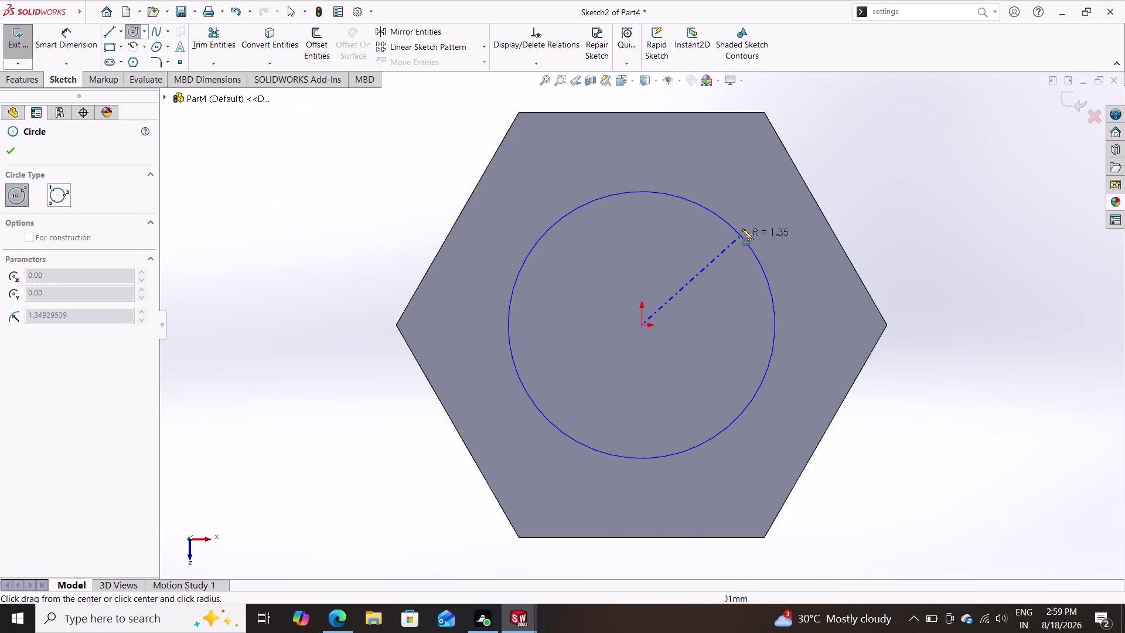
Size the circle centred in the hexagon and try selecting it with a hexagon edge.
click(811, 191)
key(Escape)
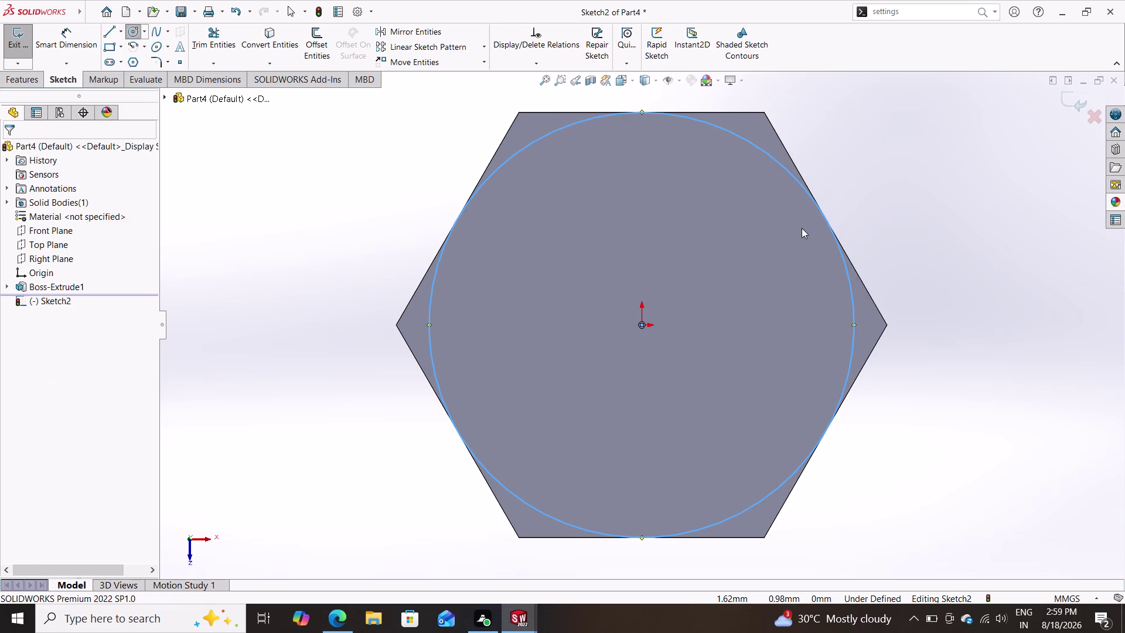
click(790, 159)
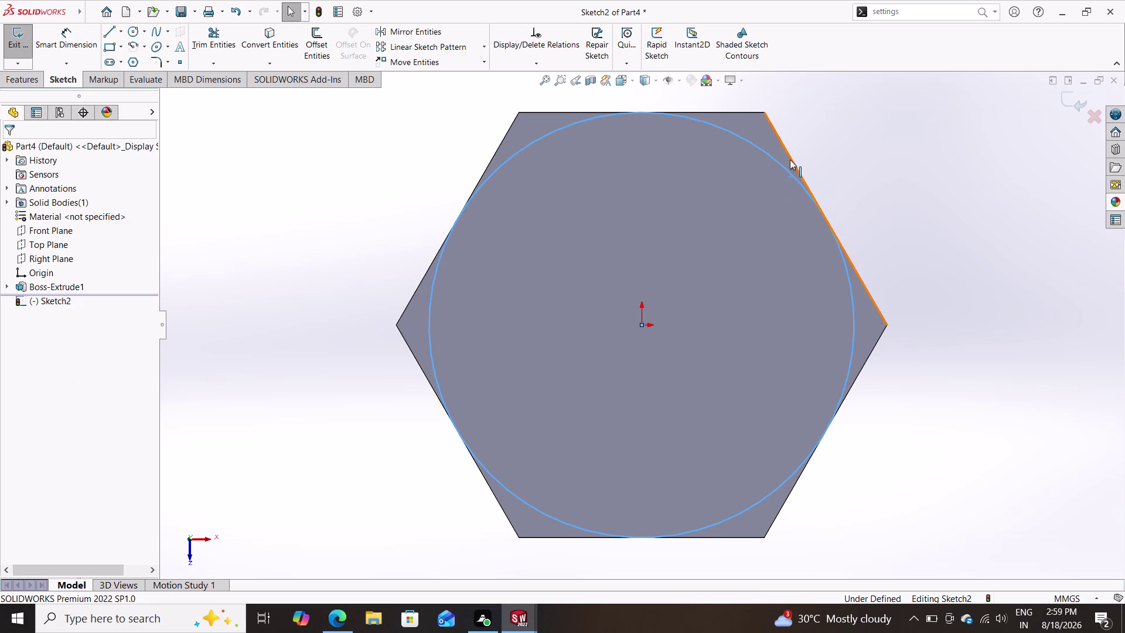
click(845, 262)
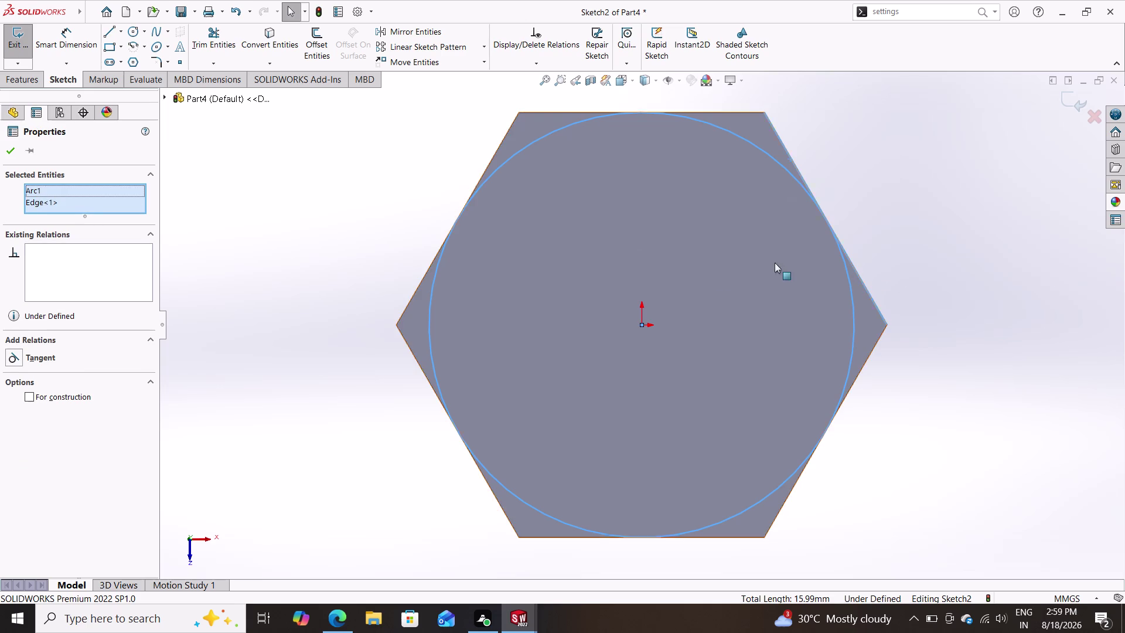
key(Escape)
key(Escape)
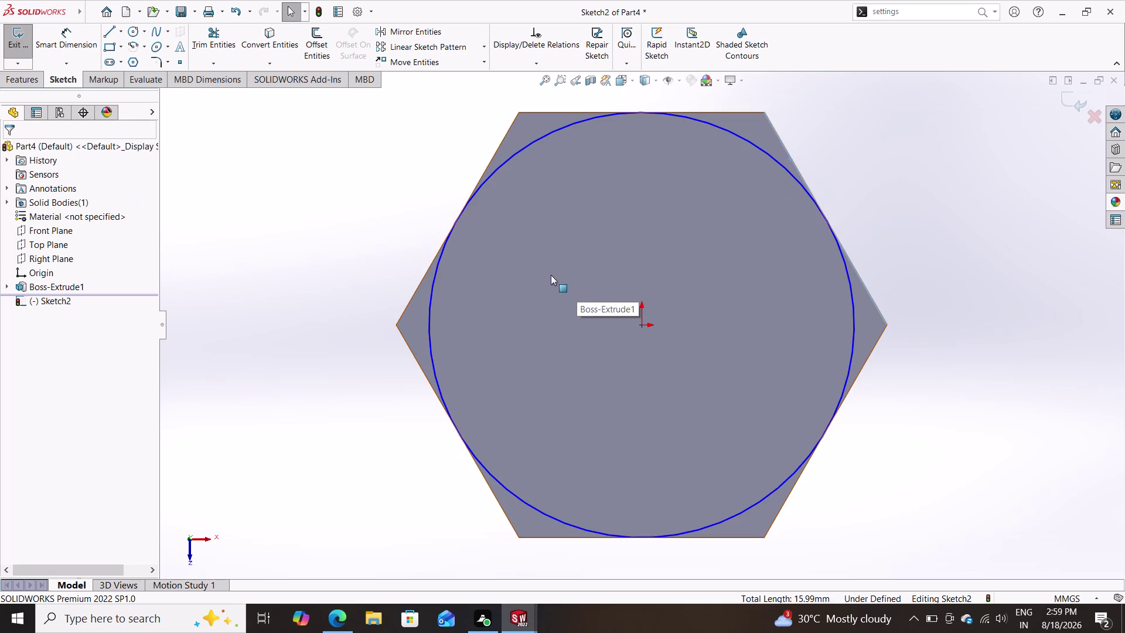
Make the circle tangent to the upper-right hexagon edge.
click(772, 157)
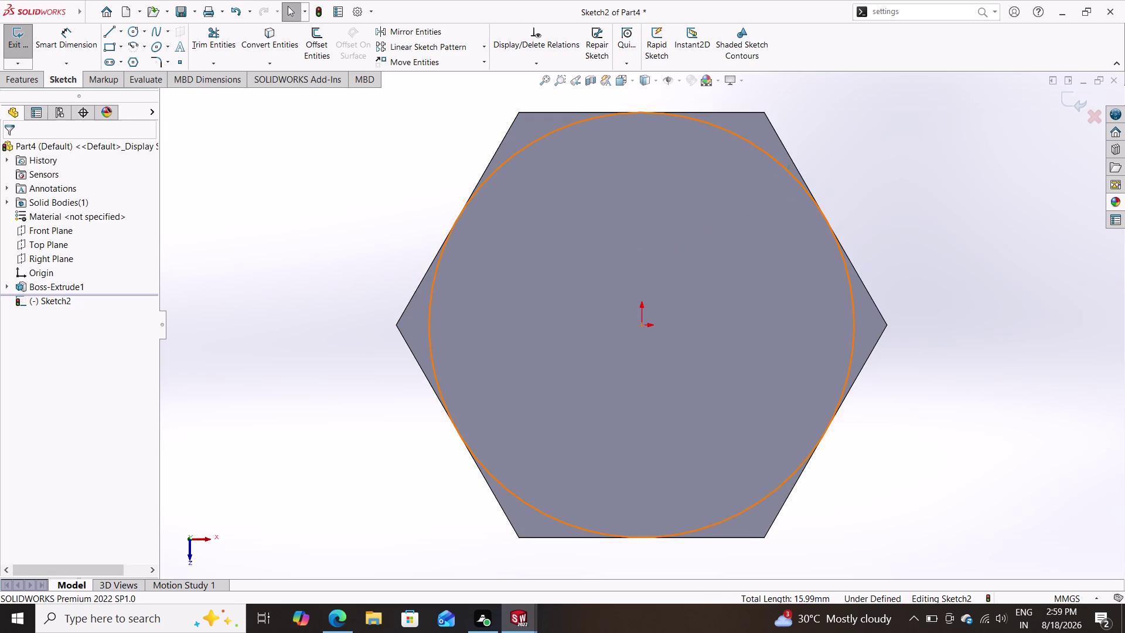
click(782, 142)
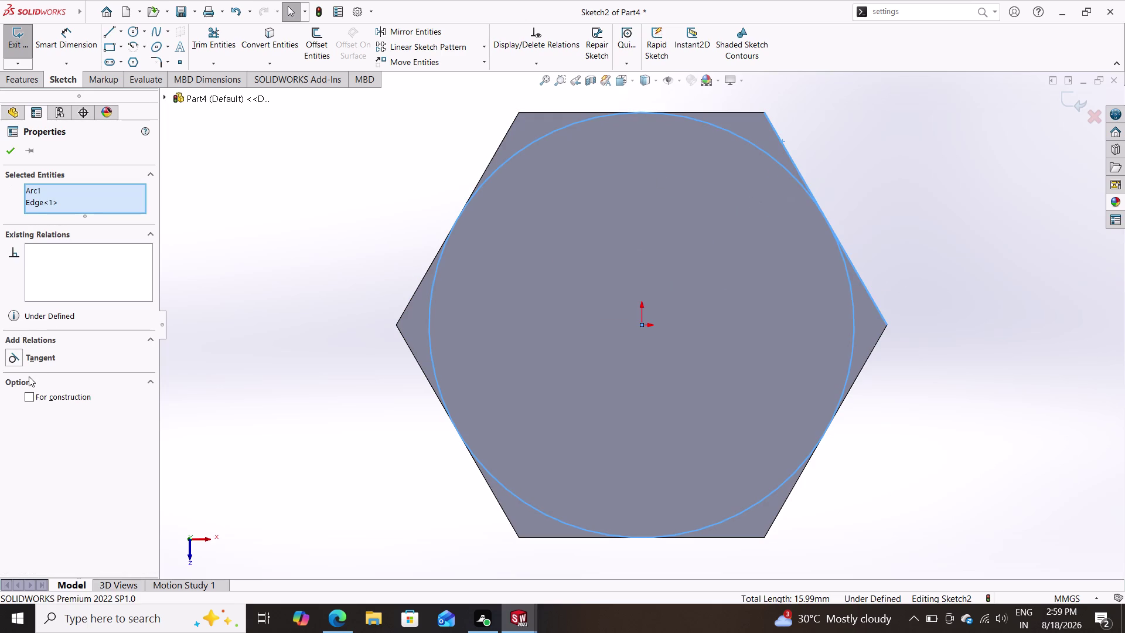
click(28, 353)
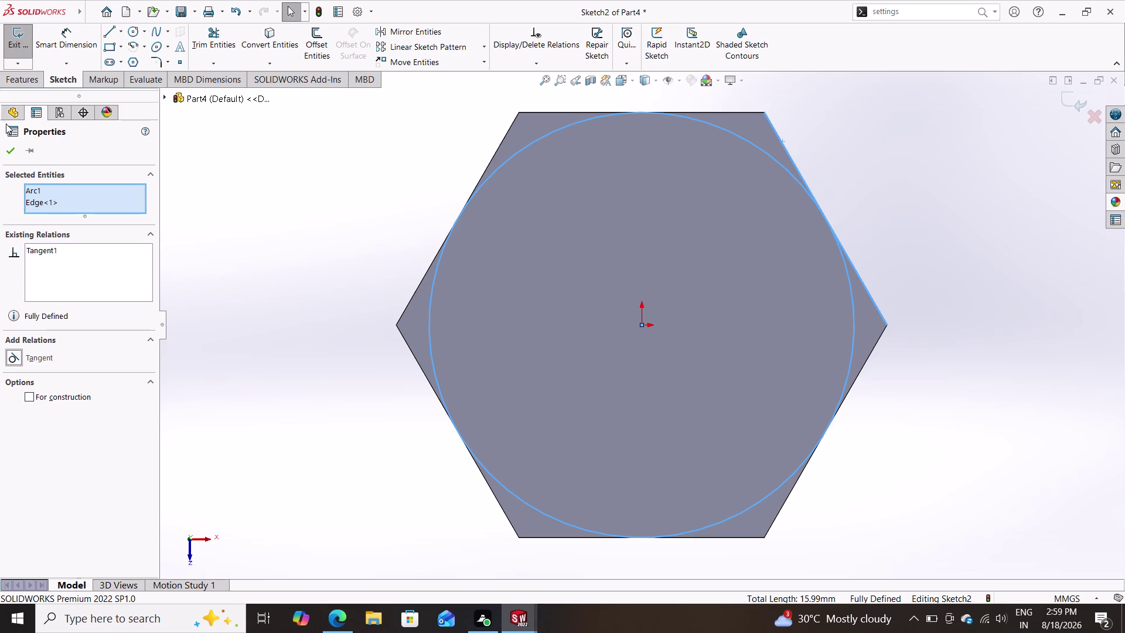
click(8, 151)
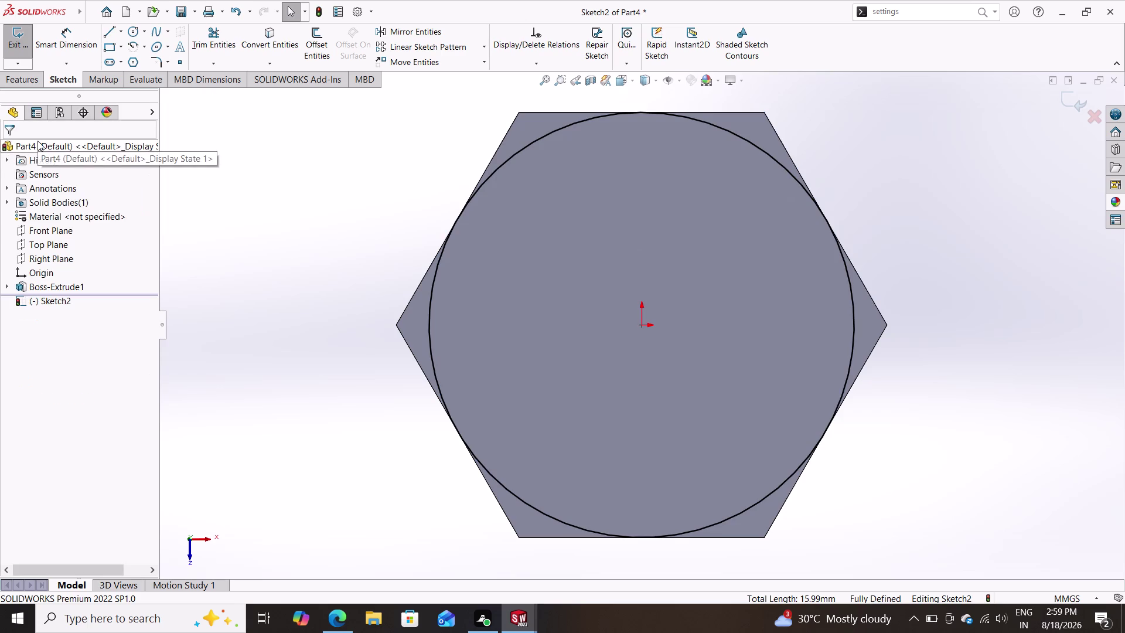
click(25, 84)
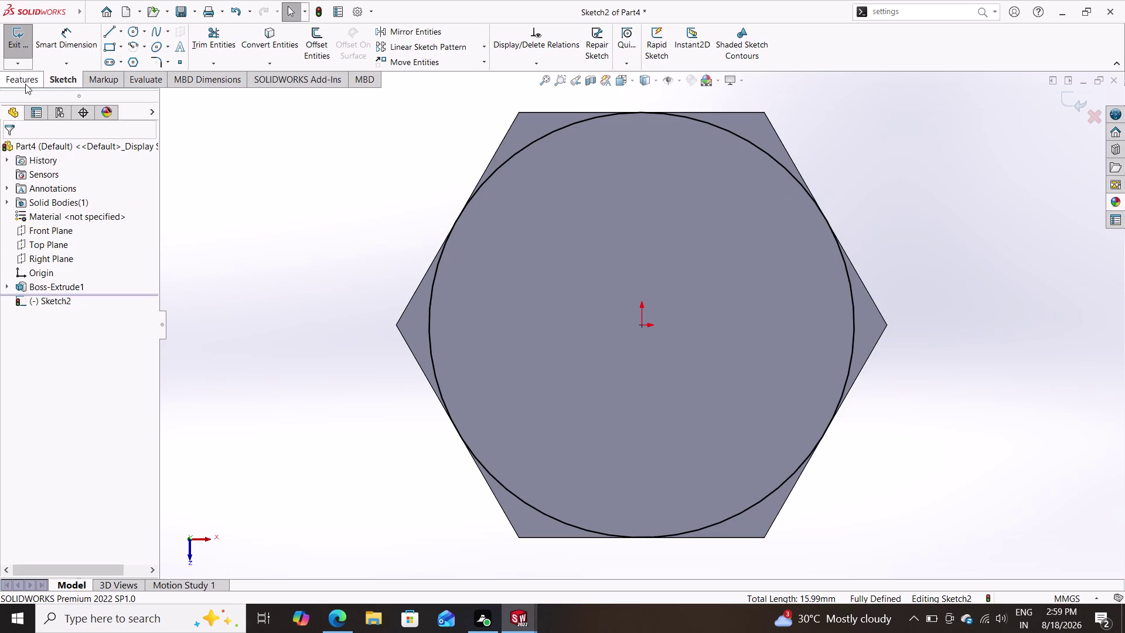
click(206, 39)
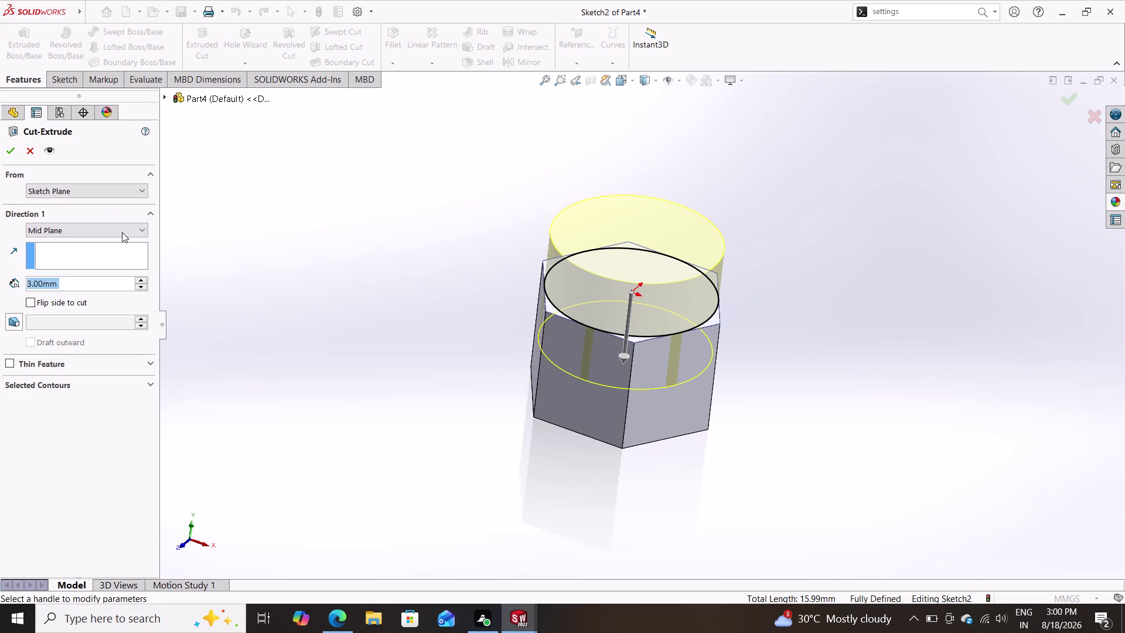
Cut 3 mm blind with a 45° draft, flipped to remove material outside the circle.
click(122, 230)
click(88, 246)
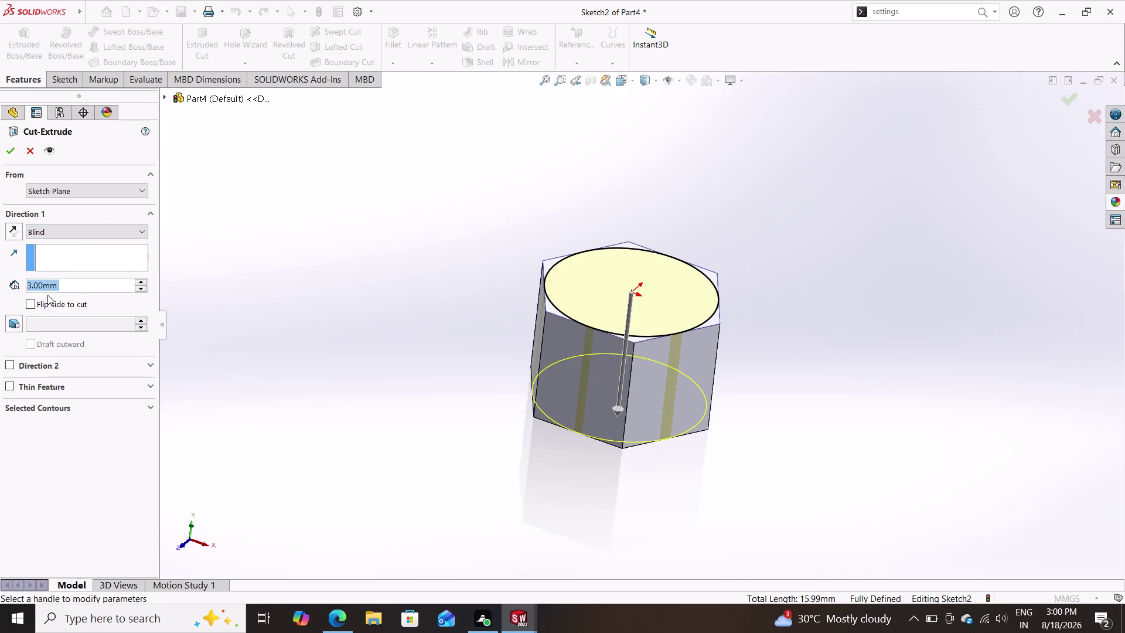
click(19, 327)
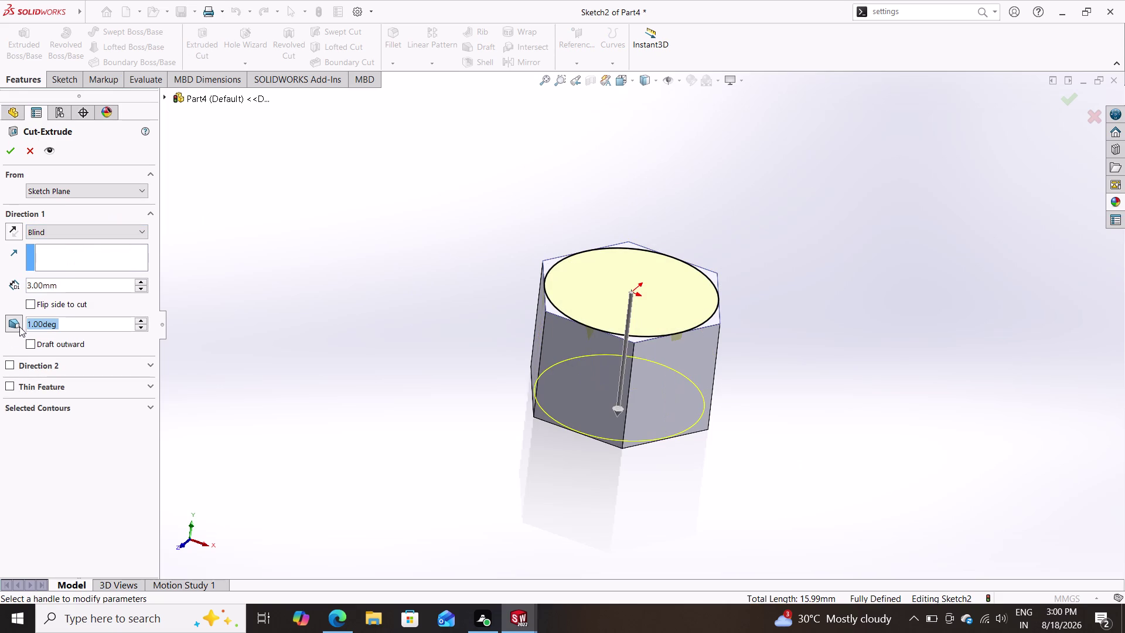
text(45)
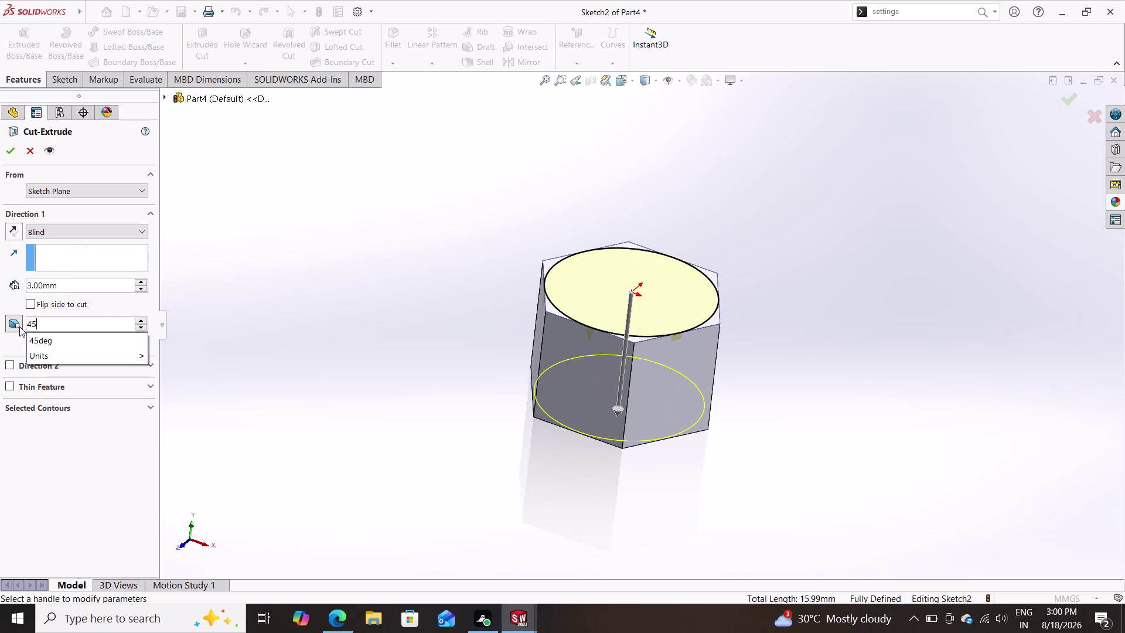
key(Return)
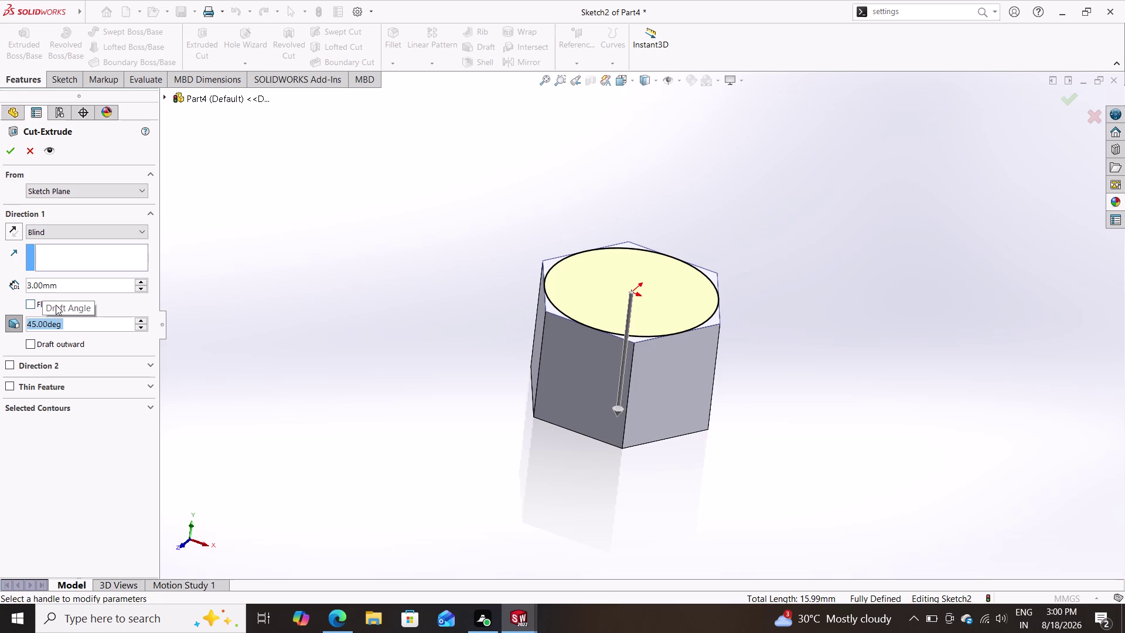
click(26, 301)
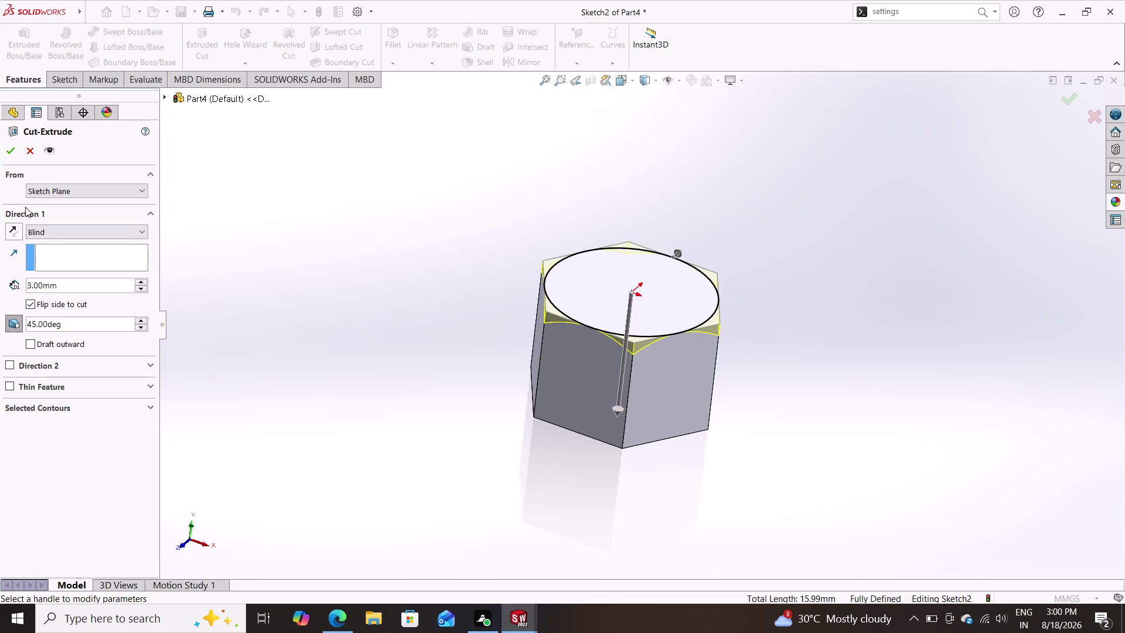
click(13, 158)
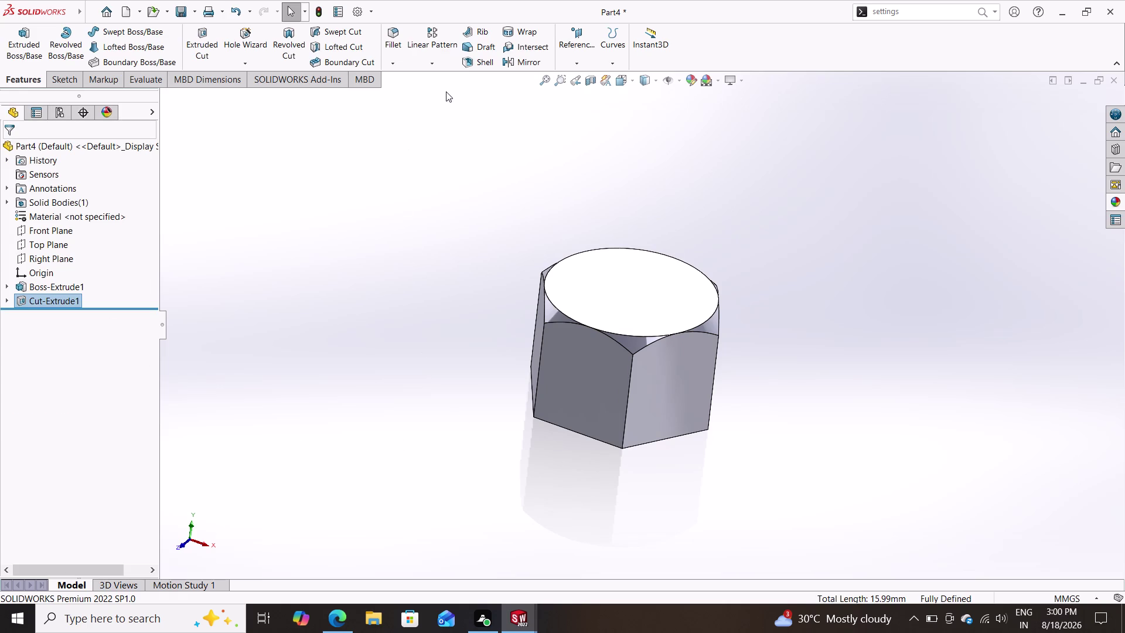
click(507, 63)
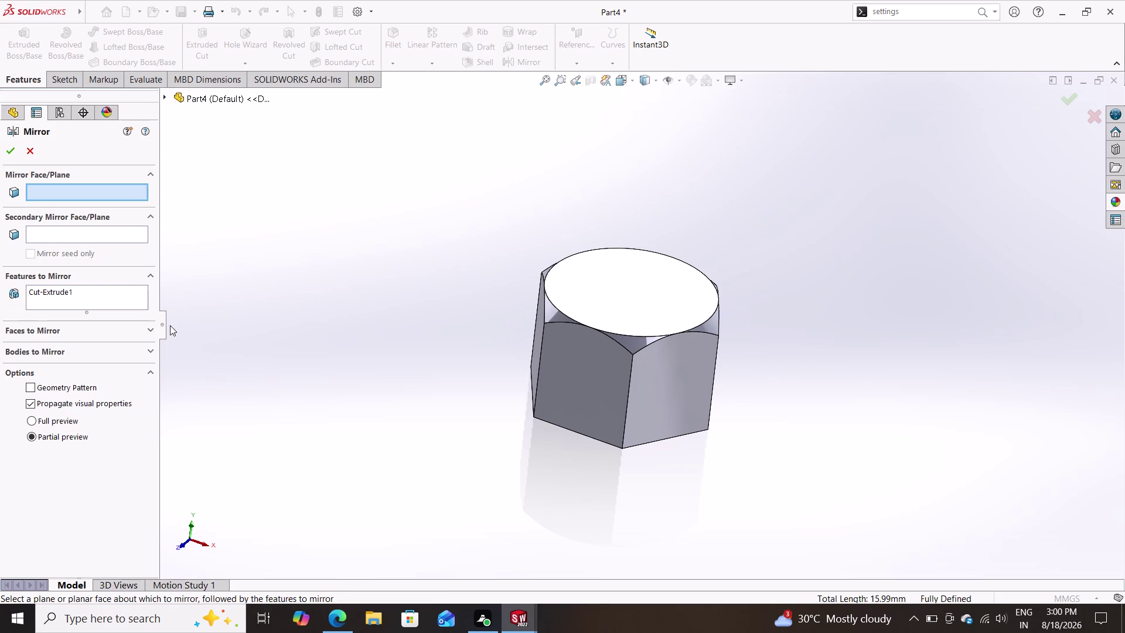
Mirror Cut-Extrude1 about Top Plane to chamfer the nut's underside corners.
click(164, 102)
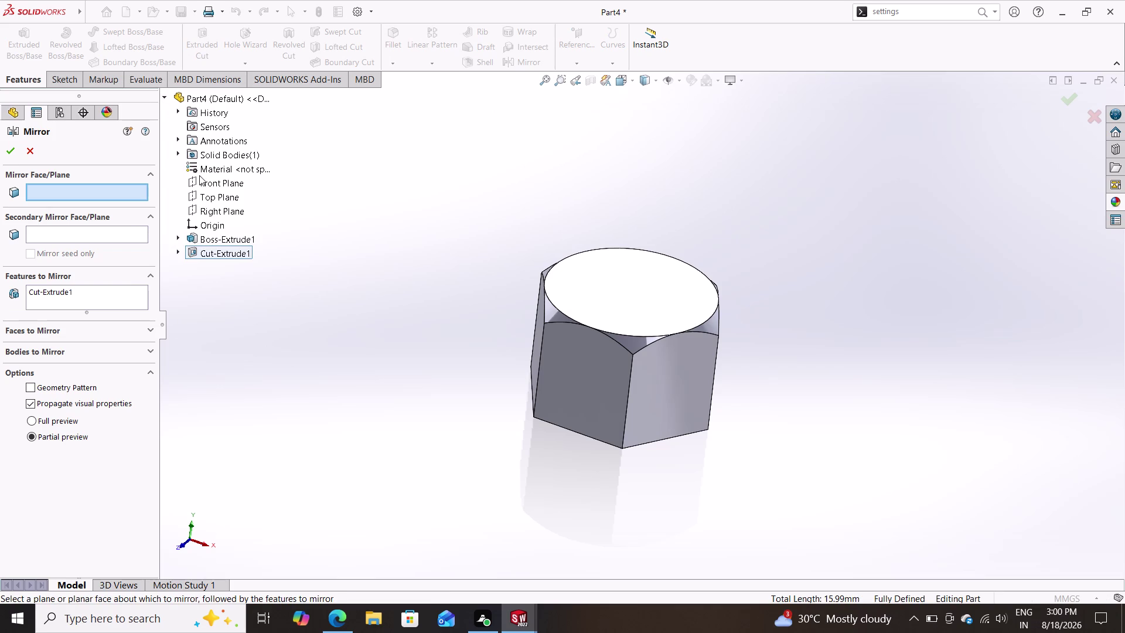
click(238, 193)
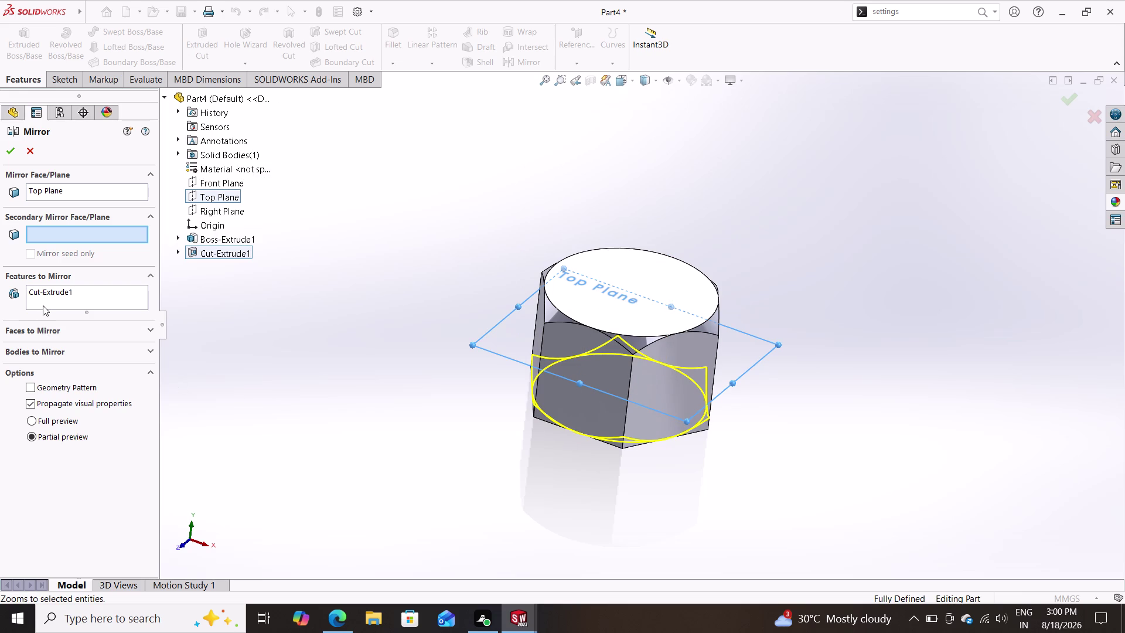
click(11, 156)
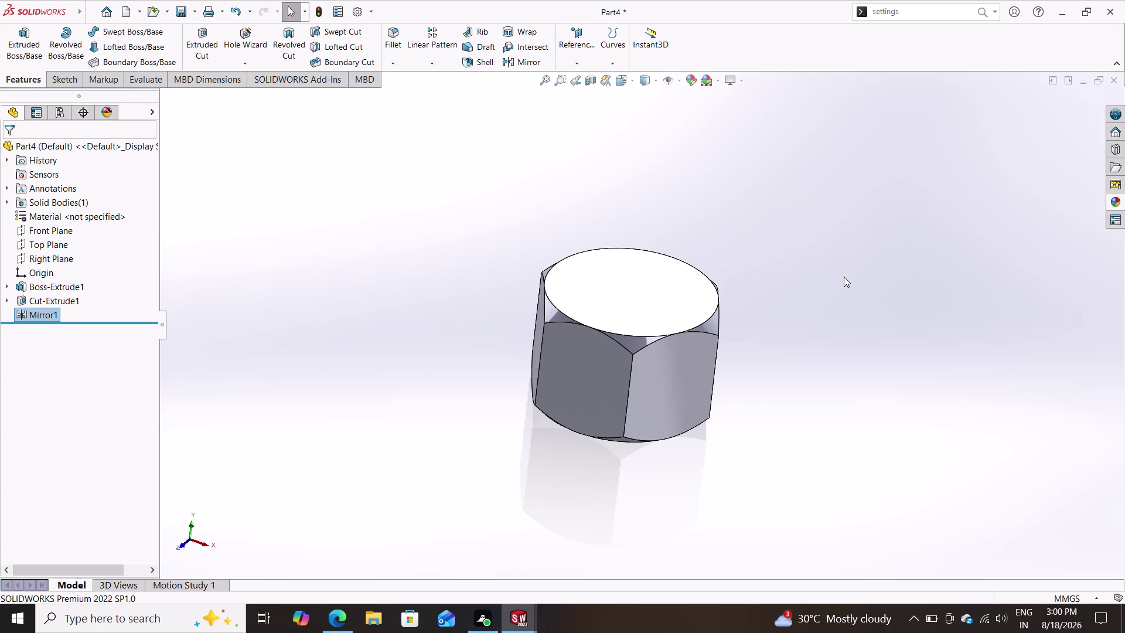
click(612, 281)
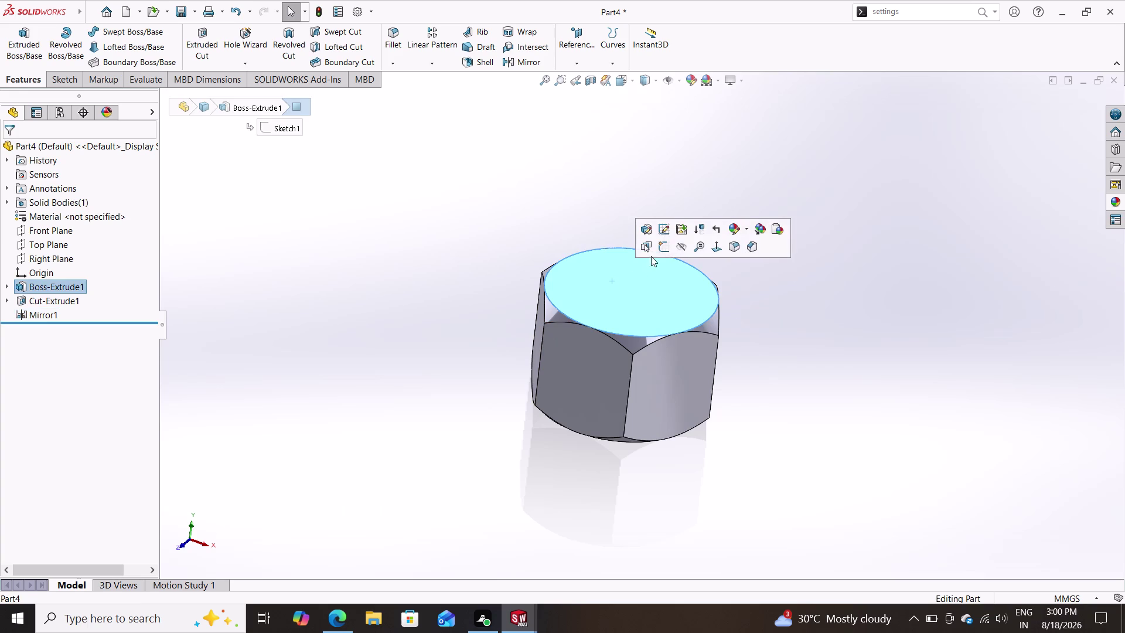
Sketch a circle centred on the origin on the nut's top face.
click(662, 251)
scroll(down, 3)
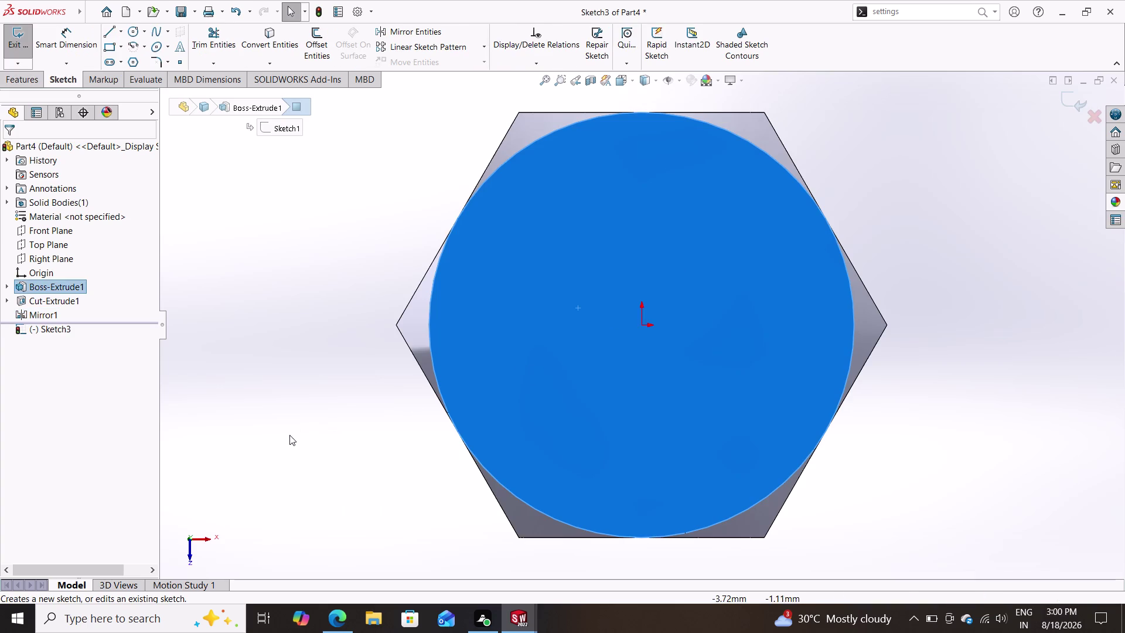
scroll(down, 3)
scroll(down, 3)
scroll(up, 3)
scroll(down, 3)
scroll(up, 3)
scroll(down, 3)
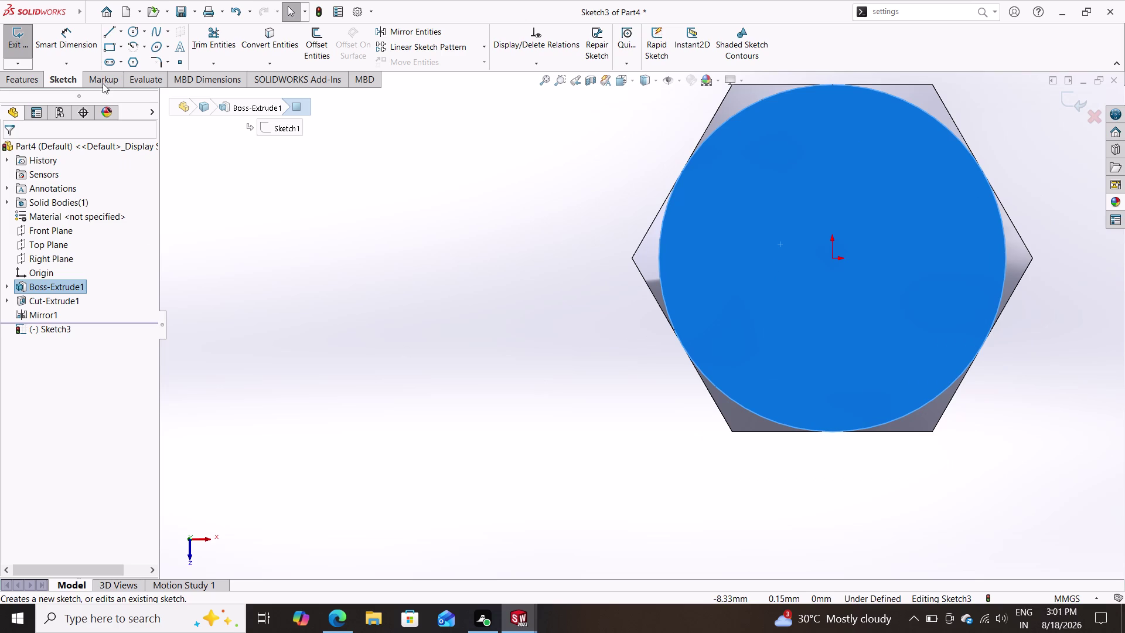
click(136, 28)
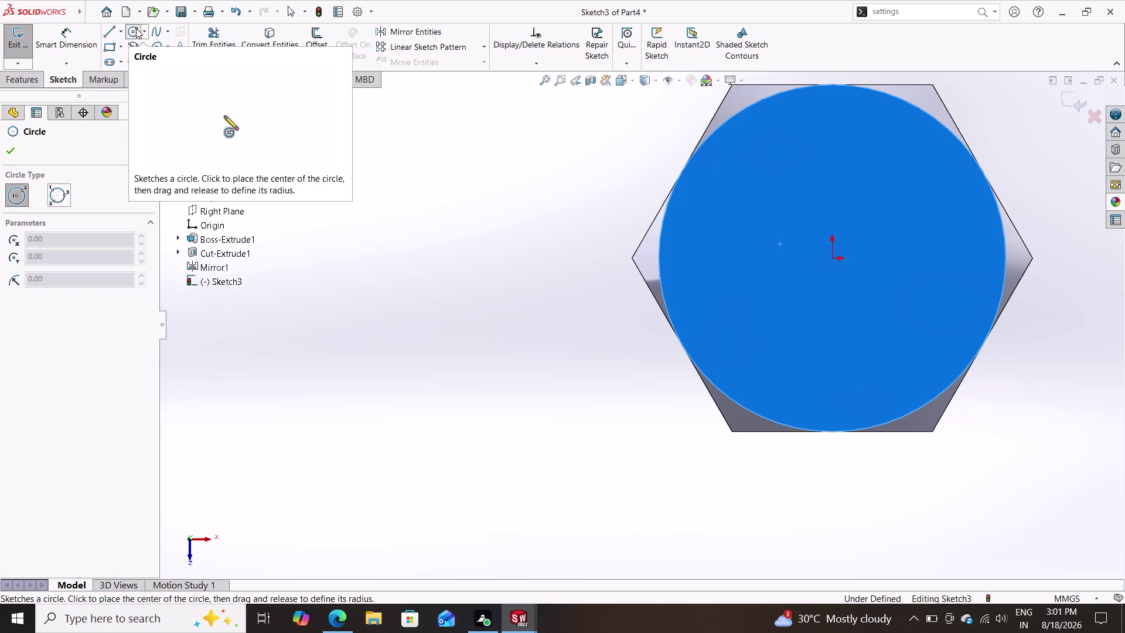
click(834, 259)
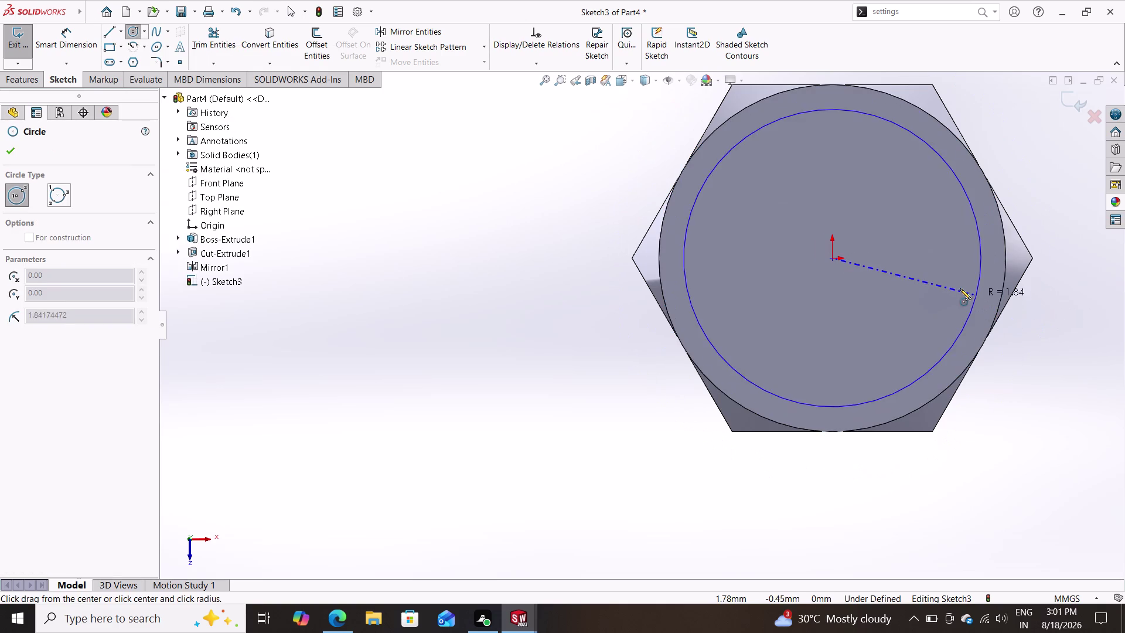
click(958, 287)
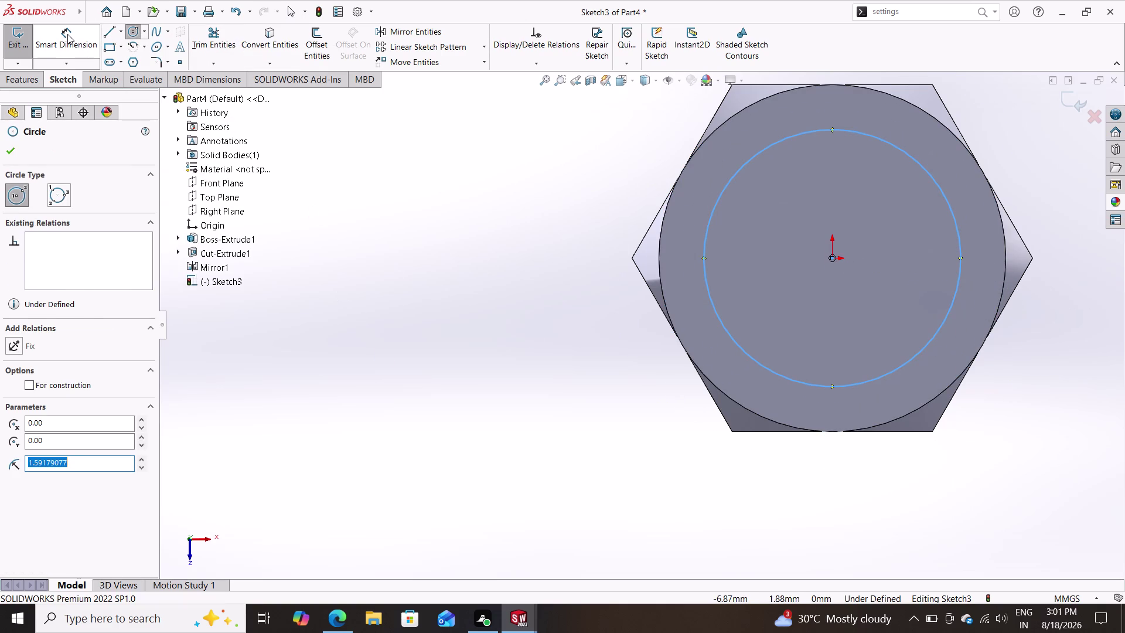
Dimension the new circle's diameter to 2.5 mm.
click(68, 34)
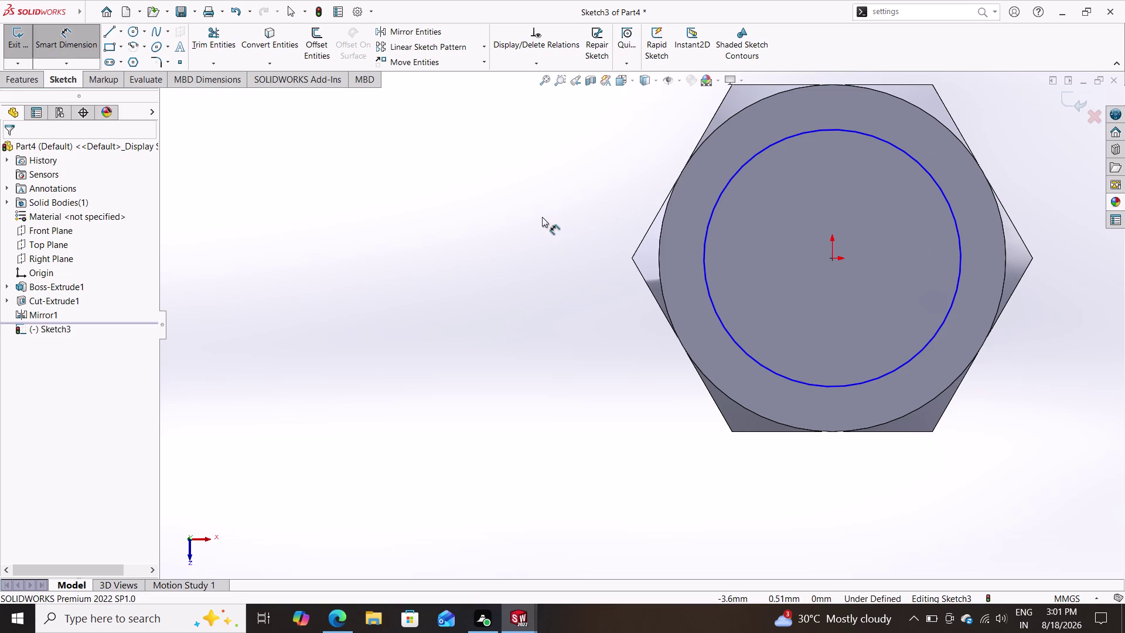
click(947, 195)
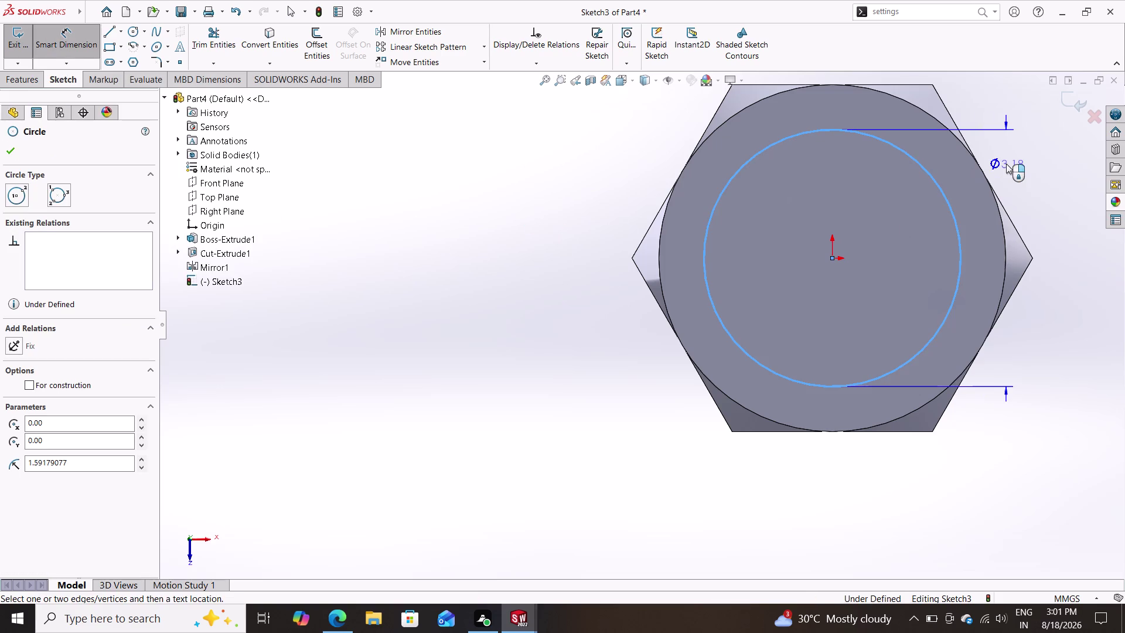
click(1046, 170)
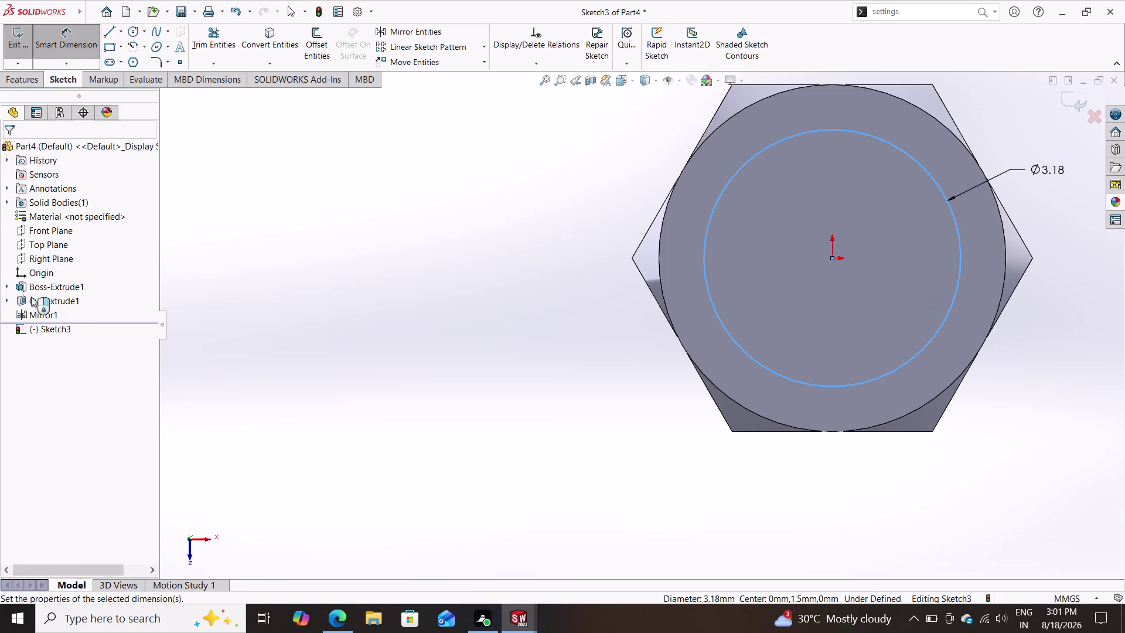
text(2)
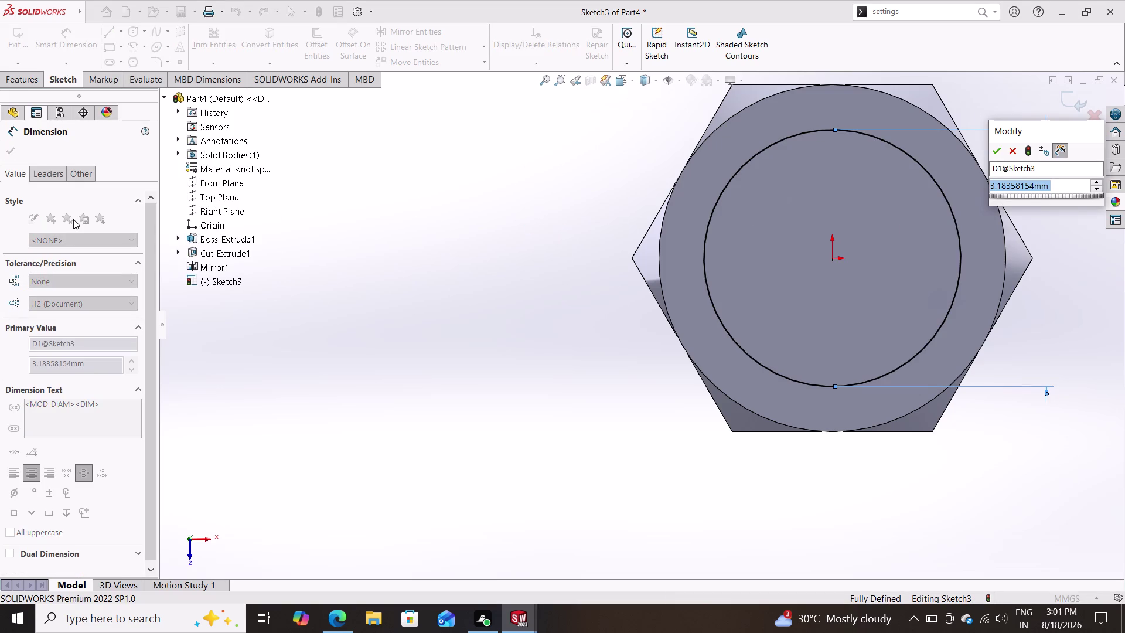
text(.5)
key(Return)
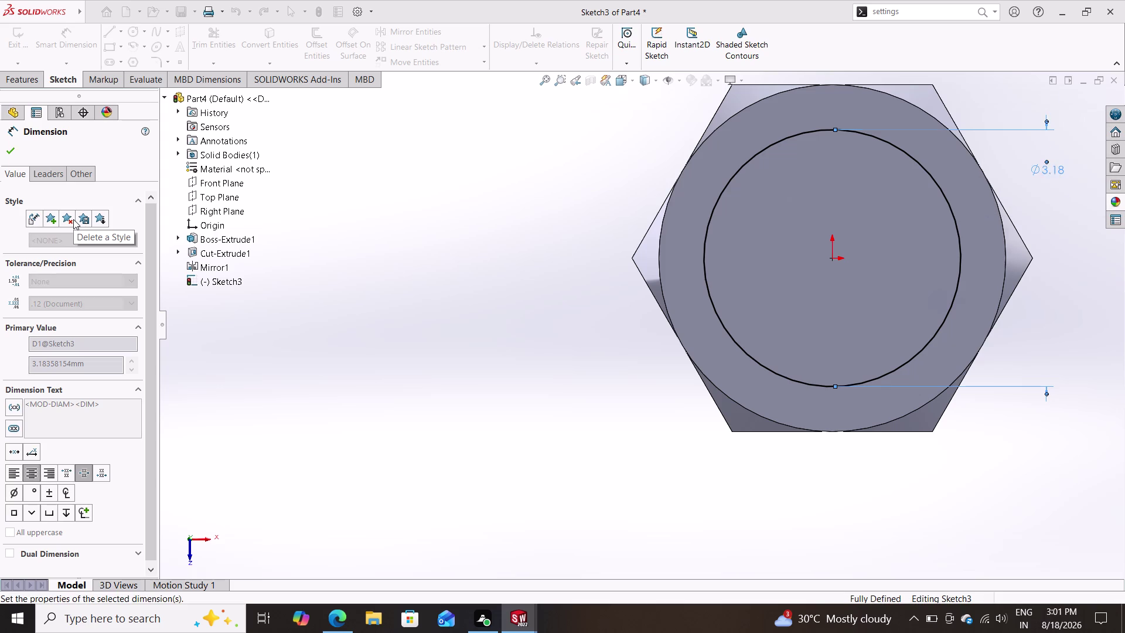
click(25, 82)
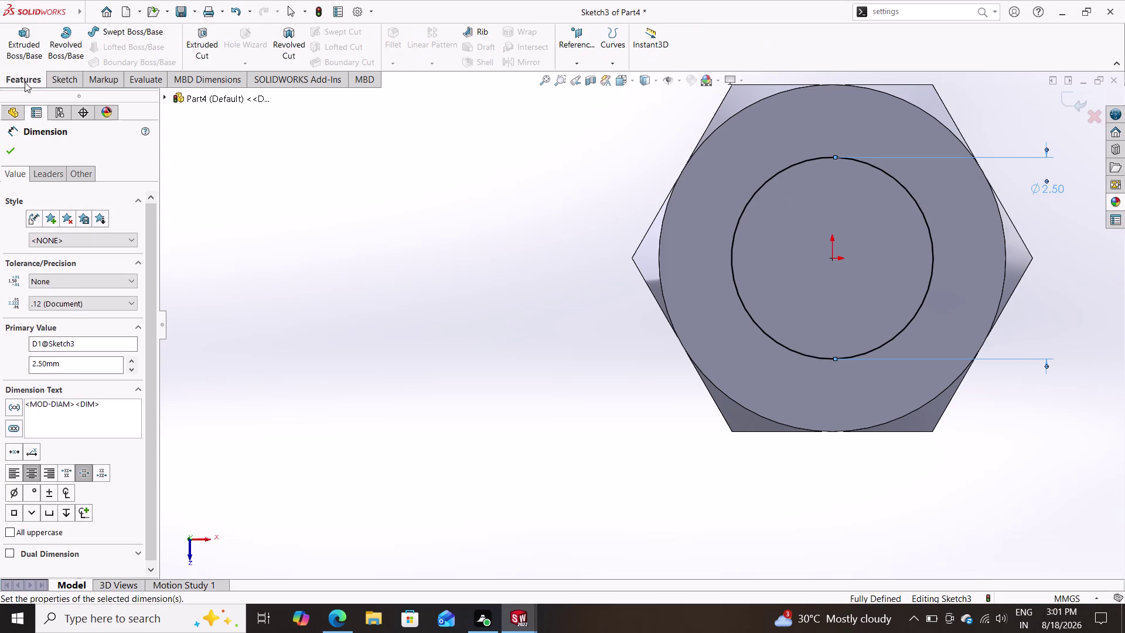
click(200, 49)
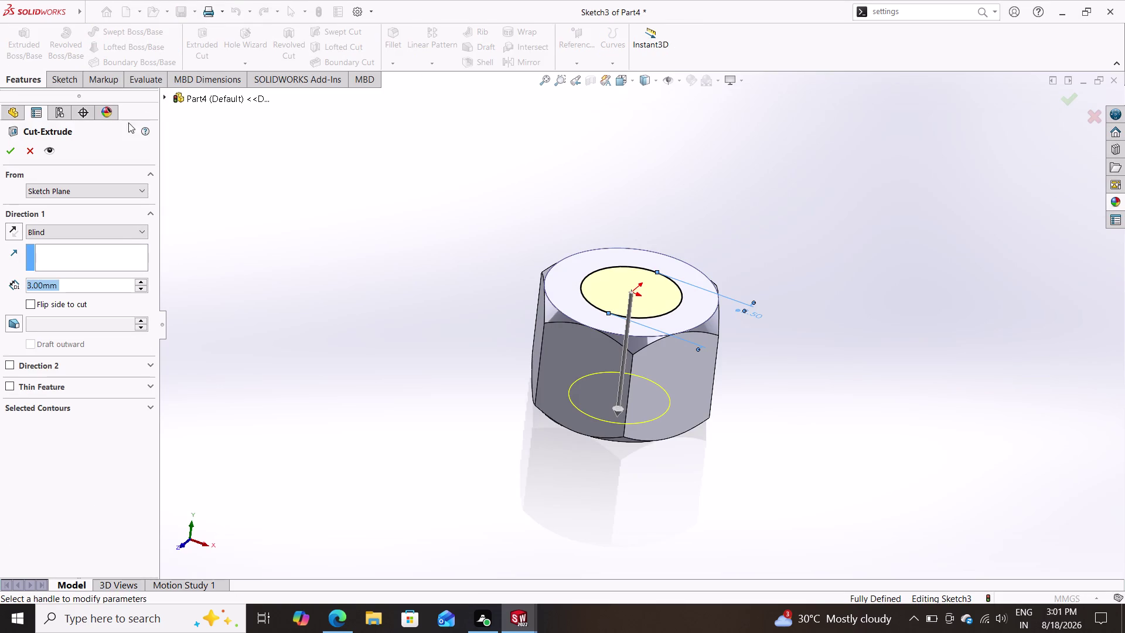
Cut the 2.5 mm circle Through All to bore the nut's centre.
click(95, 233)
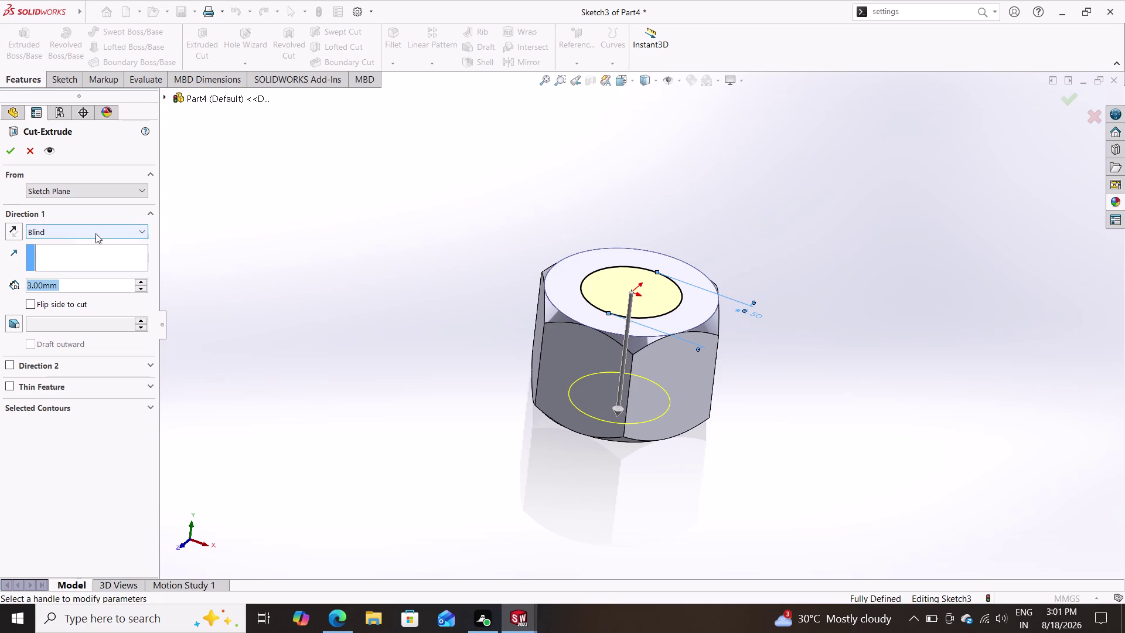
click(73, 254)
click(11, 153)
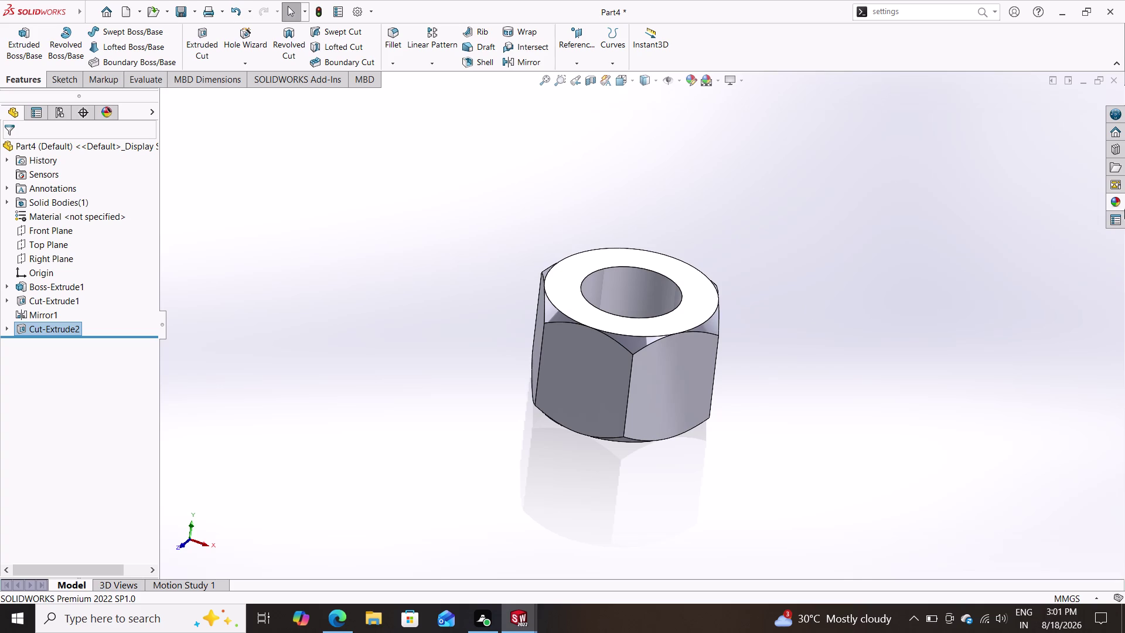
click(59, 213)
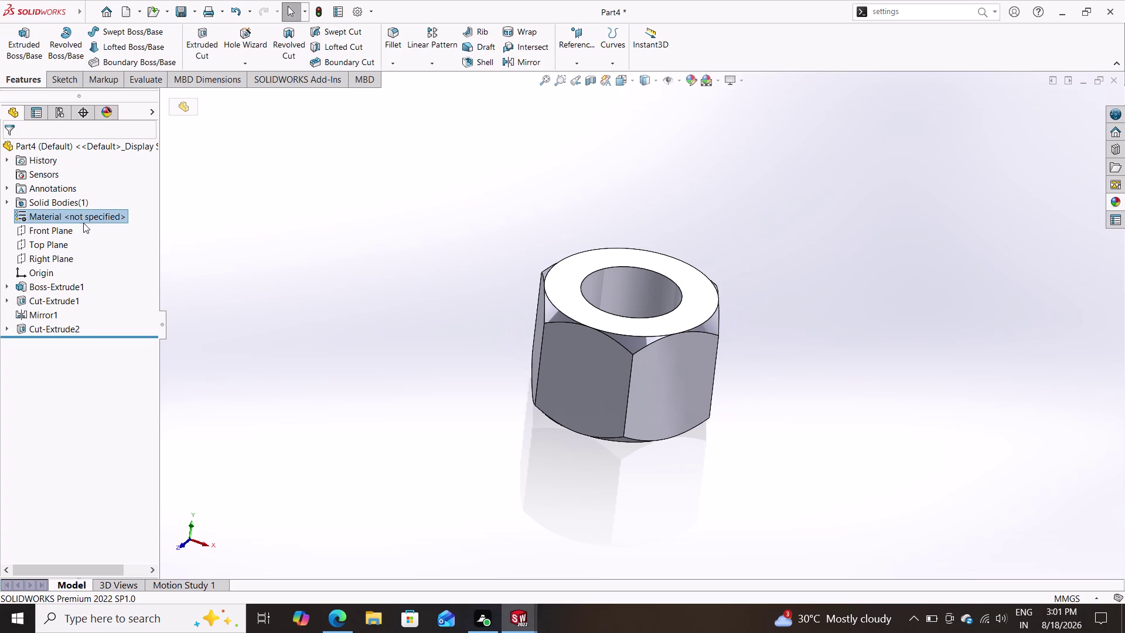
Assign Cast Alloy Steel to the unspecified Material item in the tree.
click(53, 221)
click(60, 217)
click(59, 217)
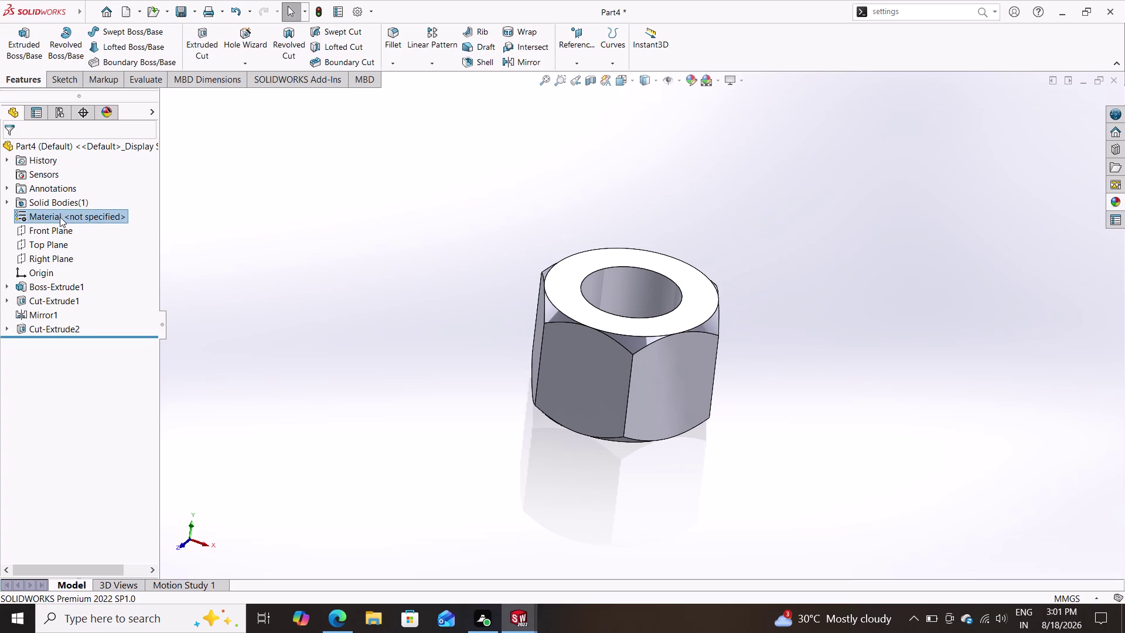
right_click(59, 217)
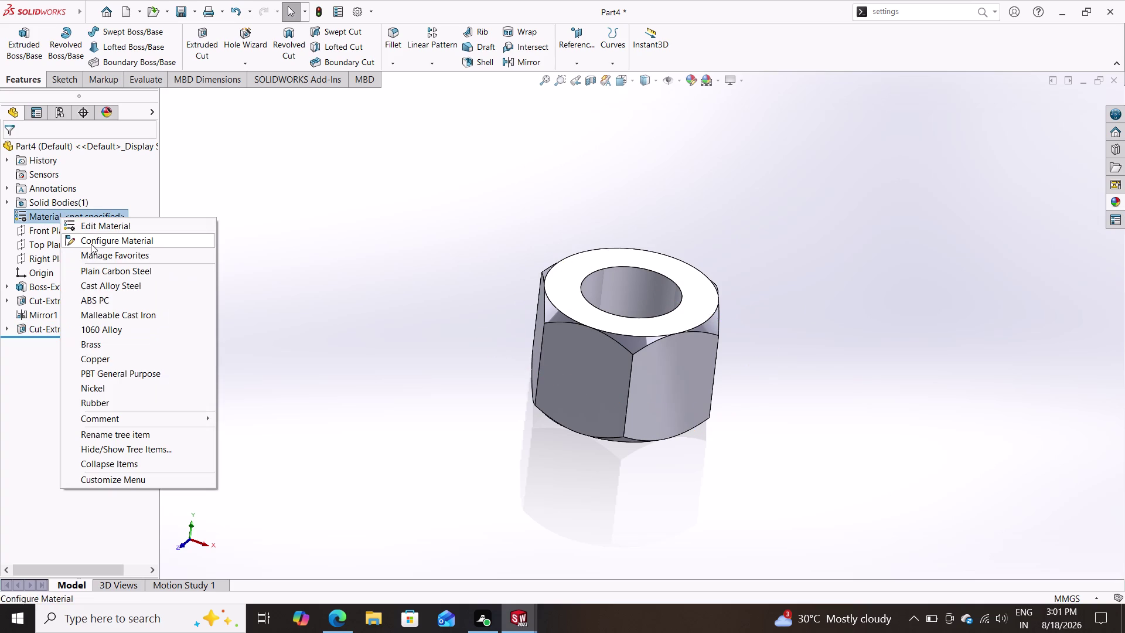
click(107, 282)
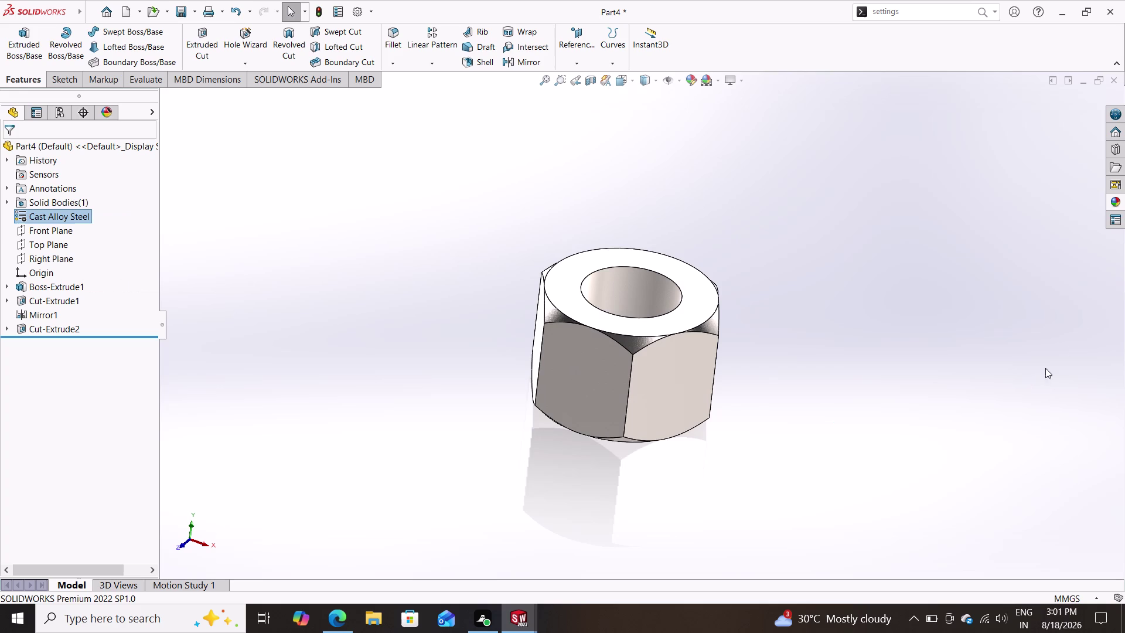
click(1121, 198)
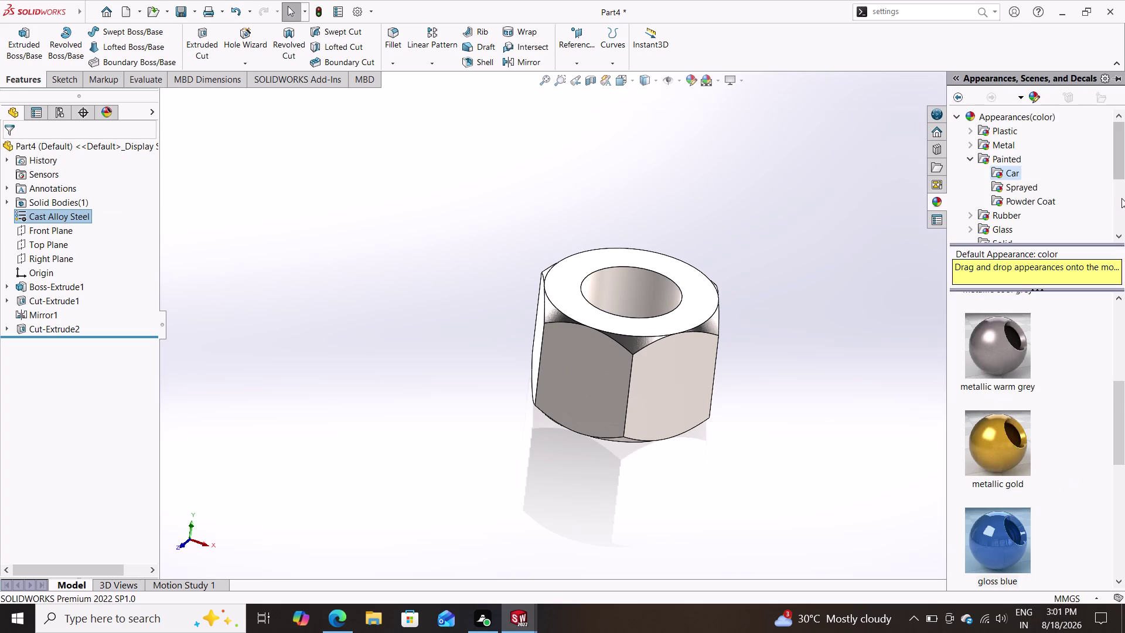
Drag the Metal library's polished steel appearance onto the nut.
scroll(up, 3)
scroll(down, 3)
scroll(down, 3)
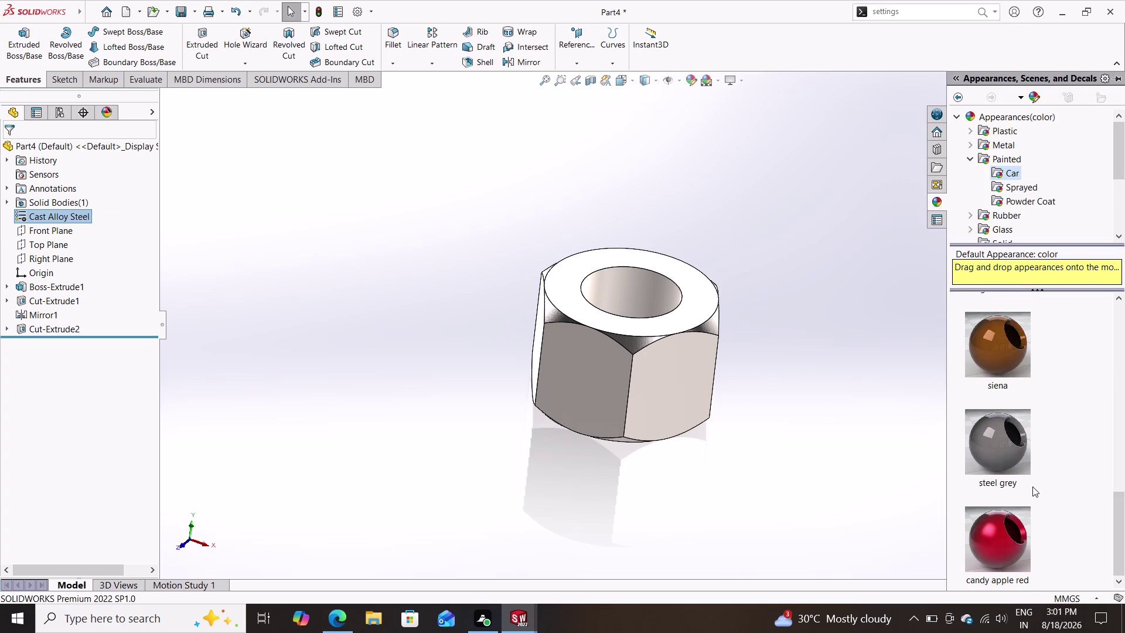
scroll(up, 3)
scroll(up, 3)
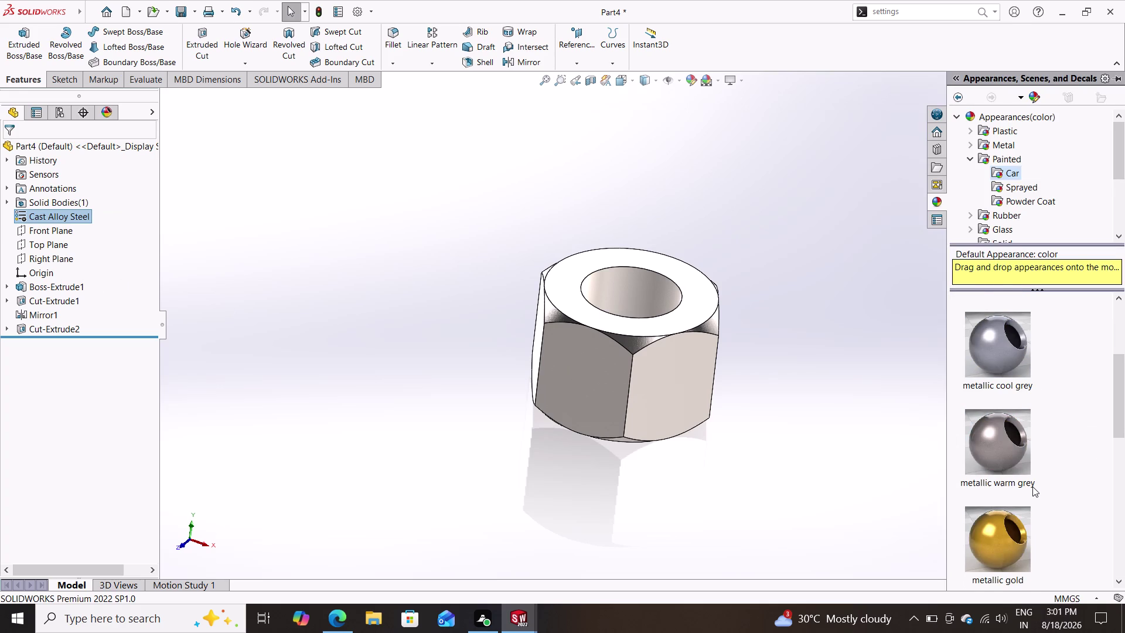
scroll(up, 3)
scroll(down, 3)
scroll(down, 3)
scroll(up, 3)
scroll(down, 3)
scroll(up, 3)
scroll(down, 3)
scroll(up, 3)
scroll(up, 3)
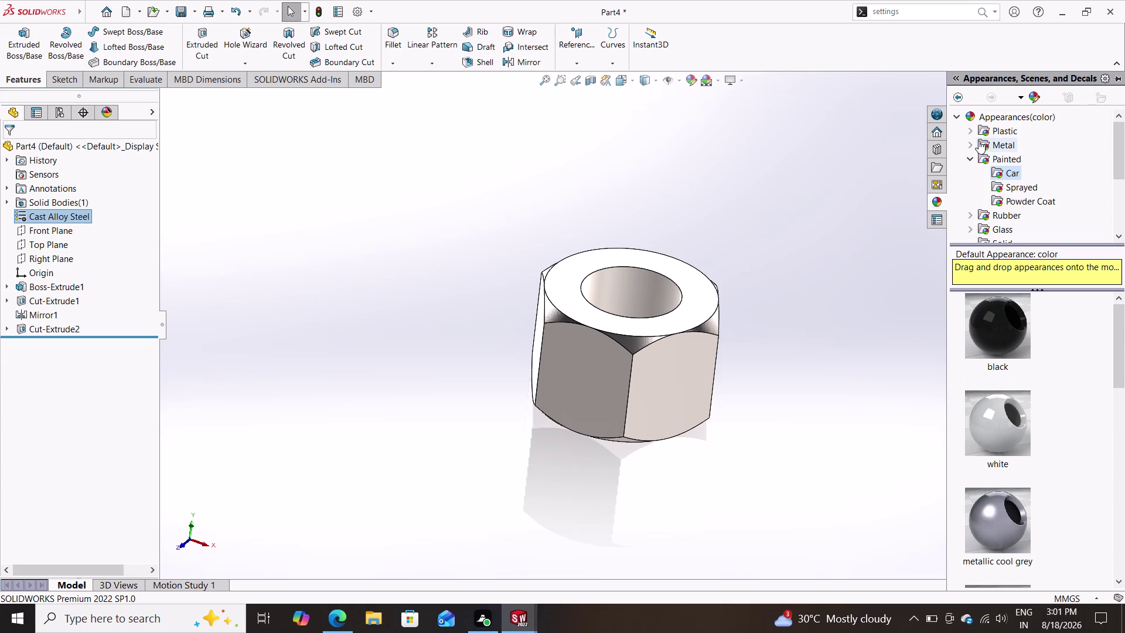
click(978, 141)
drag(994, 326, 753, 423)
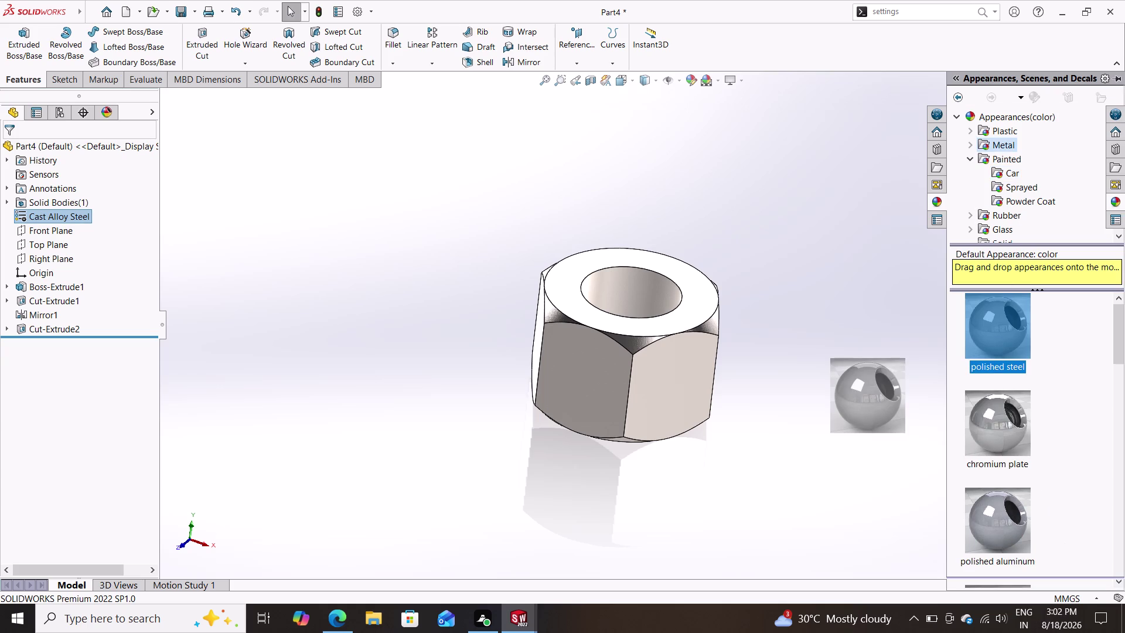
drag(753, 423, 624, 387)
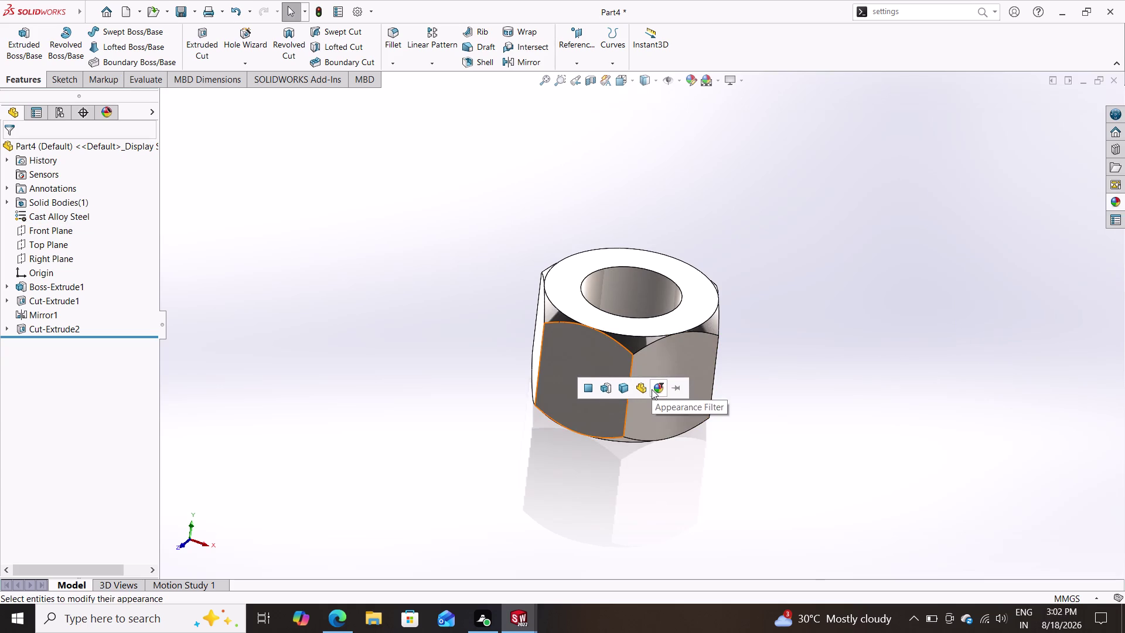
click(641, 393)
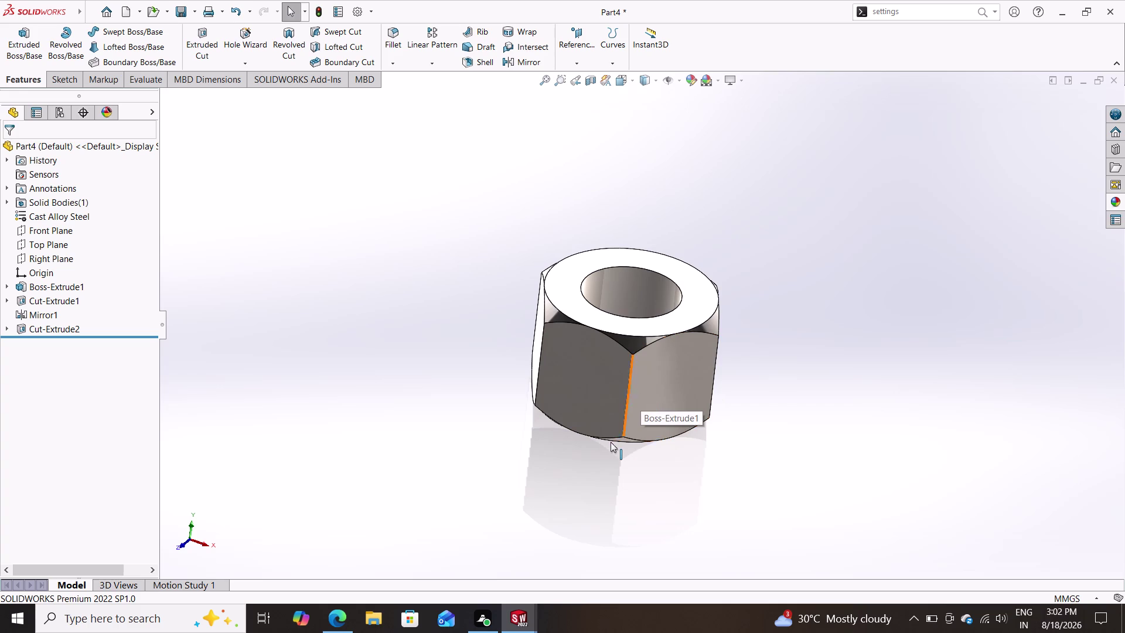
Apply a different scene behind the nut from the view's scene list.
click(676, 81)
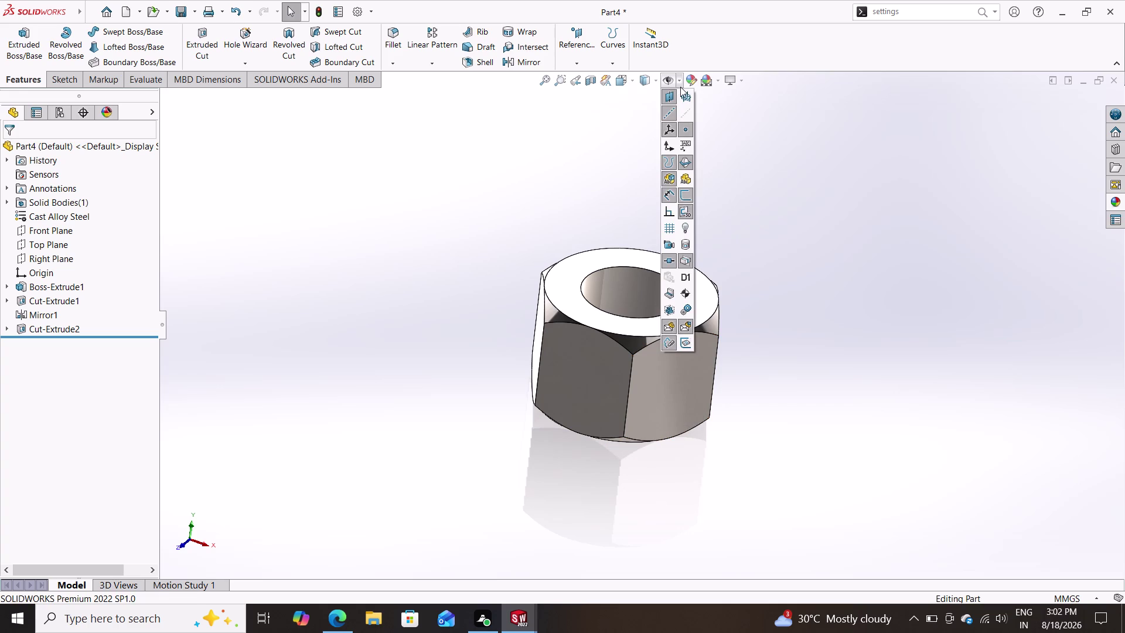
click(717, 86)
click(717, 85)
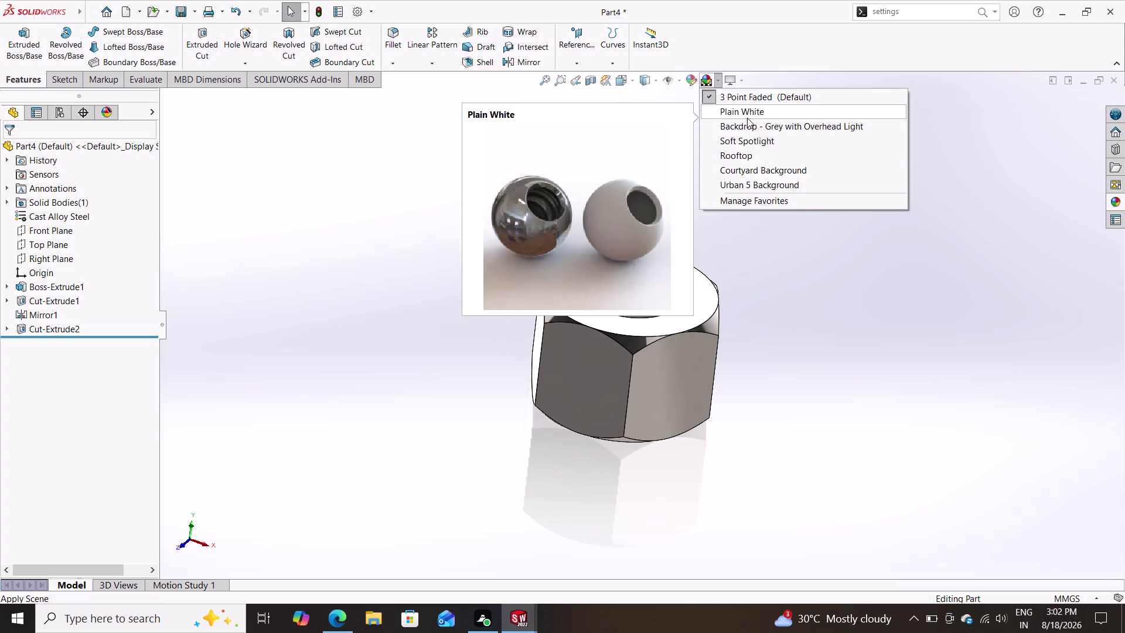
click(750, 111)
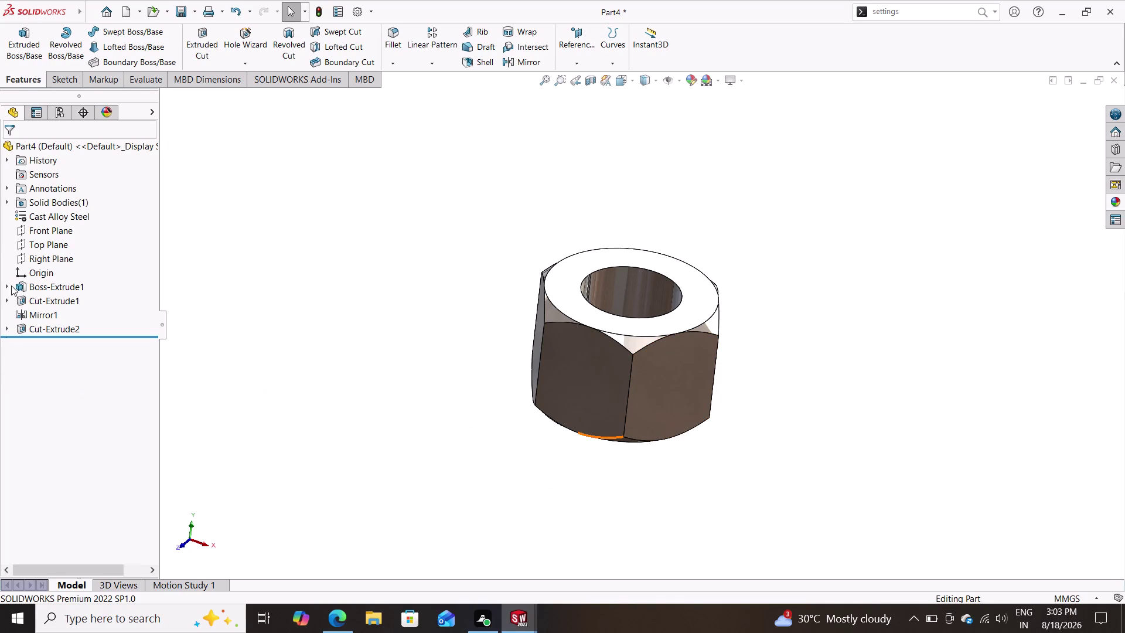
Create a new blank Part document, Part5.
click(126, 11)
click(485, 462)
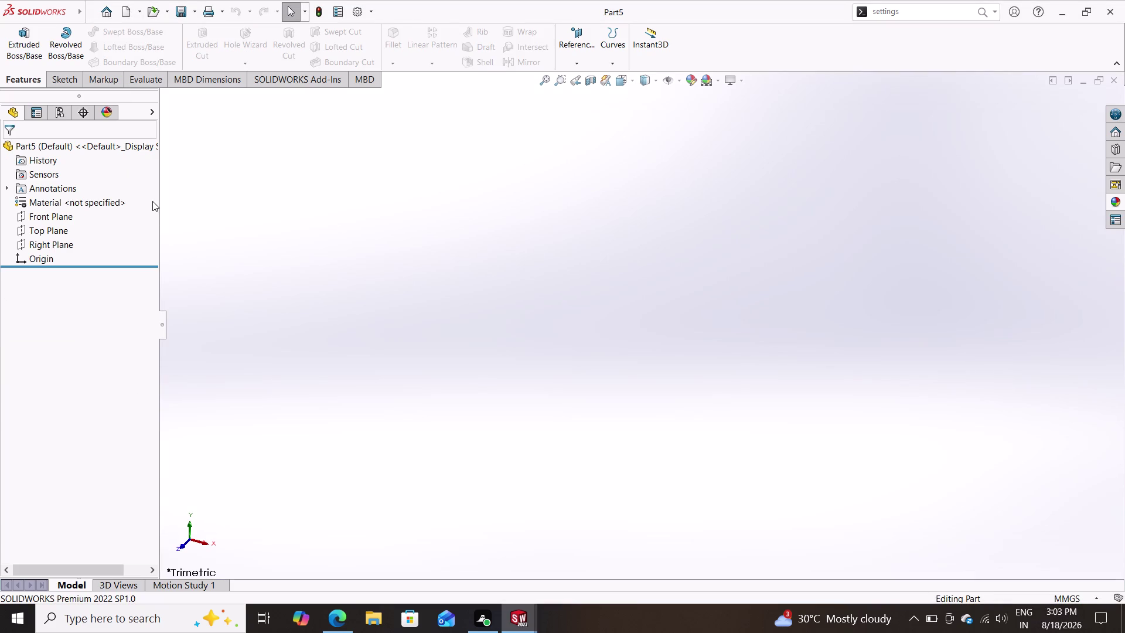
Sketch a hexagon centred at the origin on Top Plane with a horizontal bottom edge.
click(68, 84)
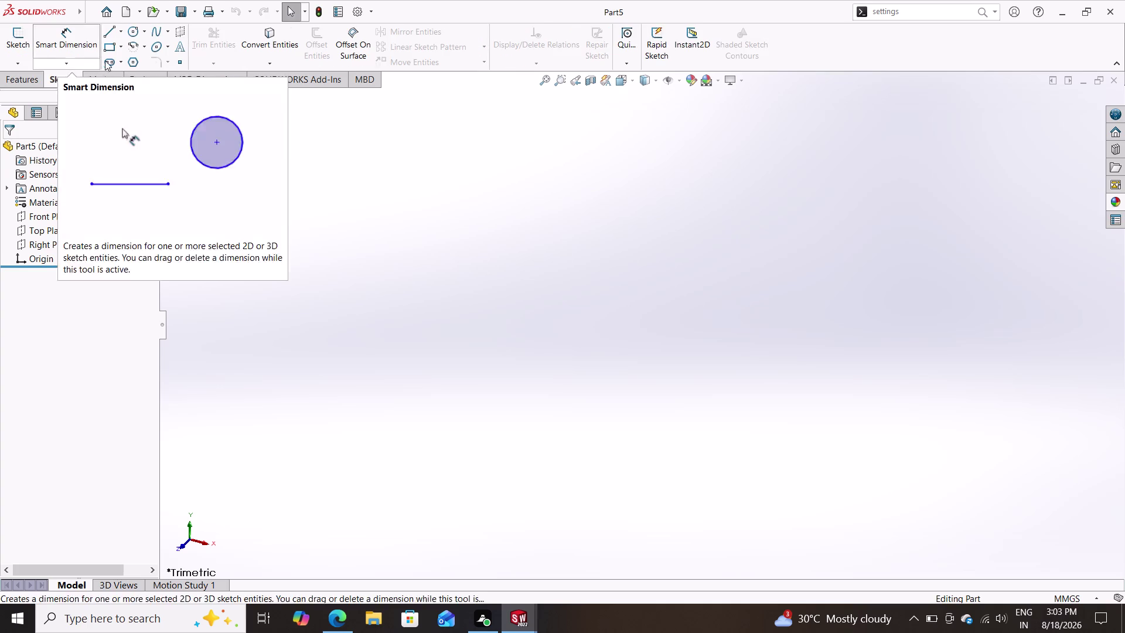
click(134, 60)
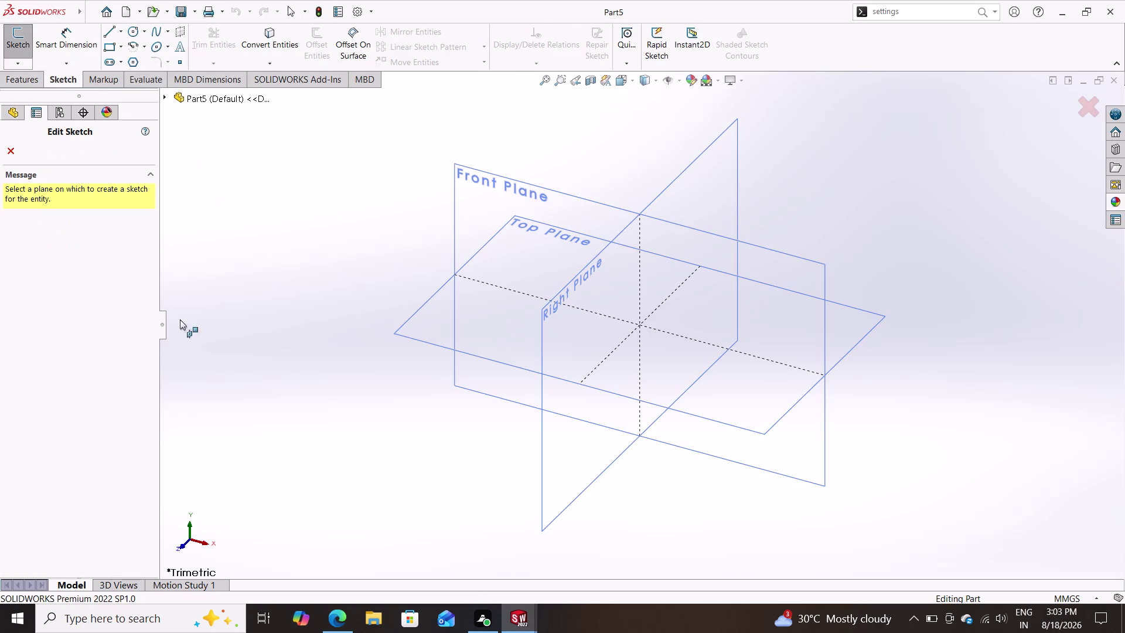
click(469, 315)
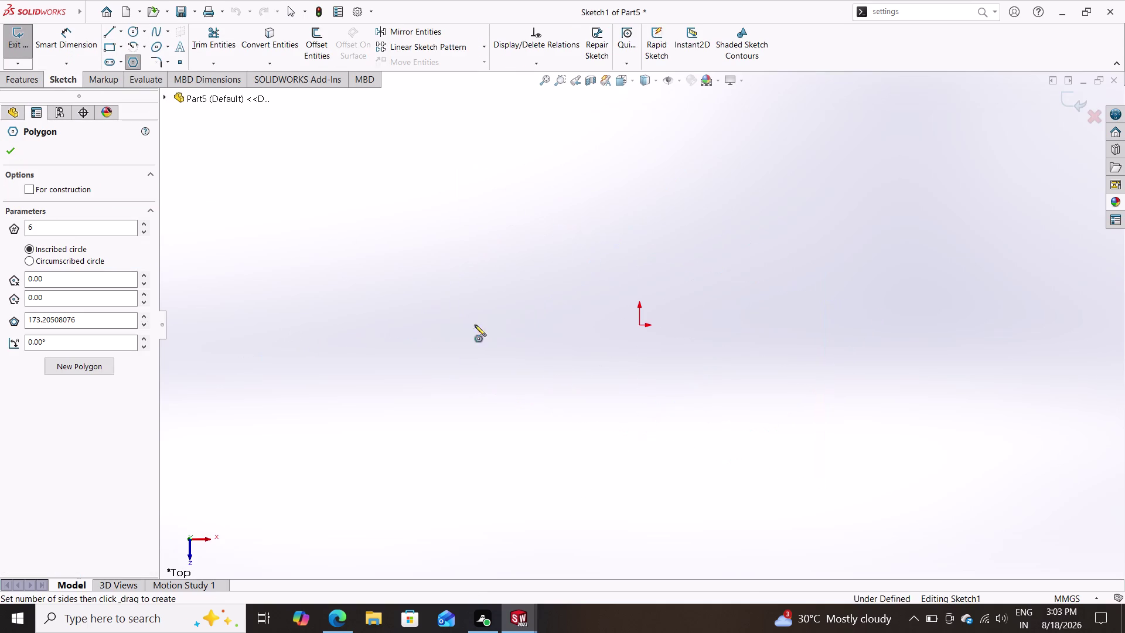
click(640, 324)
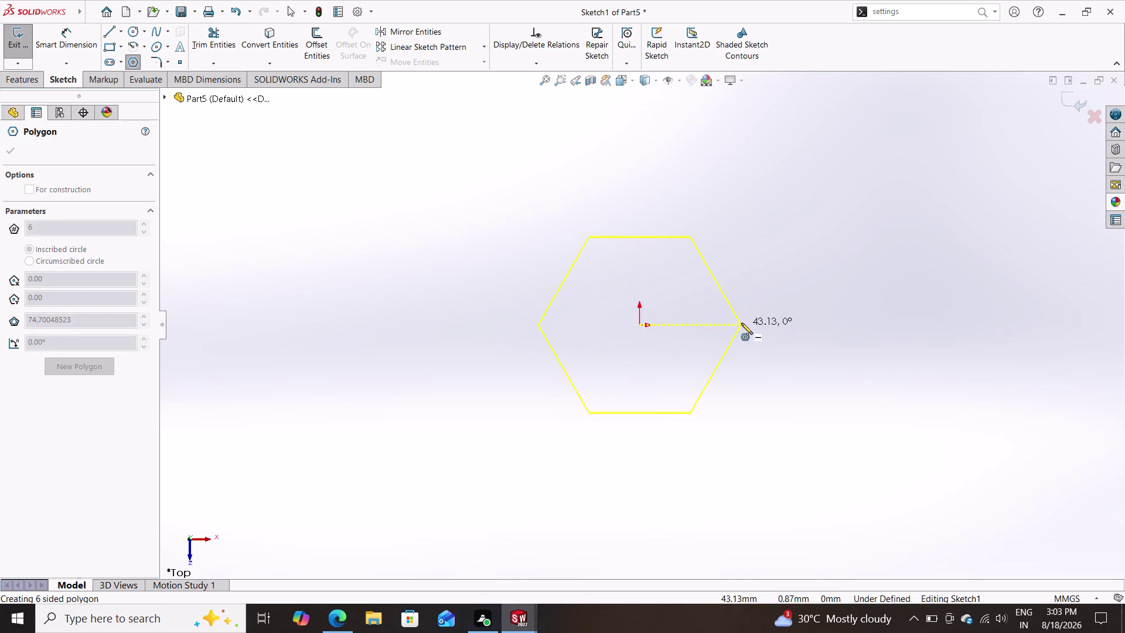
click(741, 323)
key(Escape)
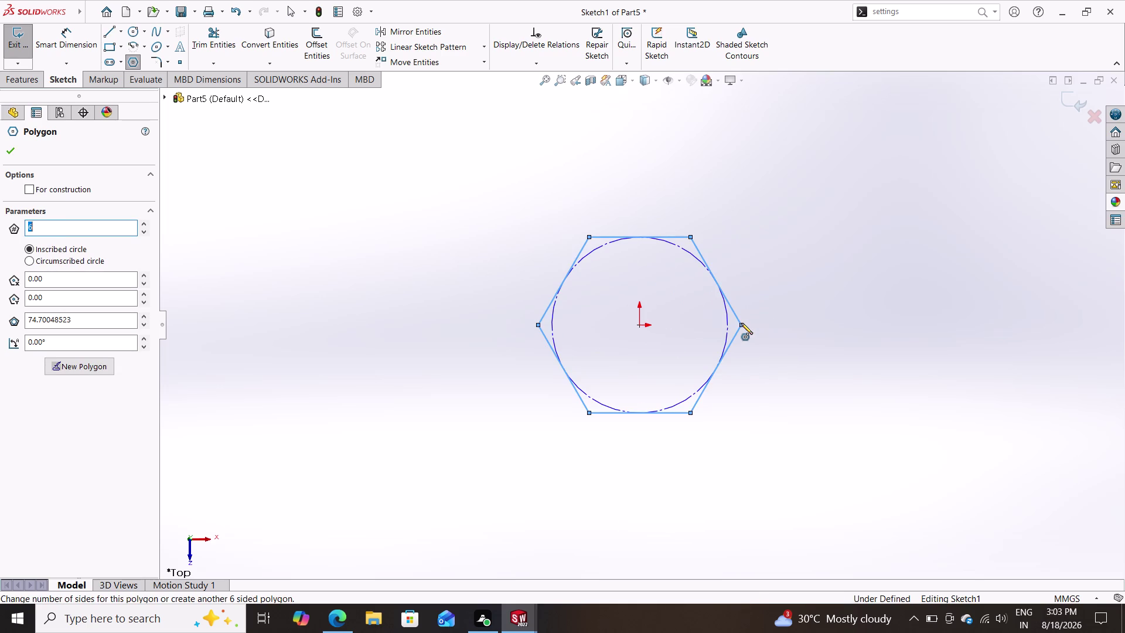
click(674, 413)
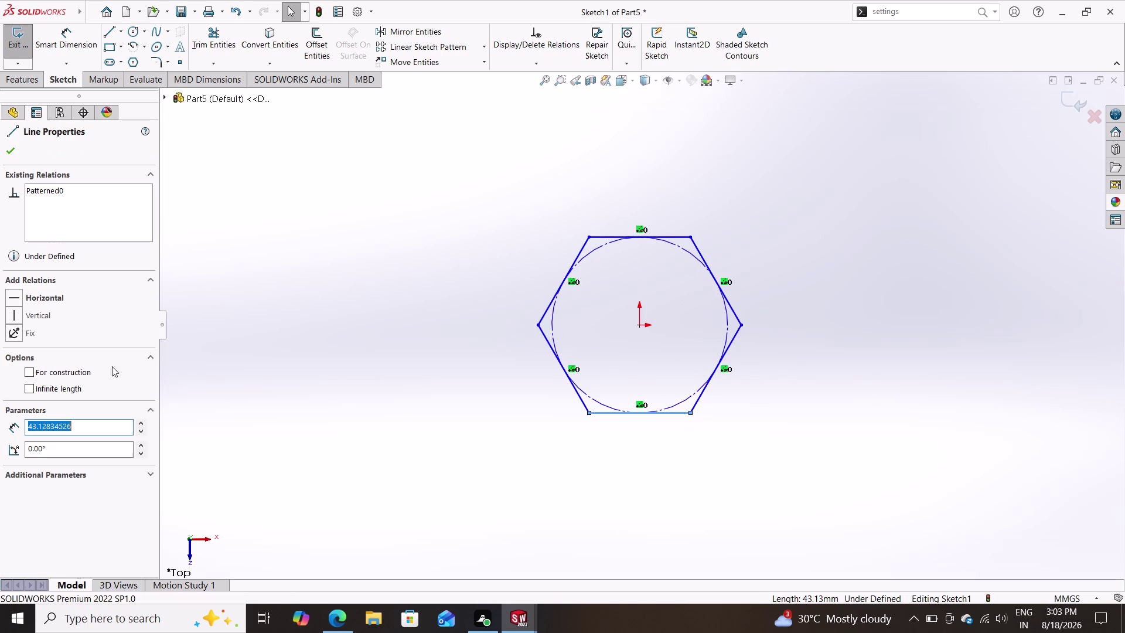
click(26, 304)
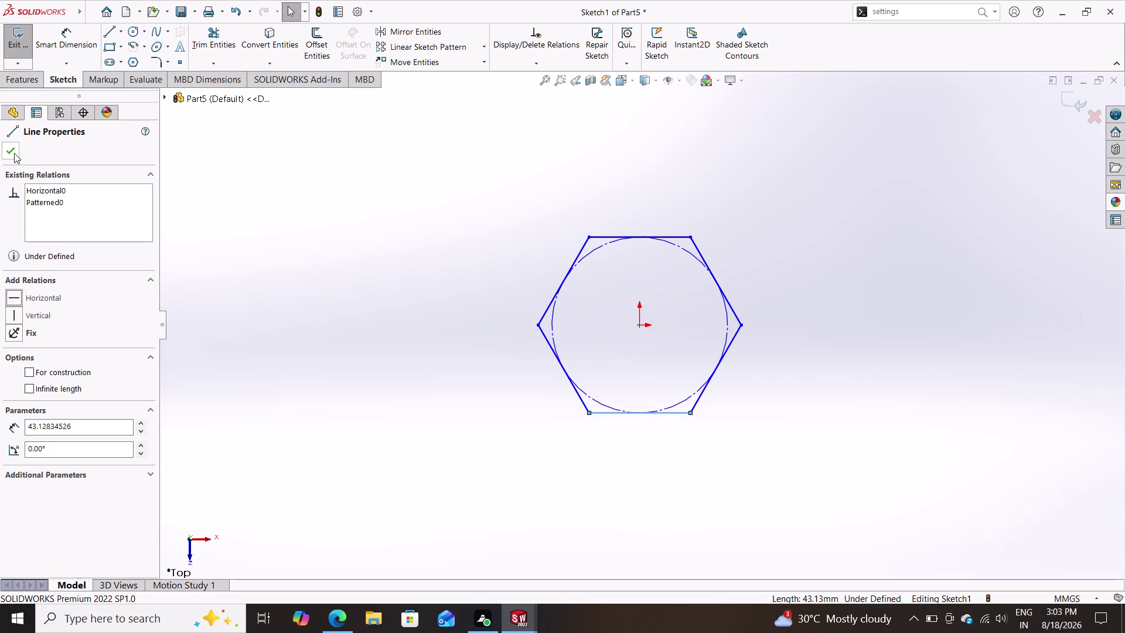
click(12, 153)
key(Escape)
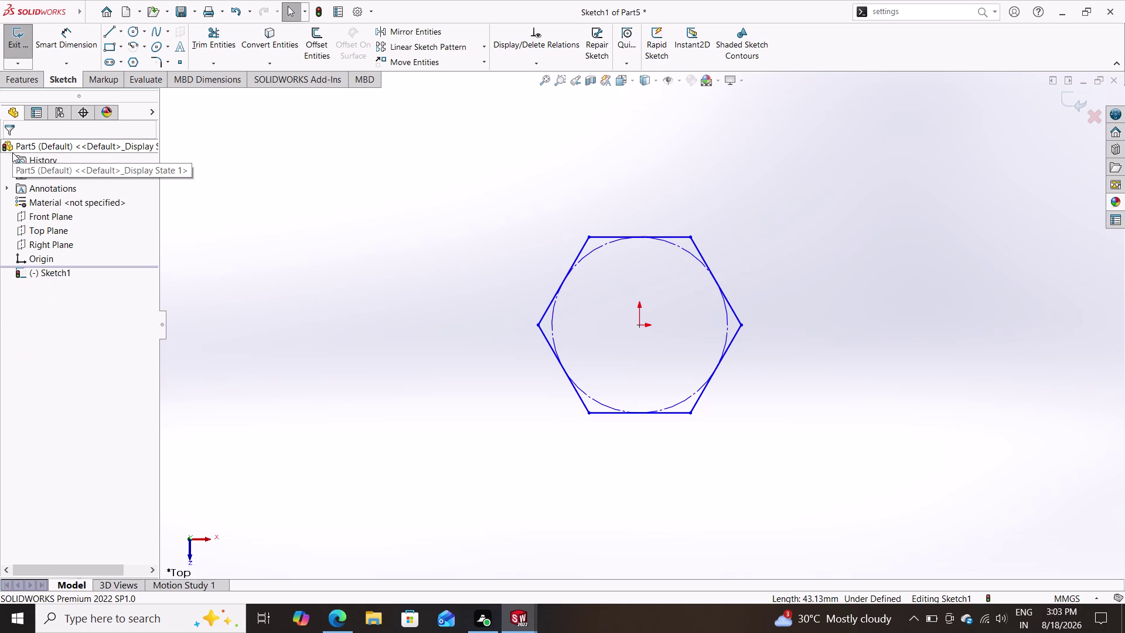
Dimension the hexagon 16 mm across its flats.
click(61, 43)
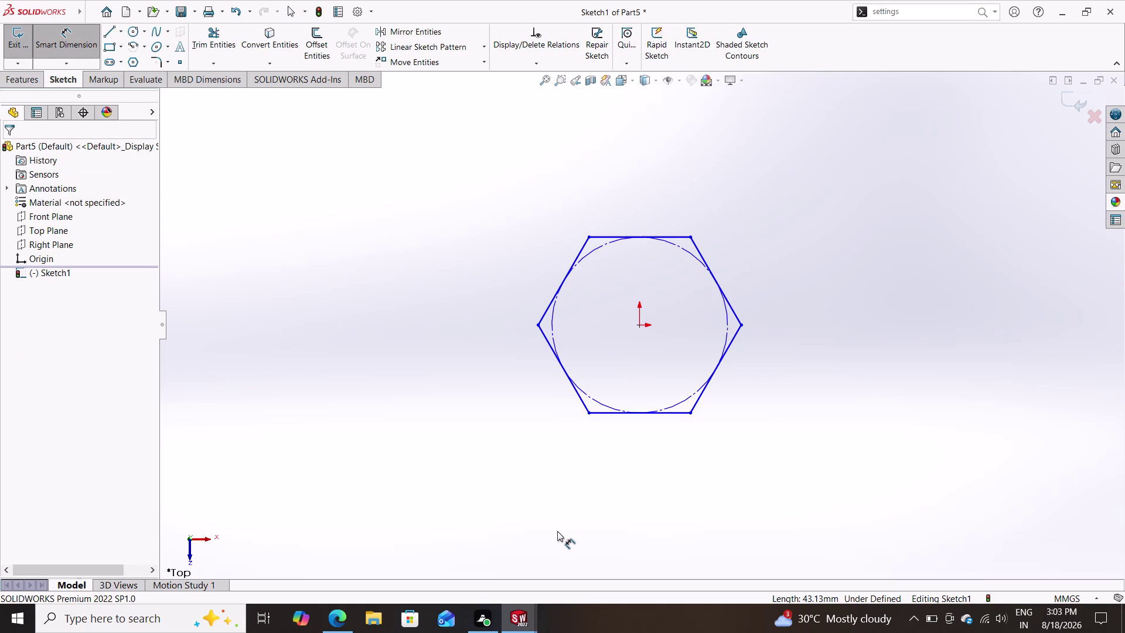
click(690, 237)
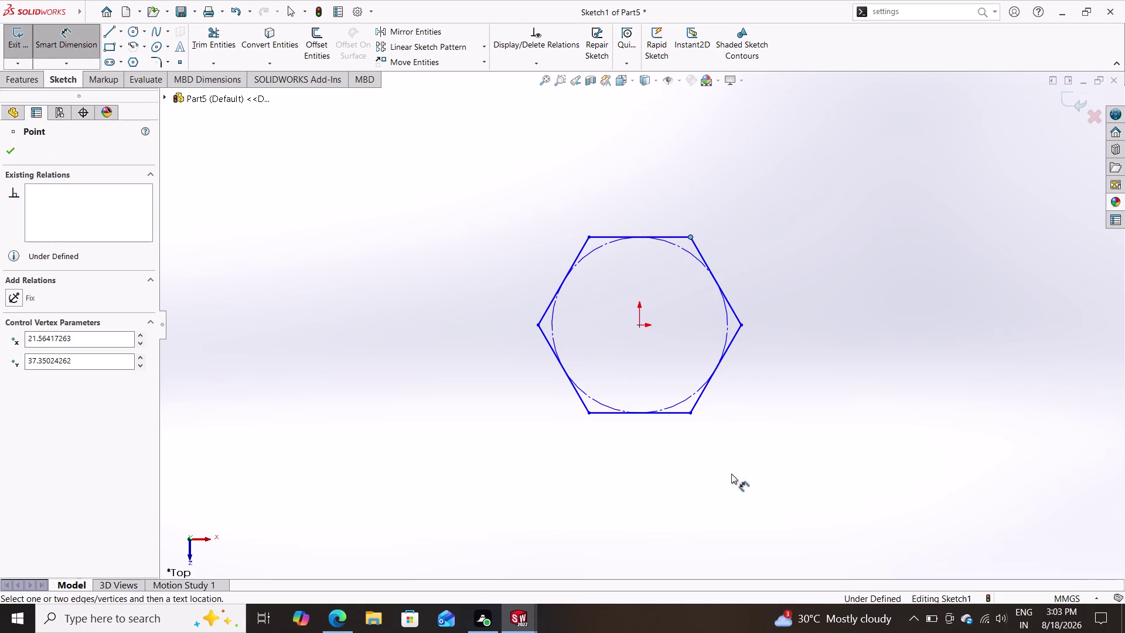
click(692, 416)
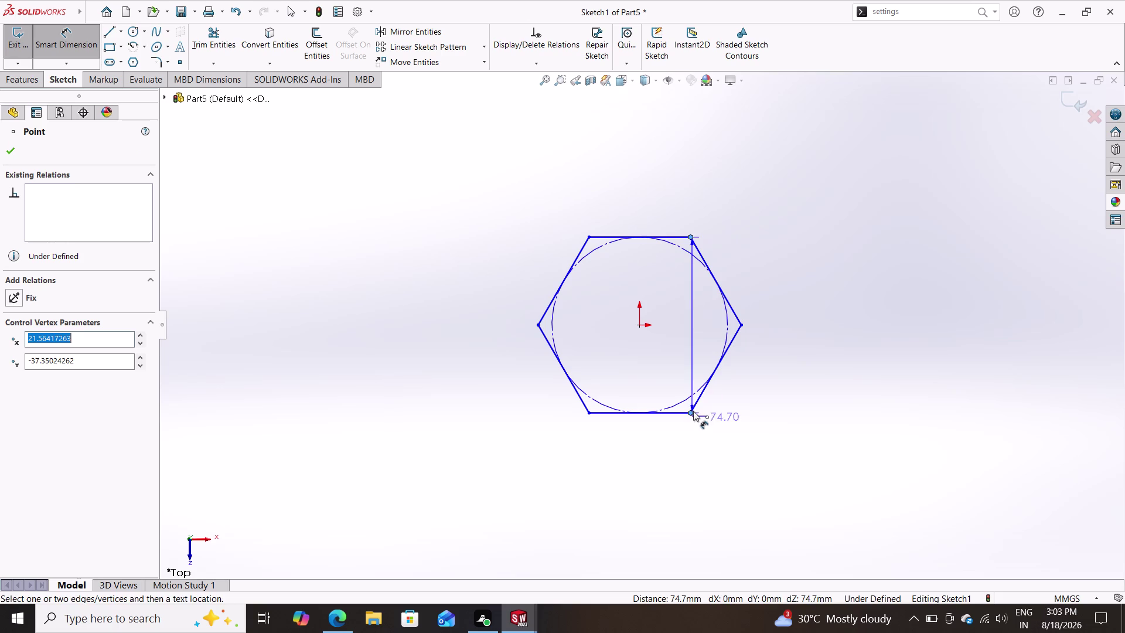
click(829, 321)
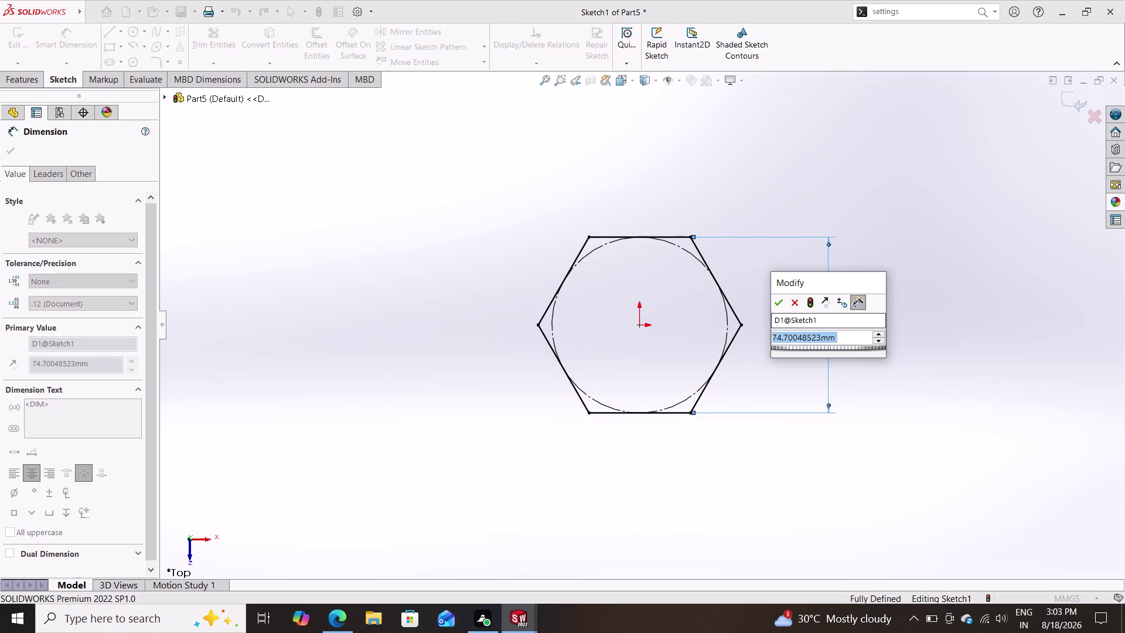
text(16)
key(Return)
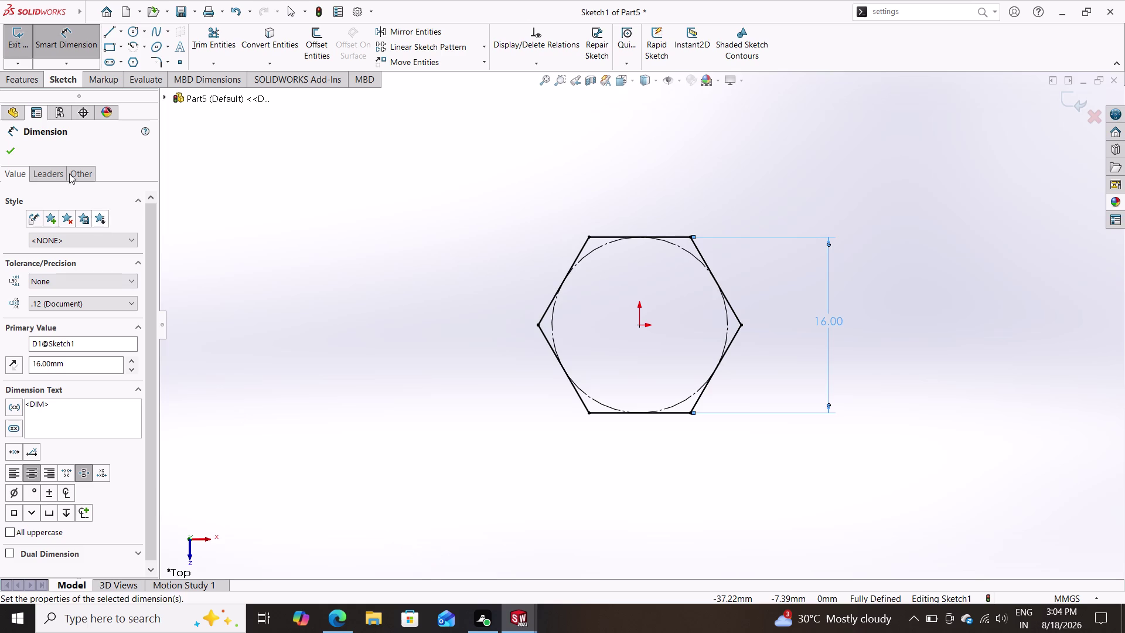
click(27, 79)
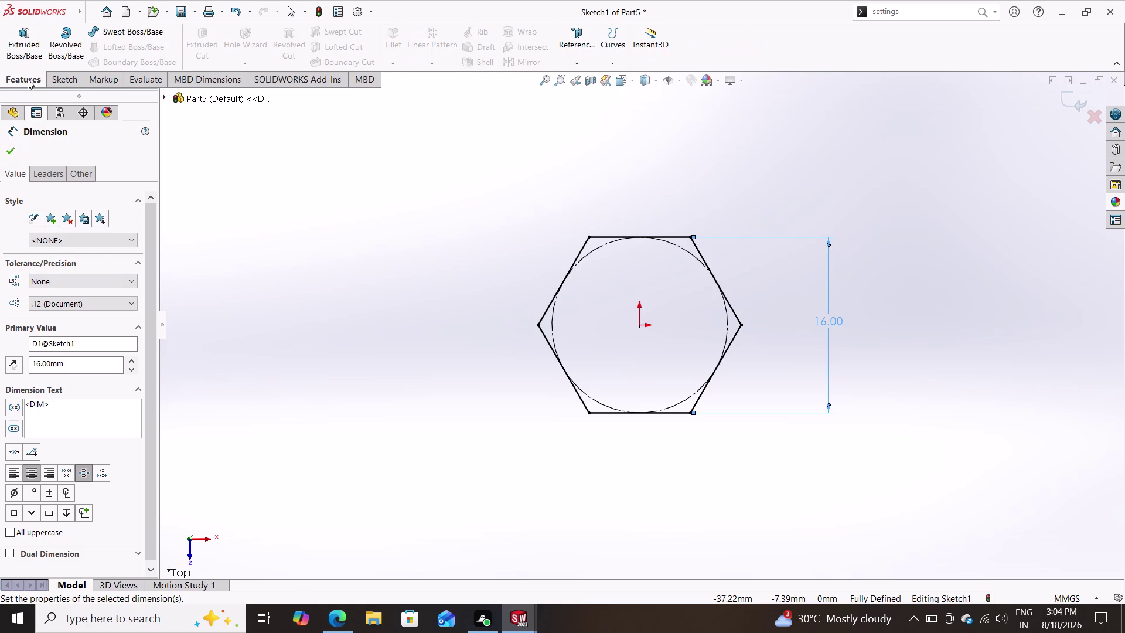
Extrude the hexagon Mid Plane to a 3.75 mm depth.
click(36, 37)
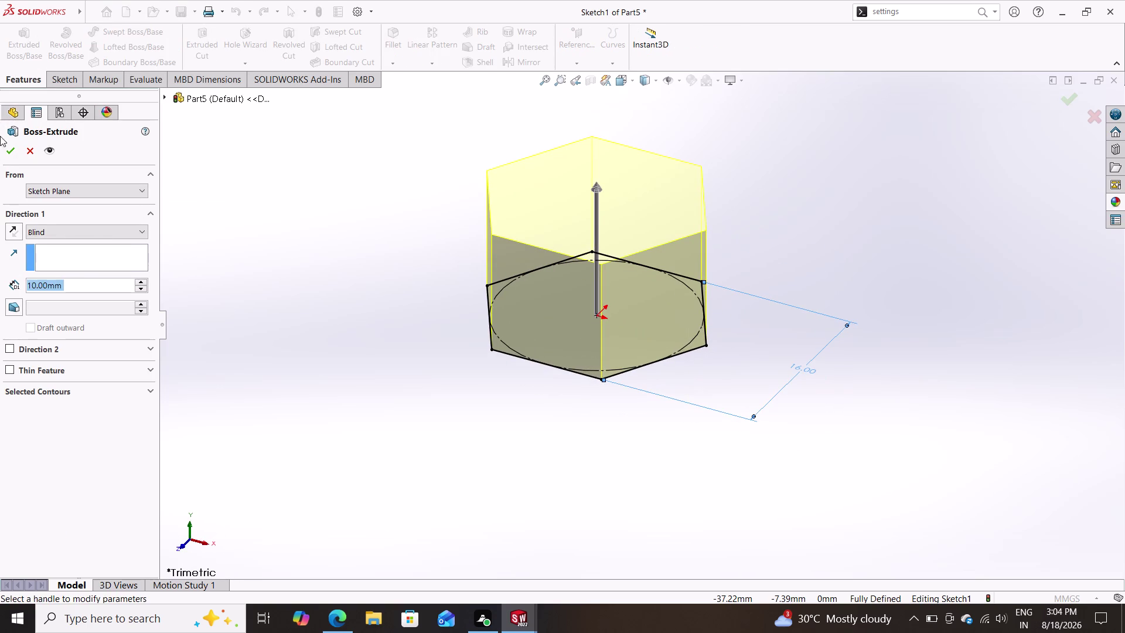
click(49, 227)
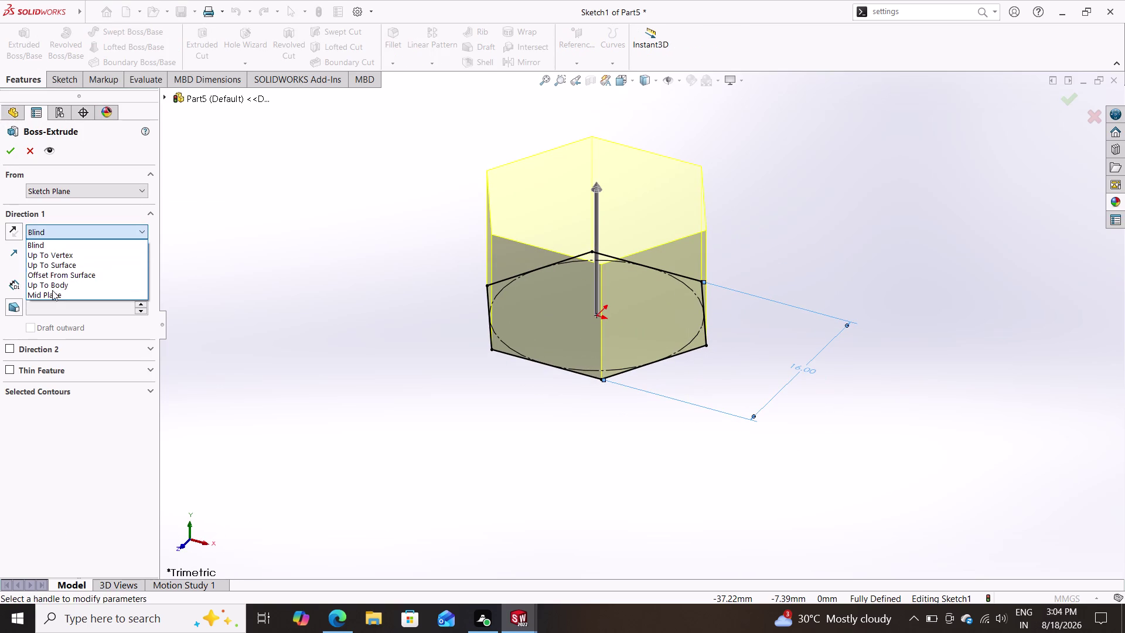
click(52, 292)
text(3.)
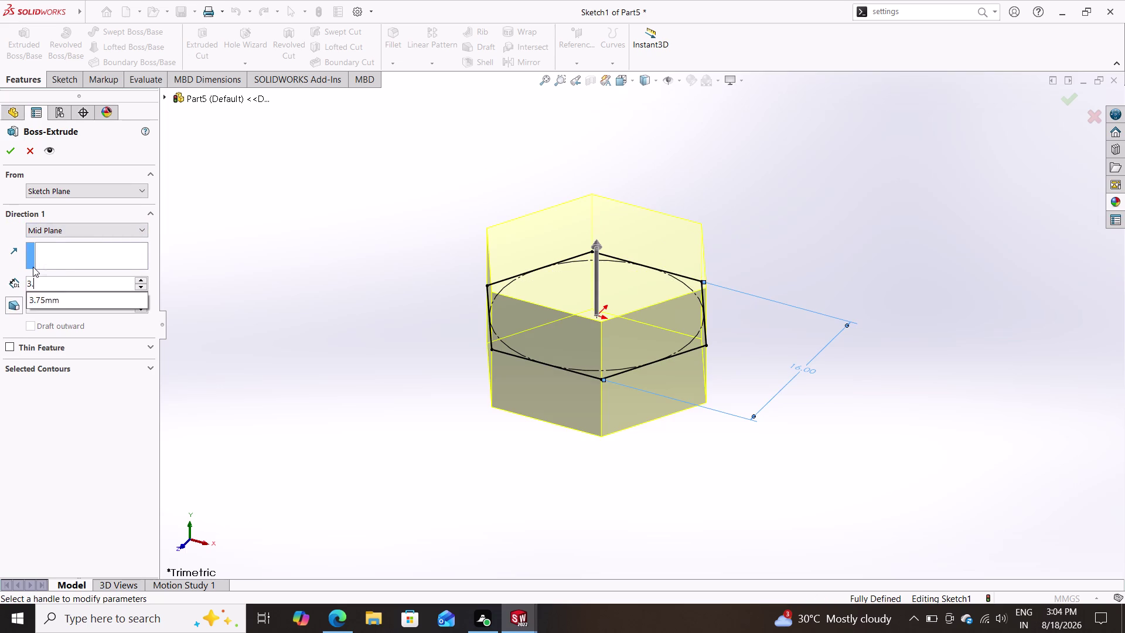
text(75)
key(Return)
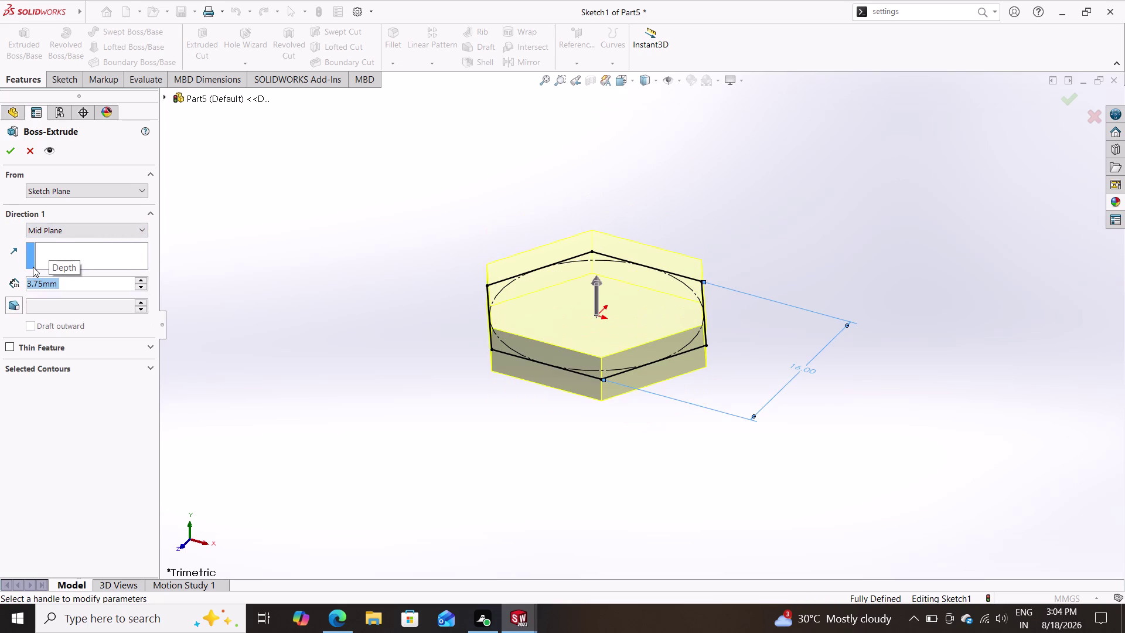
click(18, 156)
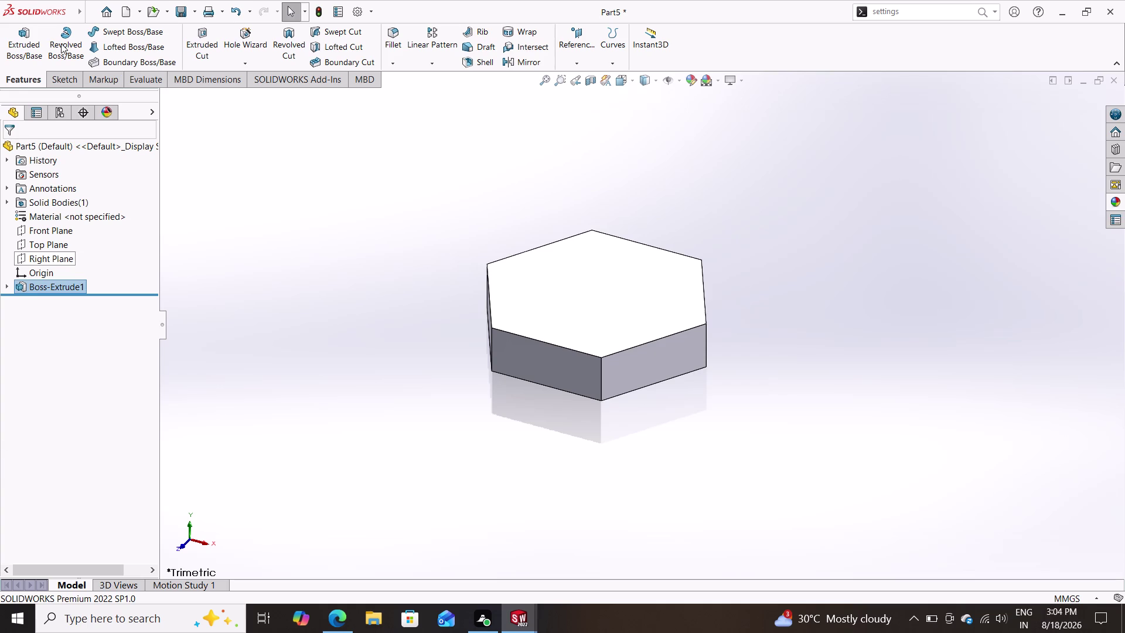
Sketch a circle on the prism's top face, centred on the origin and tangent to the hexagon flats.
click(56, 78)
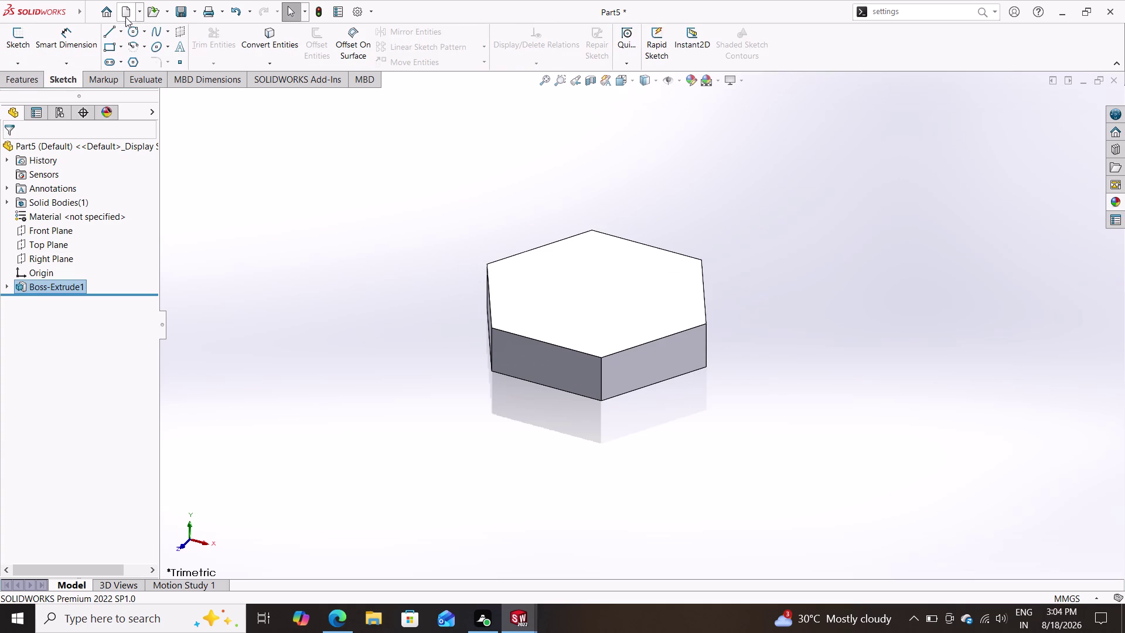
click(129, 36)
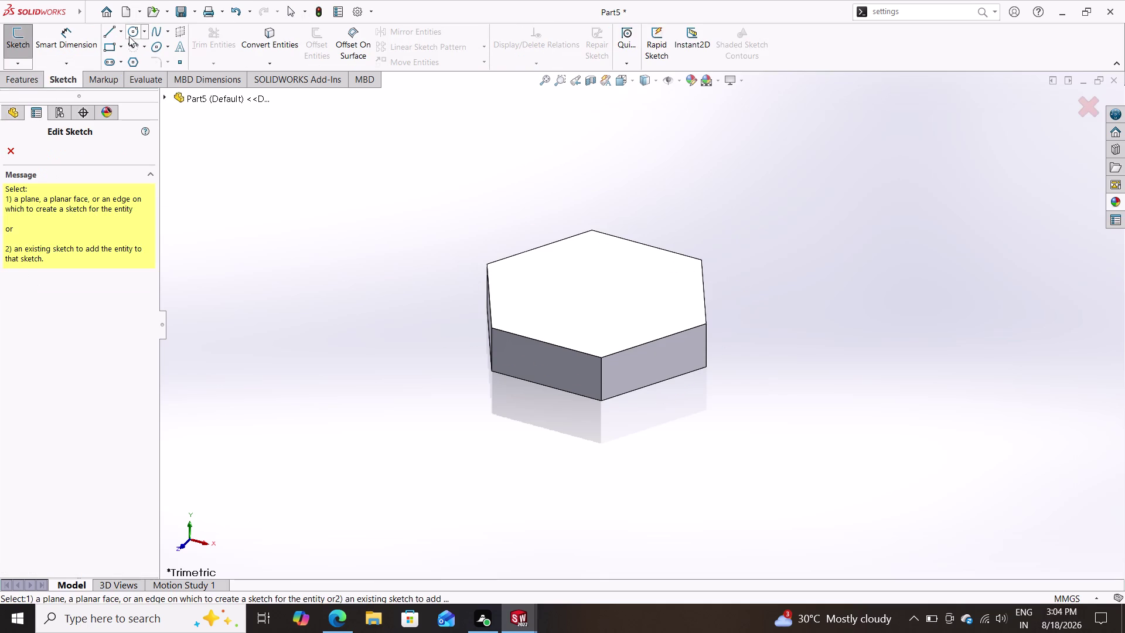
click(585, 274)
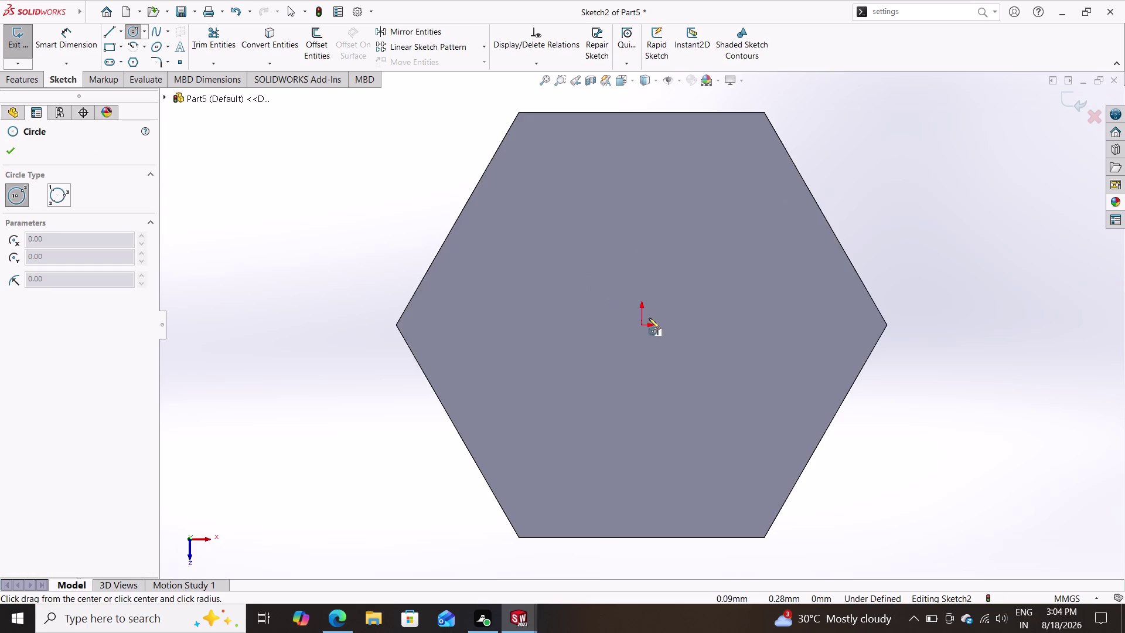
click(643, 325)
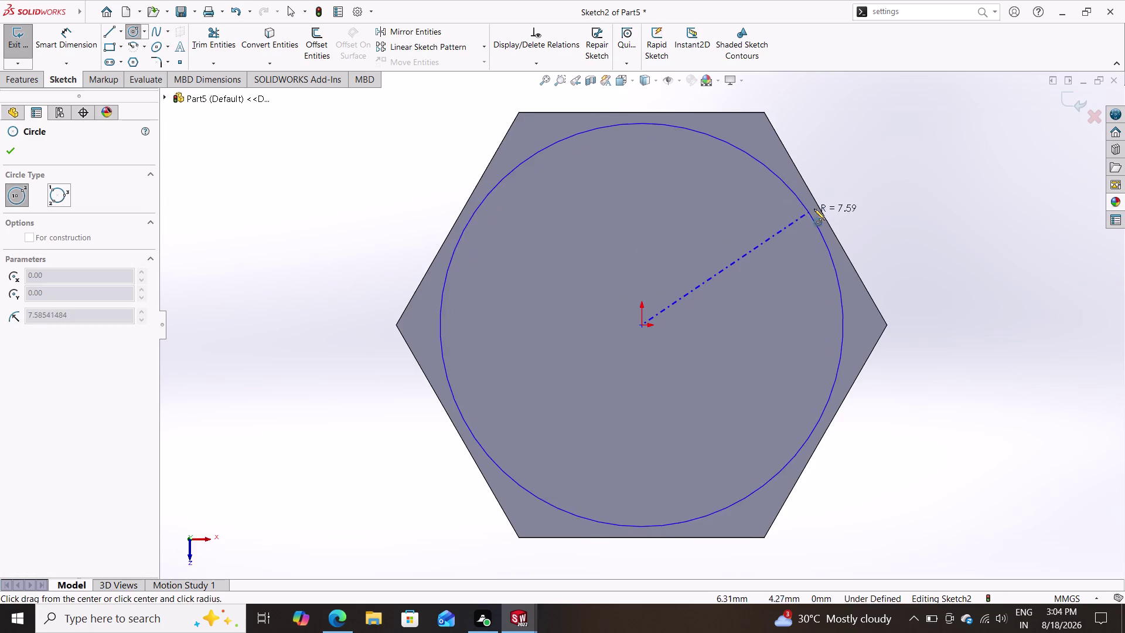
click(826, 220)
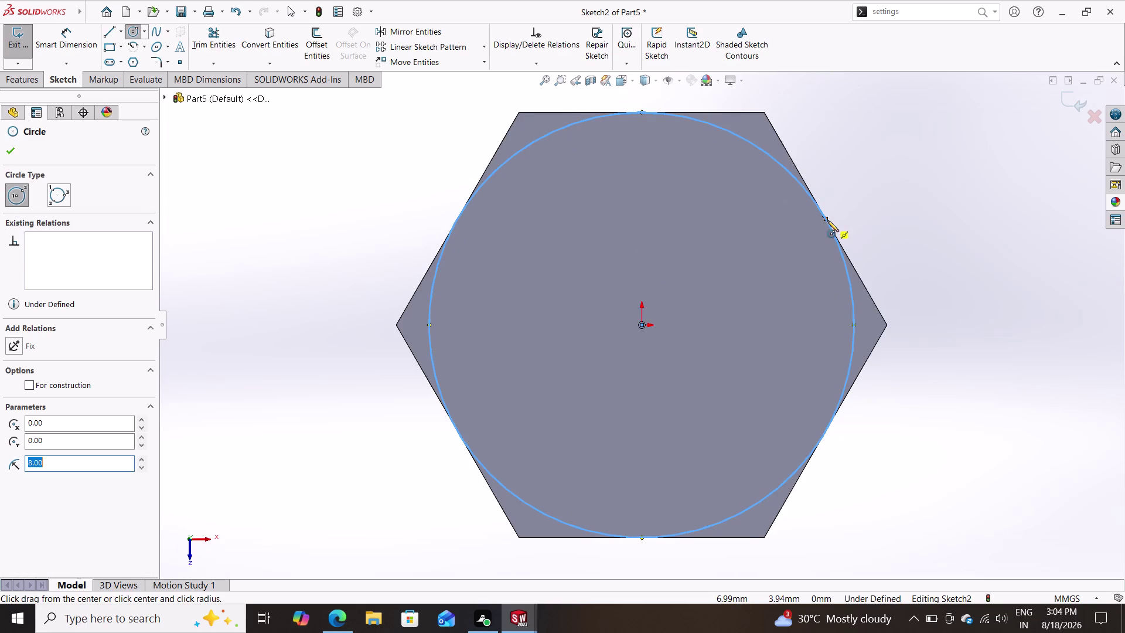
key(Escape)
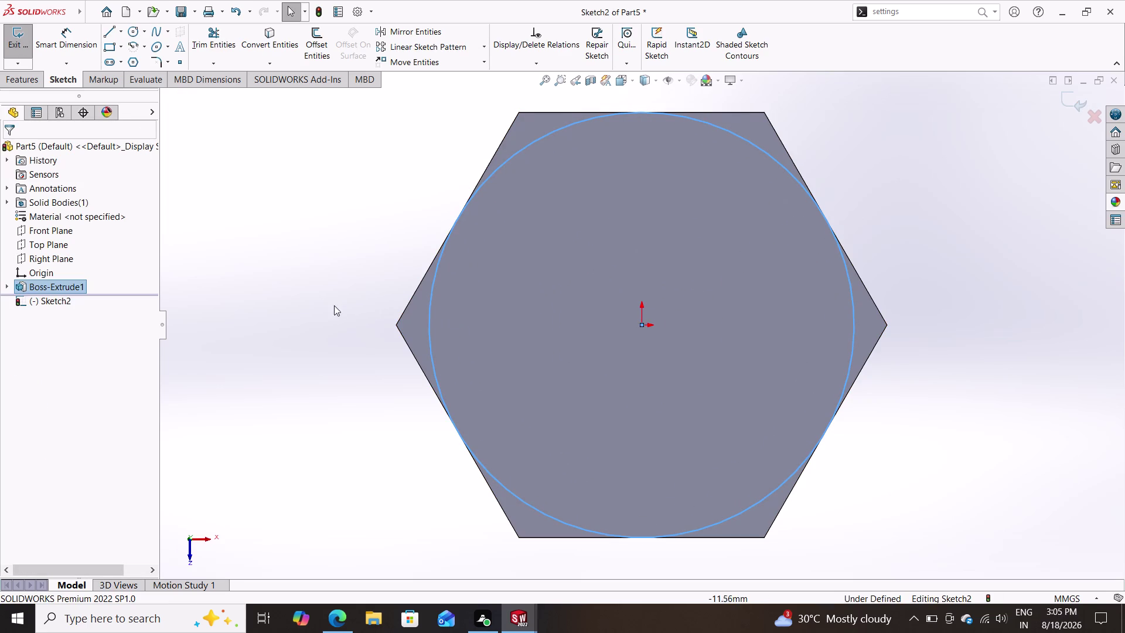
Cut-extrude the circle Blind 3.75 mm, flipped to cut outside, with a 45° draft.
click(15, 78)
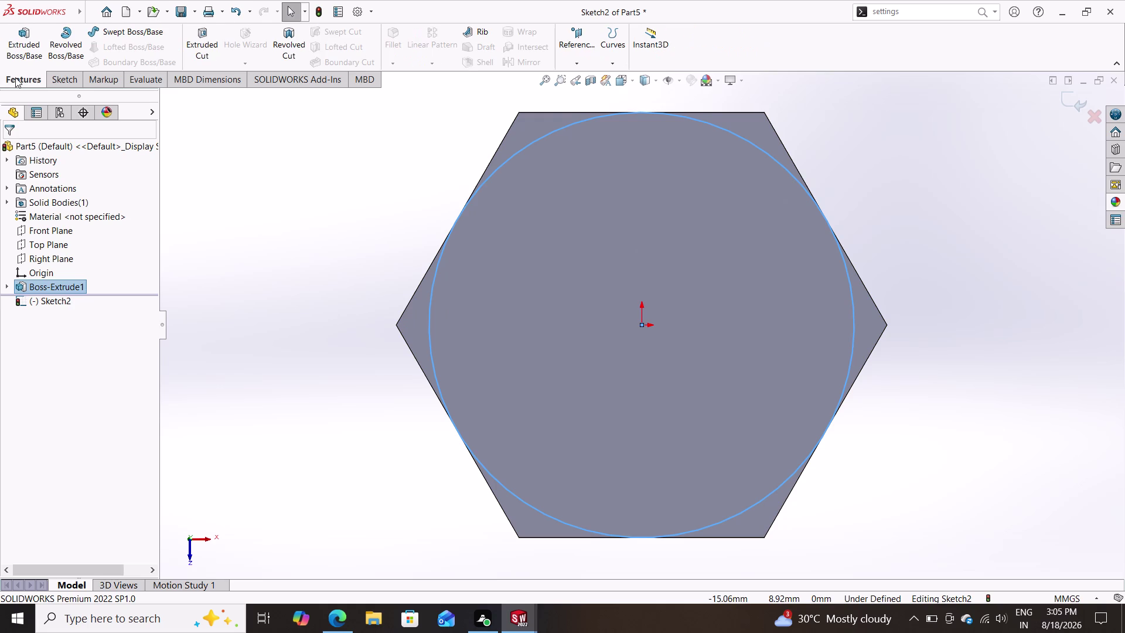
click(208, 49)
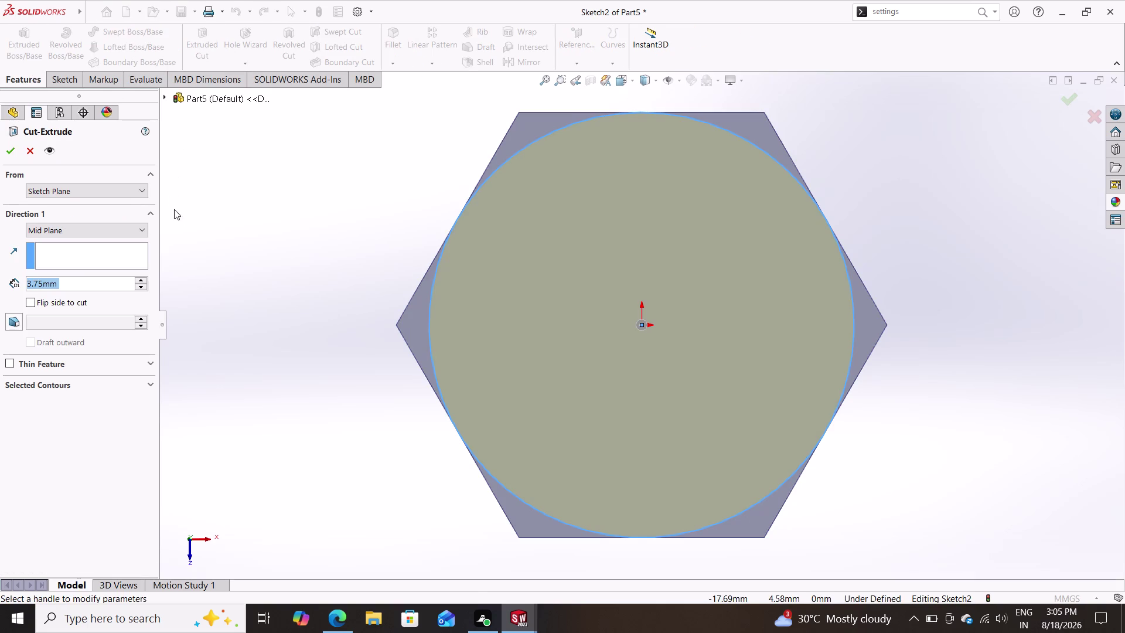
click(115, 227)
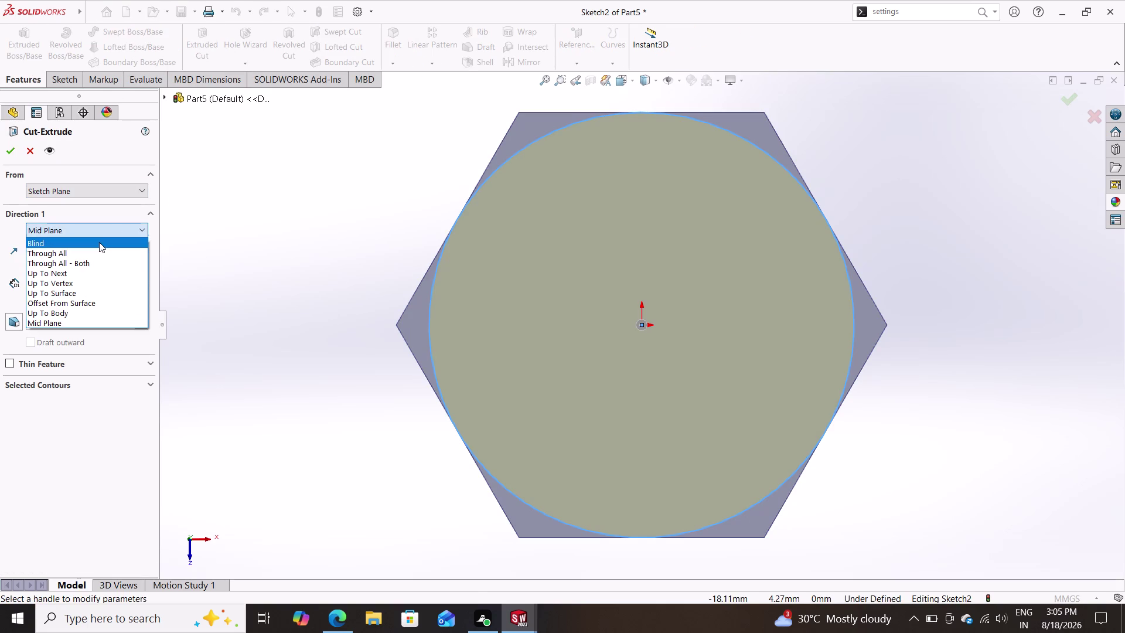
click(99, 242)
click(28, 305)
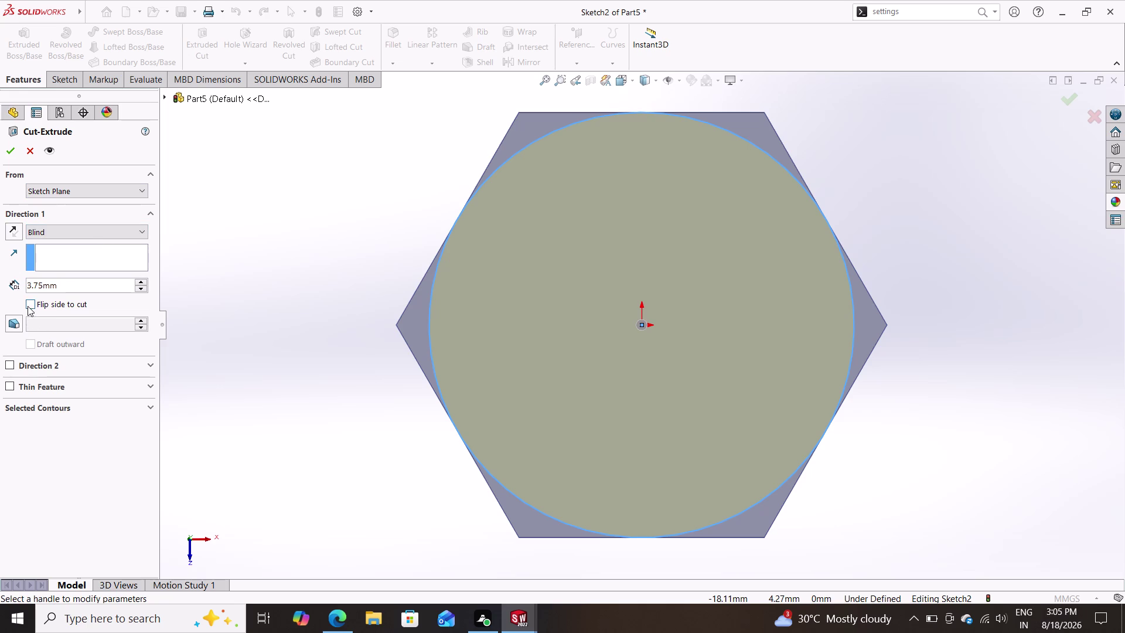
click(14, 321)
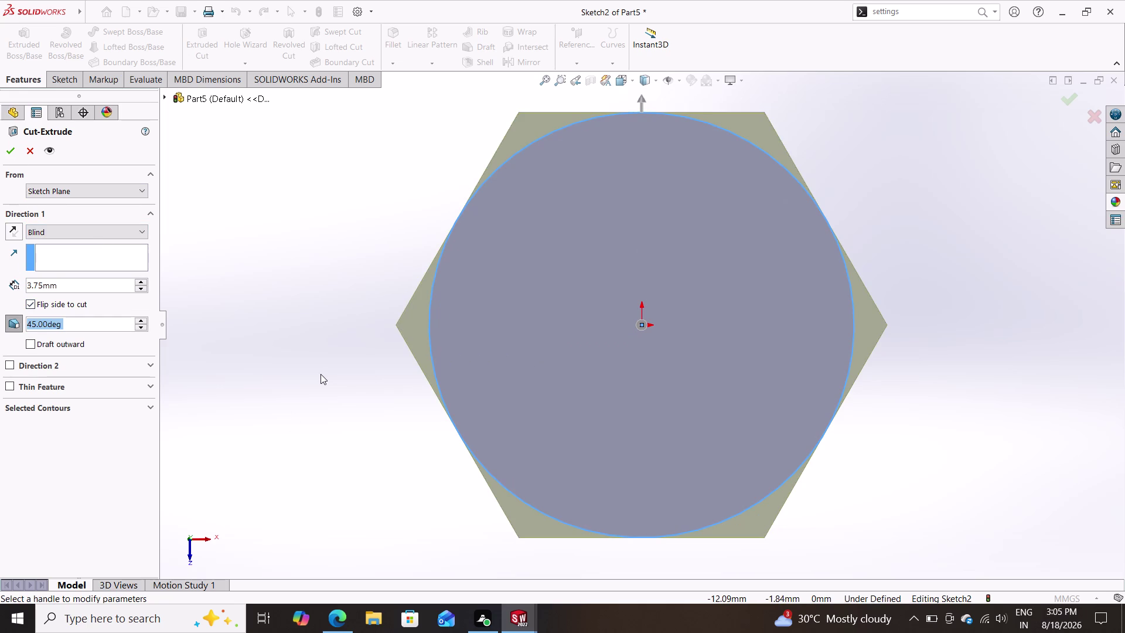
scroll(down, 3)
scroll(up, 3)
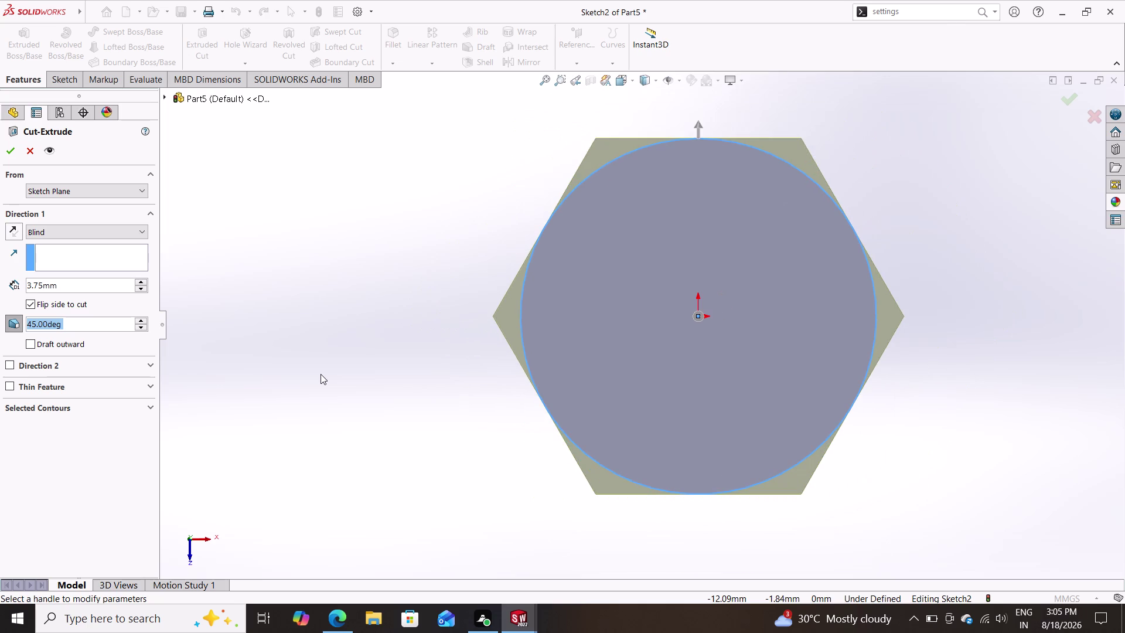
click(13, 150)
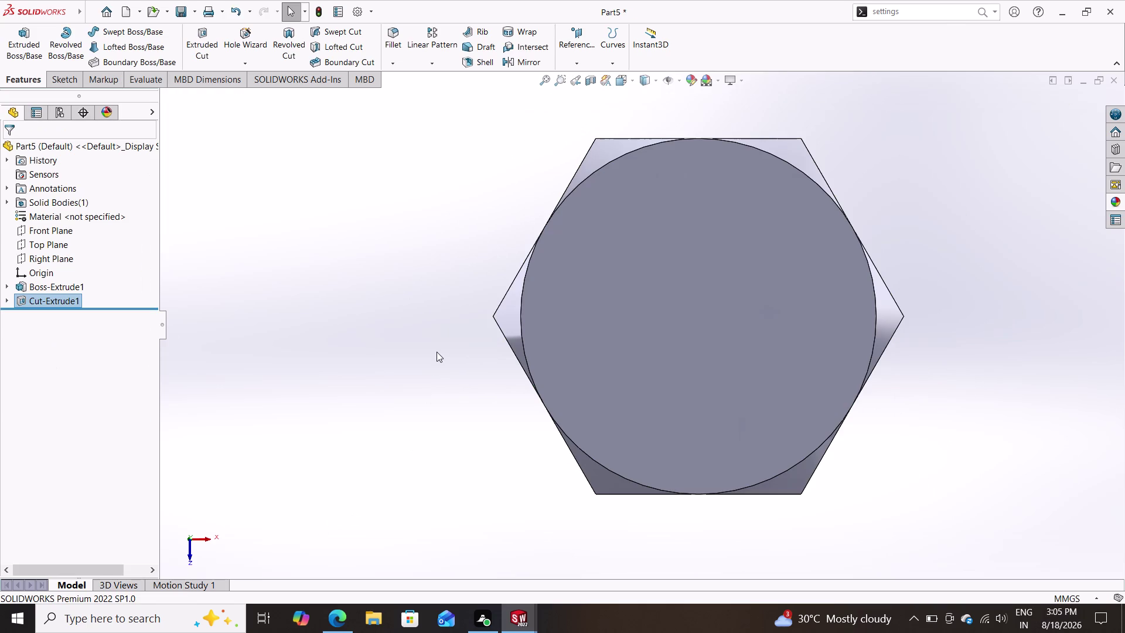
Inspect the chamfered prism and select the Front Plane for a new sketch.
scroll(down, 3)
scroll(up, 3)
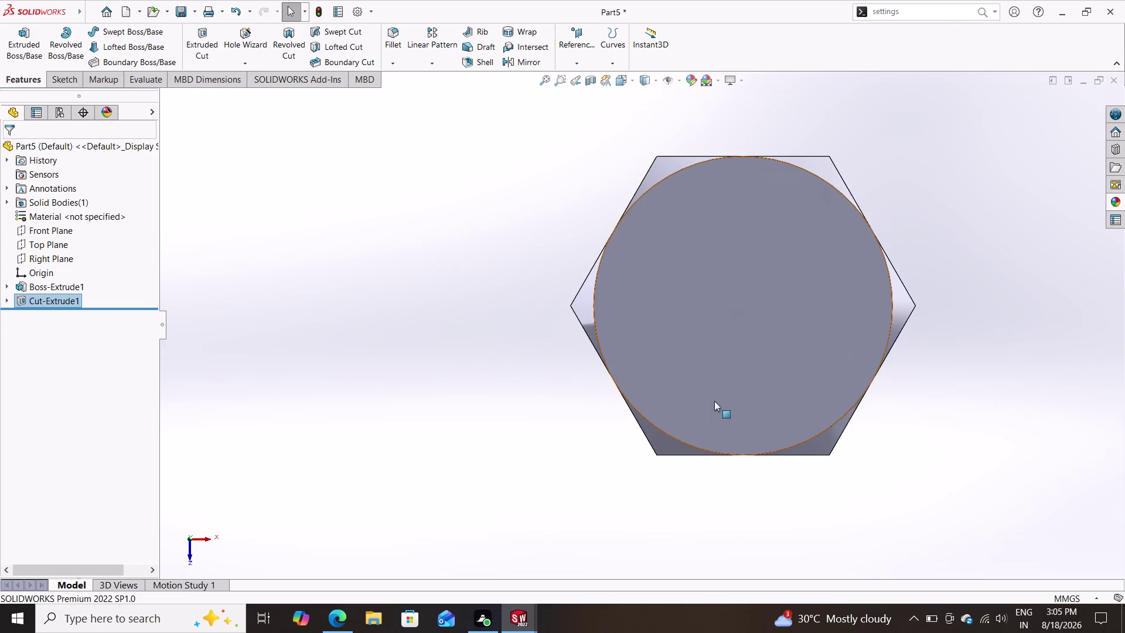
scroll(down, 3)
scroll(up, 3)
scroll(down, 3)
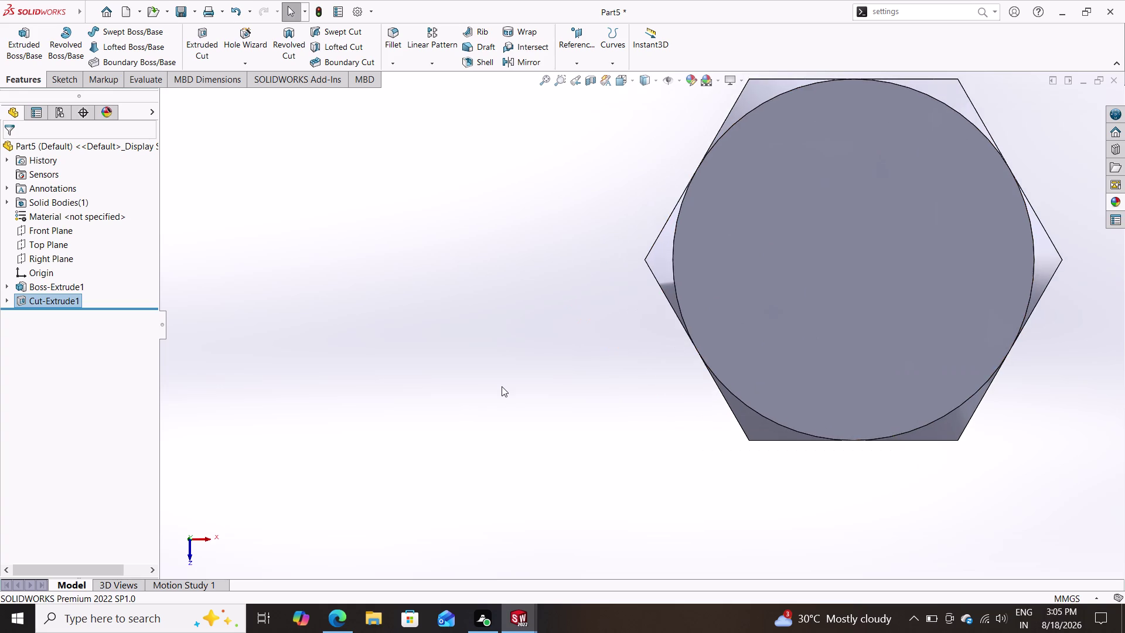
scroll(up, 3)
scroll(down, 3)
scroll(up, 3)
scroll(down, 3)
scroll(up, 3)
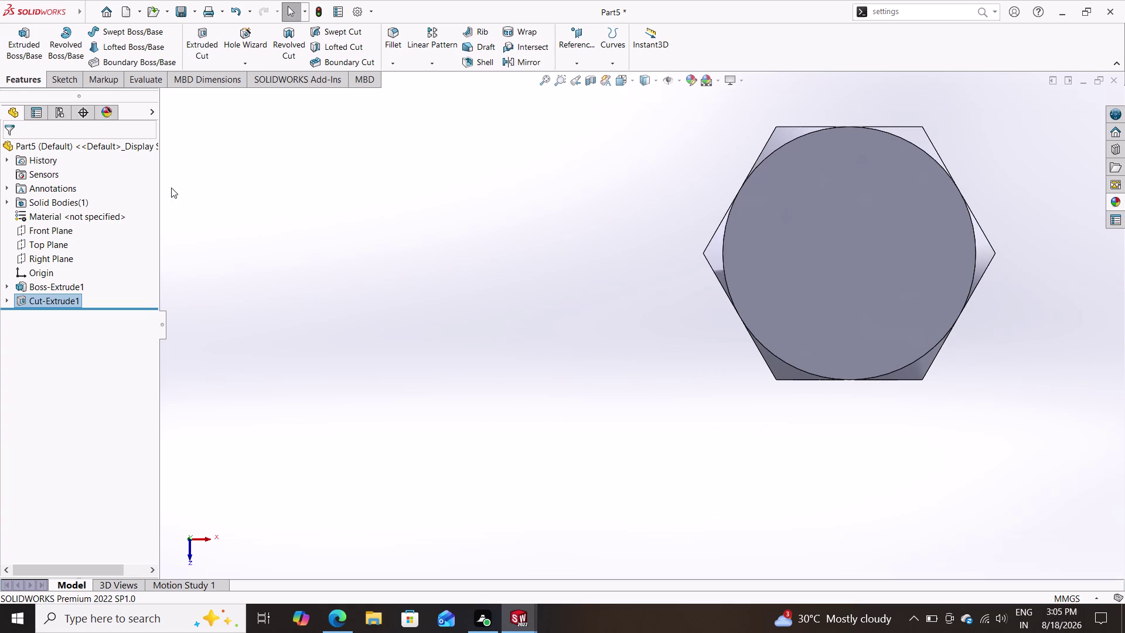
click(42, 236)
click(54, 219)
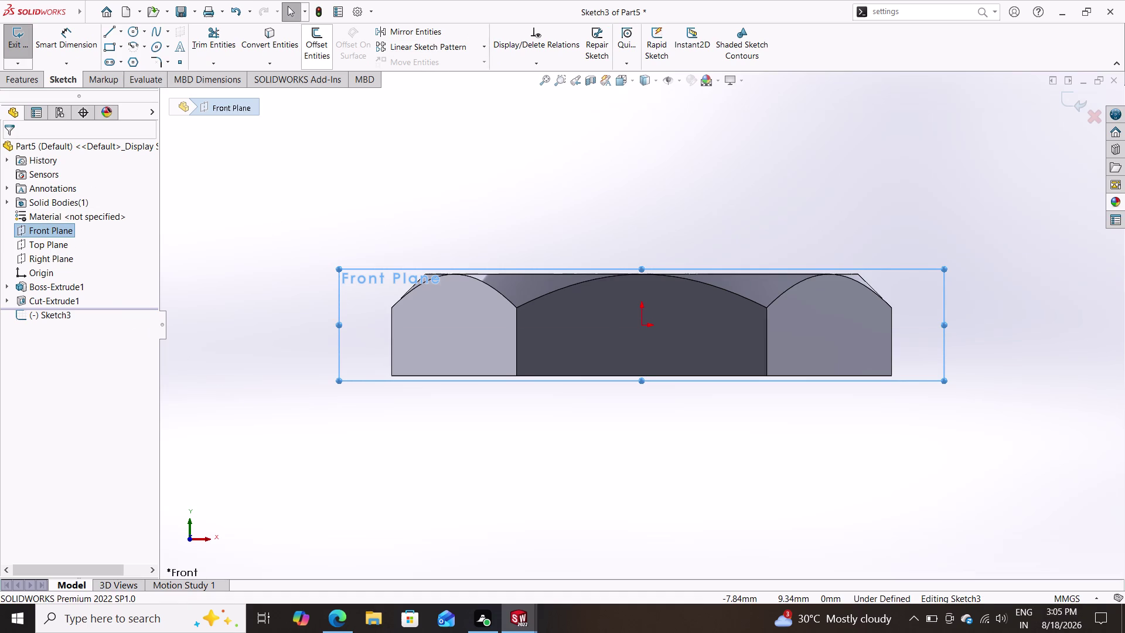
click(26, 82)
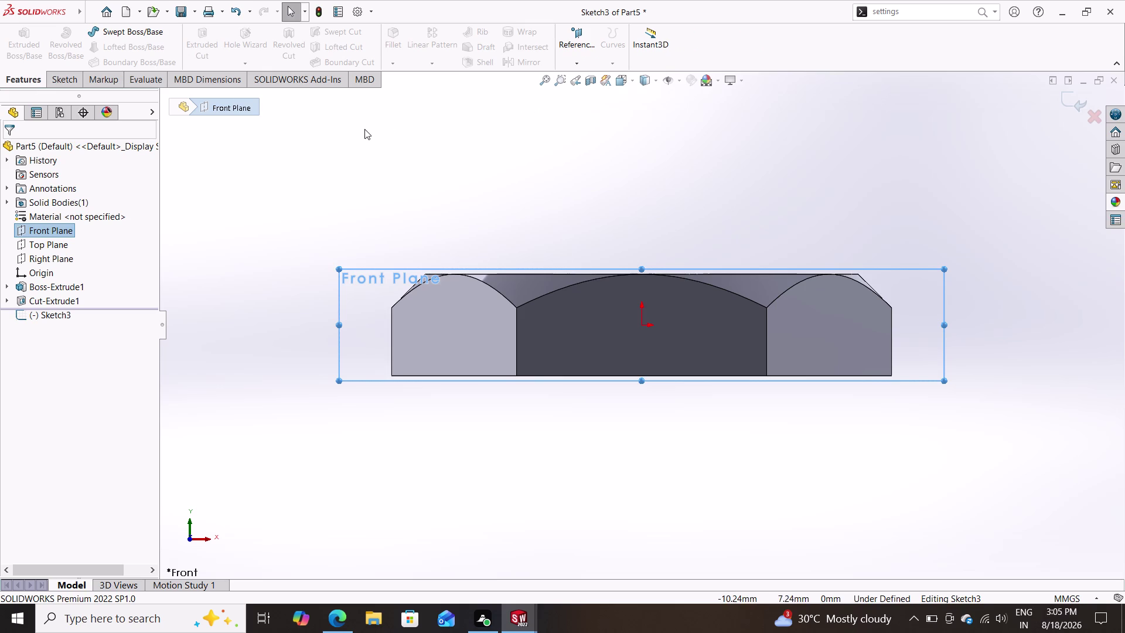
click(1075, 90)
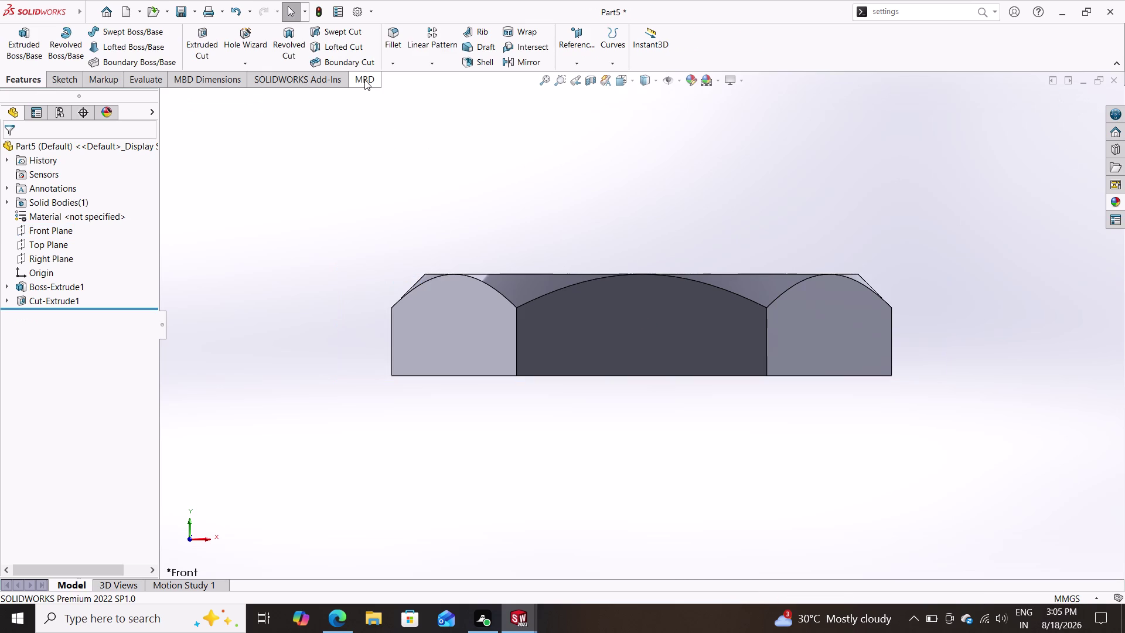
Mirror Cut-Extrude1 about the Top Plane to create Mirror1.
click(537, 63)
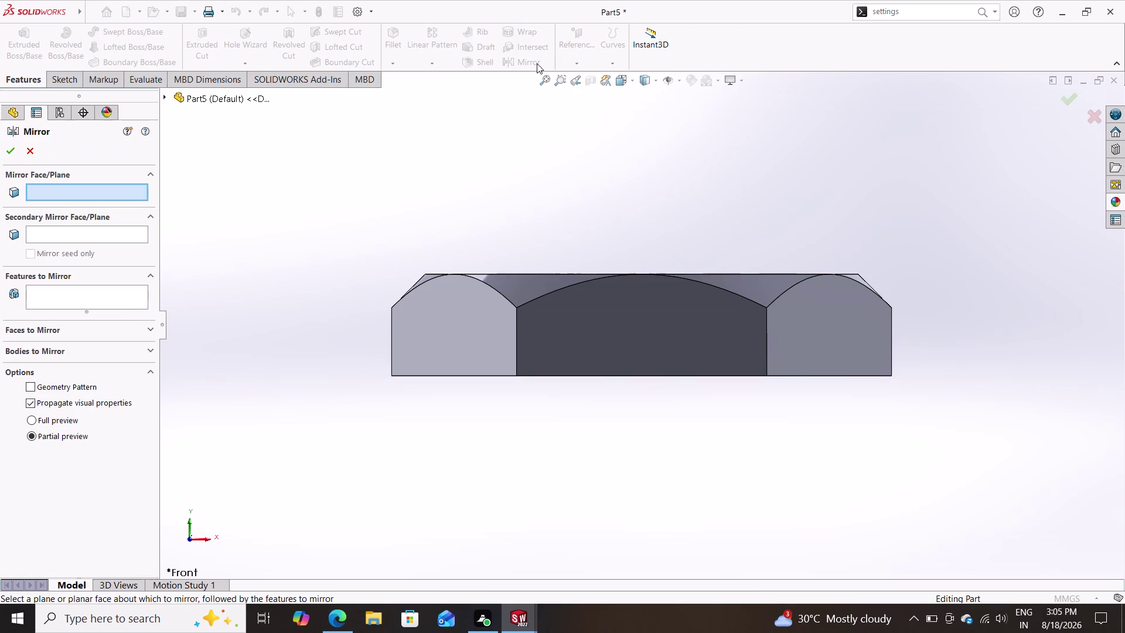
click(163, 94)
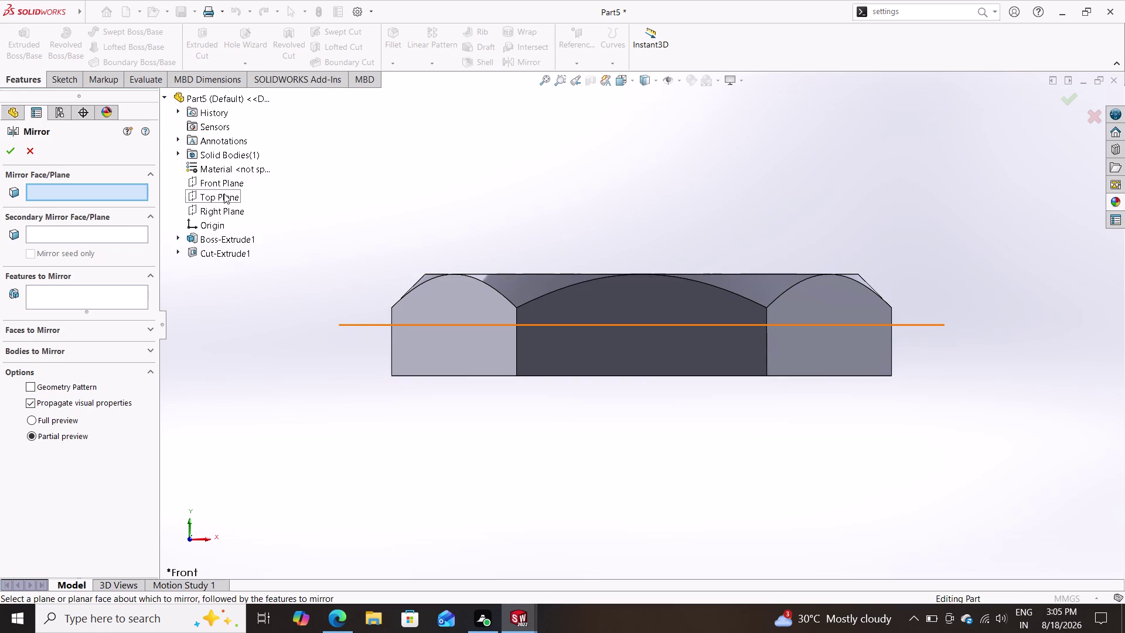
click(224, 193)
click(32, 231)
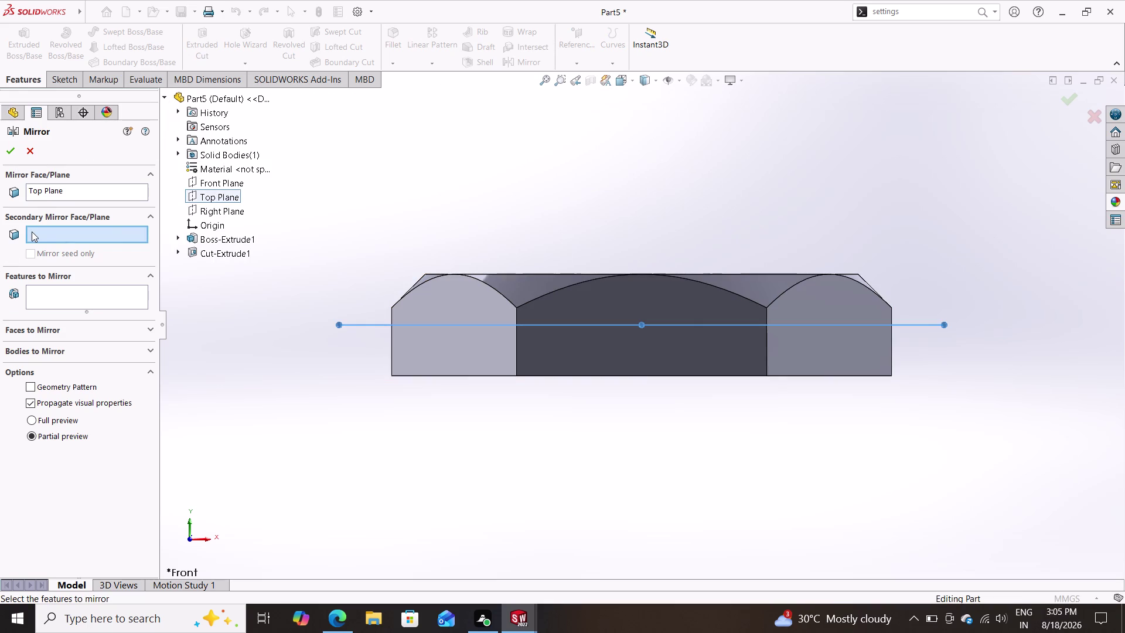
click(229, 256)
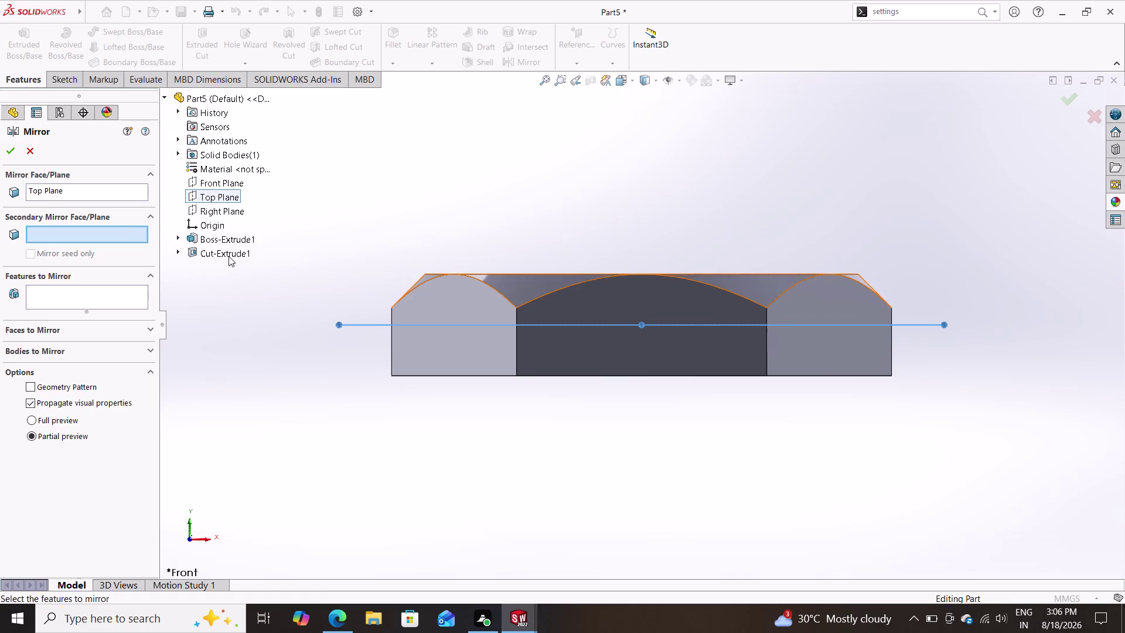
click(61, 291)
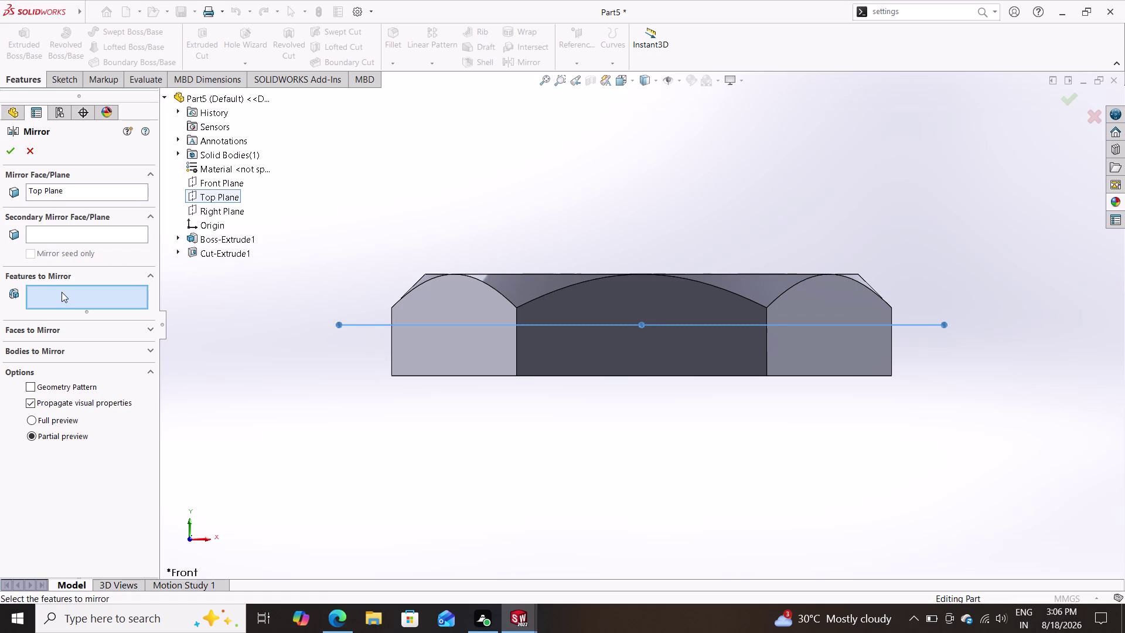
click(208, 253)
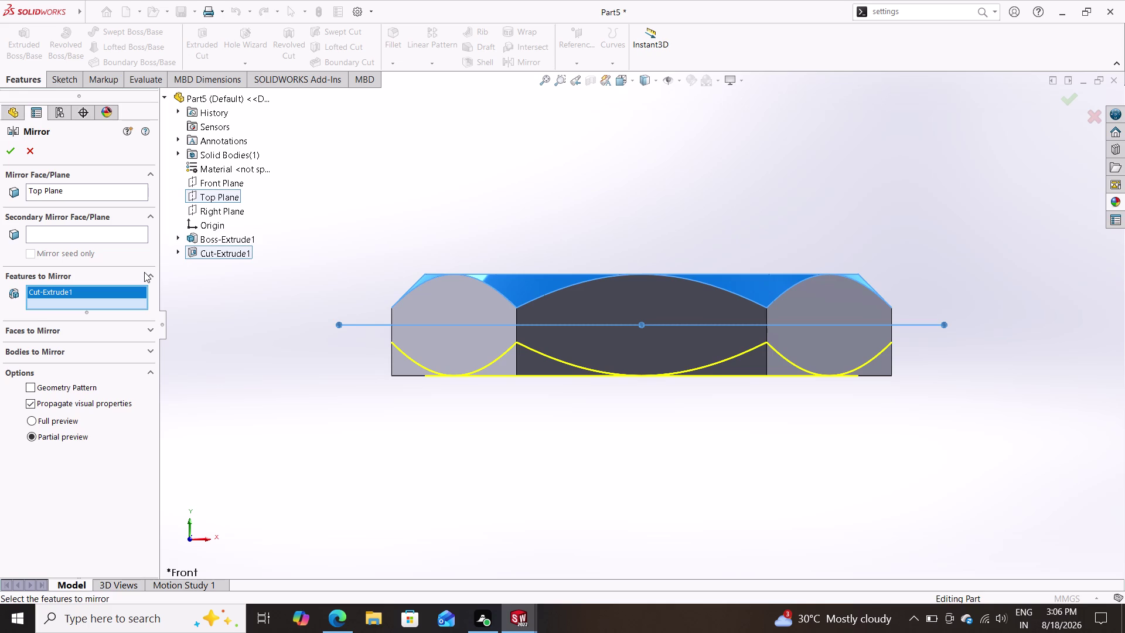
click(12, 146)
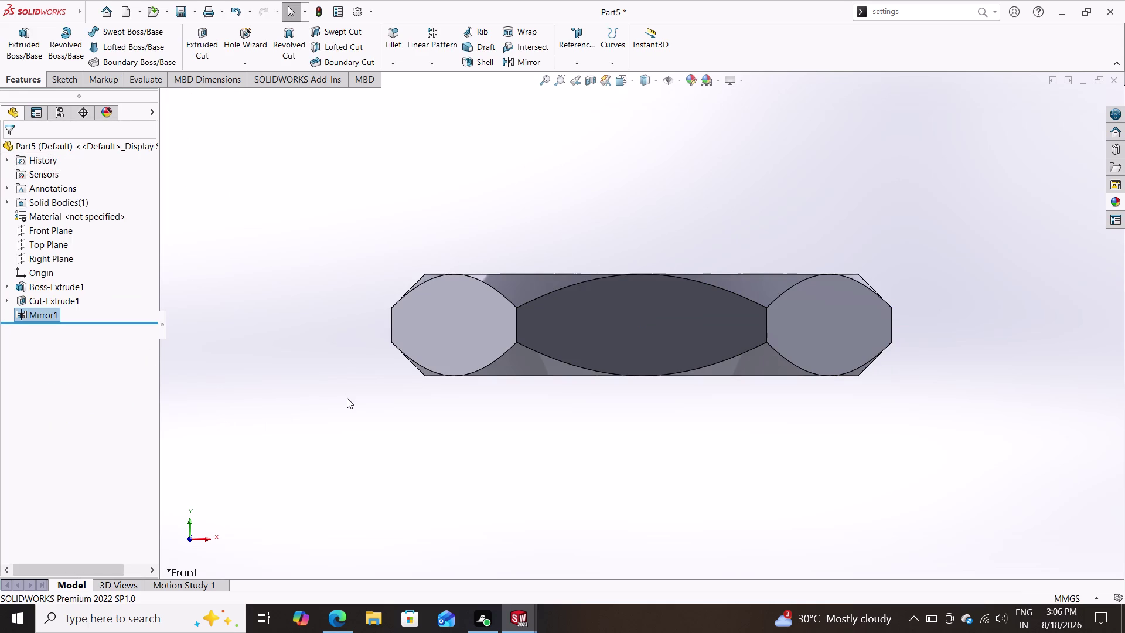
scroll(up, 3)
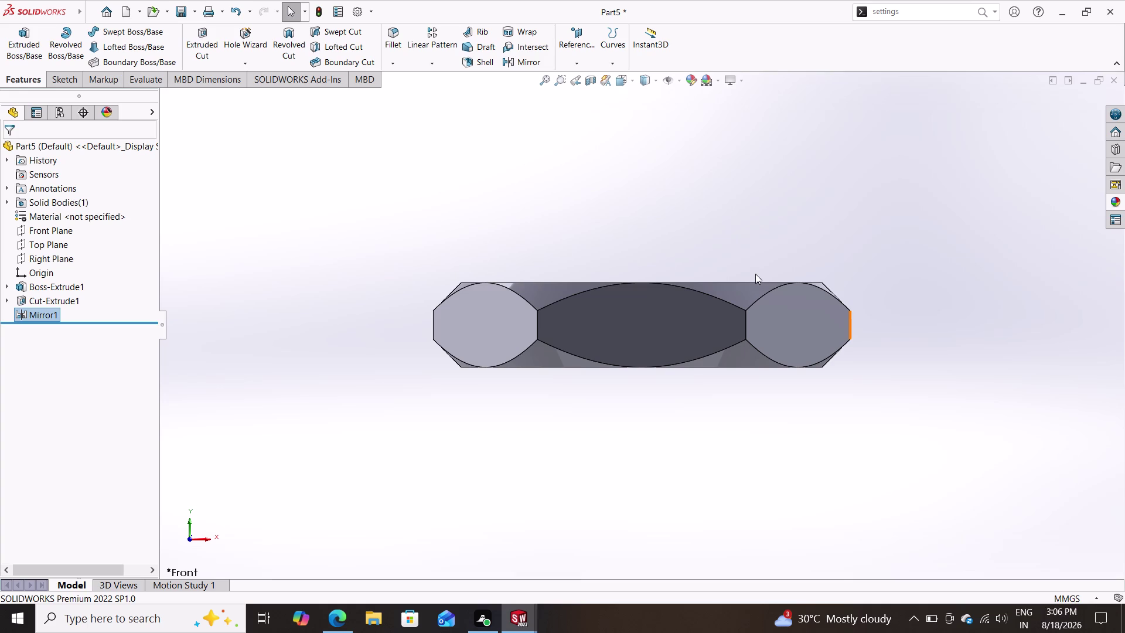
middle_drag(780, 220, 787, 313)
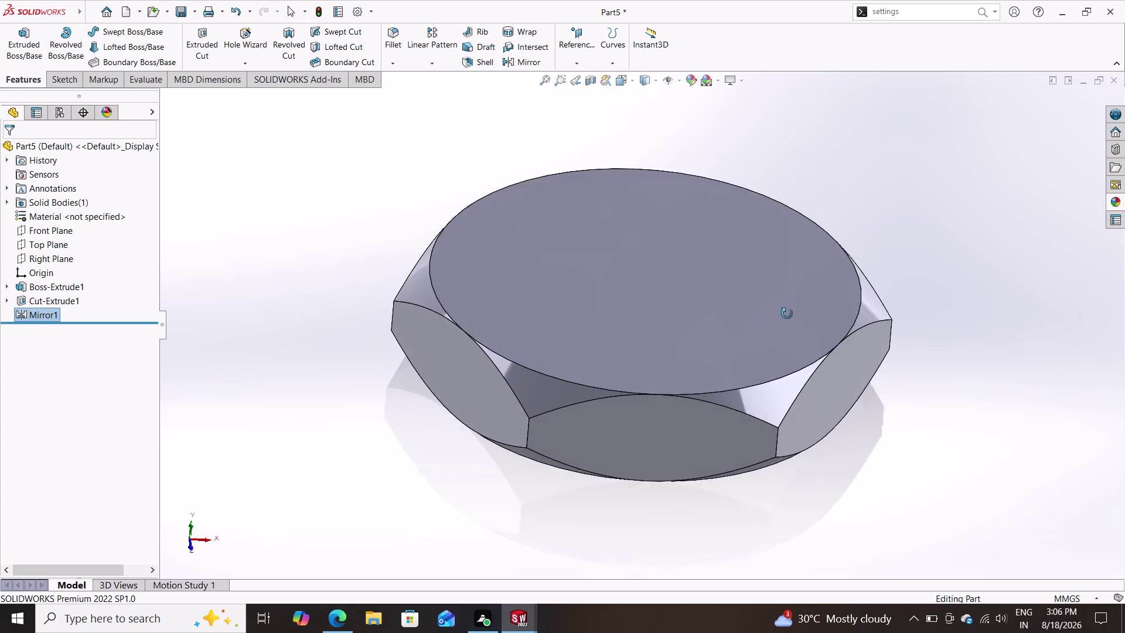
middle_drag(787, 314, 943, 300)
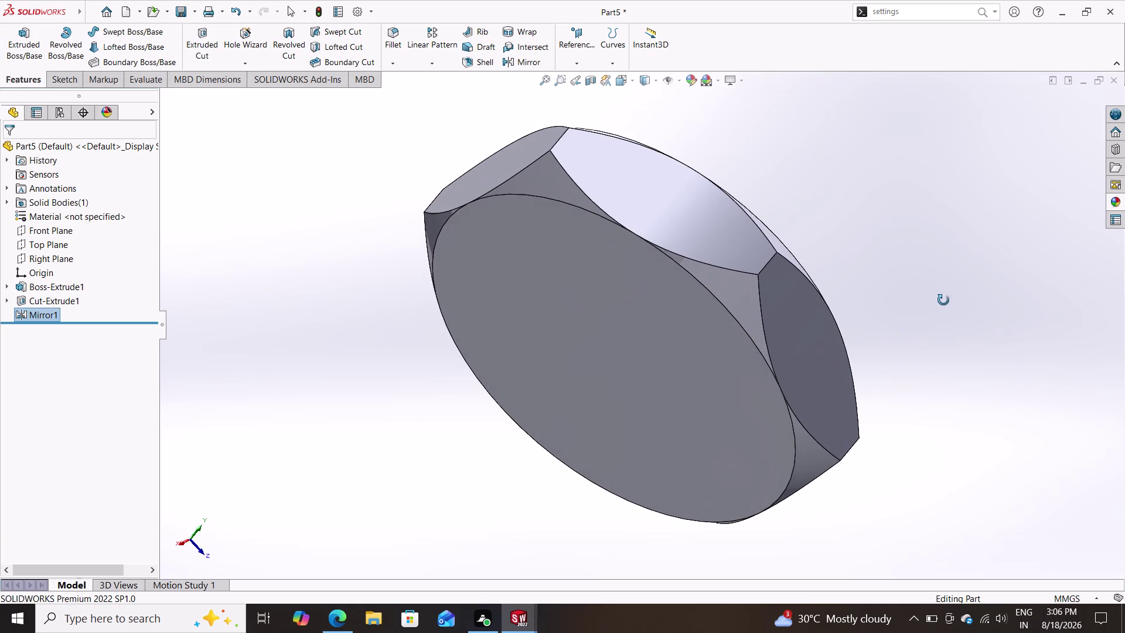
middle_drag(943, 300, 881, 326)
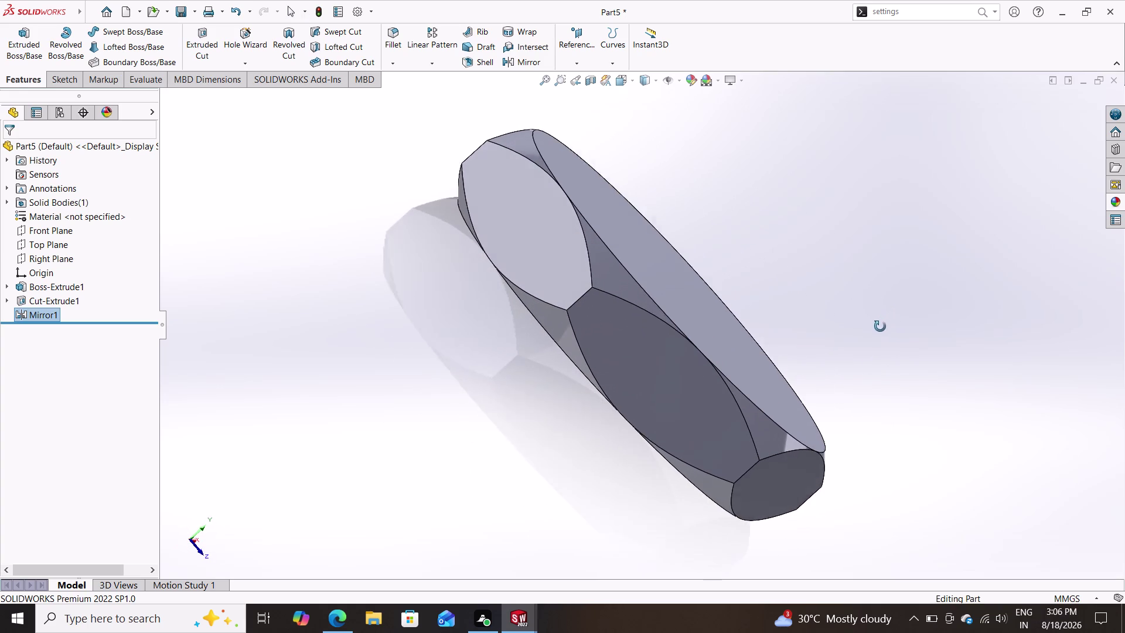
middle_drag(880, 326, 879, 328)
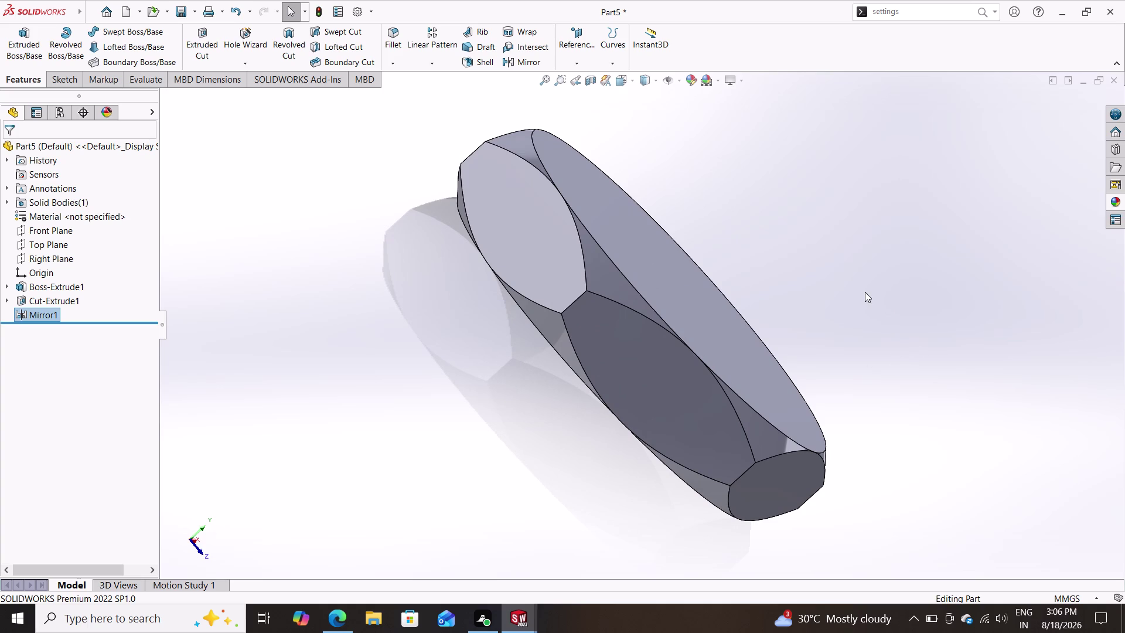
middle_drag(835, 293, 753, 364)
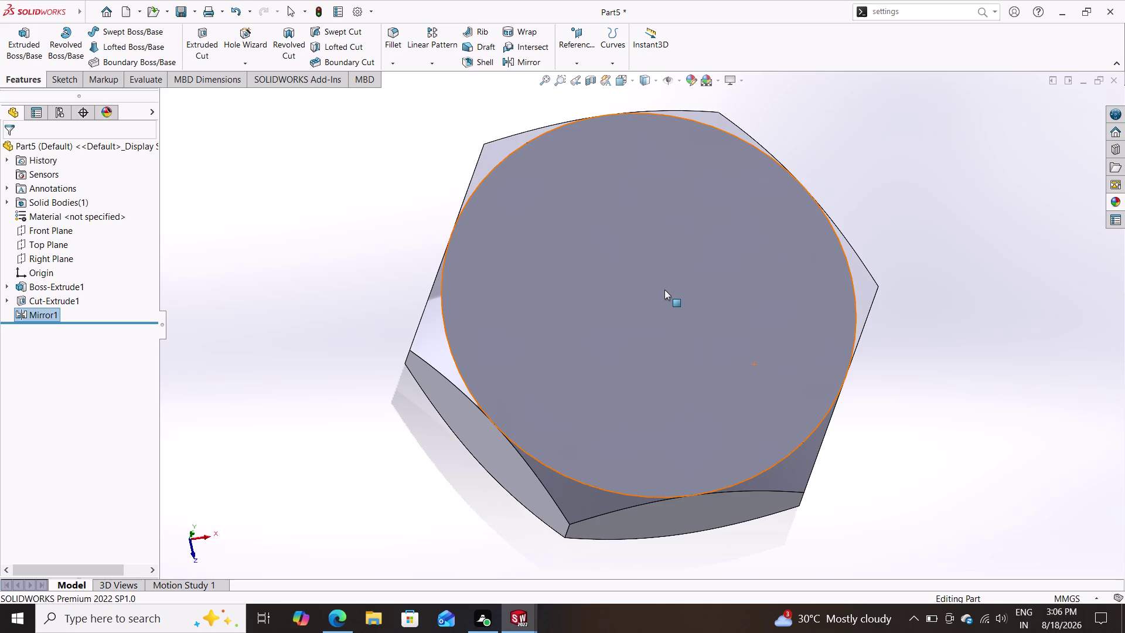
Sketch a 2.5 mm diameter circle at the origin on the round face.
click(665, 289)
click(719, 255)
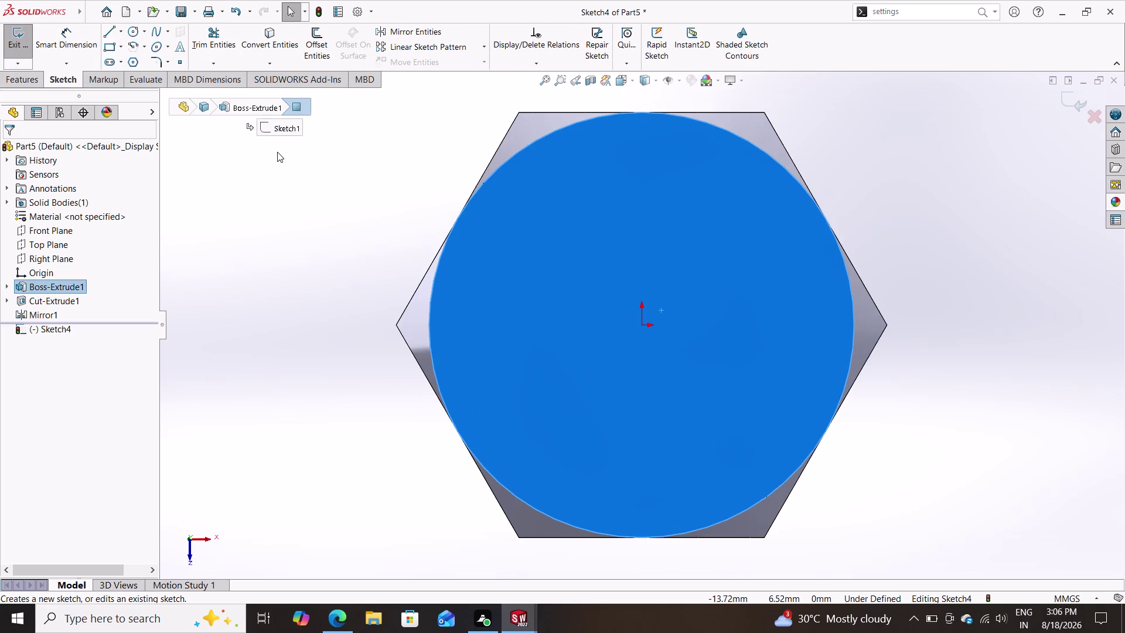
click(131, 30)
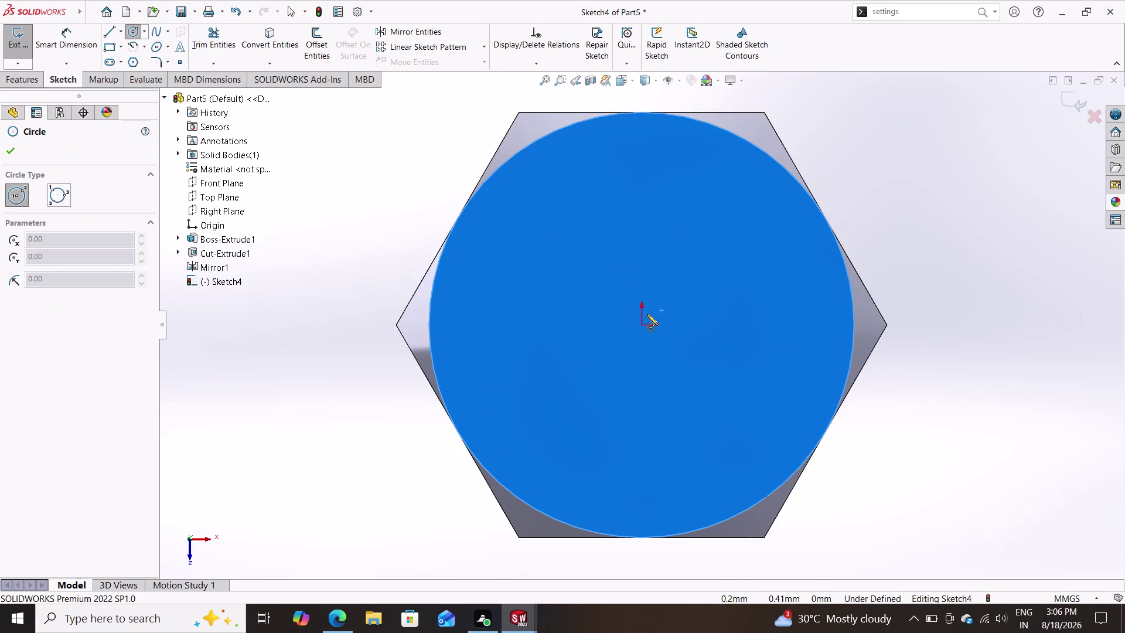
click(642, 326)
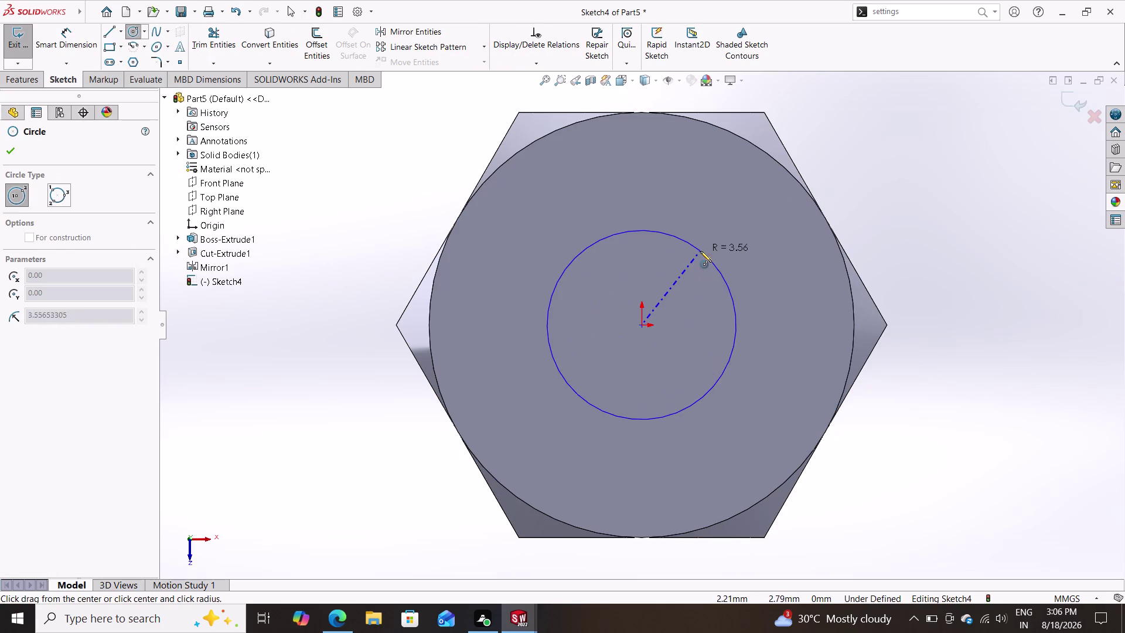
click(700, 251)
click(80, 30)
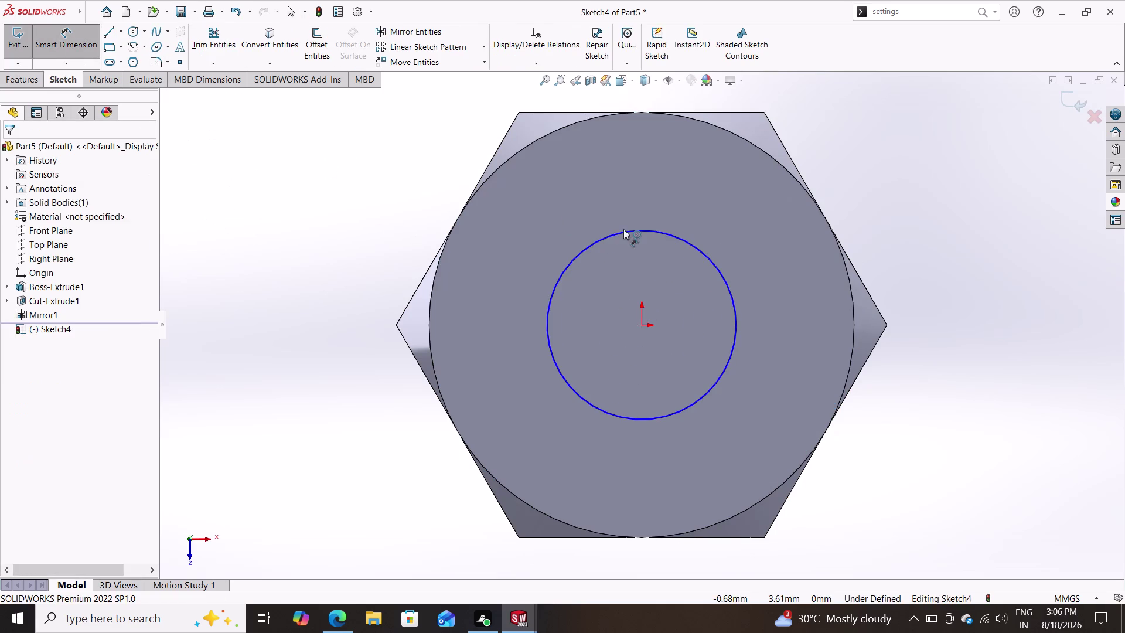
click(684, 237)
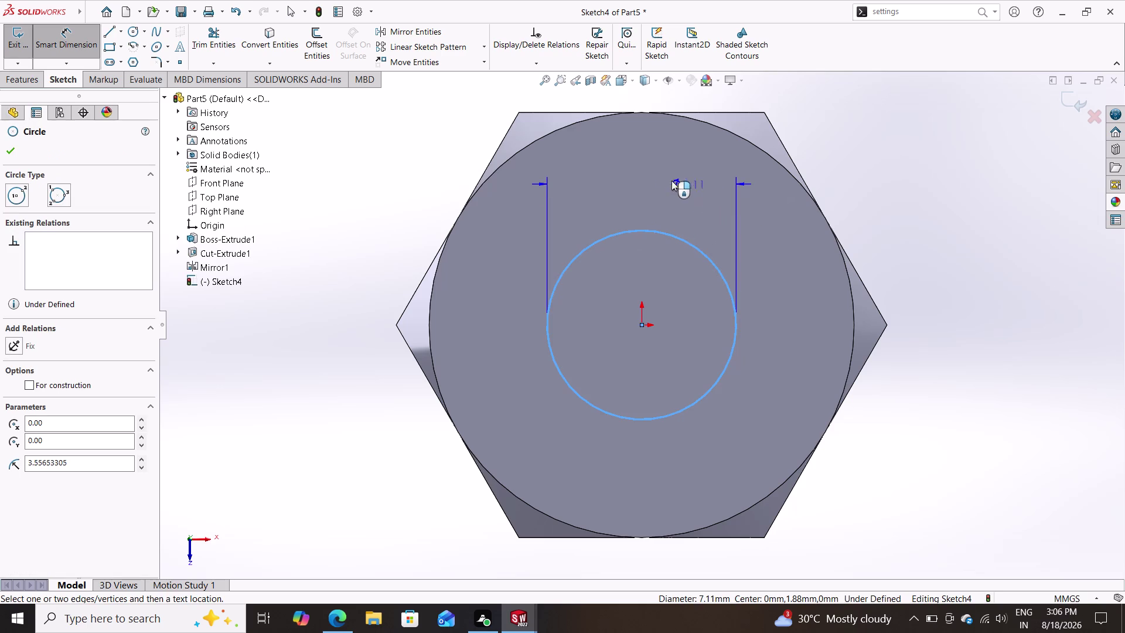
click(663, 178)
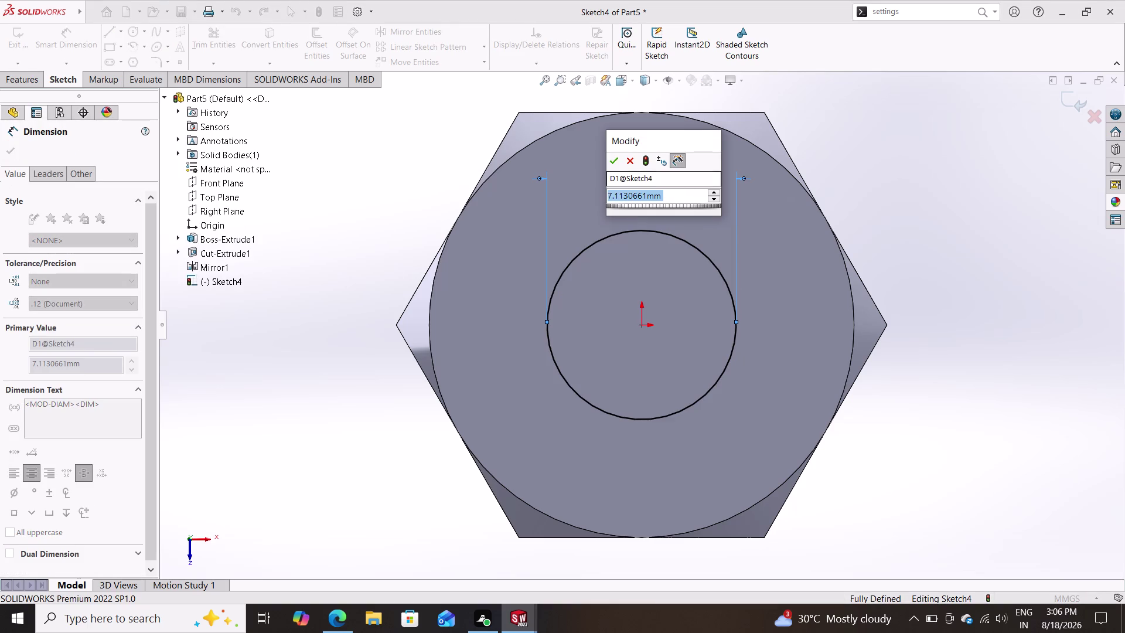
text(2)
text(.5)
key(Return)
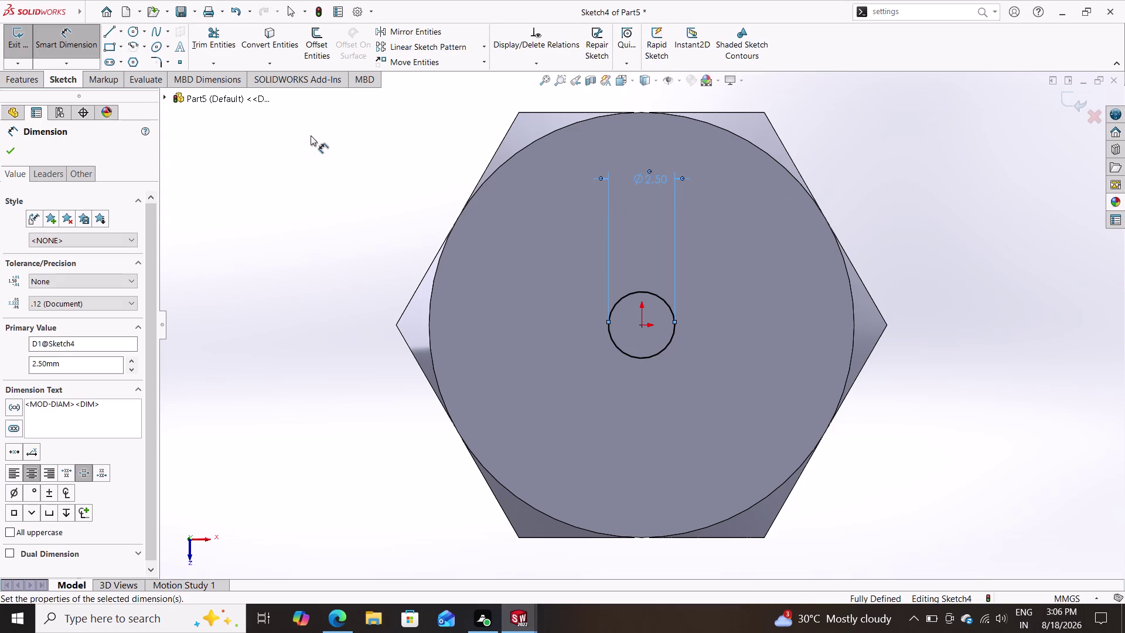
click(12, 149)
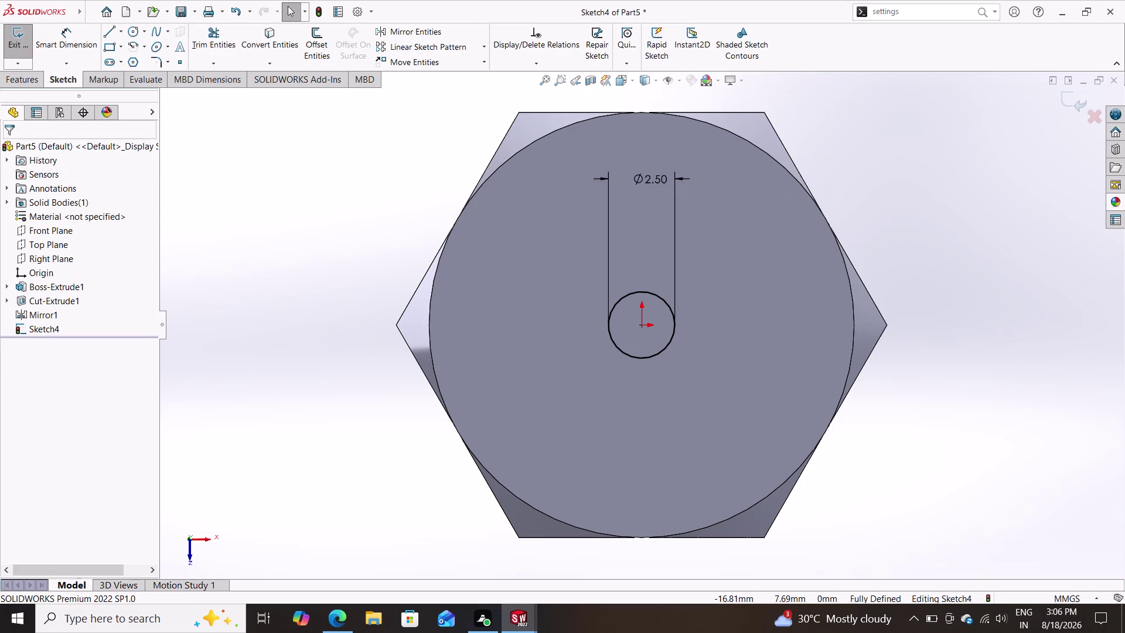
Extrude the circle 30 mm into a rod as Boss-Extrude2.
click(26, 80)
click(24, 41)
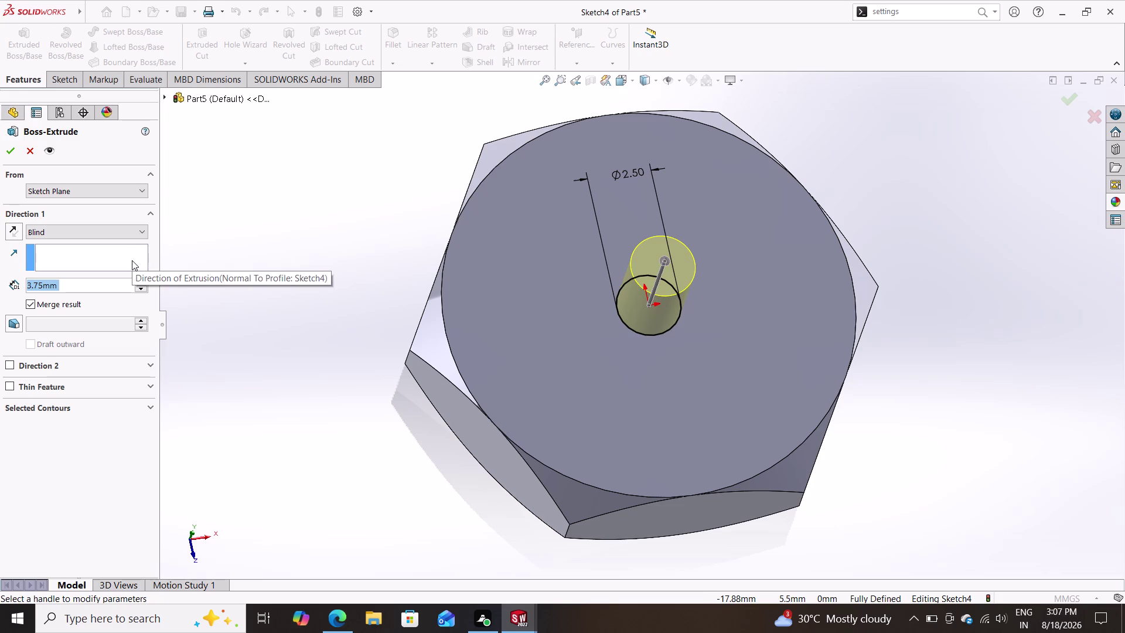
text(30)
key(Return)
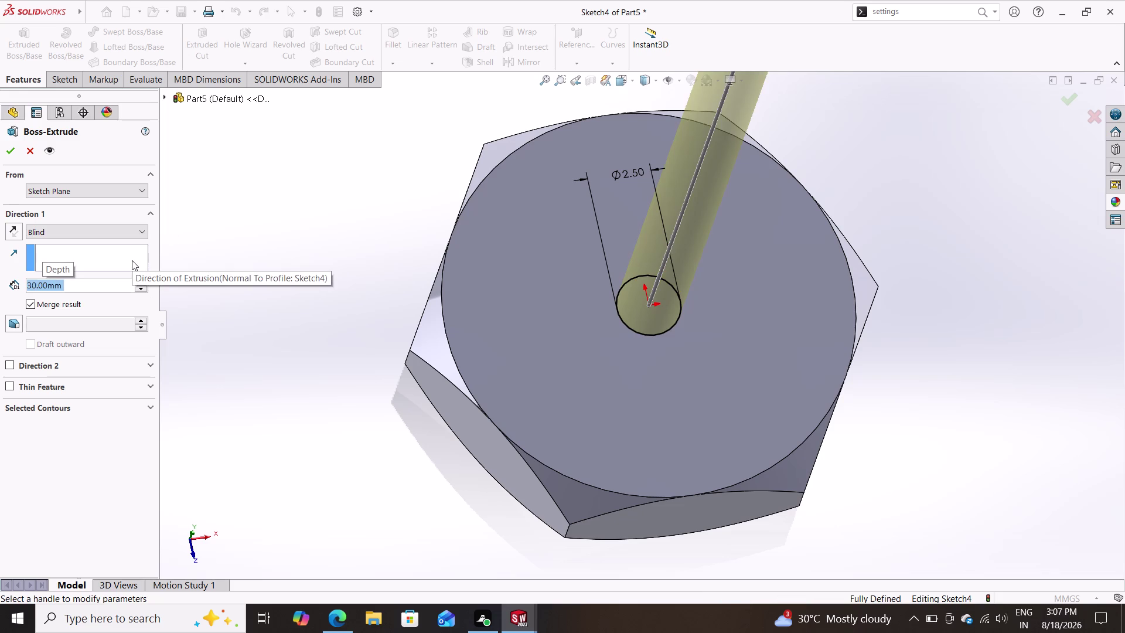
click(8, 148)
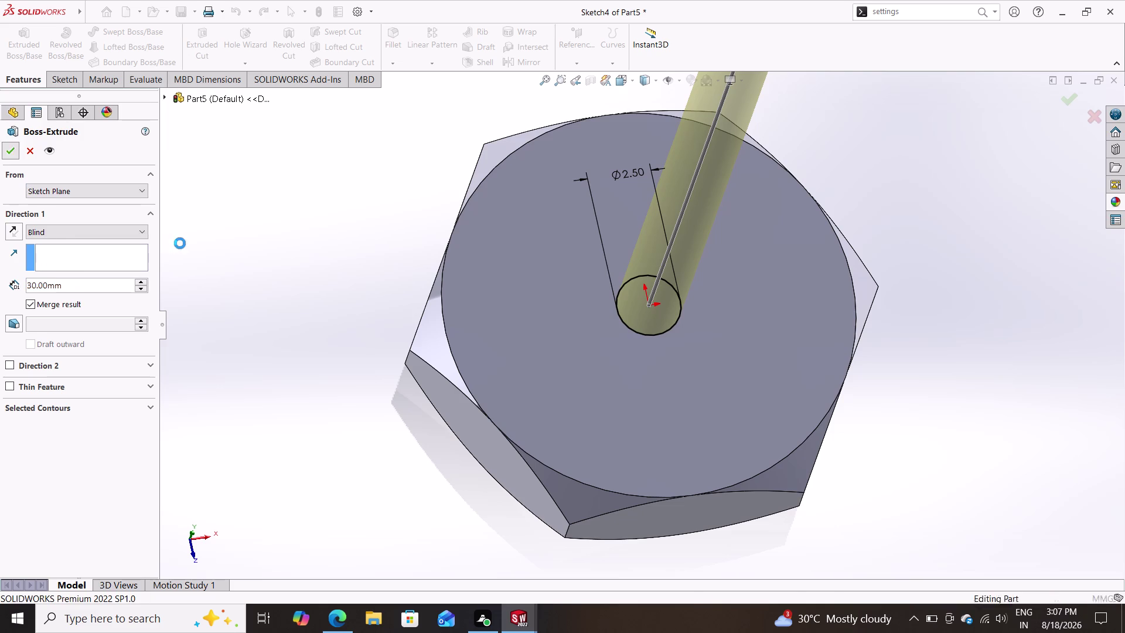
scroll(down, 3)
scroll(up, 3)
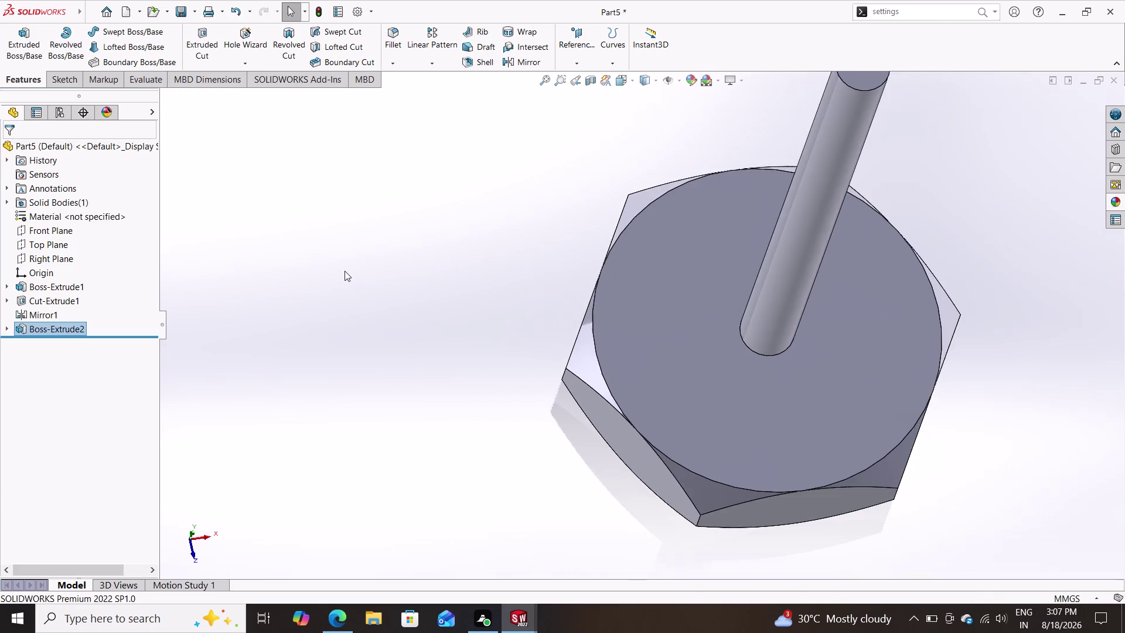
scroll(up, 3)
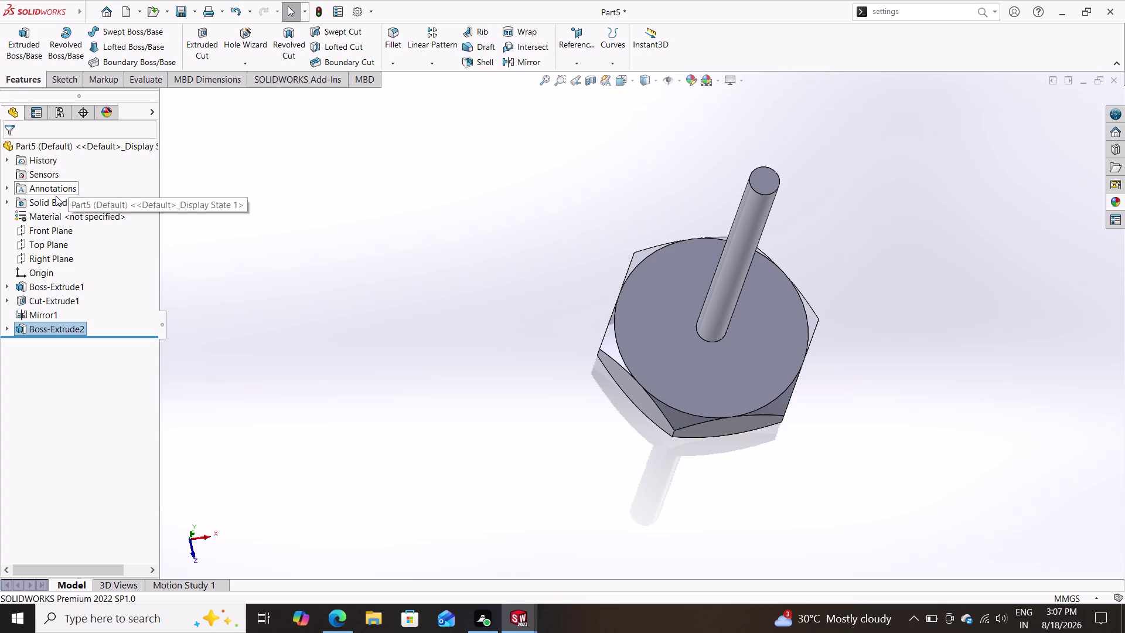
click(53, 212)
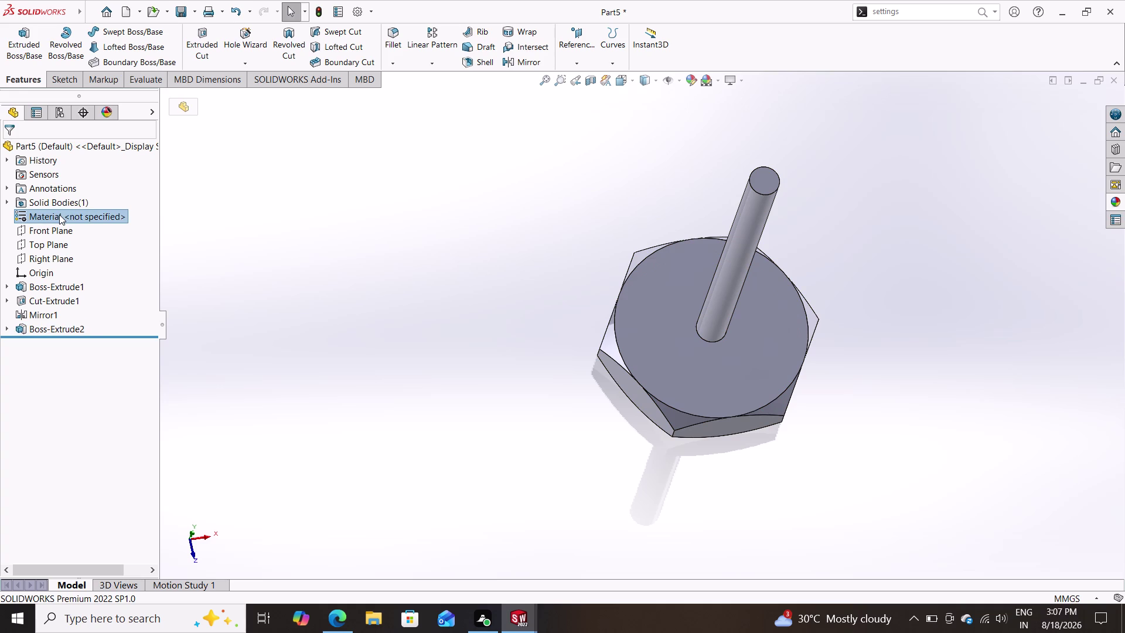
Assign Cast Alloy Steel to the part and apply the Plain White scene.
click(59, 214)
right_click(59, 215)
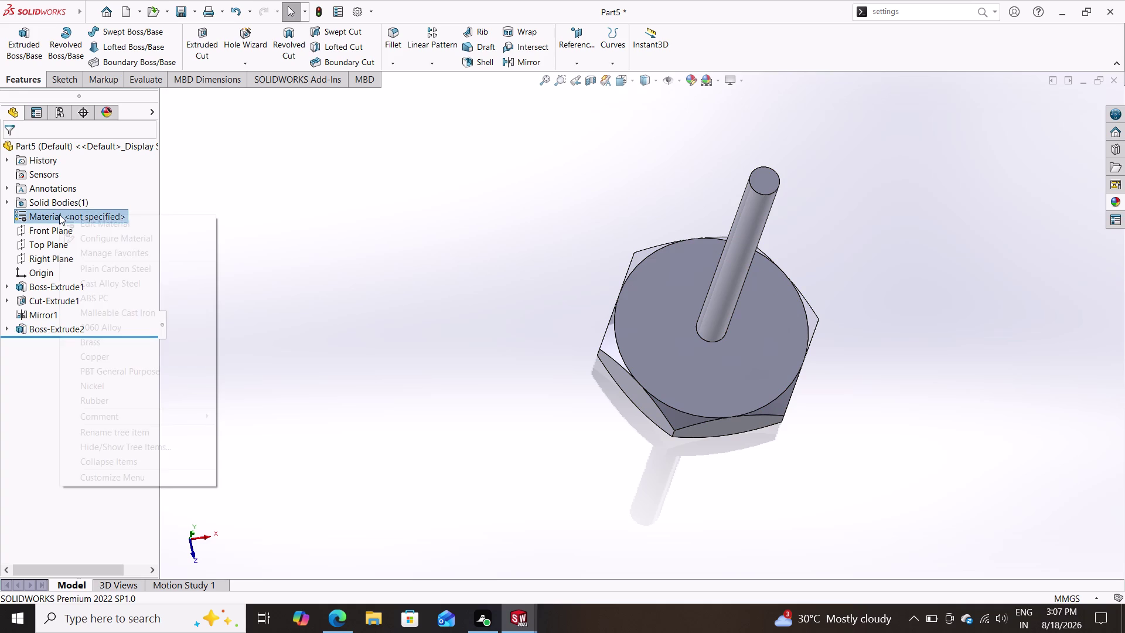
click(88, 282)
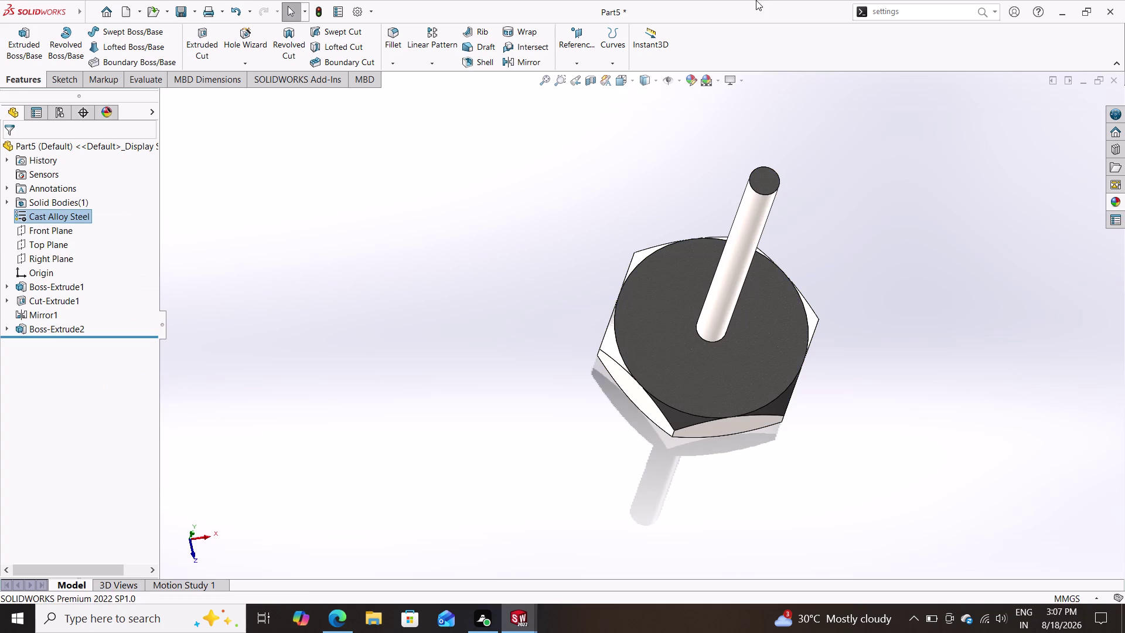
click(716, 79)
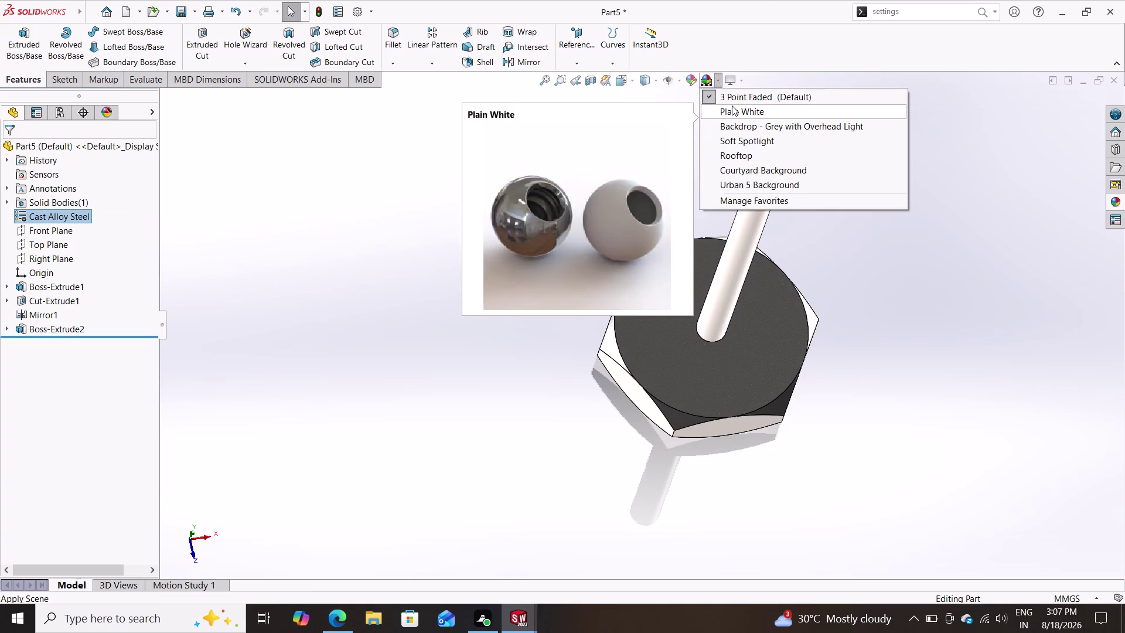
click(732, 106)
Adjust the graphics area and start saving the part.
click(1119, 199)
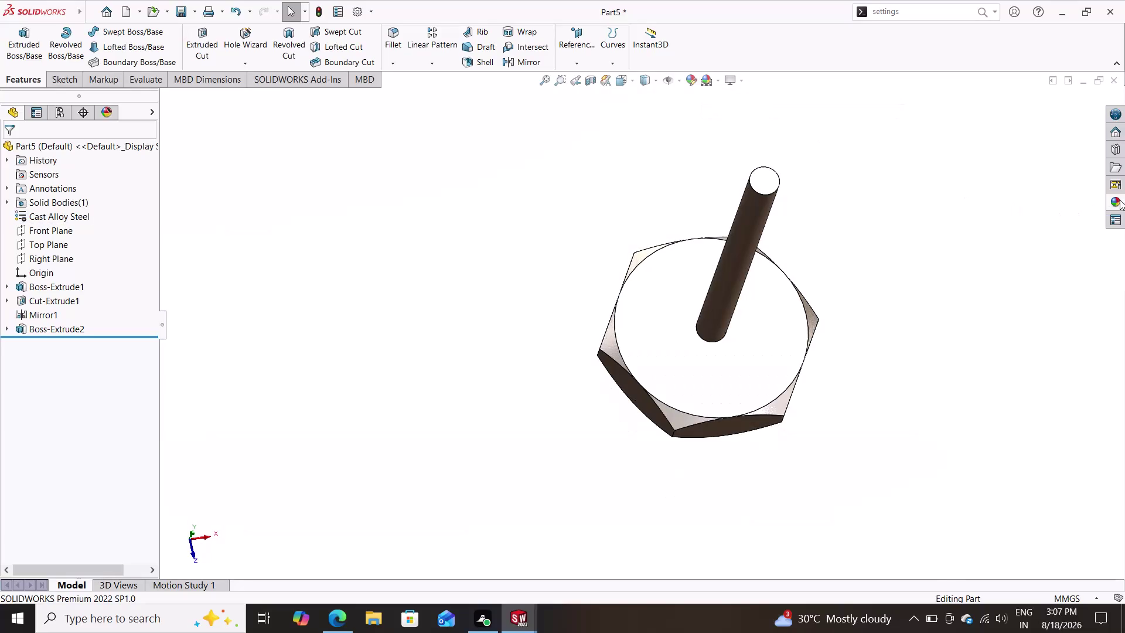
drag(1008, 317, 767, 336)
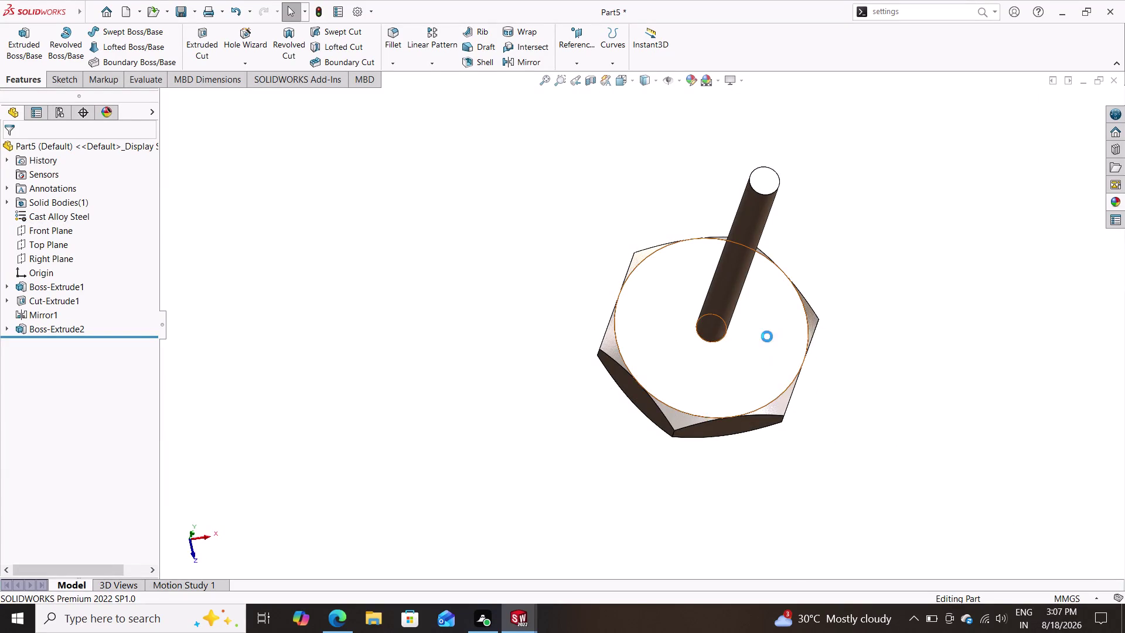
click(784, 336)
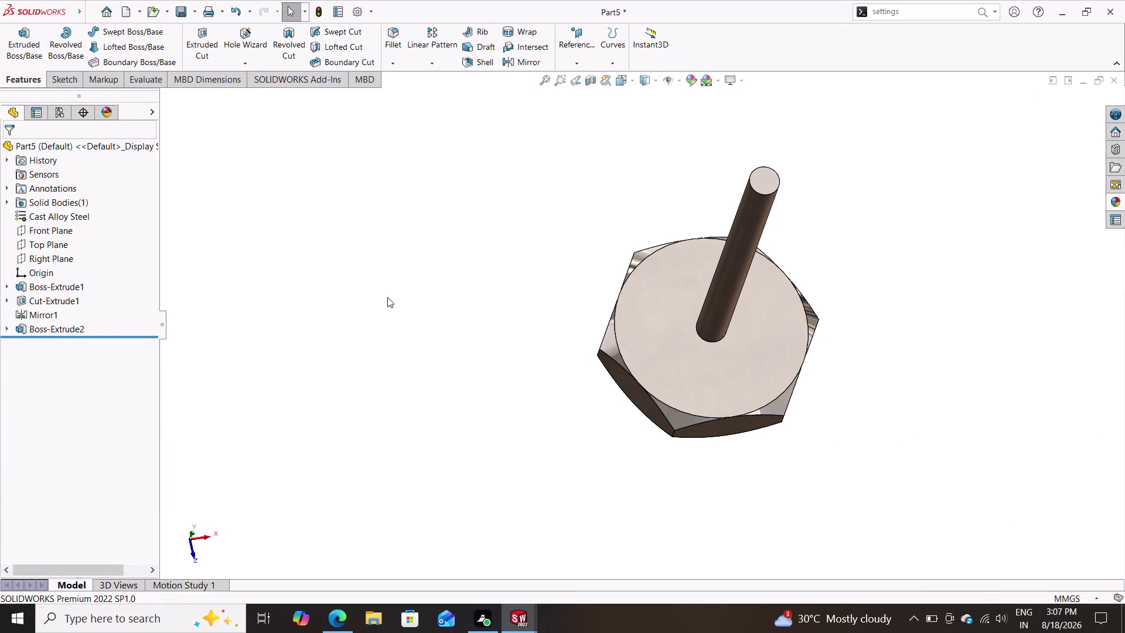
click(195, 13)
click(206, 45)
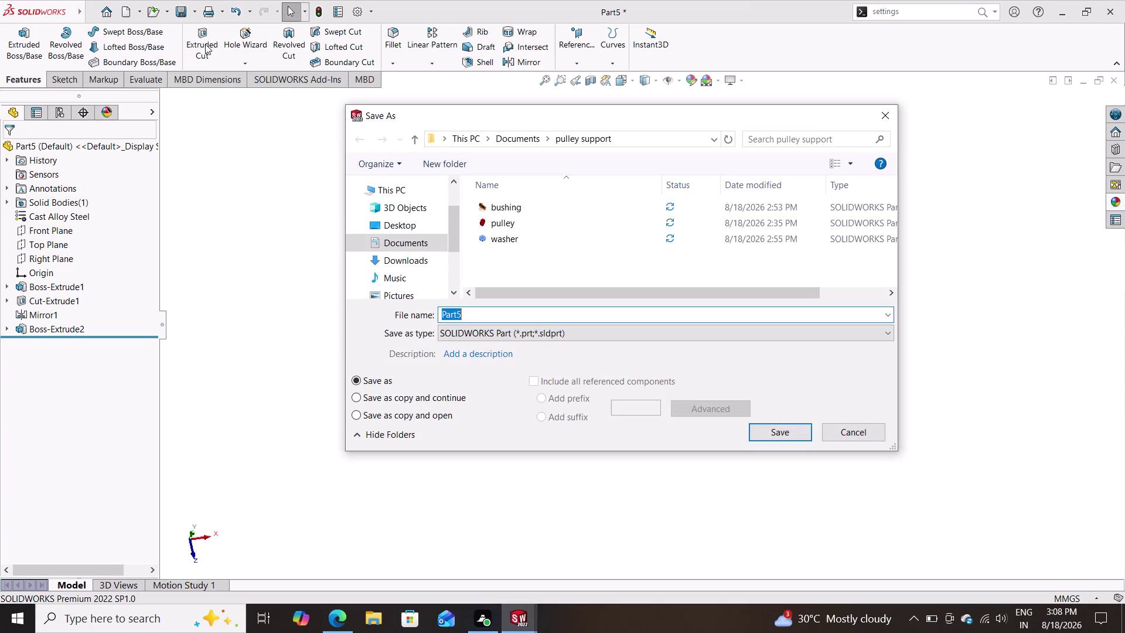
Save the part as 'turn screw' in the pulley support folder.
text(tur)
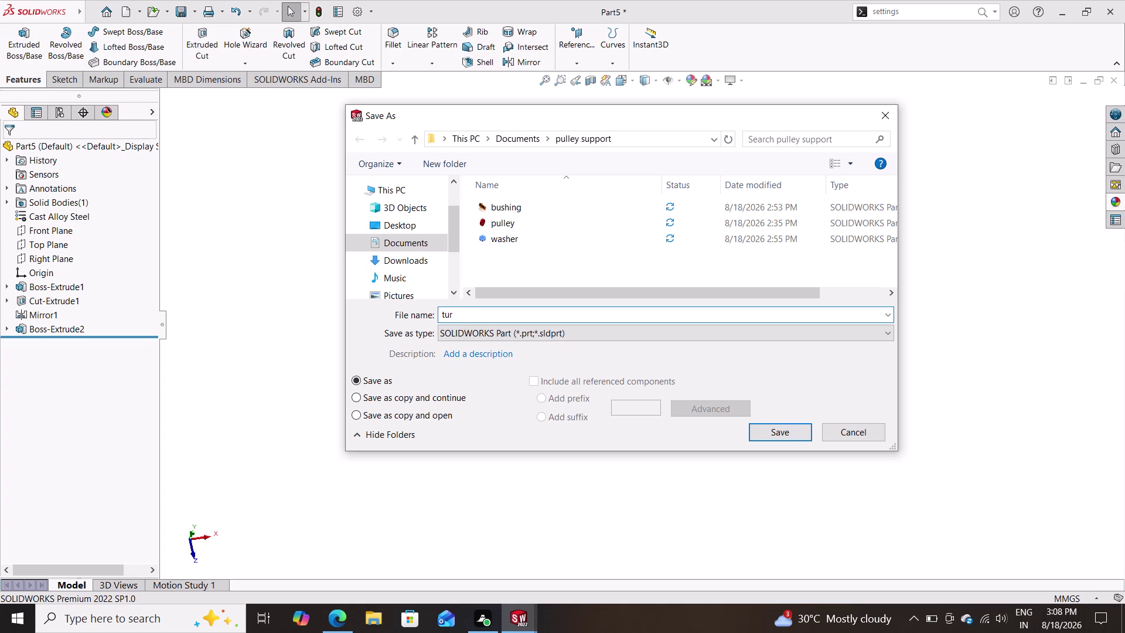
text(n scre)
text(w)
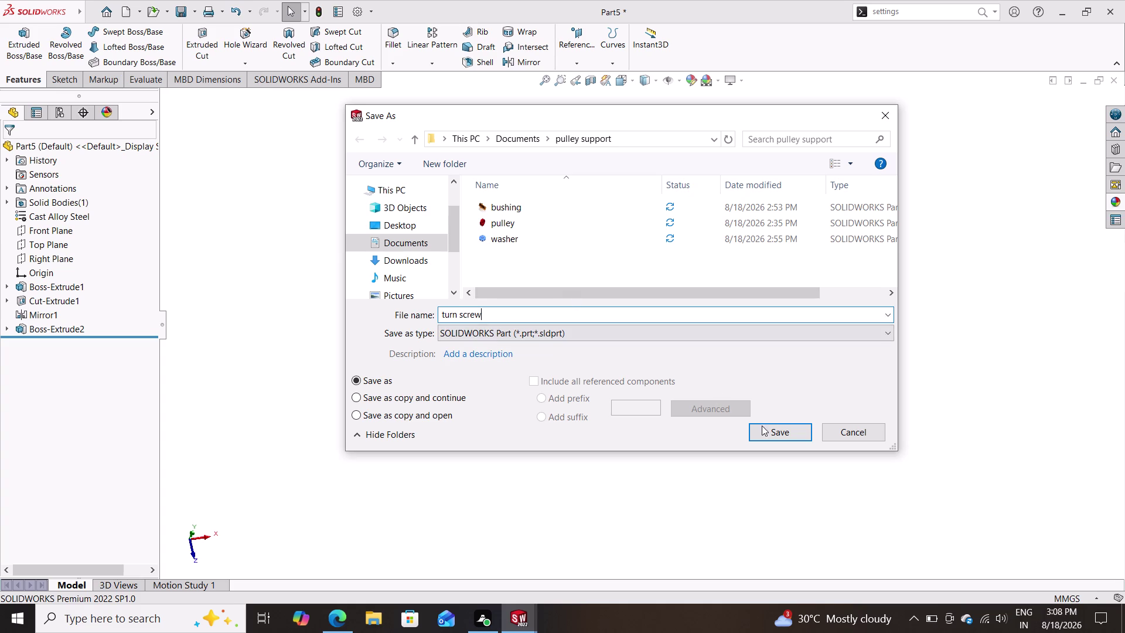
click(765, 427)
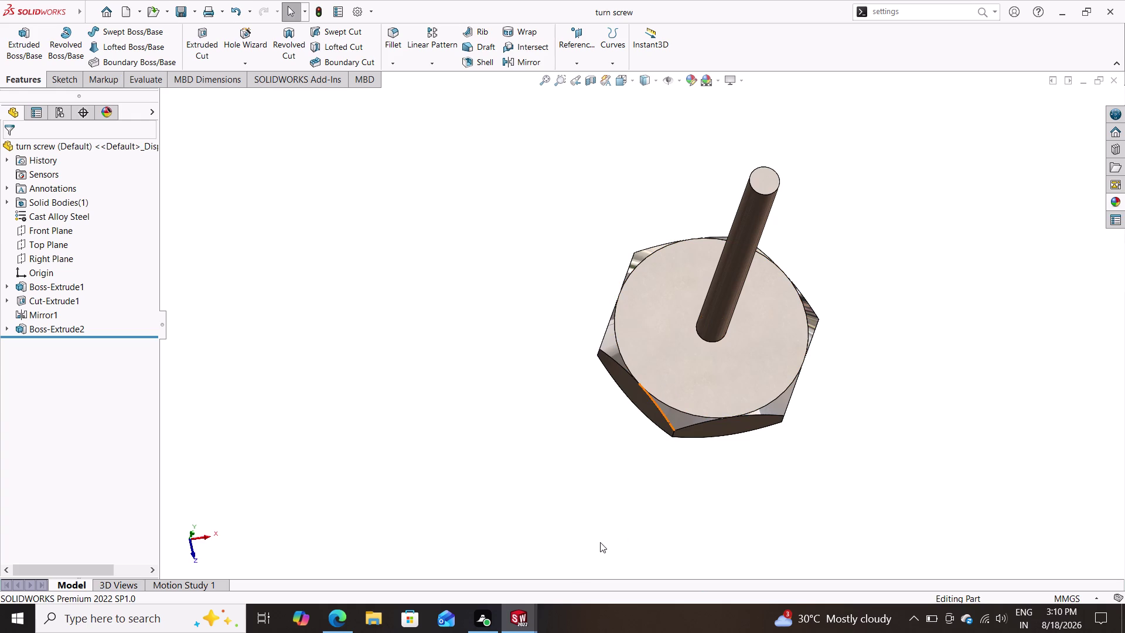
Show thumbnails of the open pulley, bushing, washer, Part4 and turn screw documents.
click(525, 618)
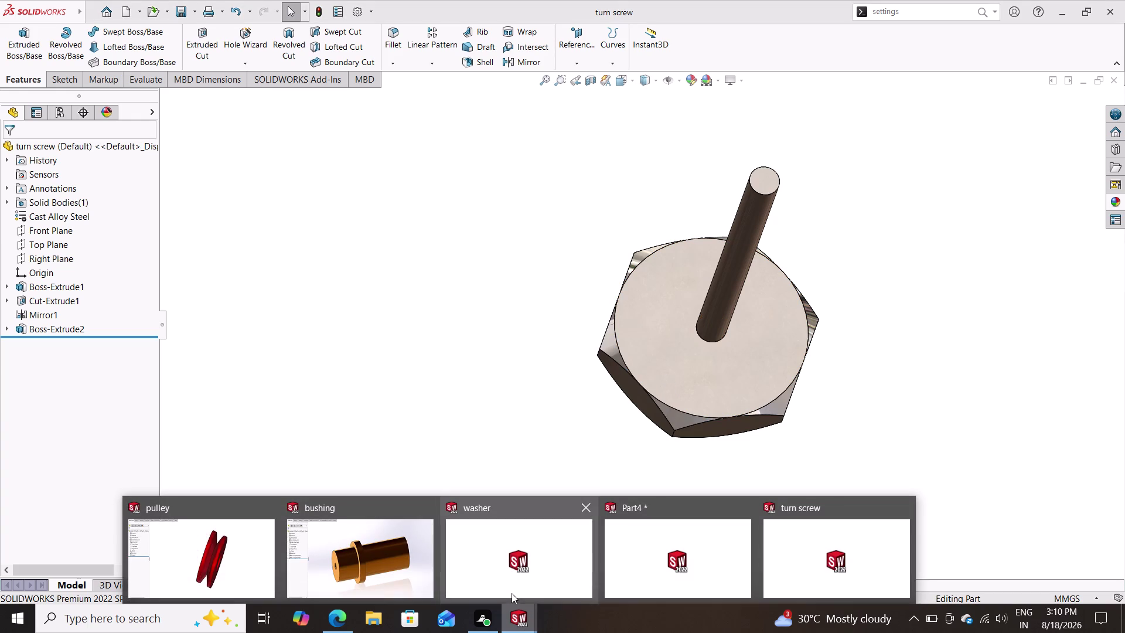
Switch to the washer and change its centre hole diameter to 3.5 mm.
click(517, 562)
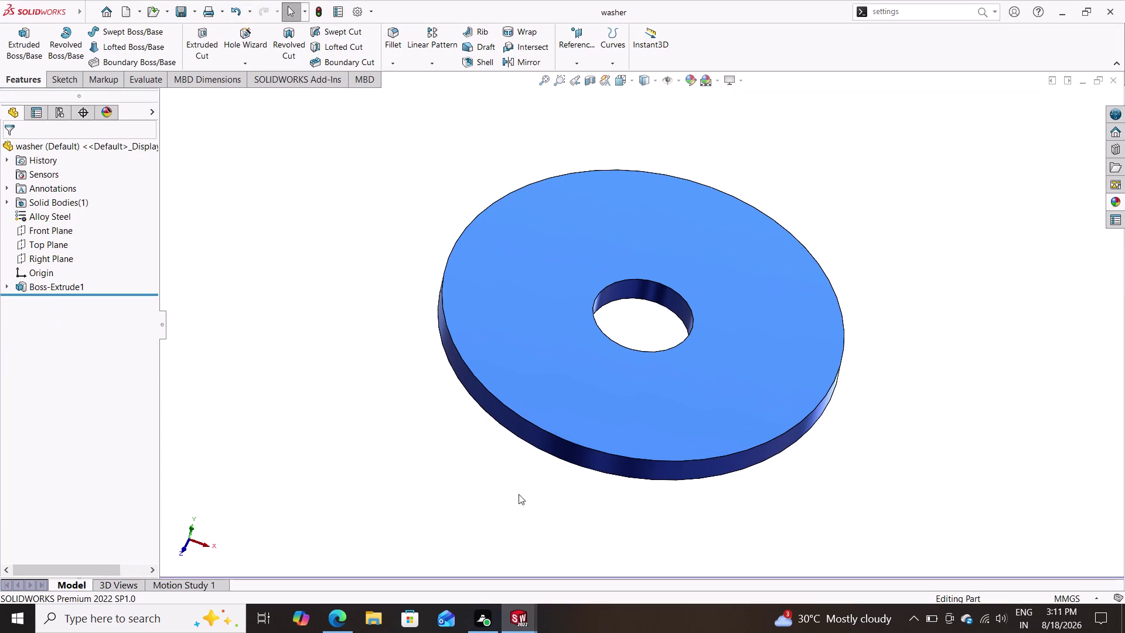
click(607, 371)
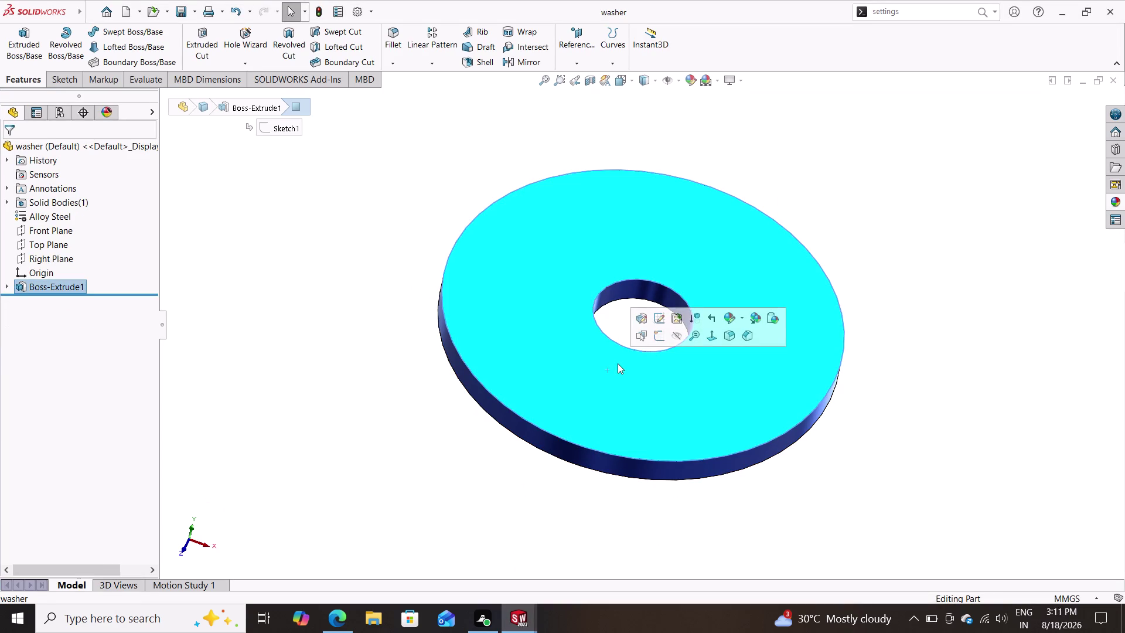
click(660, 324)
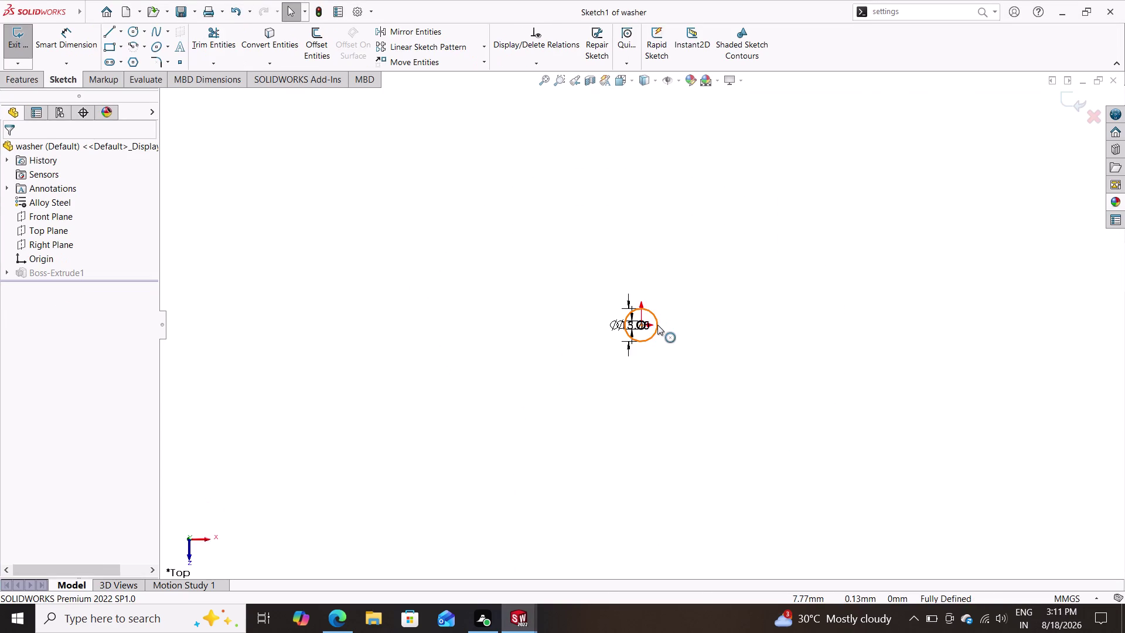
scroll(down, 3)
scroll(down, 3)
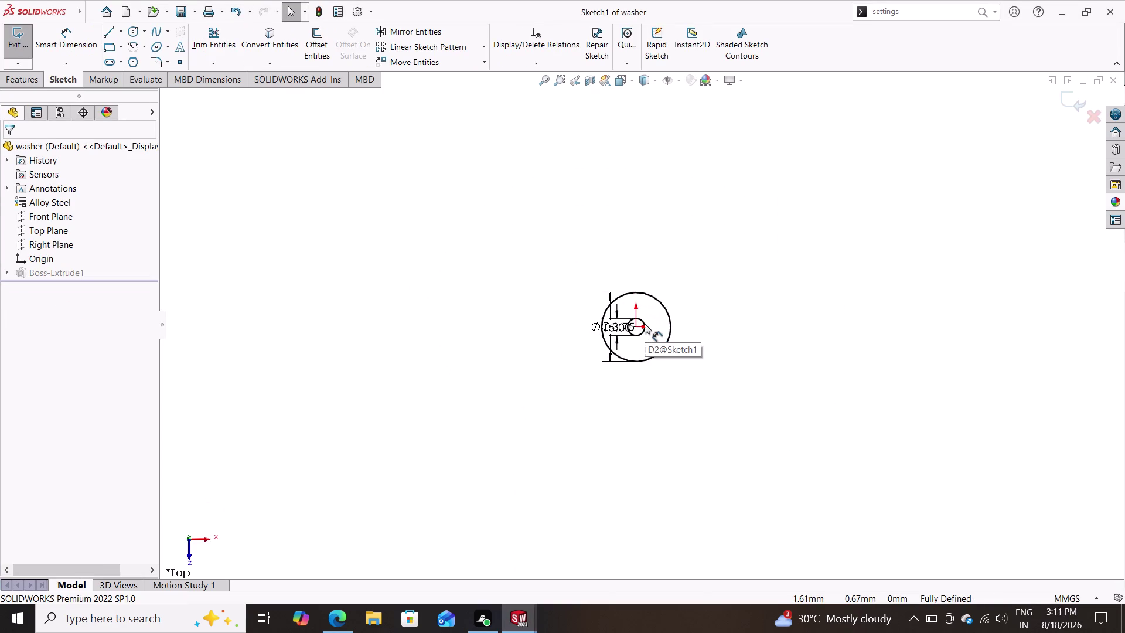
scroll(down, 3)
scroll(down, 3)
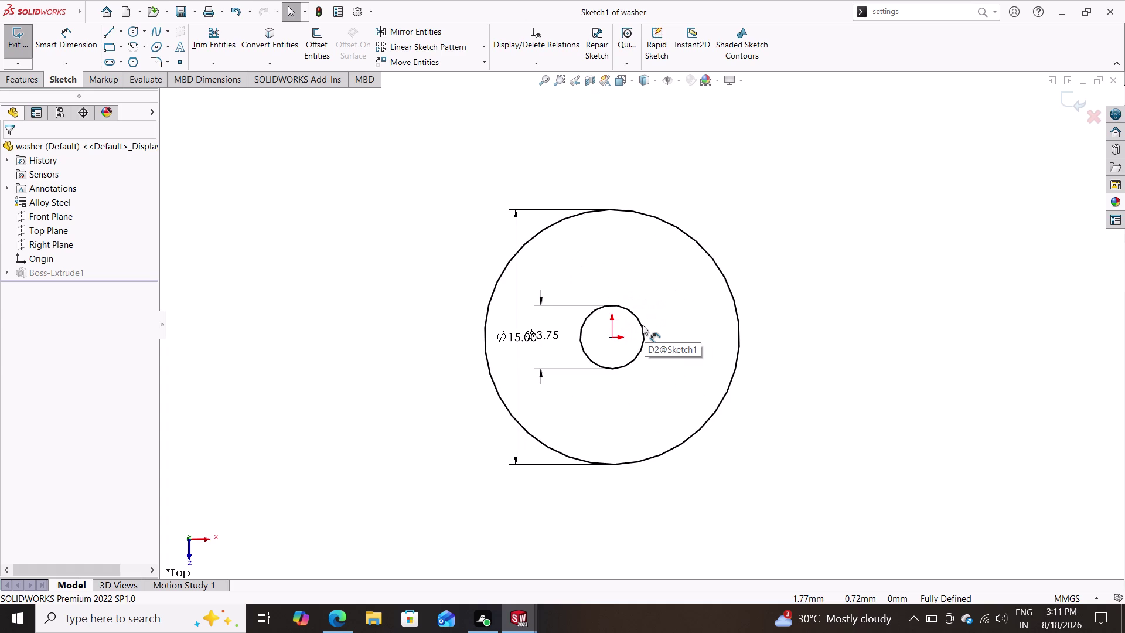
scroll(down, 3)
double_click(525, 335)
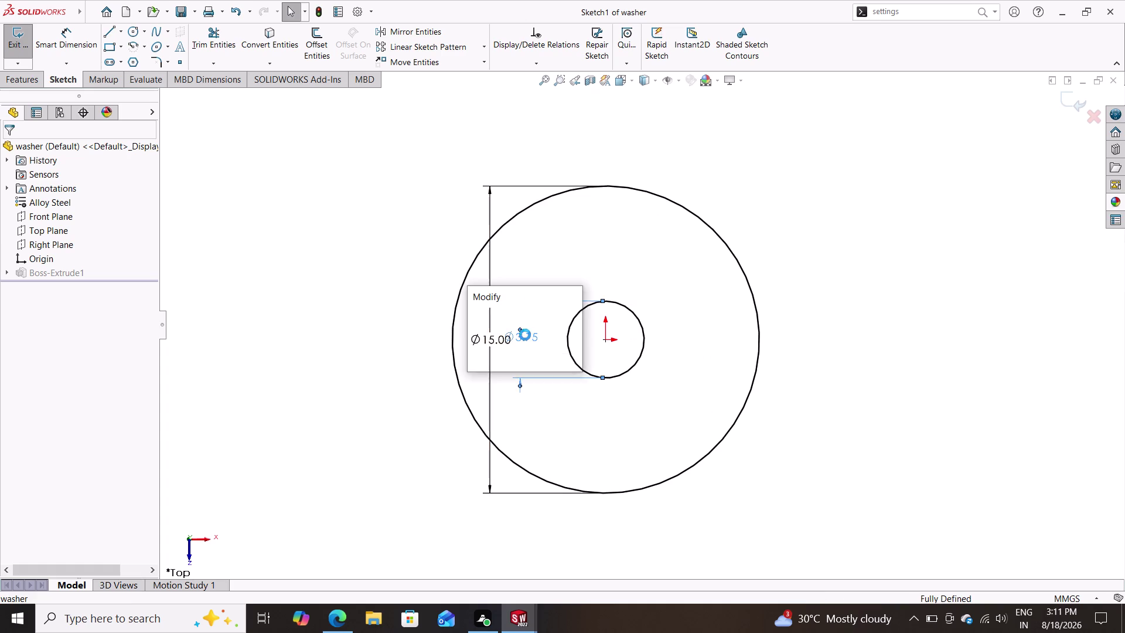
text(3.5)
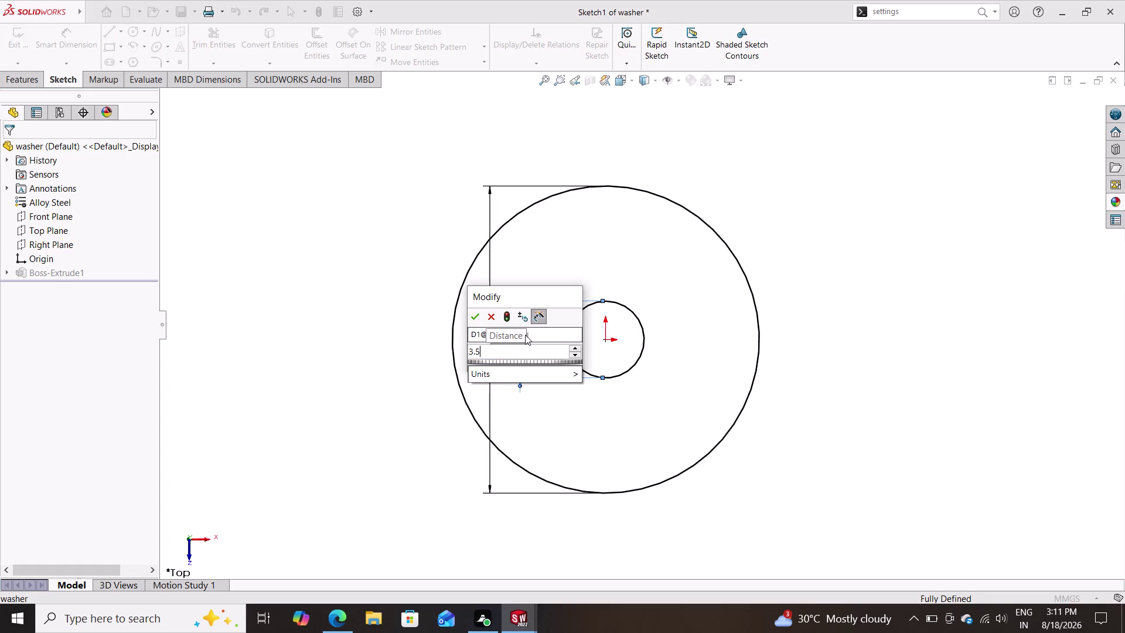
key(Return)
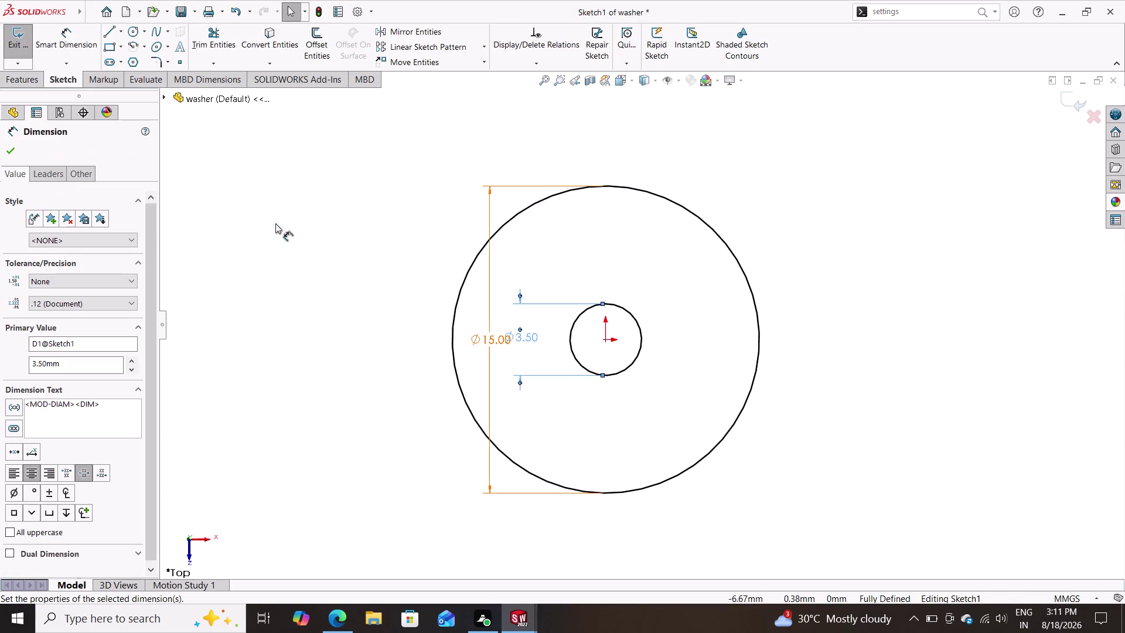
click(6, 152)
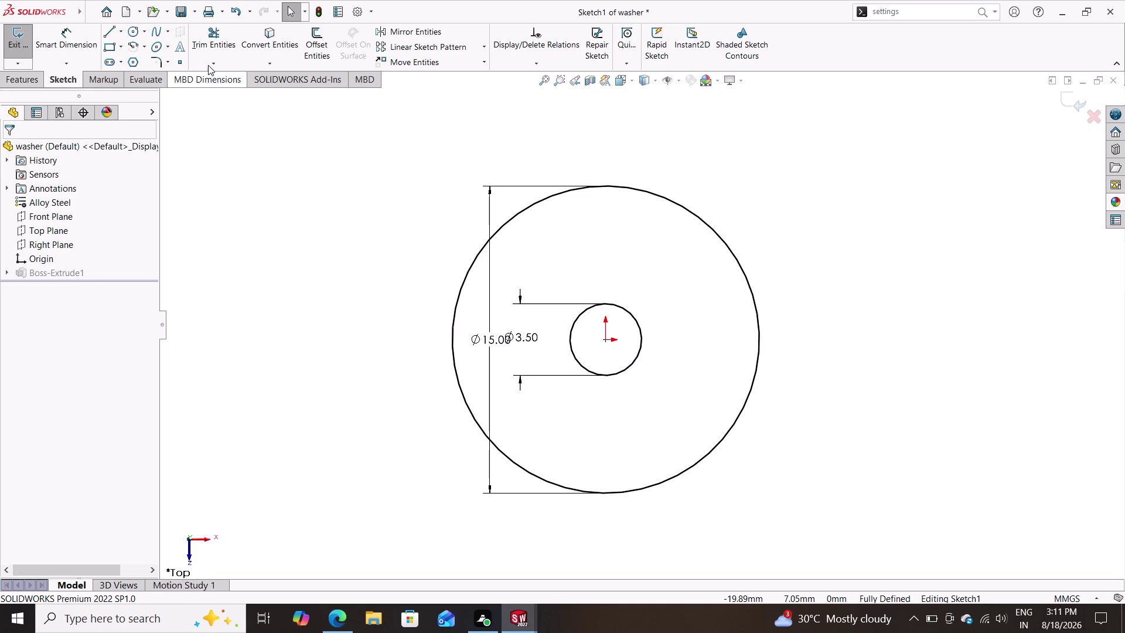
Exit the sketch, rebuild and save the washer.
click(195, 15)
click(237, 207)
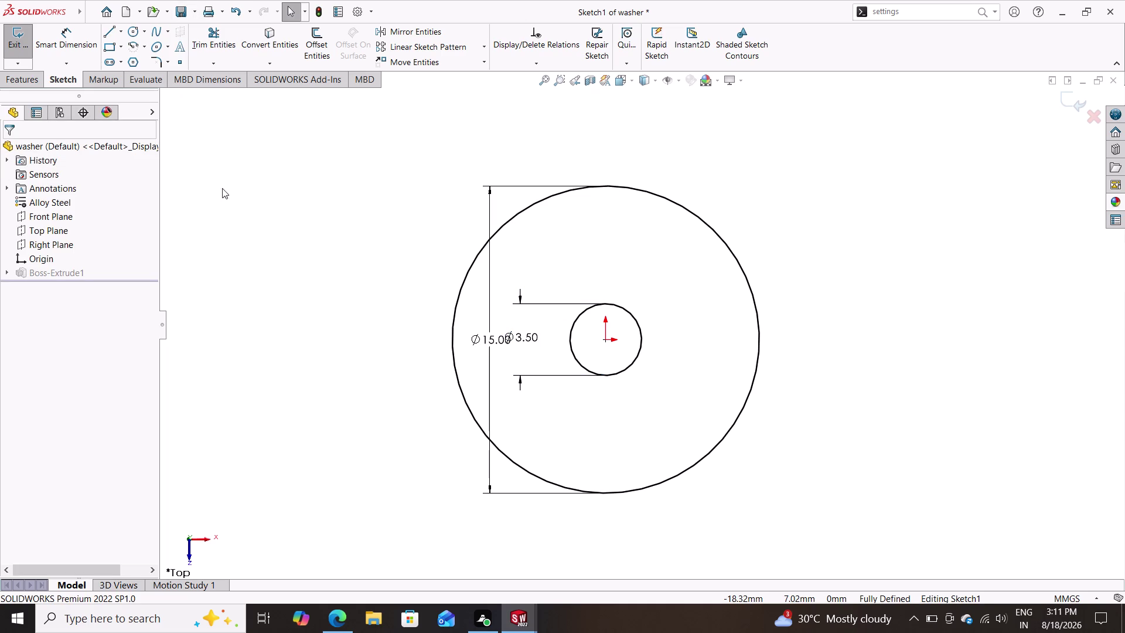
click(25, 86)
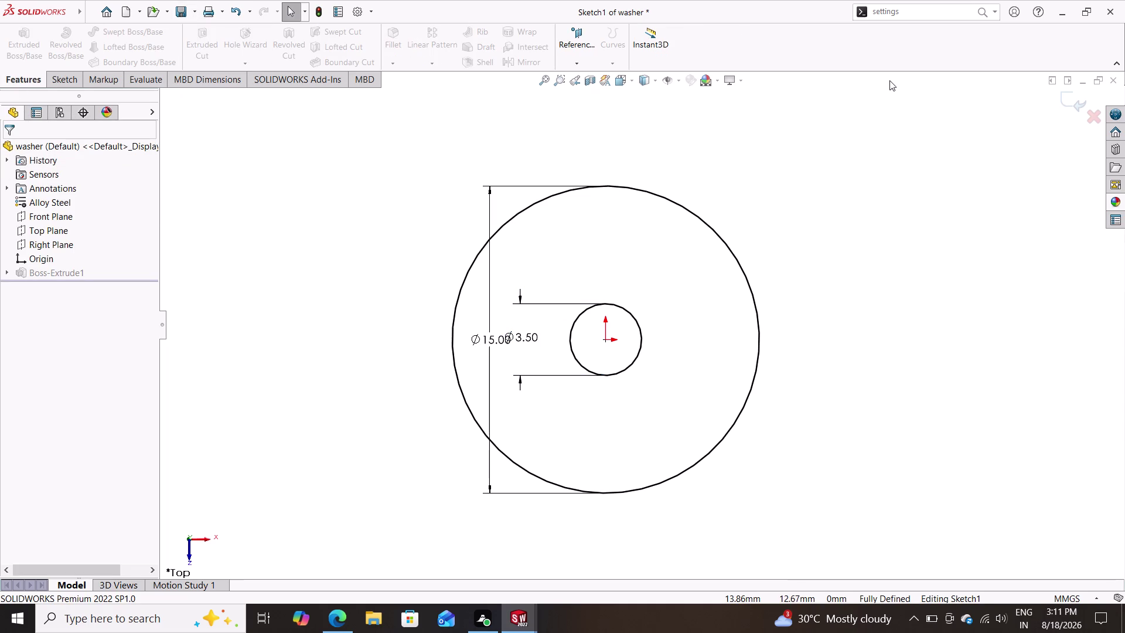
click(1075, 105)
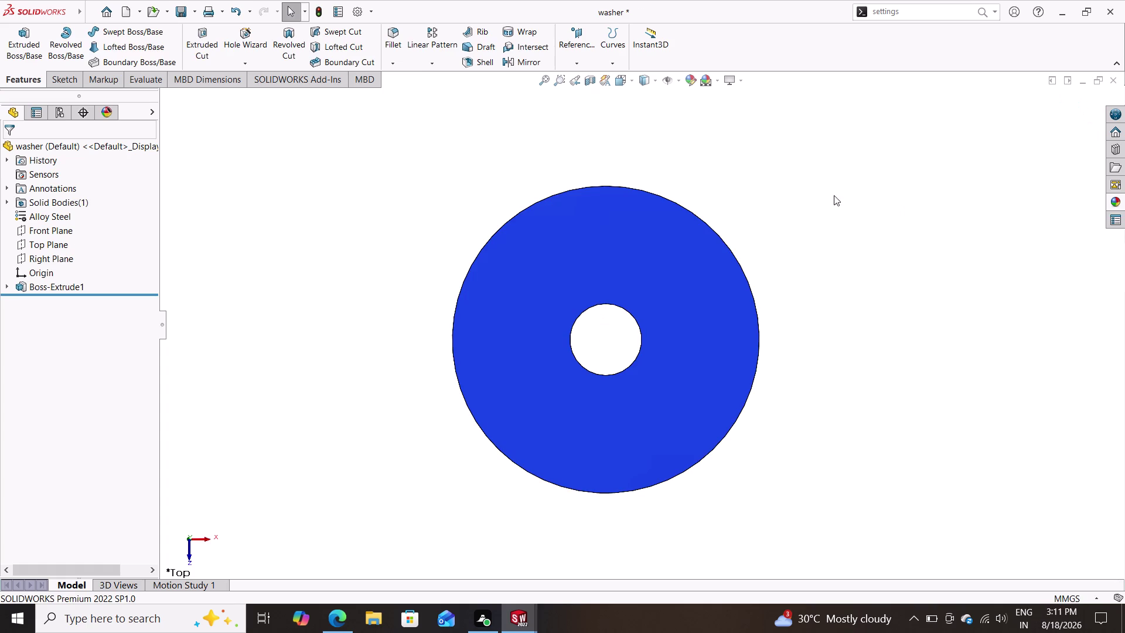
click(194, 9)
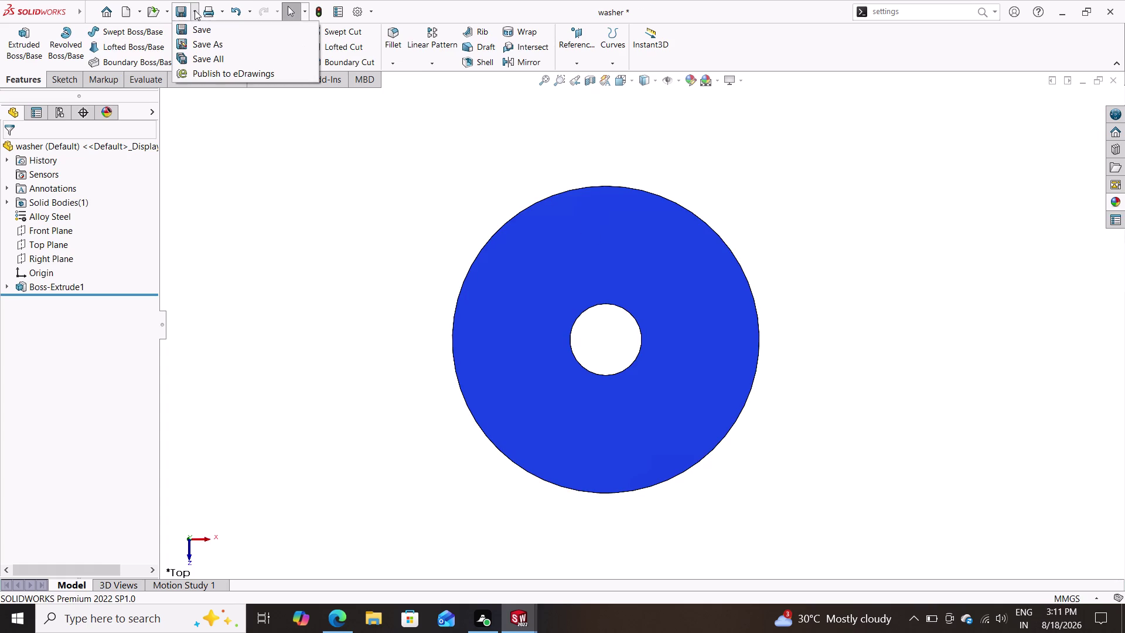
click(198, 29)
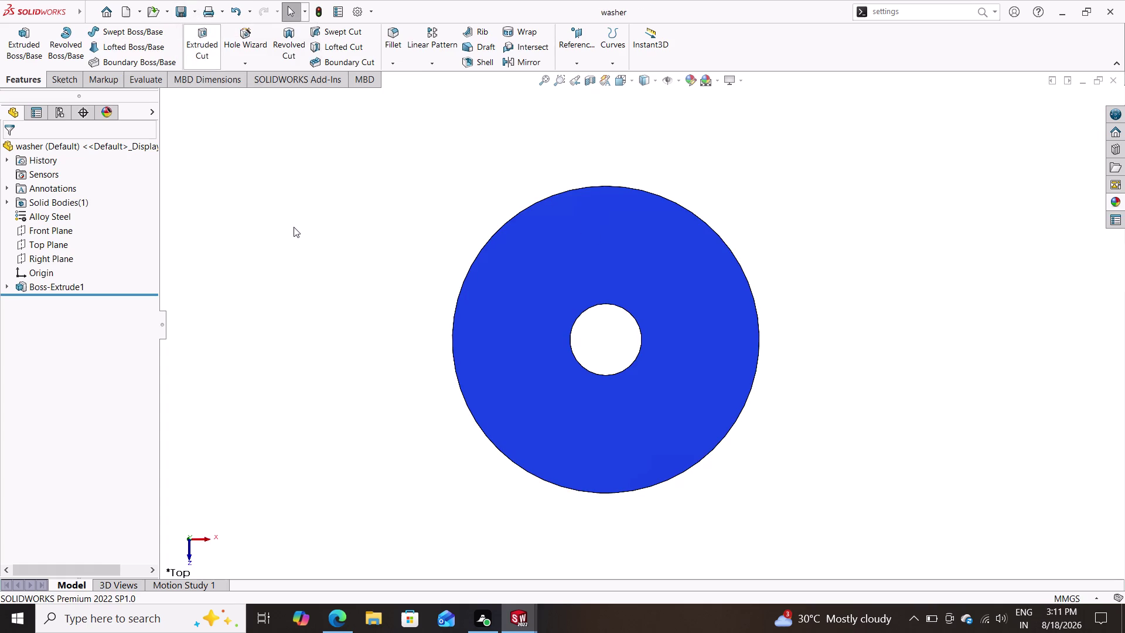
middle_drag(332, 289, 370, 211)
middle_drag(348, 261, 378, 216)
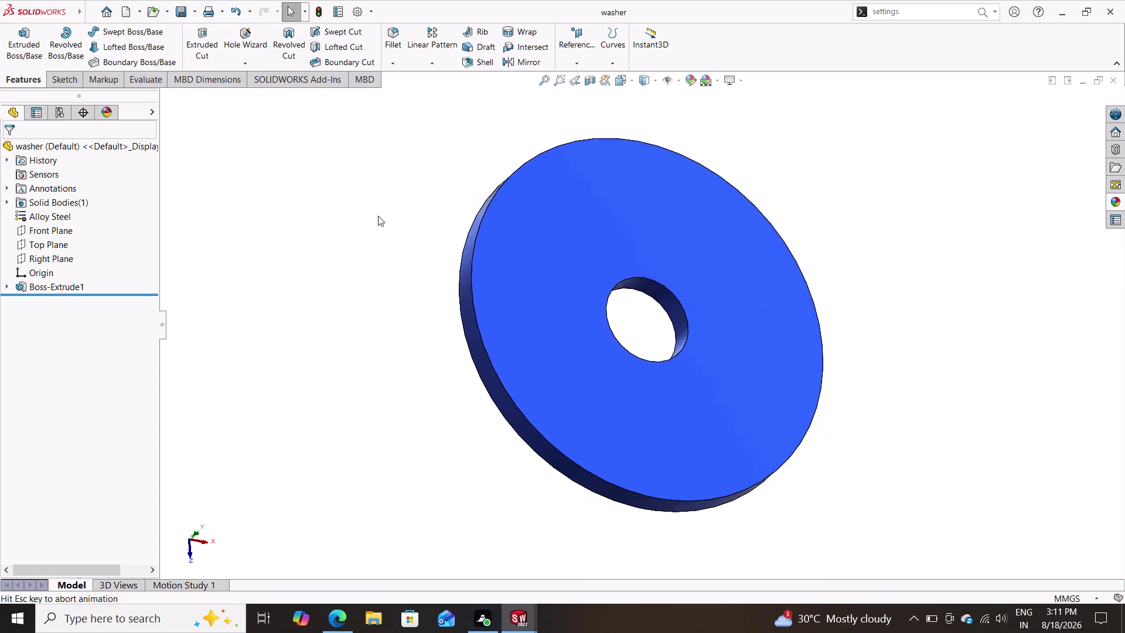
middle_drag(378, 215, 369, 222)
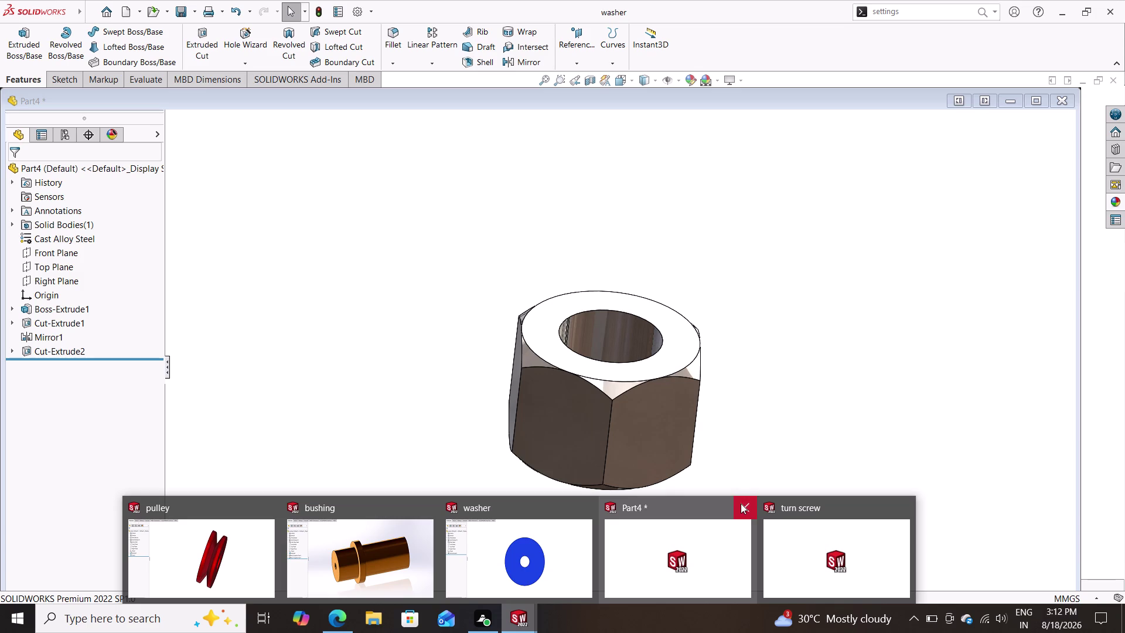
Close the Part4 nut document from its thumbnail preview.
click(810, 540)
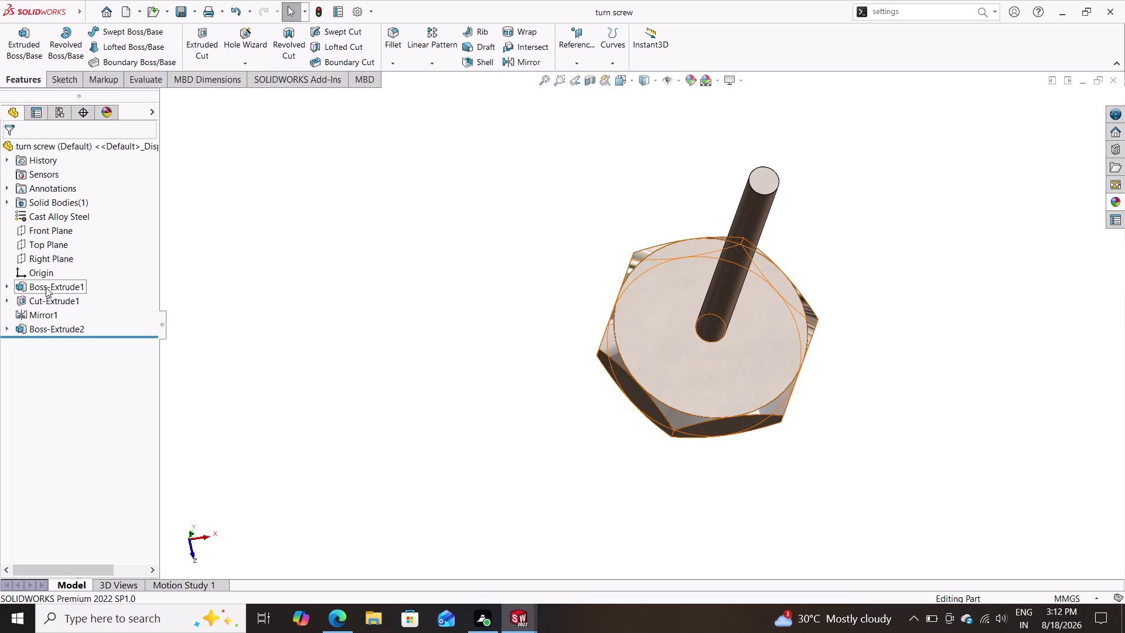
Open the turn screw's Boss-Extrude1 hexagon sketch for editing from its top face.
click(649, 348)
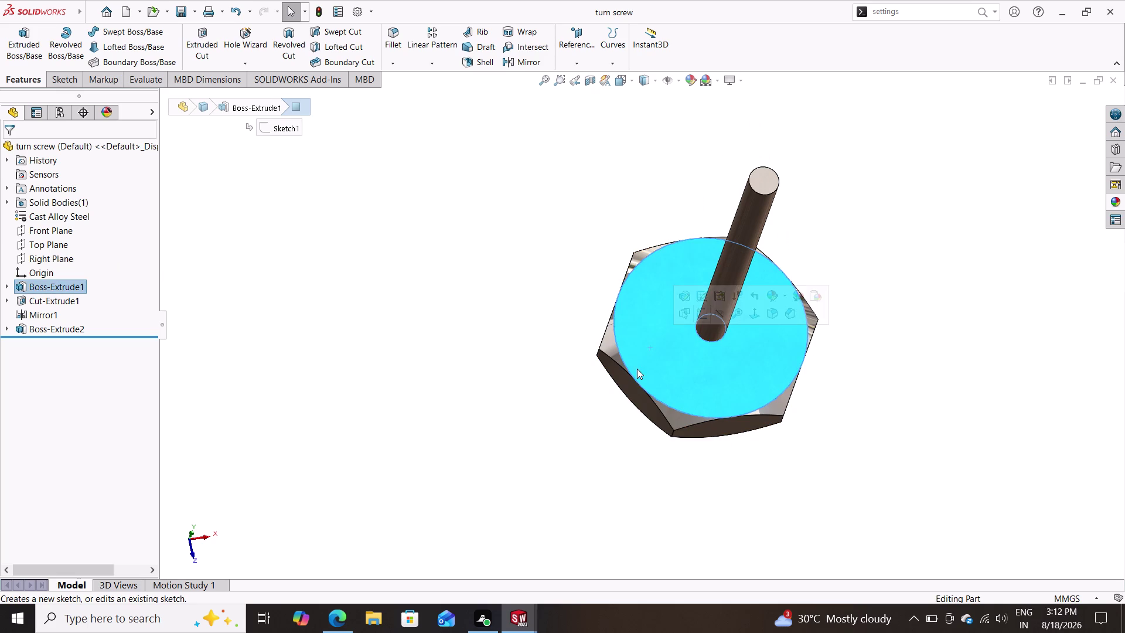
click(620, 380)
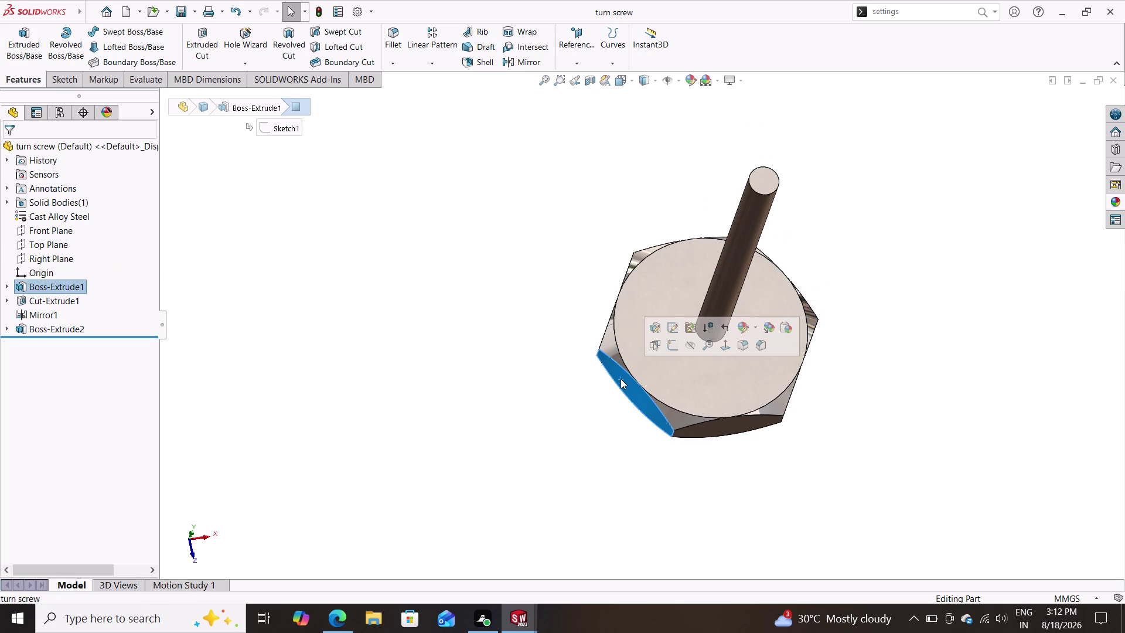
key(Escape)
click(671, 340)
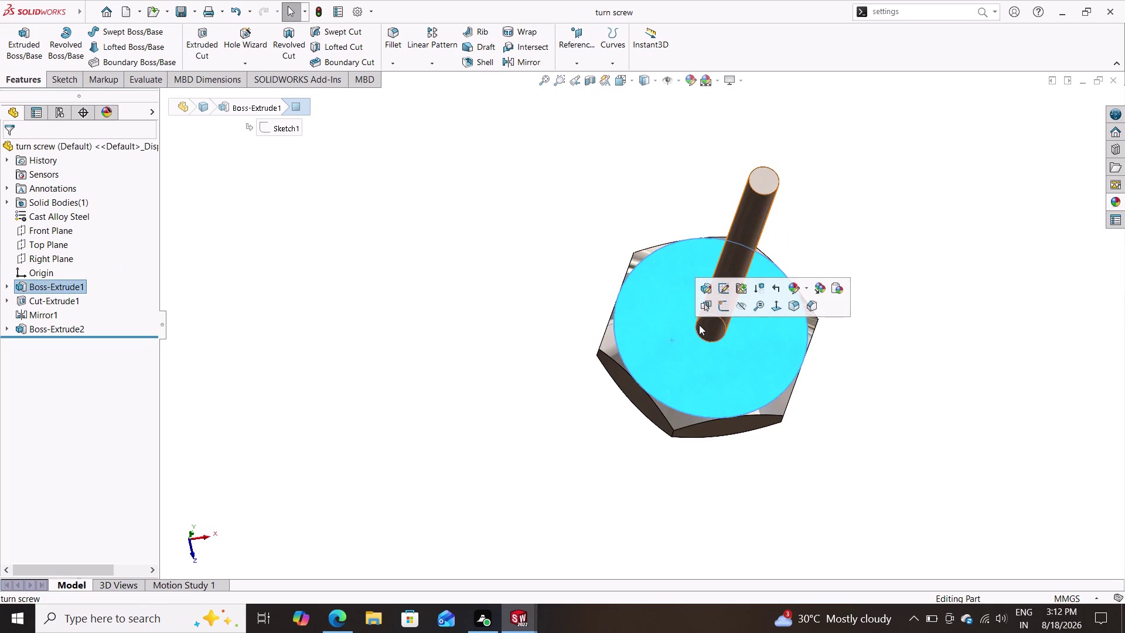
click(725, 292)
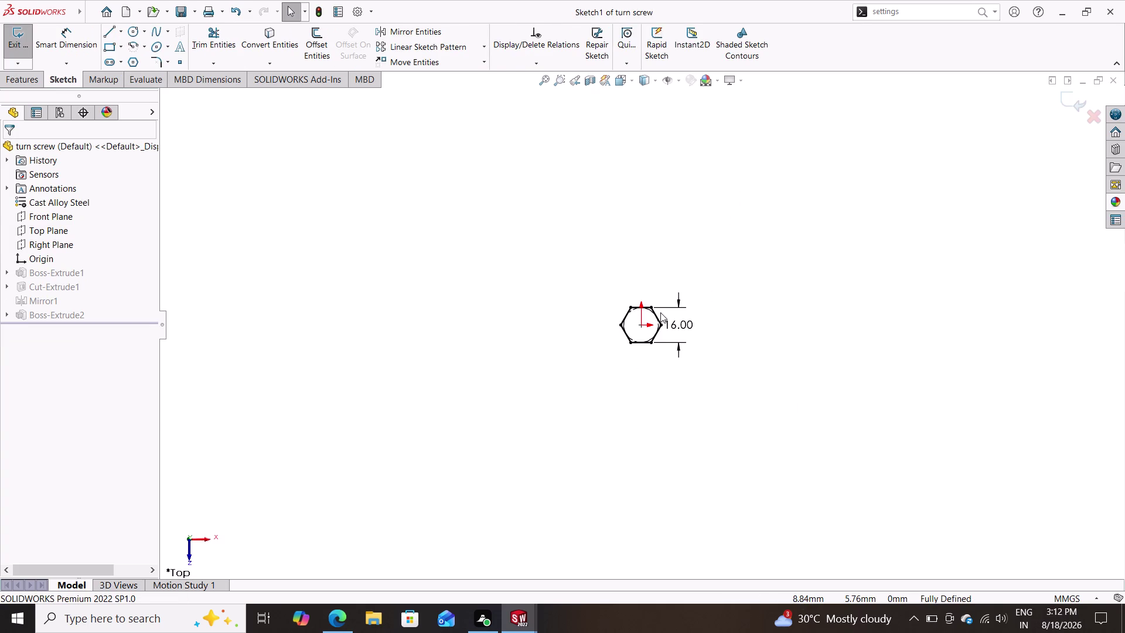
Change the hexagon head dimension from 16 to 8 mm.
scroll(down, 3)
scroll(down, 3)
scroll(down, 3)
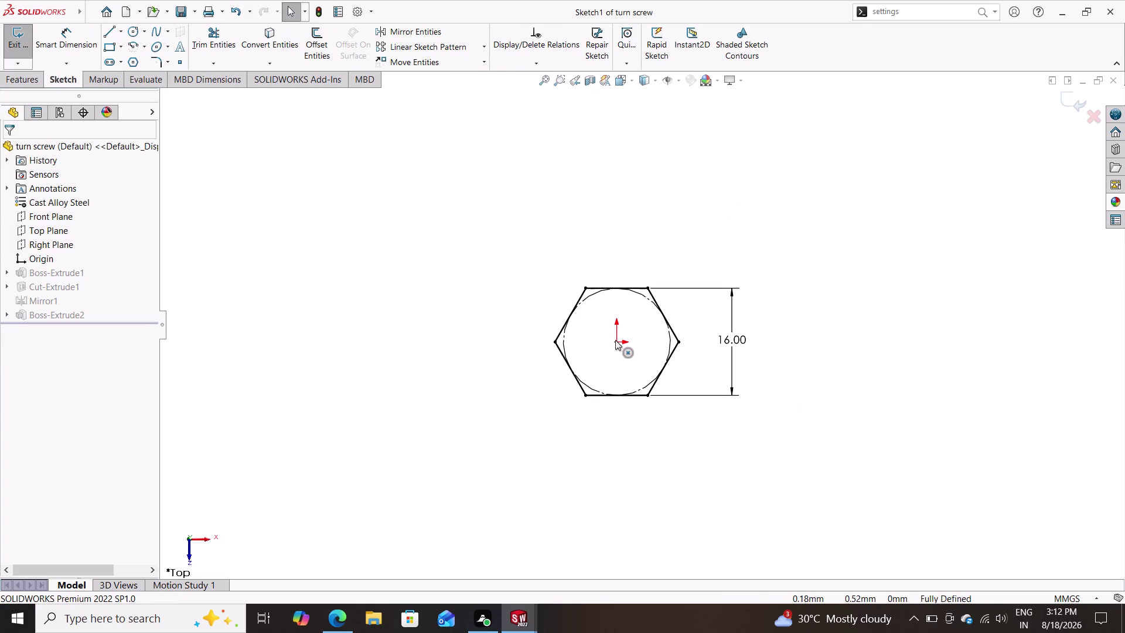
double_click(729, 339)
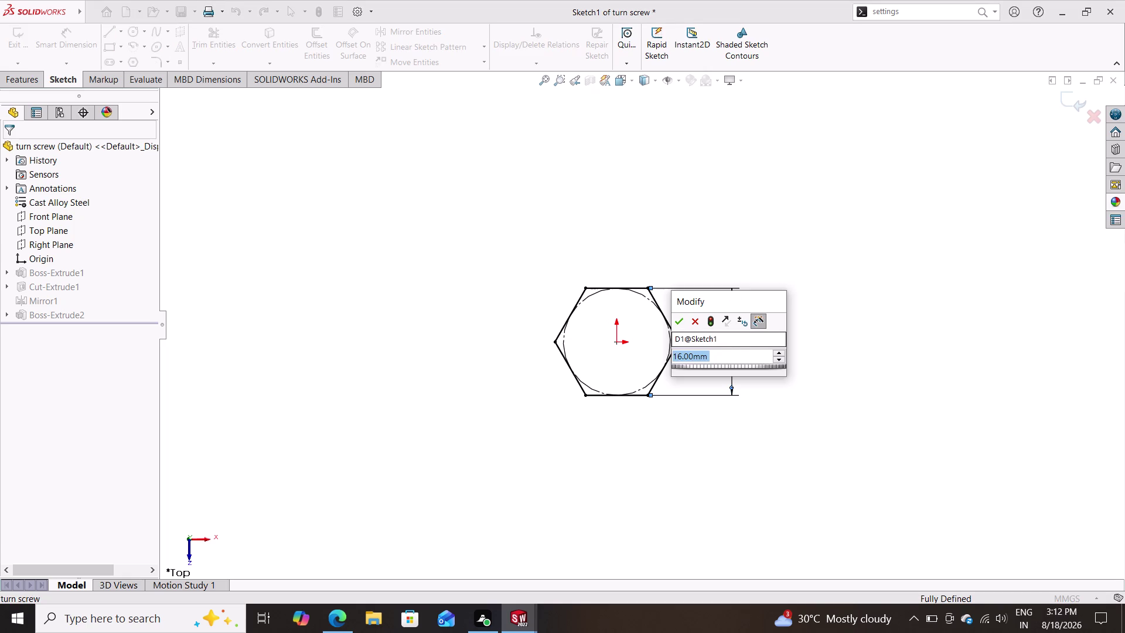
key(8)
key(Return)
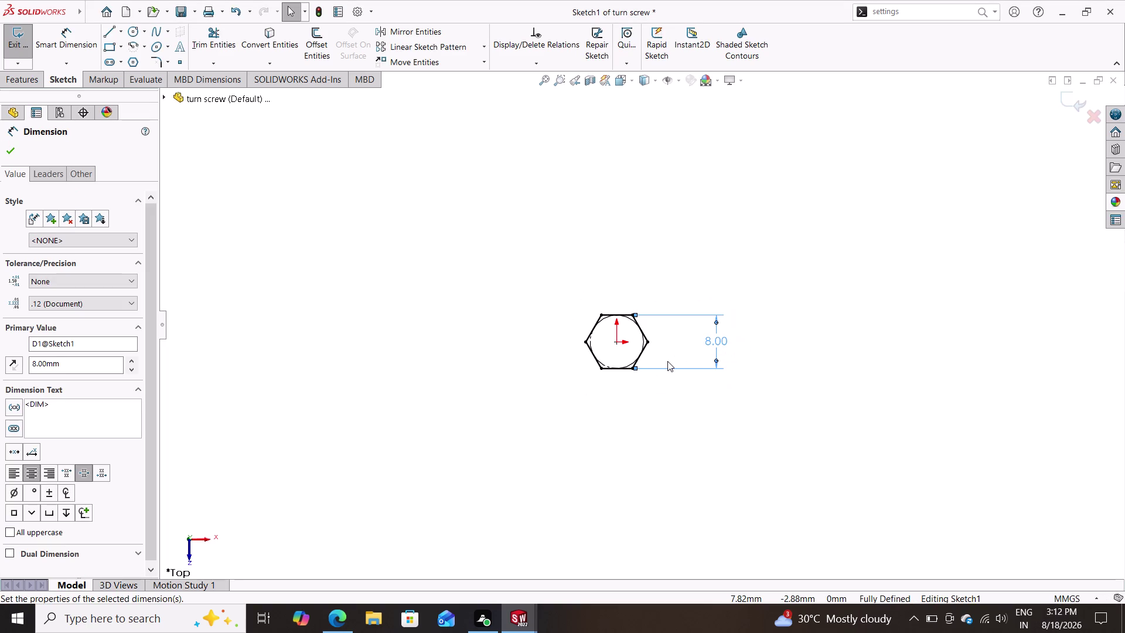
click(13, 155)
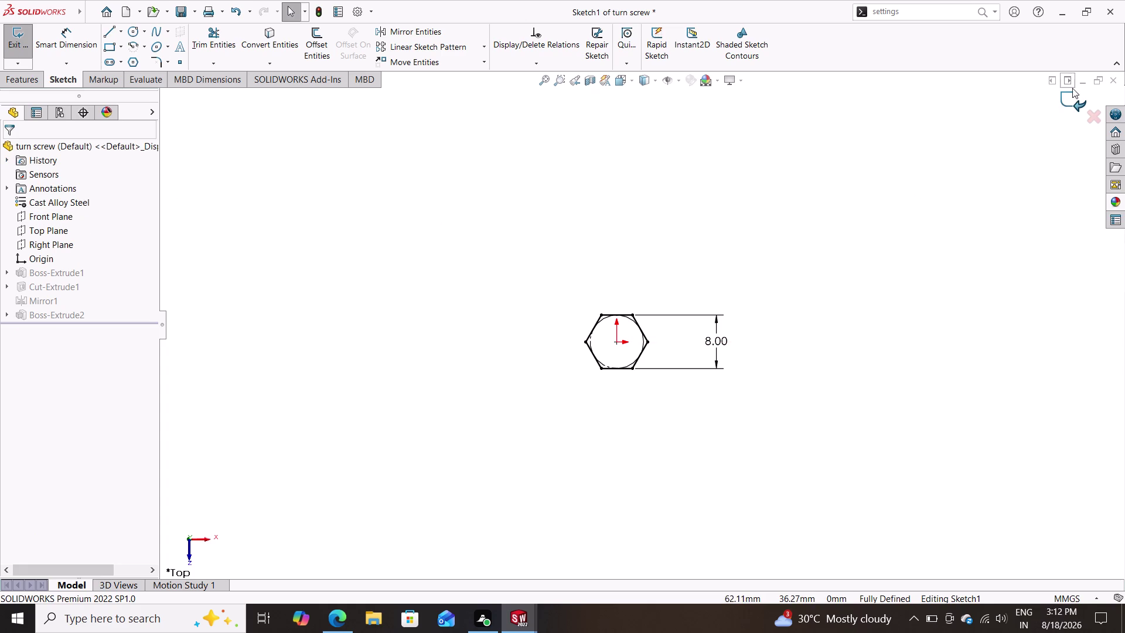
Rebuild the turn screw past the Cut-Extrude1 error, then undo three times.
click(1072, 96)
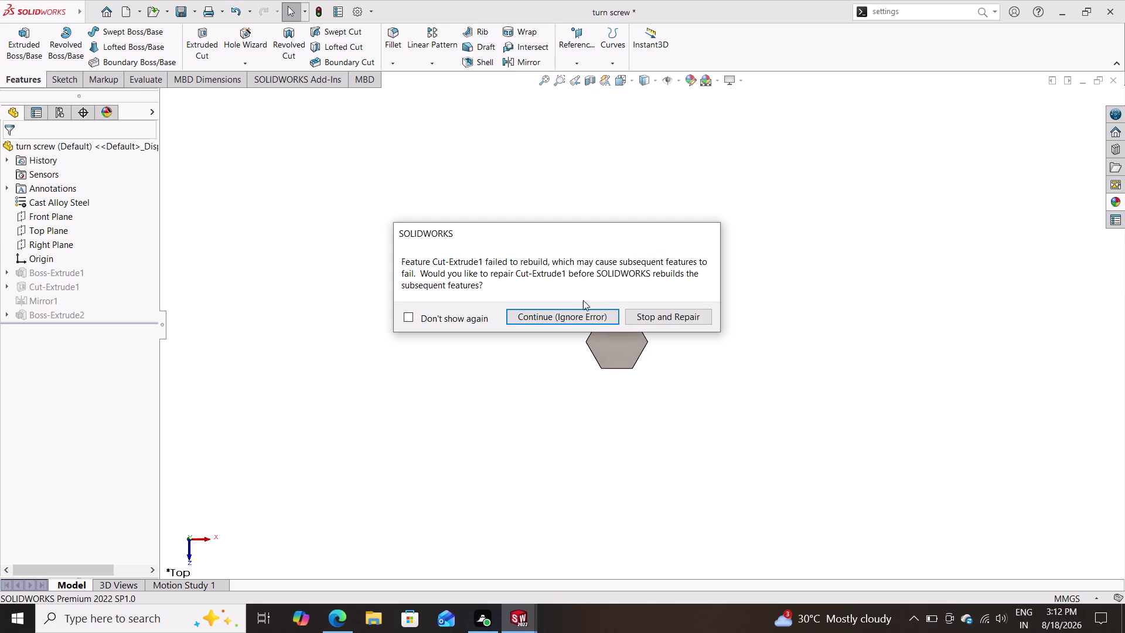
click(576, 314)
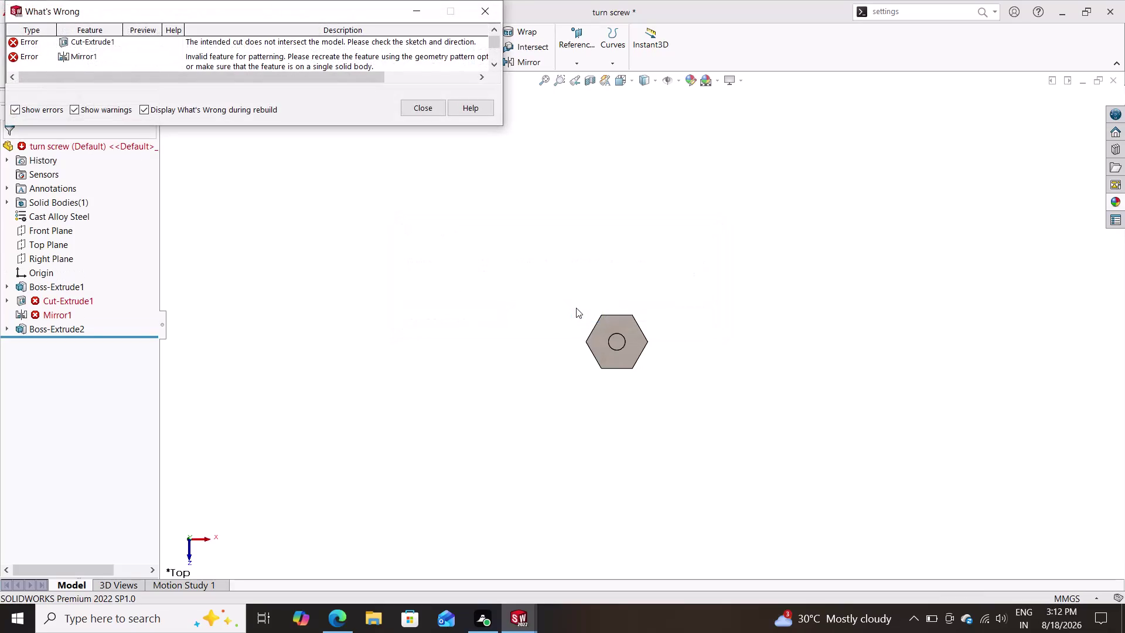
click(429, 109)
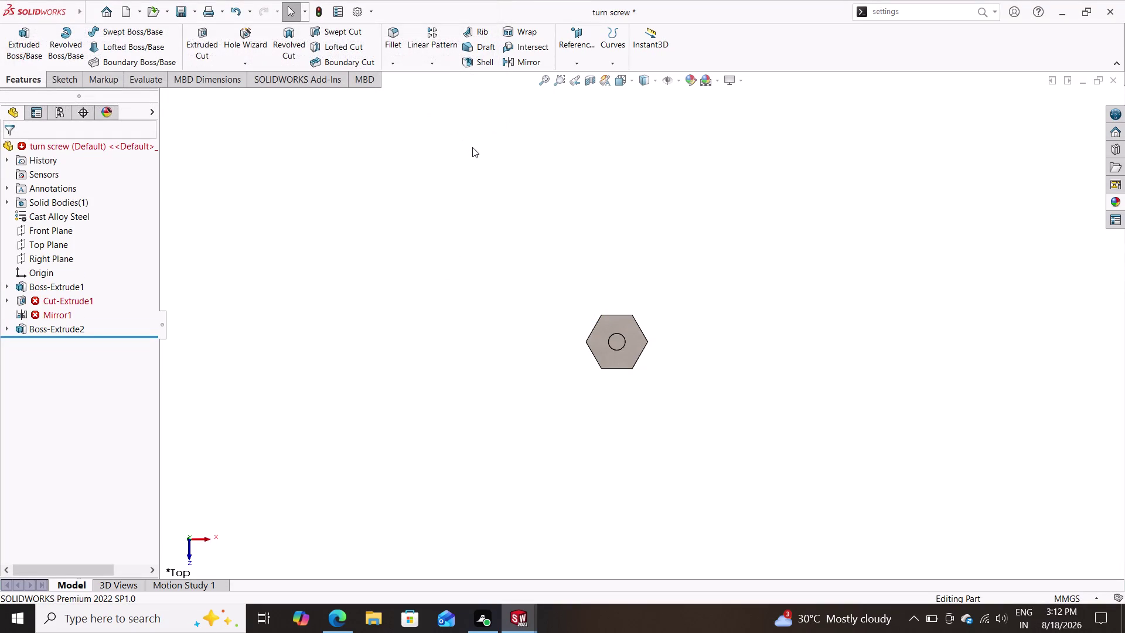
key(ctrl+z)
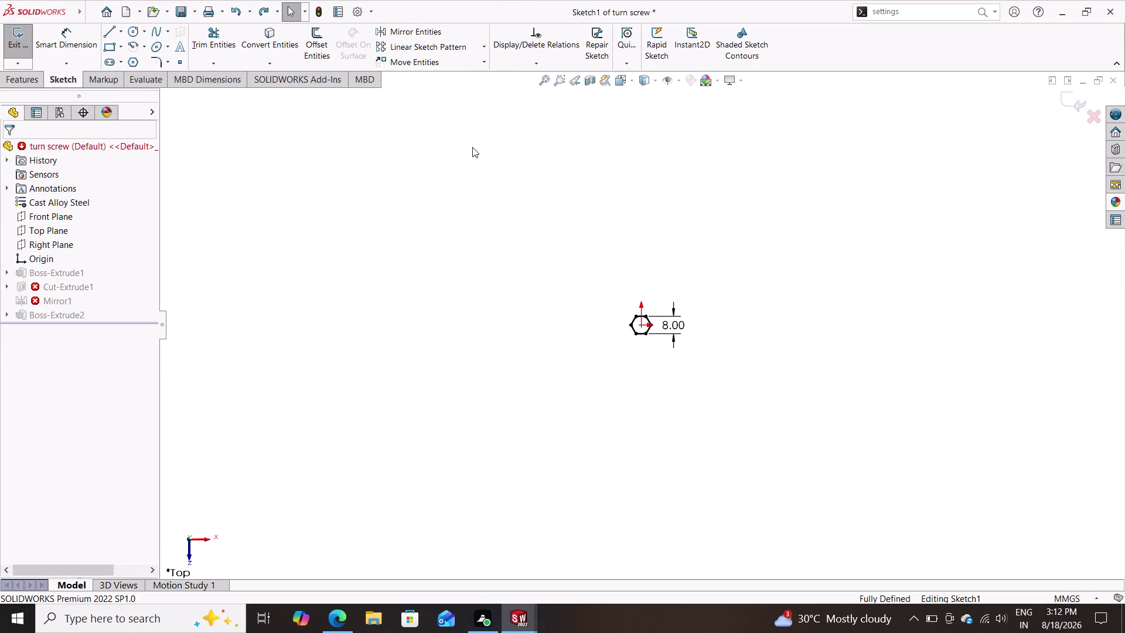
key(ctrl+z)
key(ctrl+z)
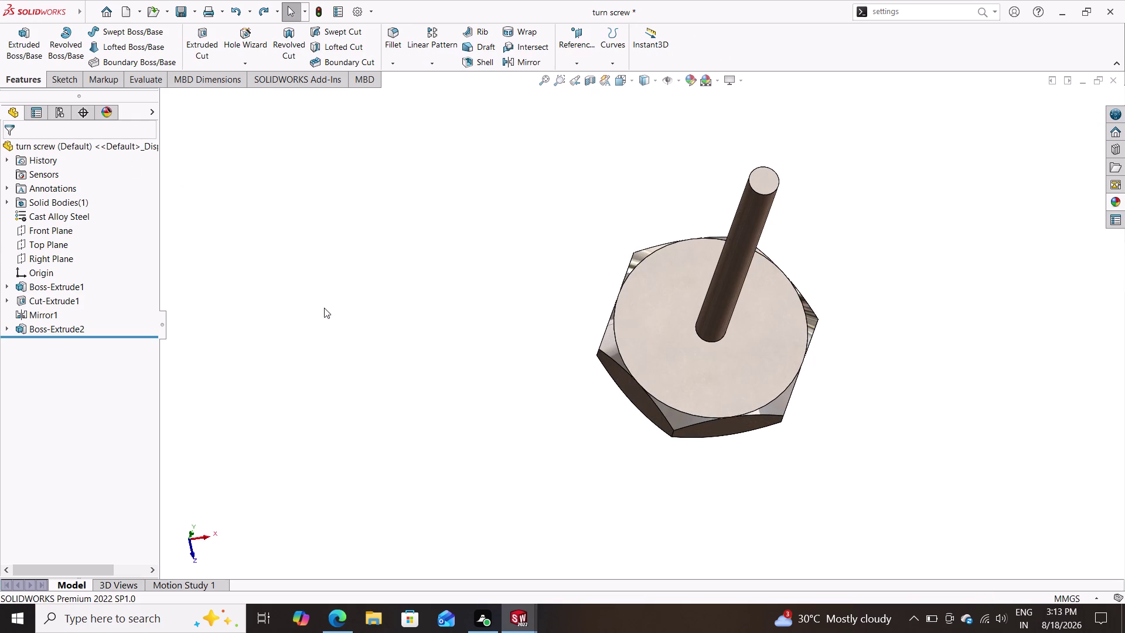
click(526, 626)
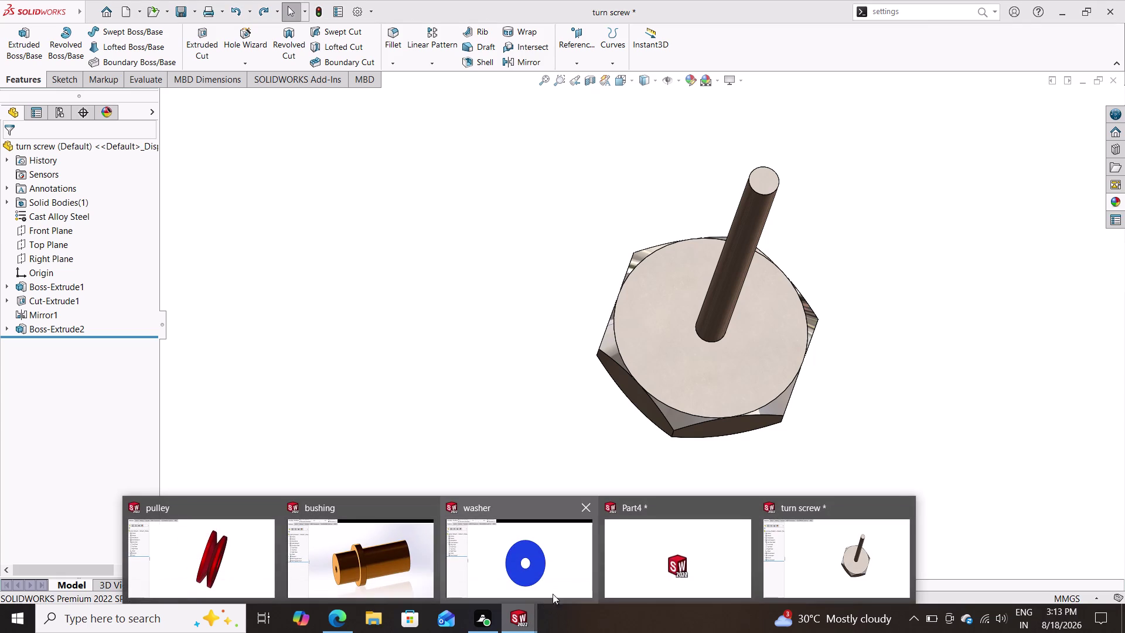
Bring the Part4 hex nut document to the front.
click(653, 563)
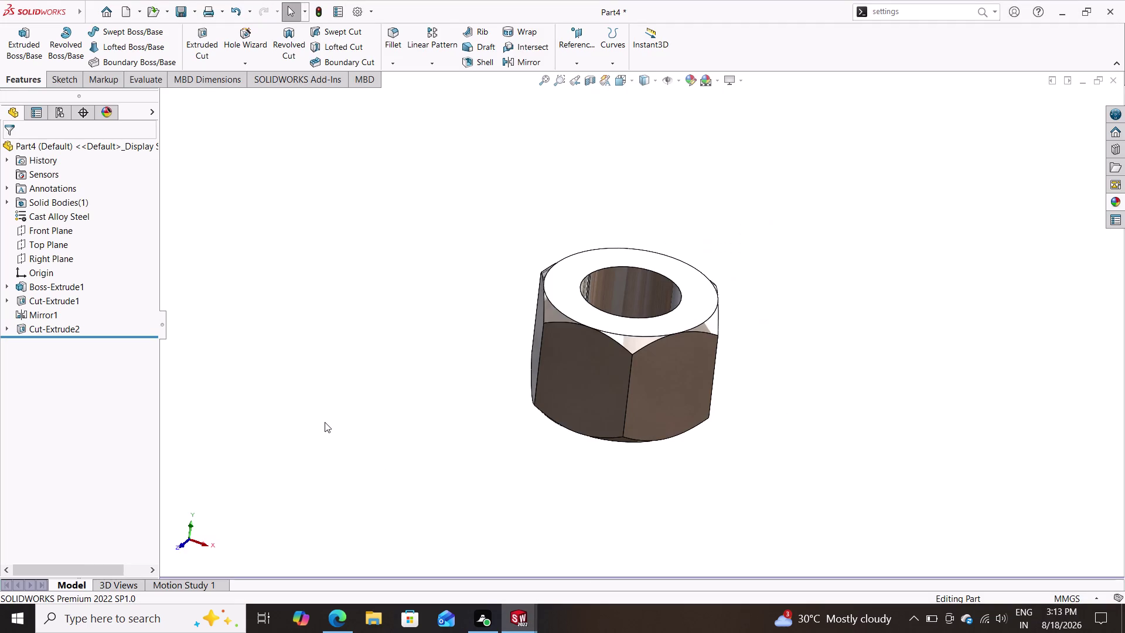
click(526, 621)
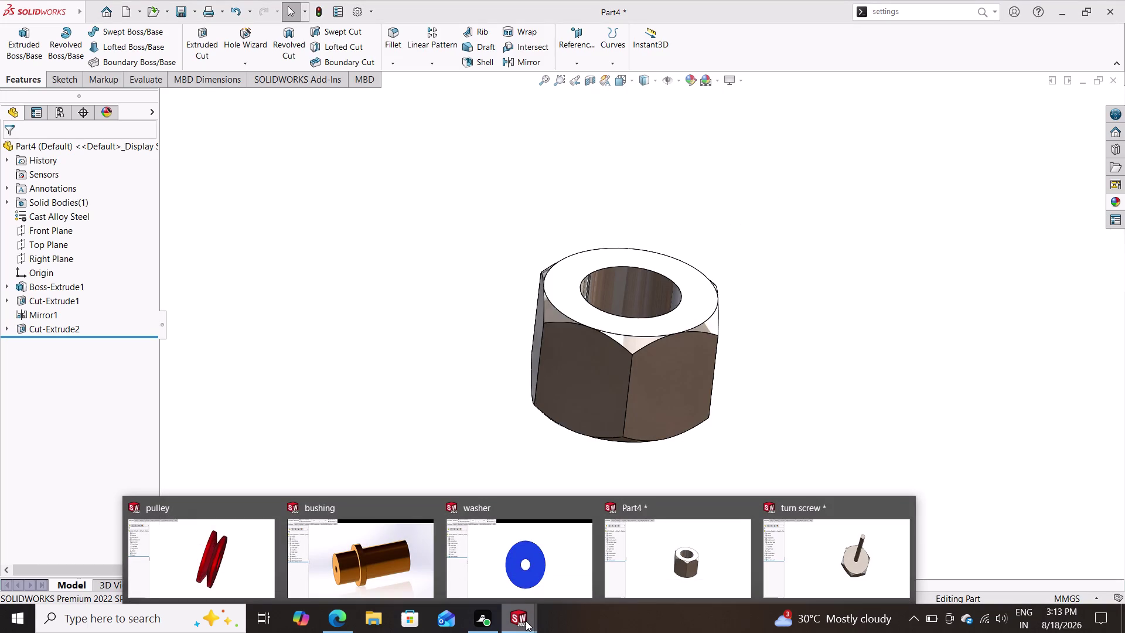
click(657, 546)
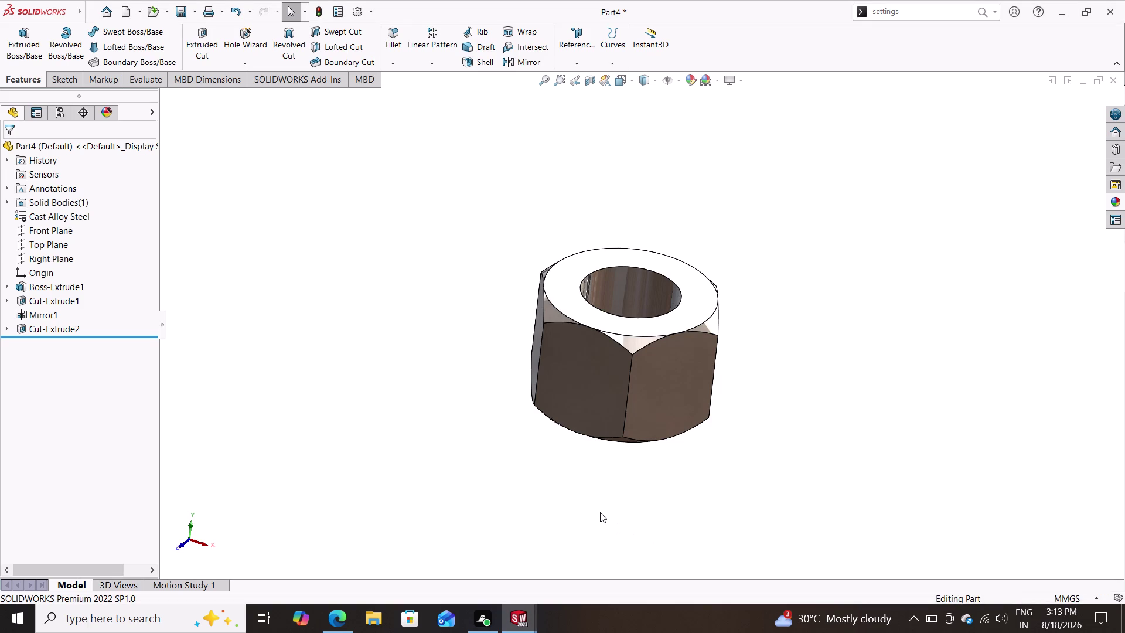
click(531, 621)
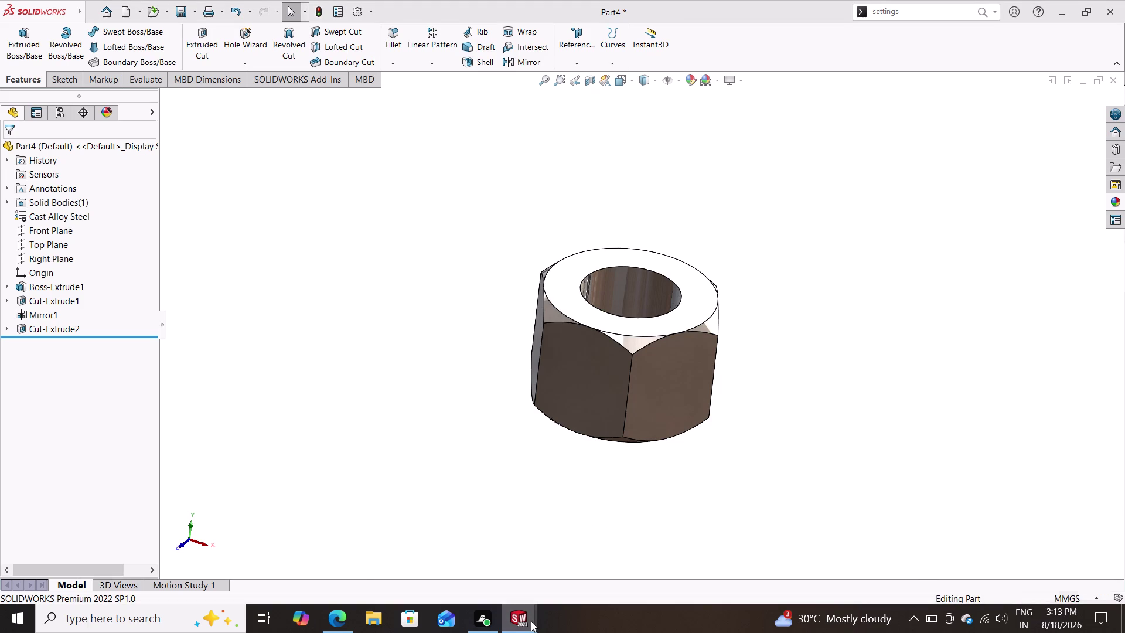
click(531, 621)
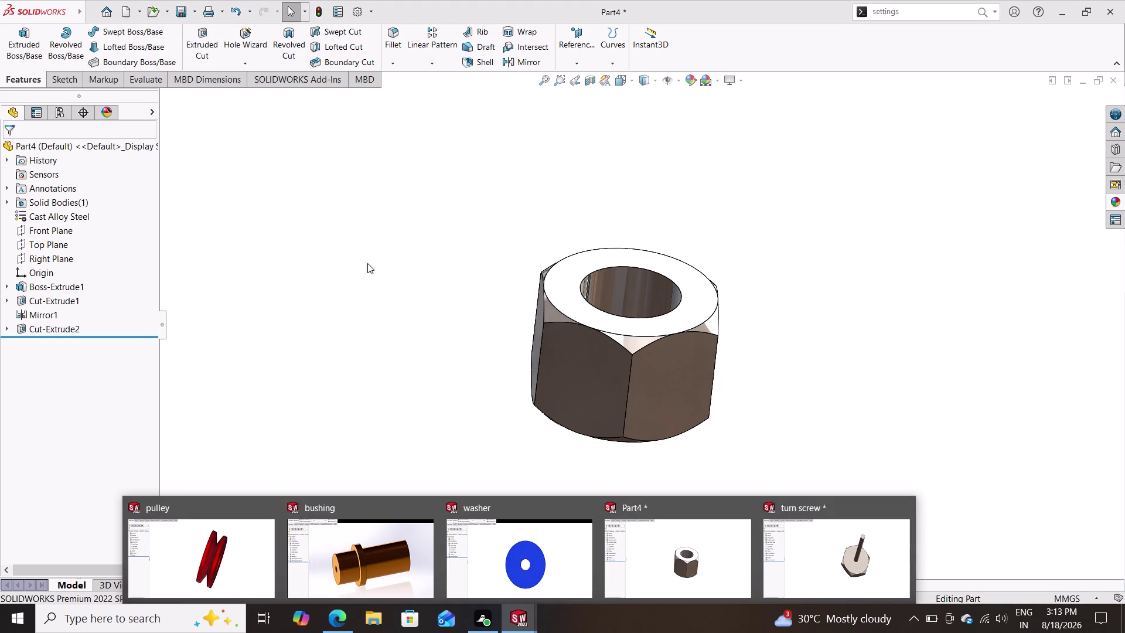
click(351, 201)
Save the Part4 nut part as 'nut' with Save As.
click(193, 8)
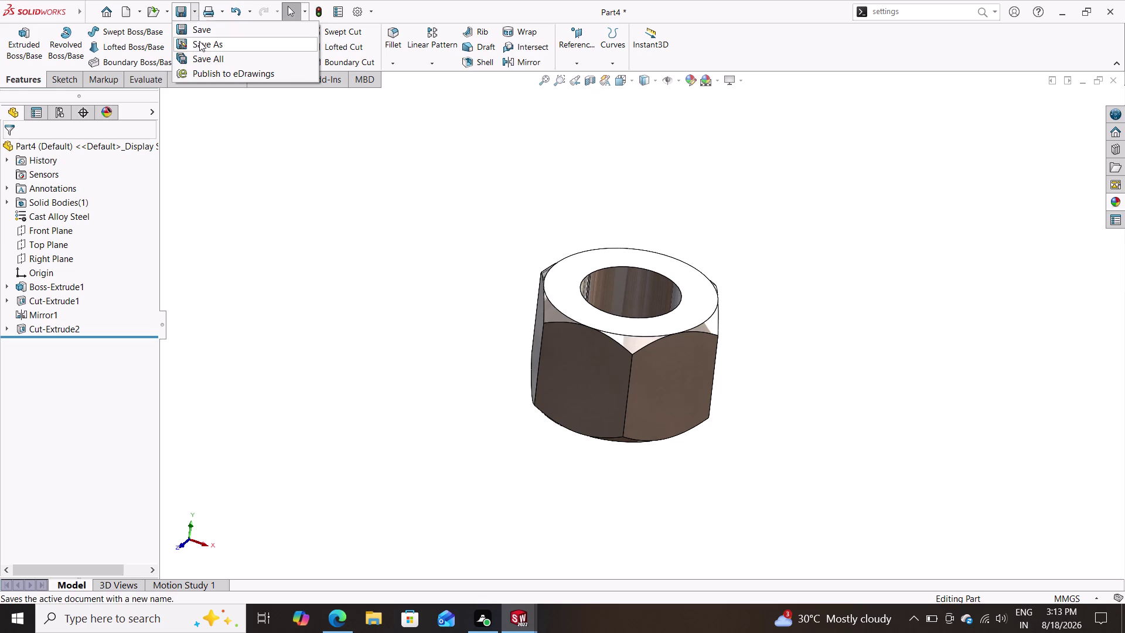
click(200, 42)
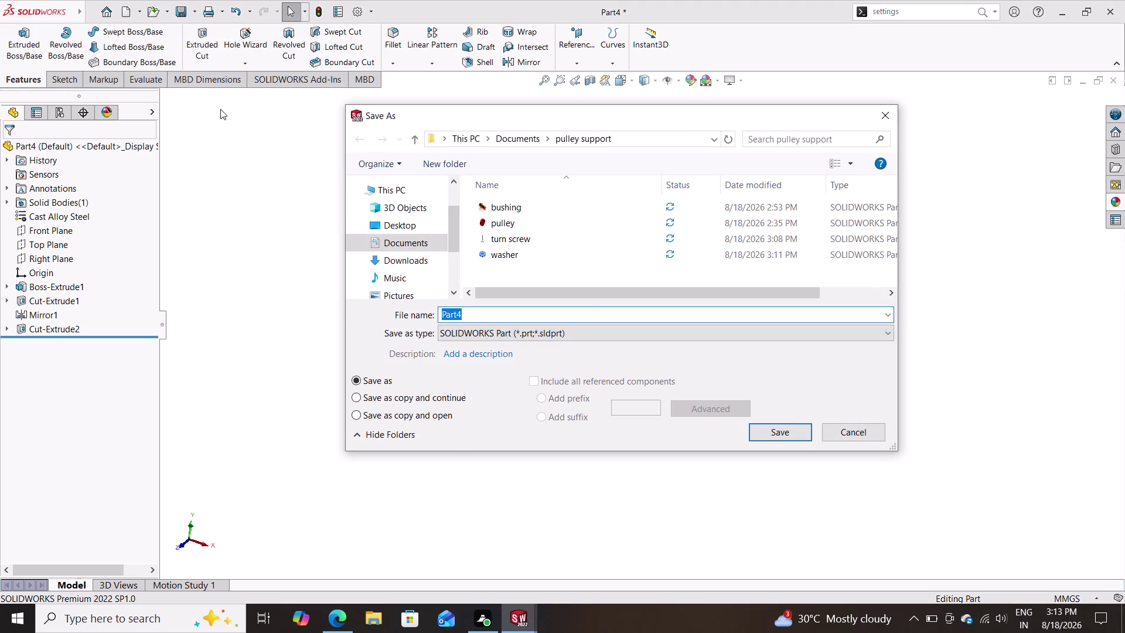
text(nu)
key(t)
key(Return)
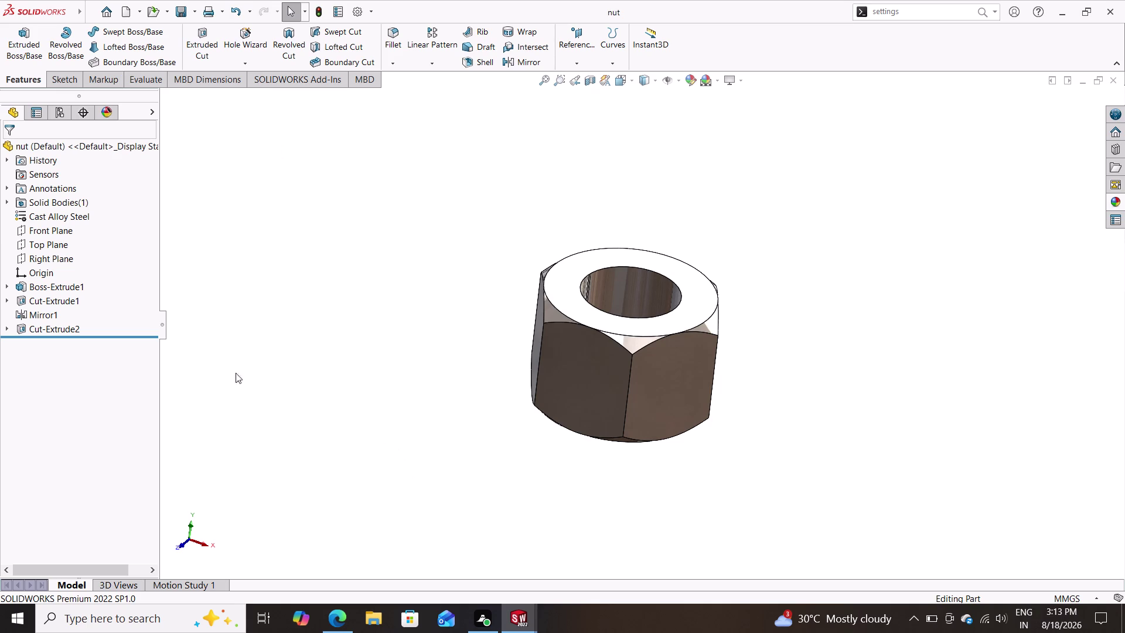
click(126, 12)
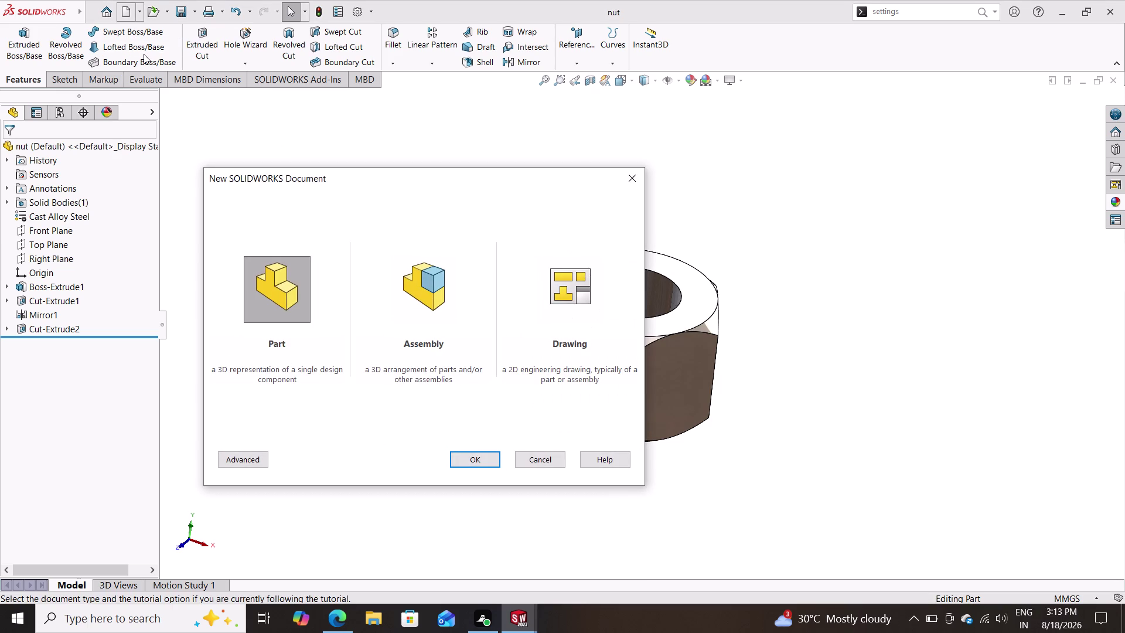
Create Part6 as a new part from the New SOLIDWORKS Document dialog.
click(485, 464)
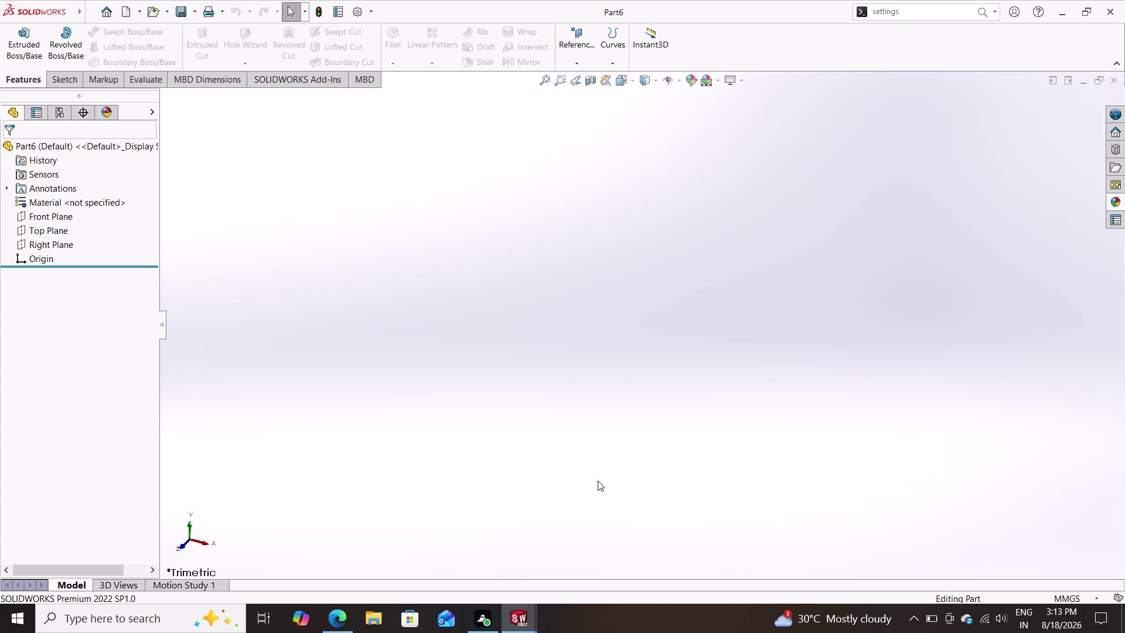
click(45, 226)
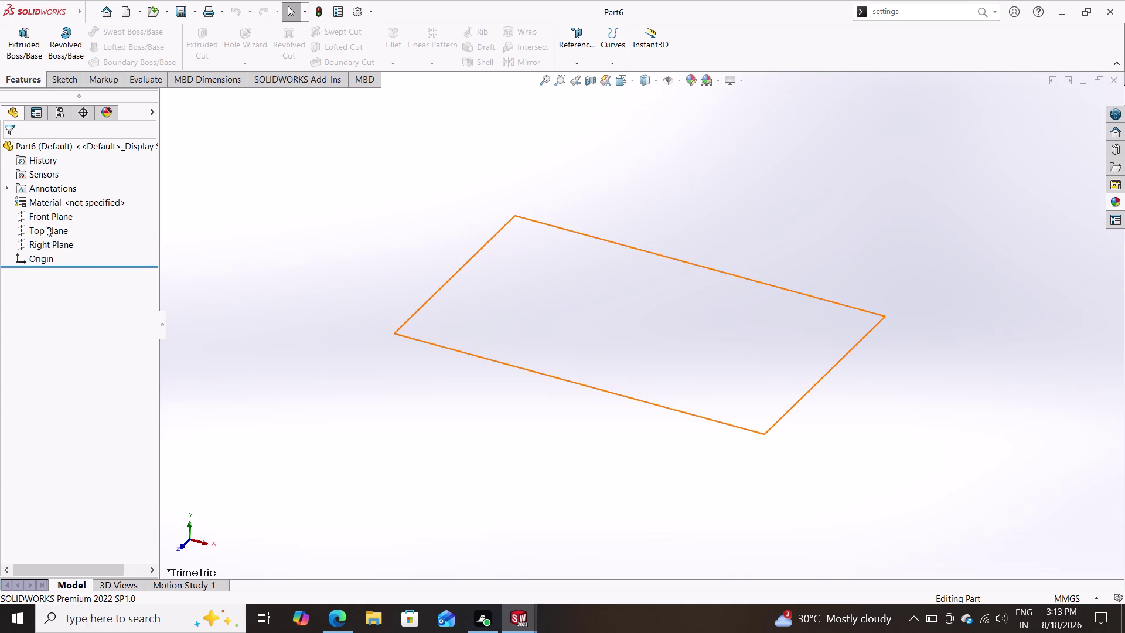
Sketch a six-sided polygon centred on the origin on the Top Plane.
click(55, 211)
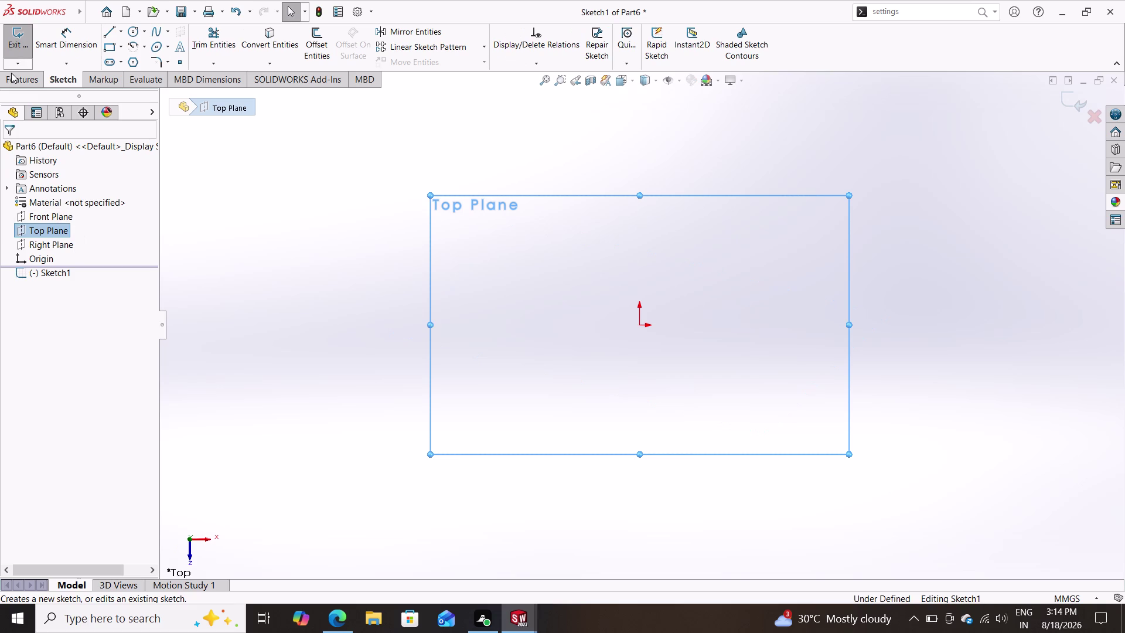
click(129, 59)
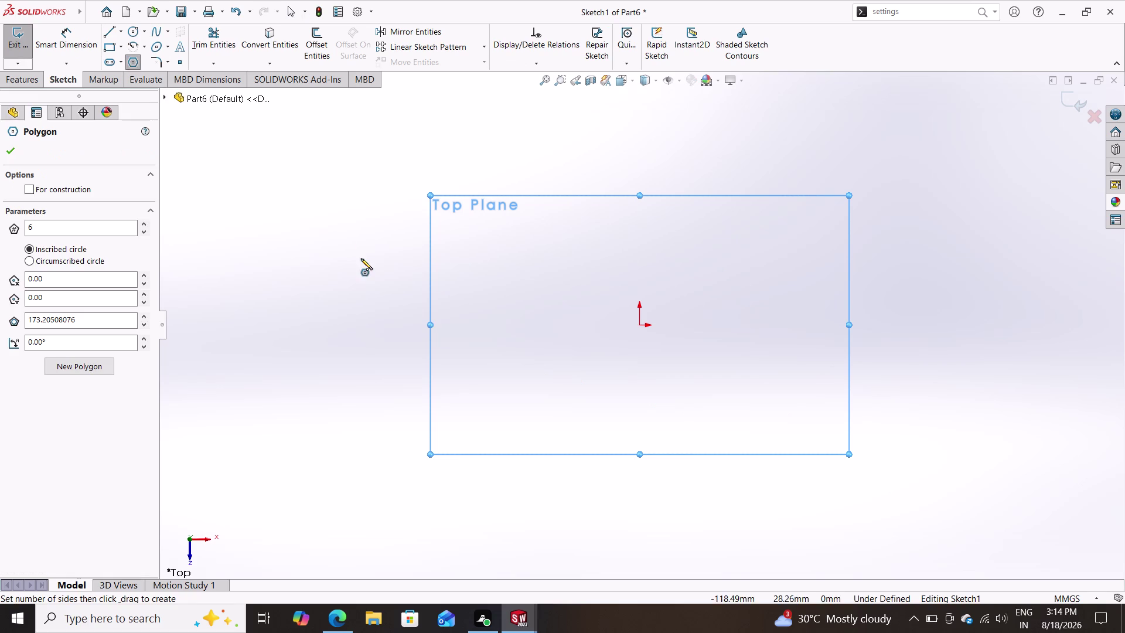
click(641, 322)
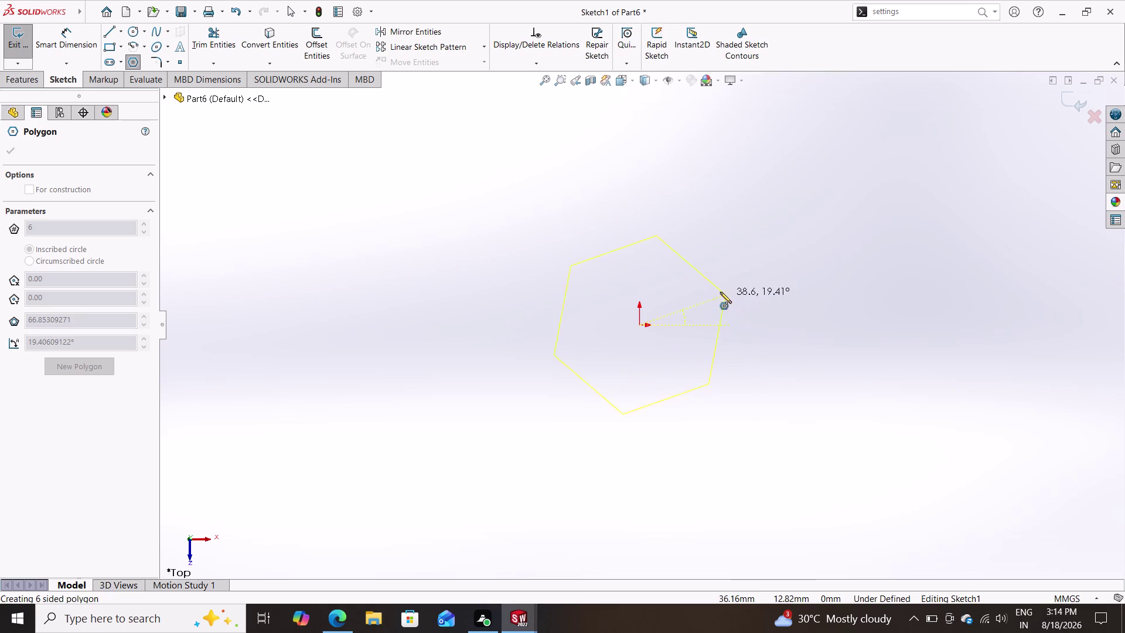
click(681, 249)
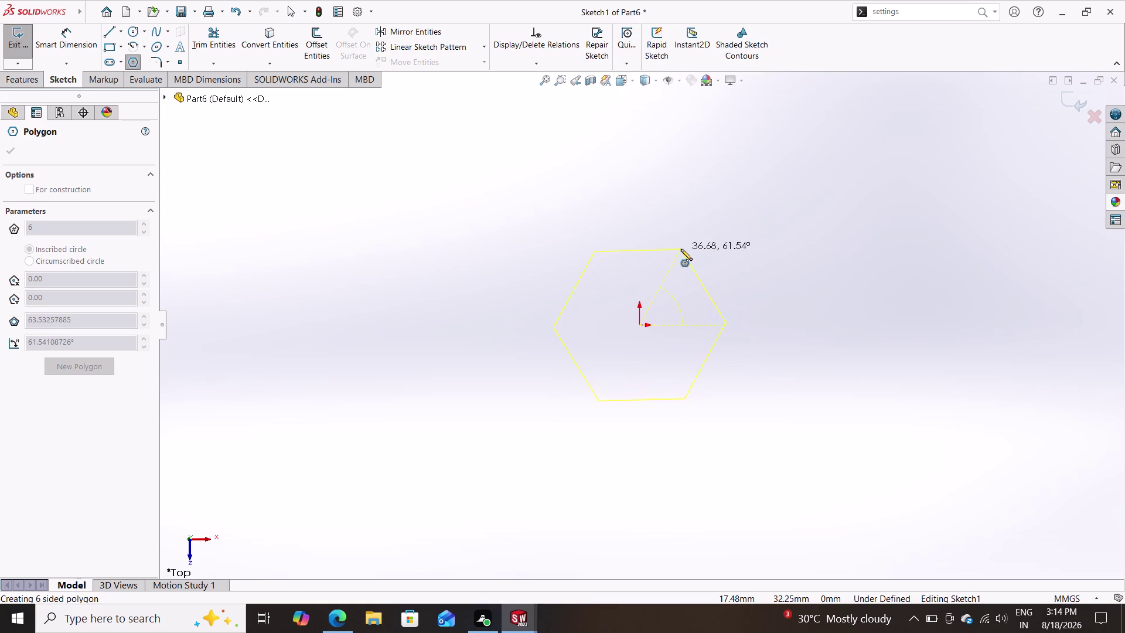
key(Escape)
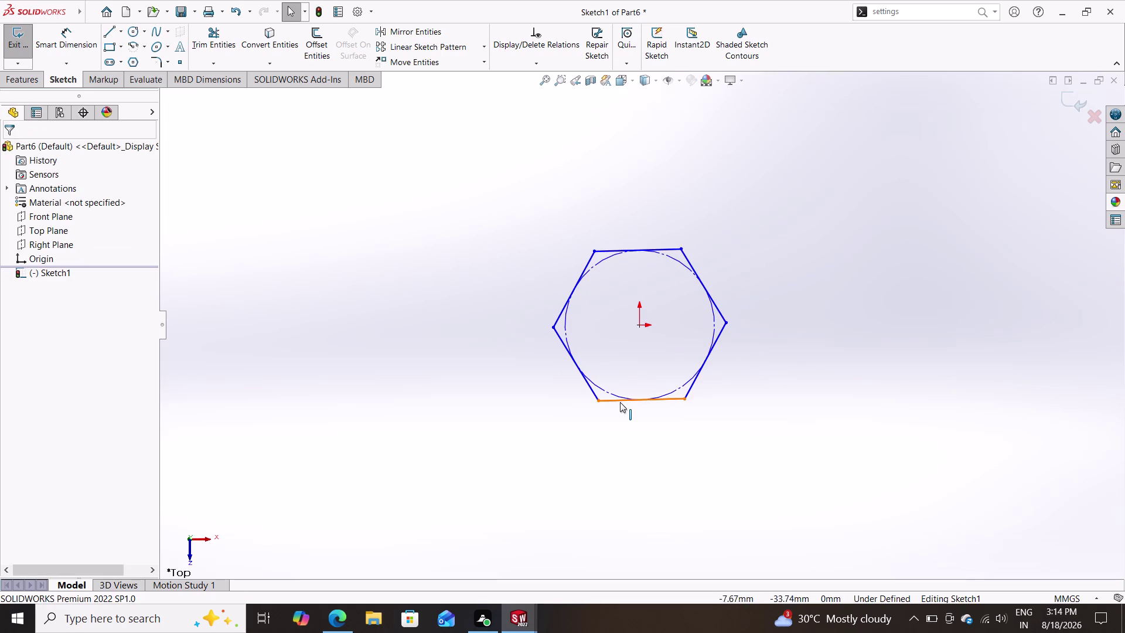
Add a Horizontal relation to the hexagon's bottom edge.
click(617, 400)
click(35, 301)
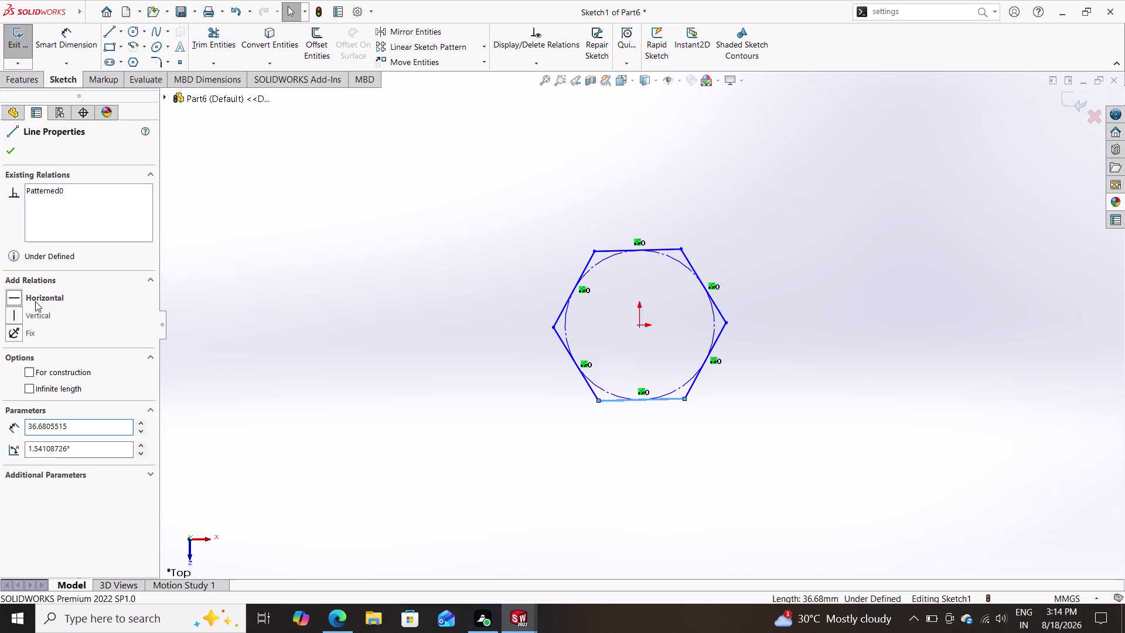
click(13, 147)
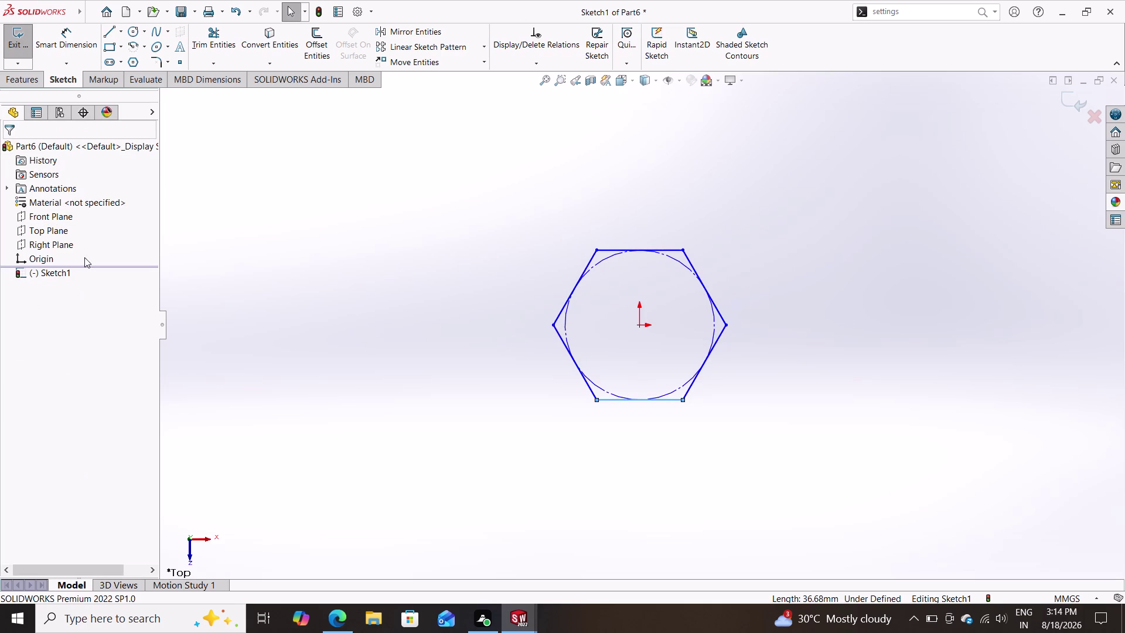
click(68, 45)
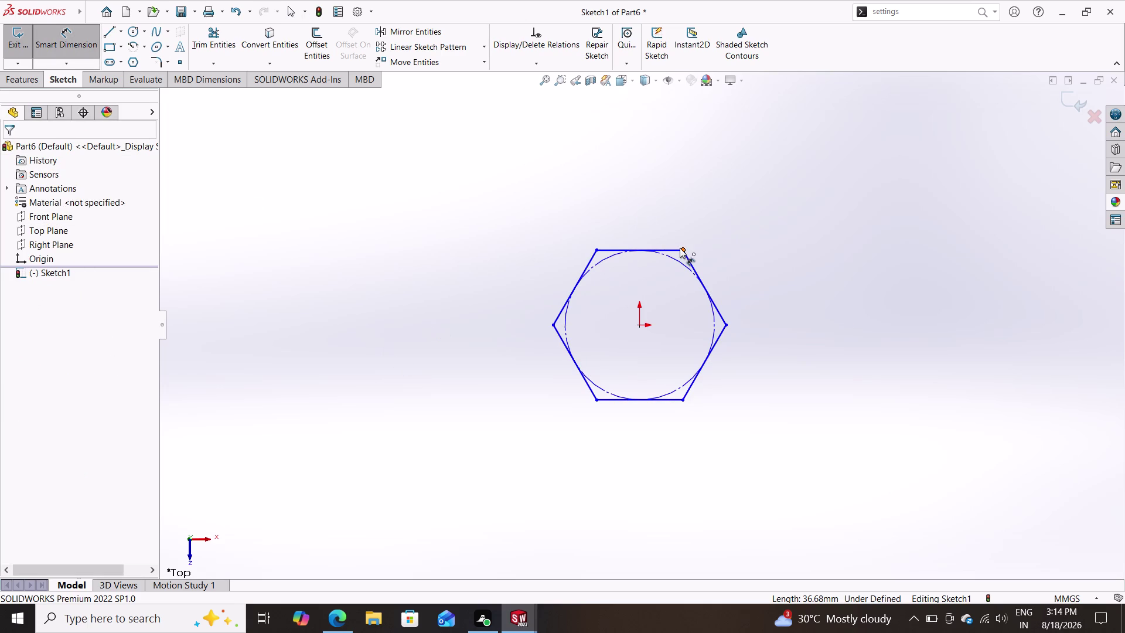
Dimension the hexagon 8 mm across flats between its top and bottom vertices.
click(680, 248)
click(683, 401)
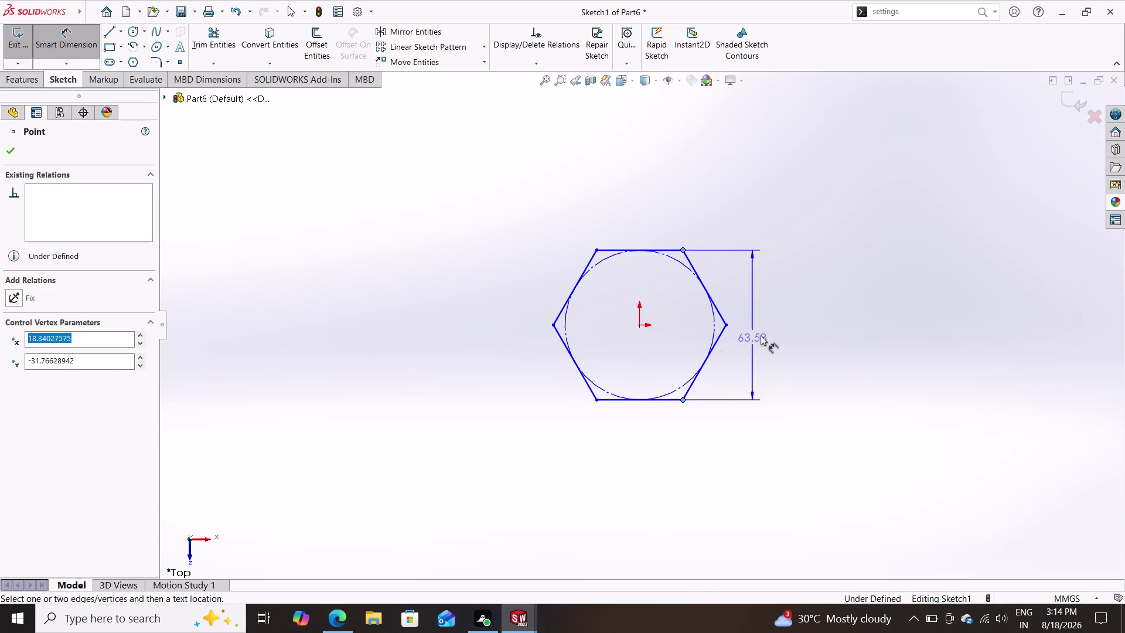
click(775, 332)
key(8)
key(Return)
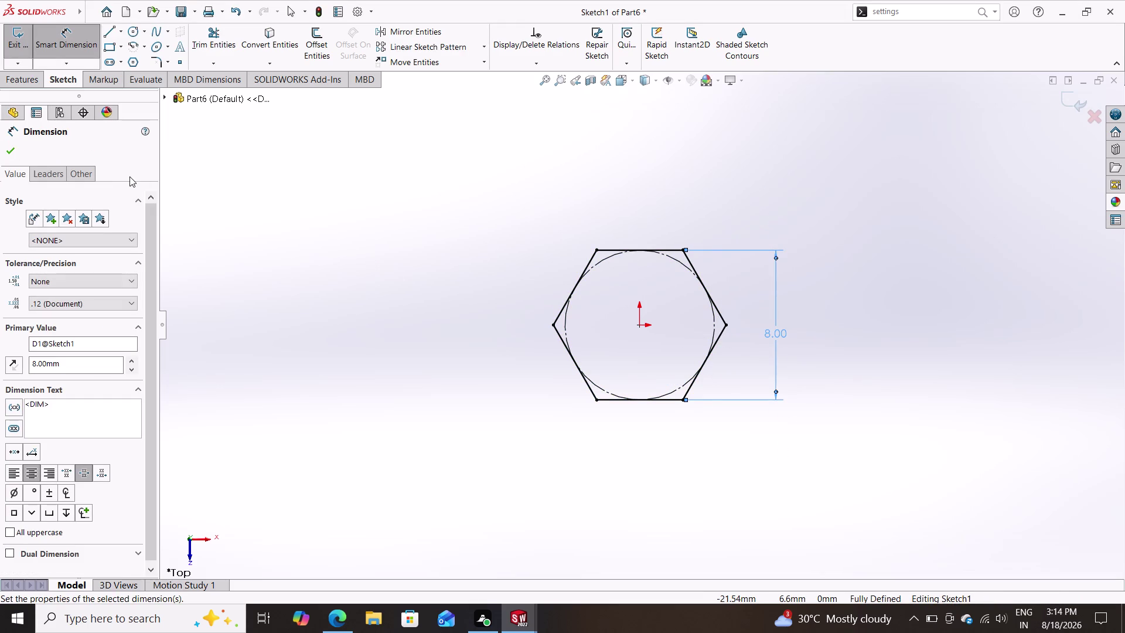
click(10, 153)
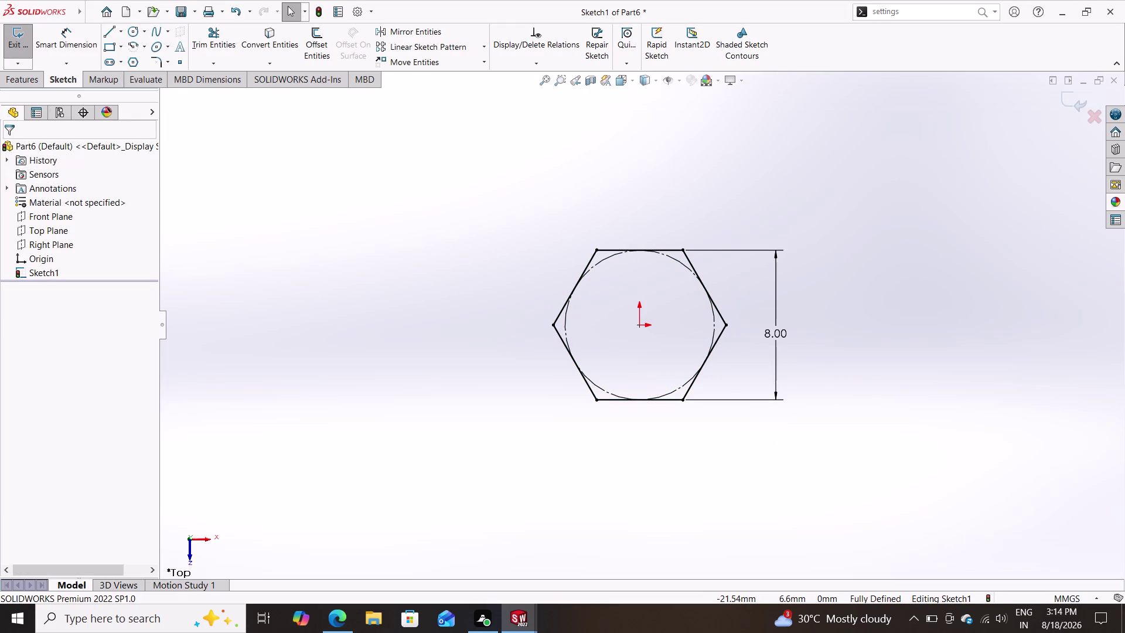
click(12, 79)
click(32, 46)
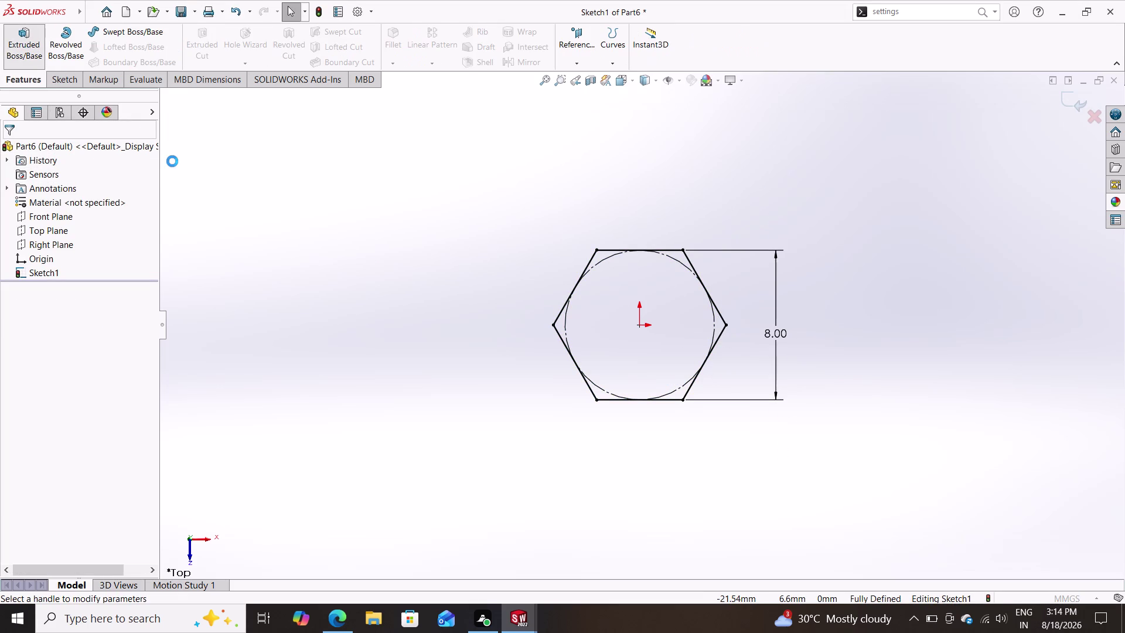
click(107, 236)
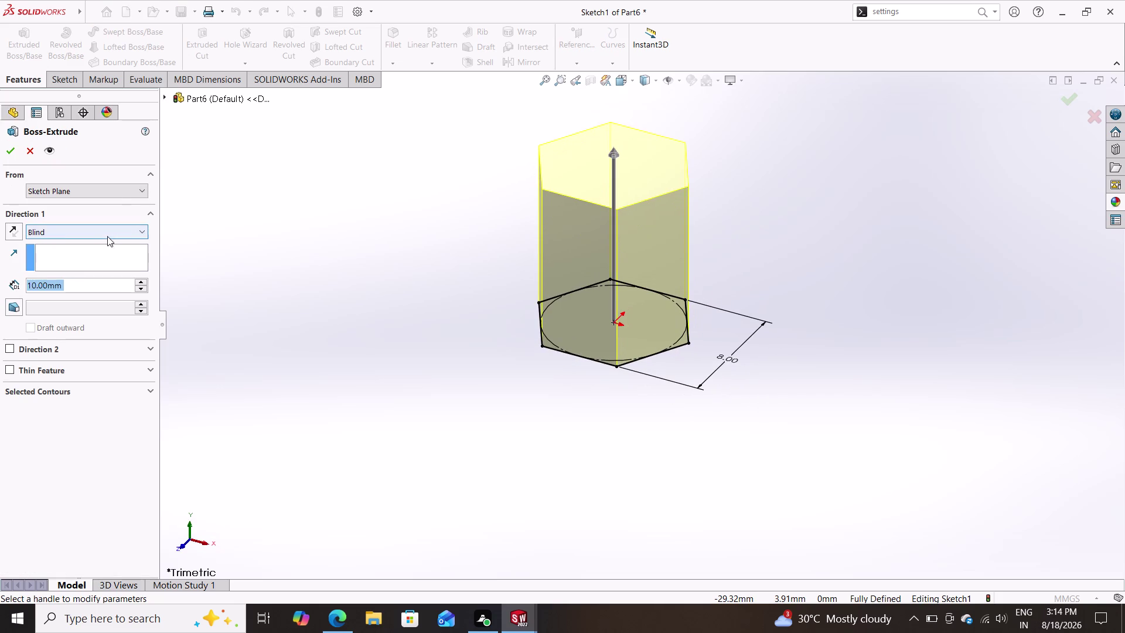
Extrude the hexagon 6 mm with a Mid Plane end condition as Boss-Extrude1.
click(82, 294)
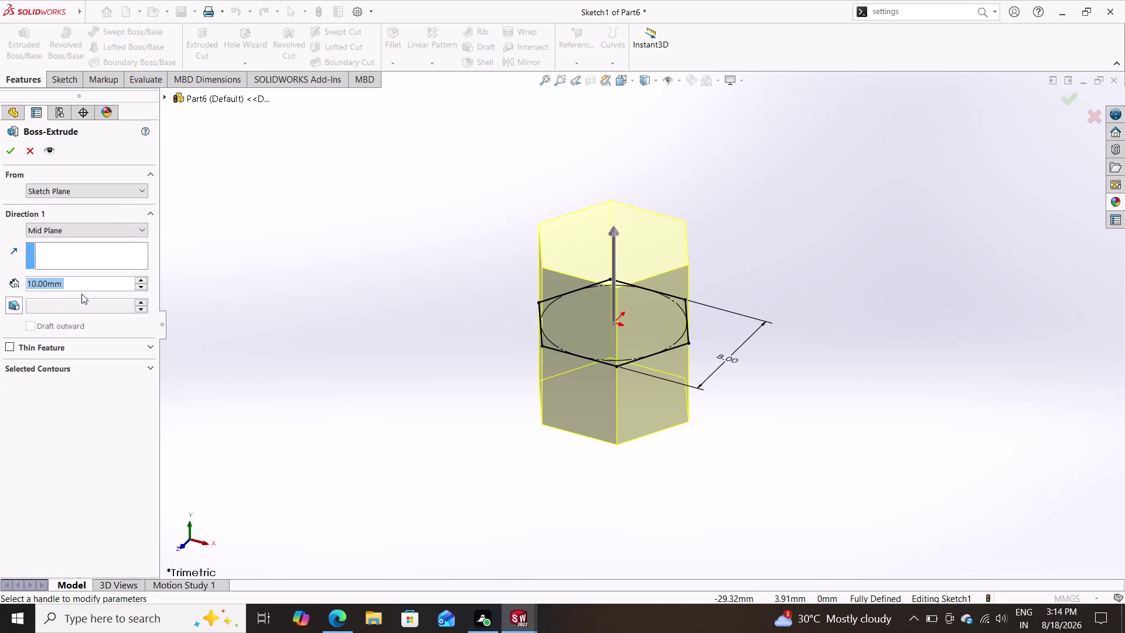
key(6)
key(Return)
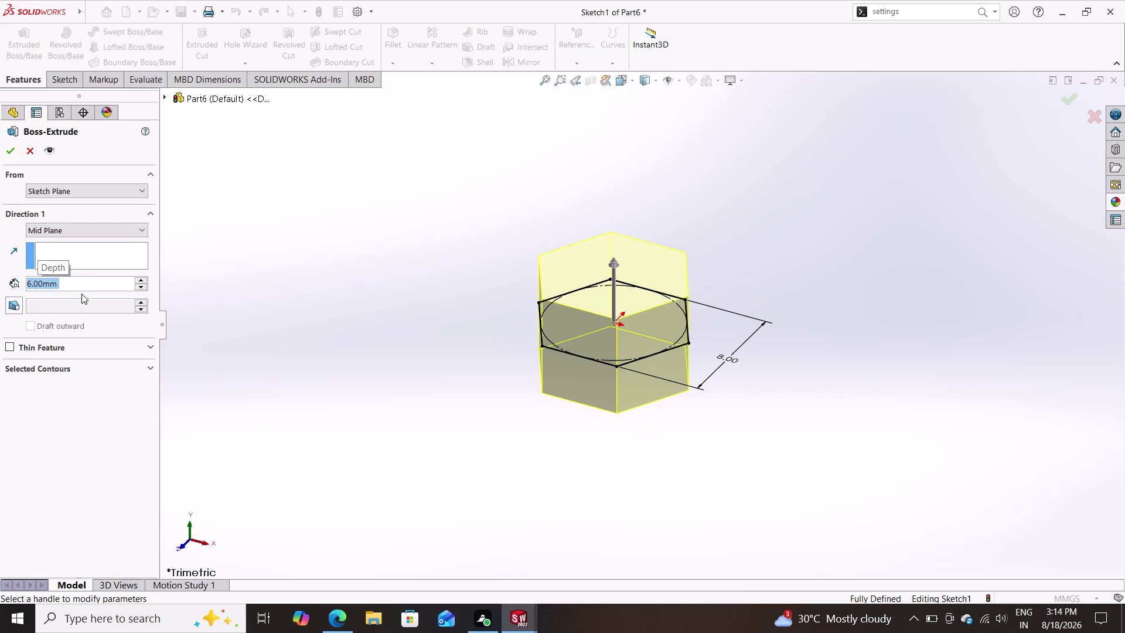
click(8, 152)
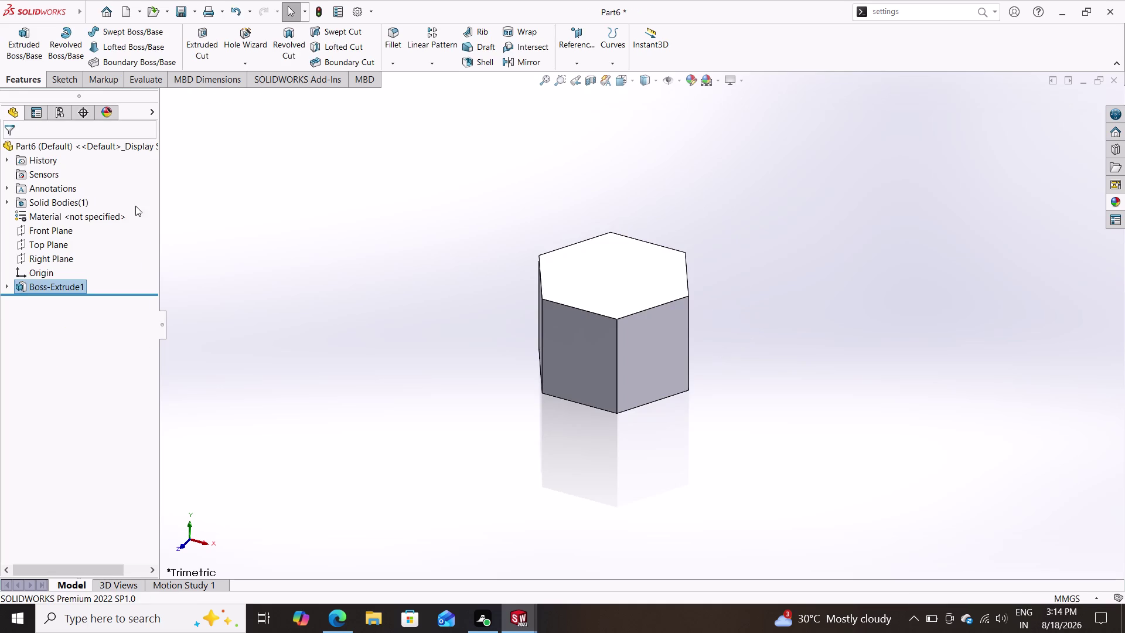
click(560, 266)
Sketch a radius-4 circle at the origin touching the hexagon's six flats.
click(619, 228)
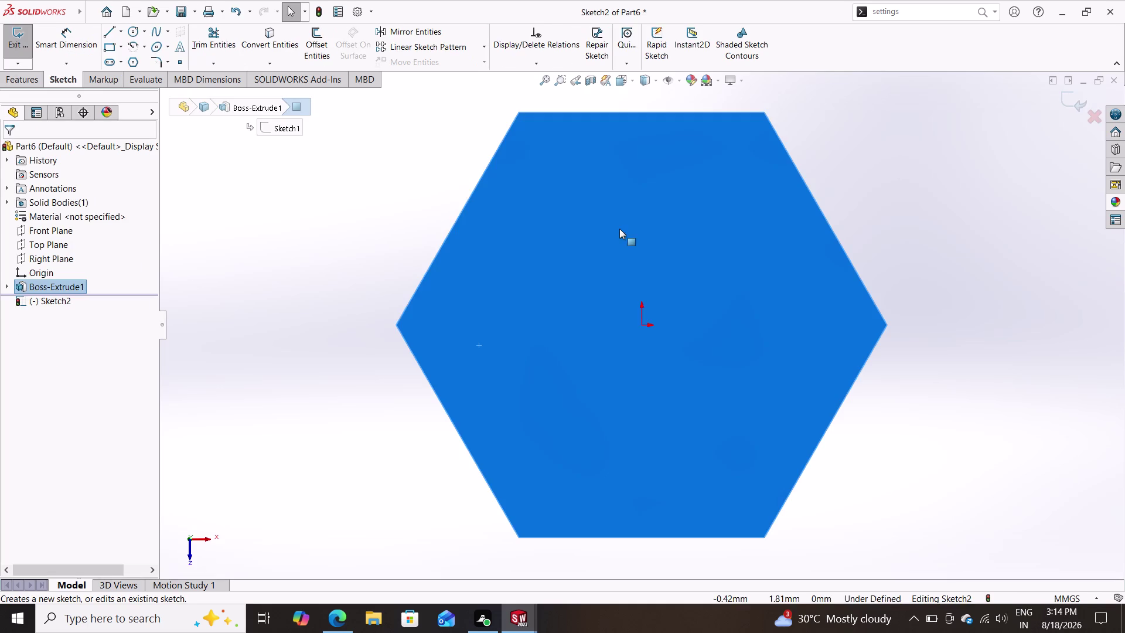
click(137, 27)
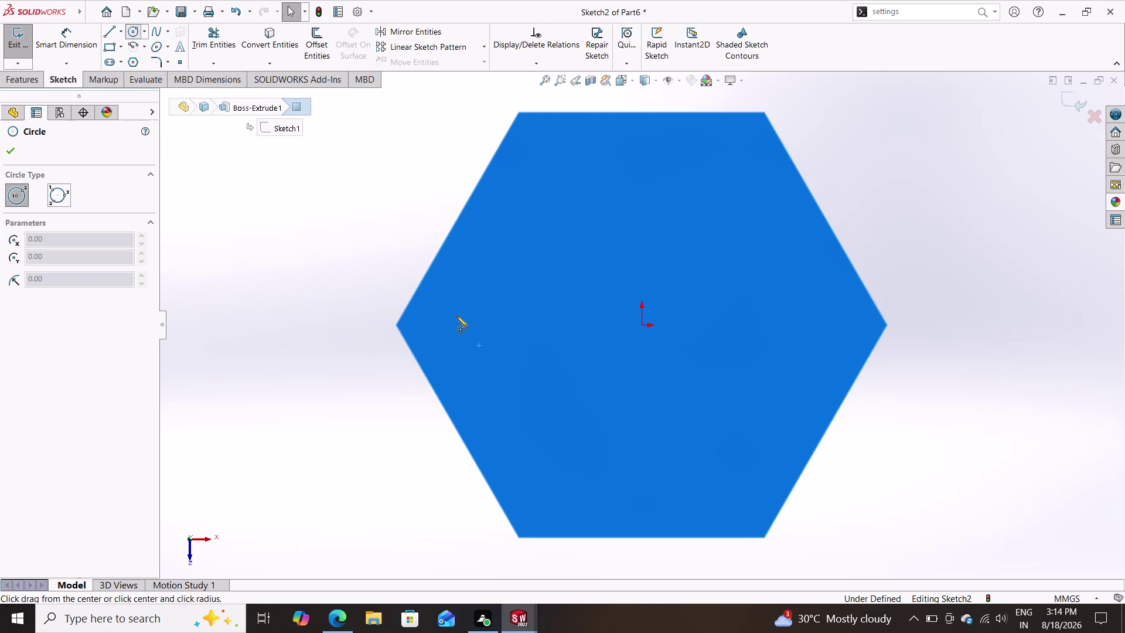
click(642, 327)
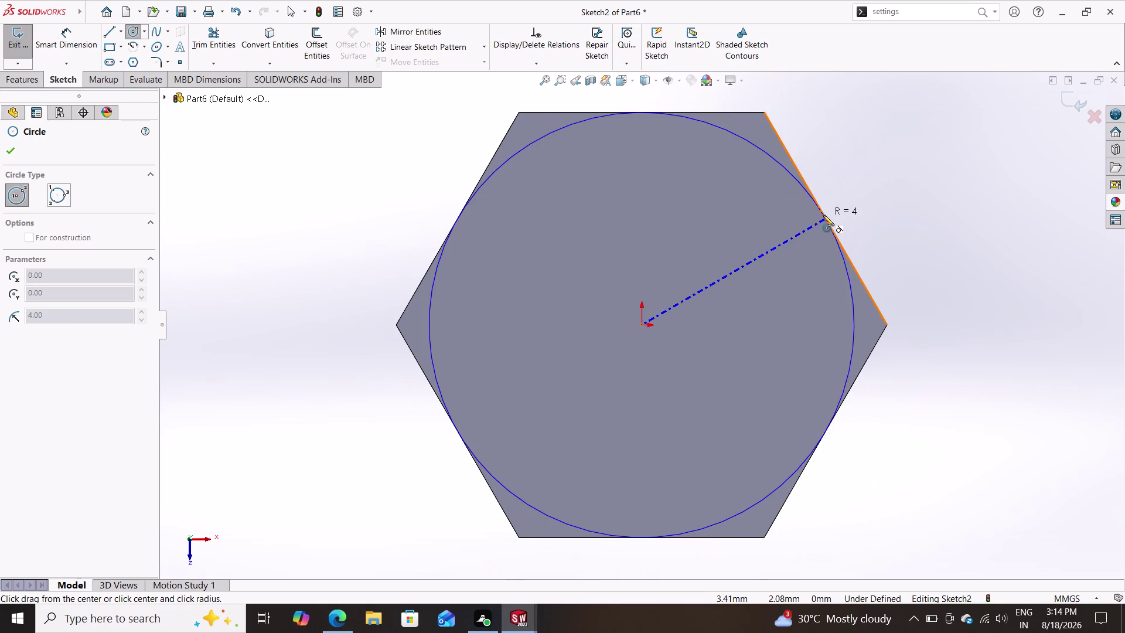
click(823, 215)
key(Escape)
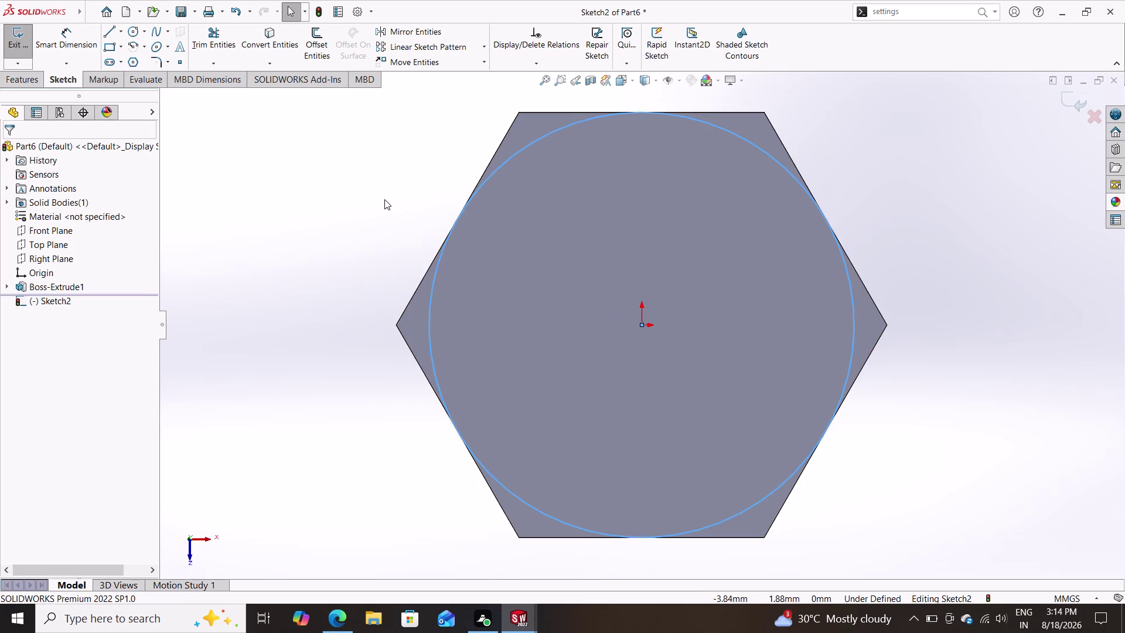
click(13, 75)
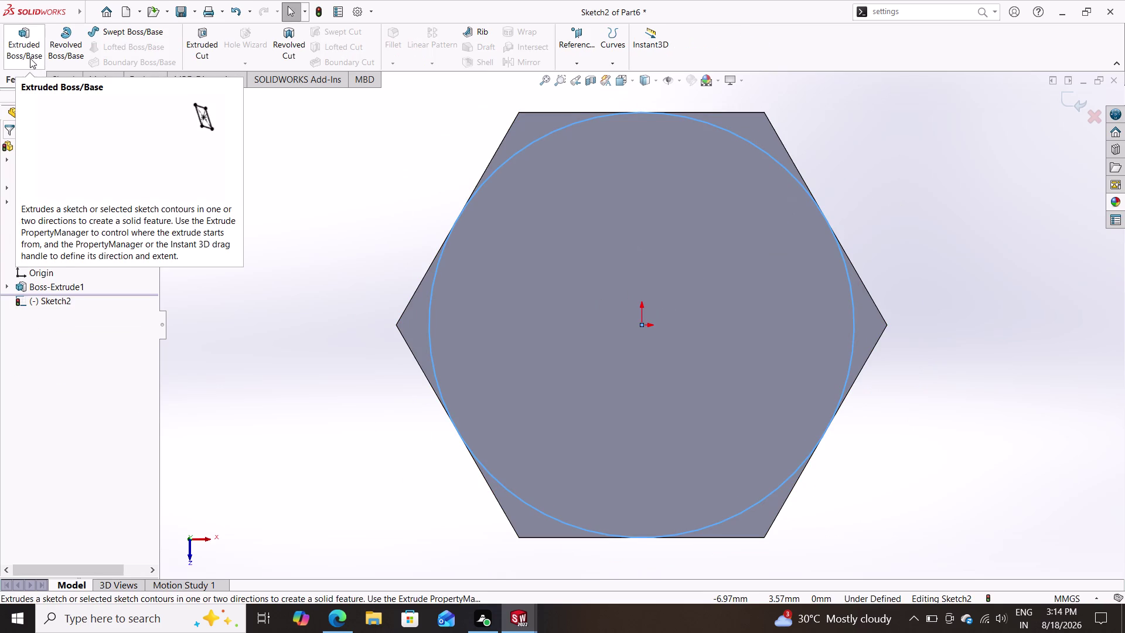
click(202, 40)
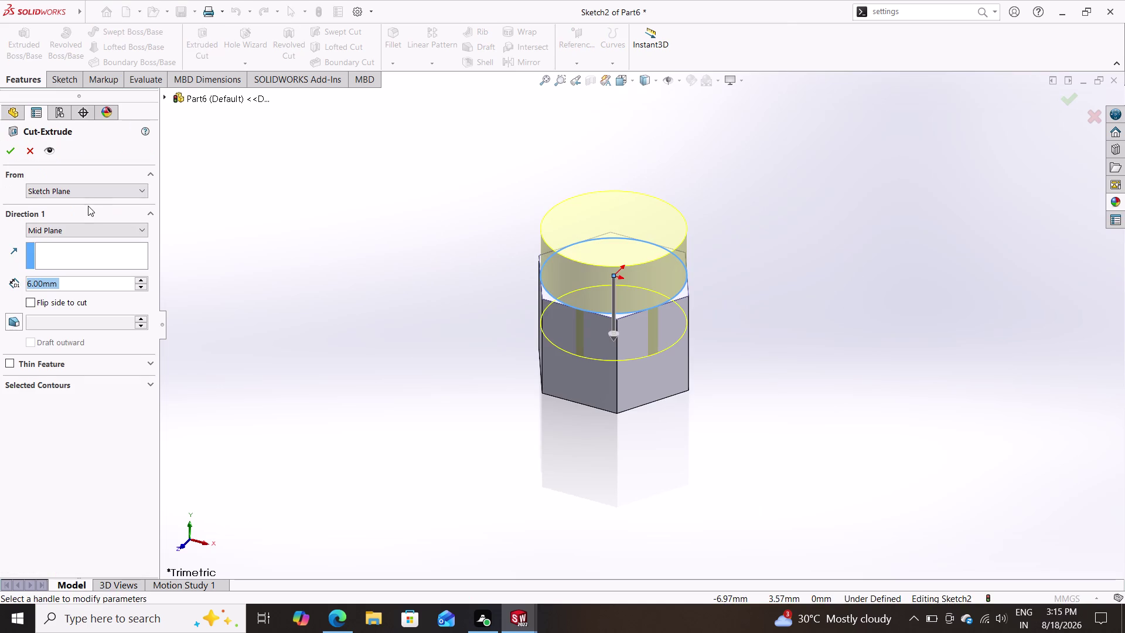
Make a Blind extruded cut outside the circle, sides flipped, with a 45° draft.
click(85, 233)
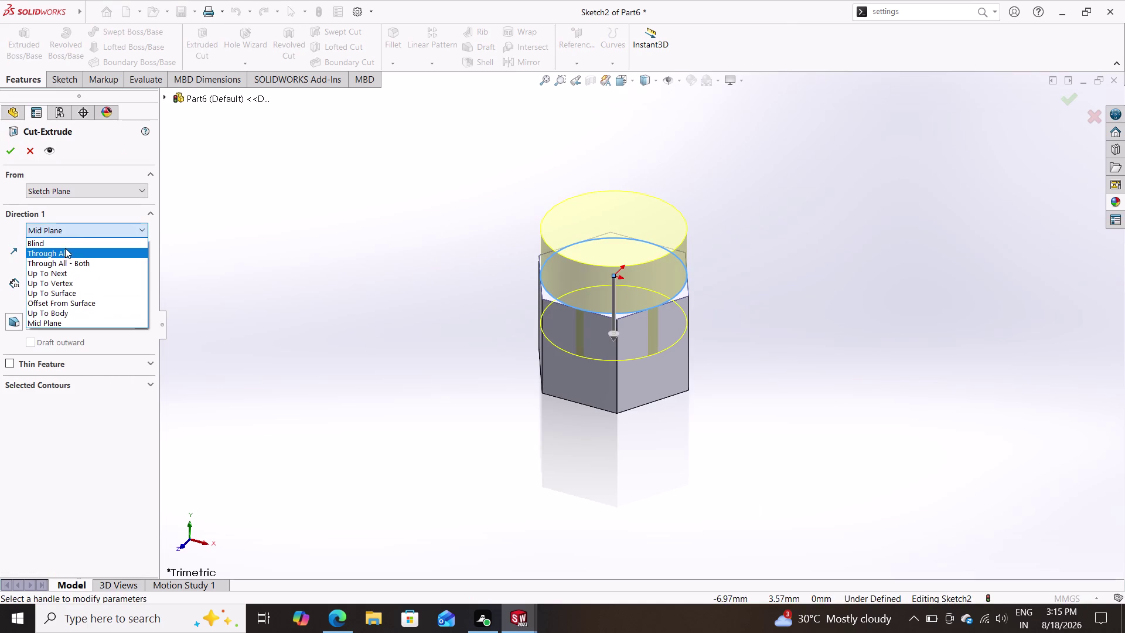
click(69, 244)
click(30, 304)
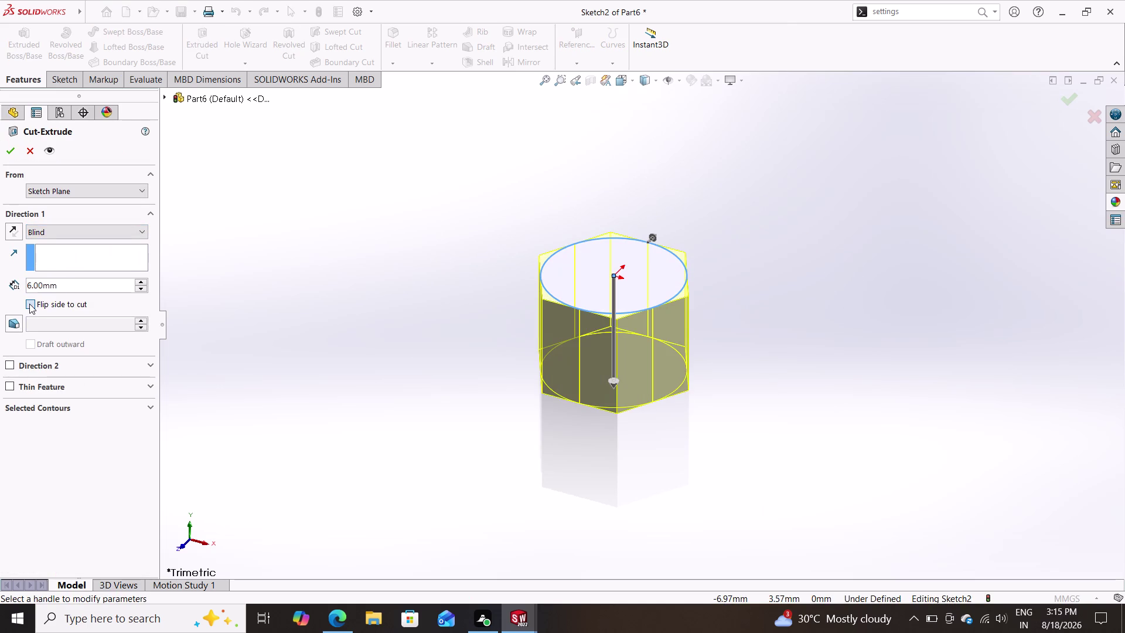
click(16, 325)
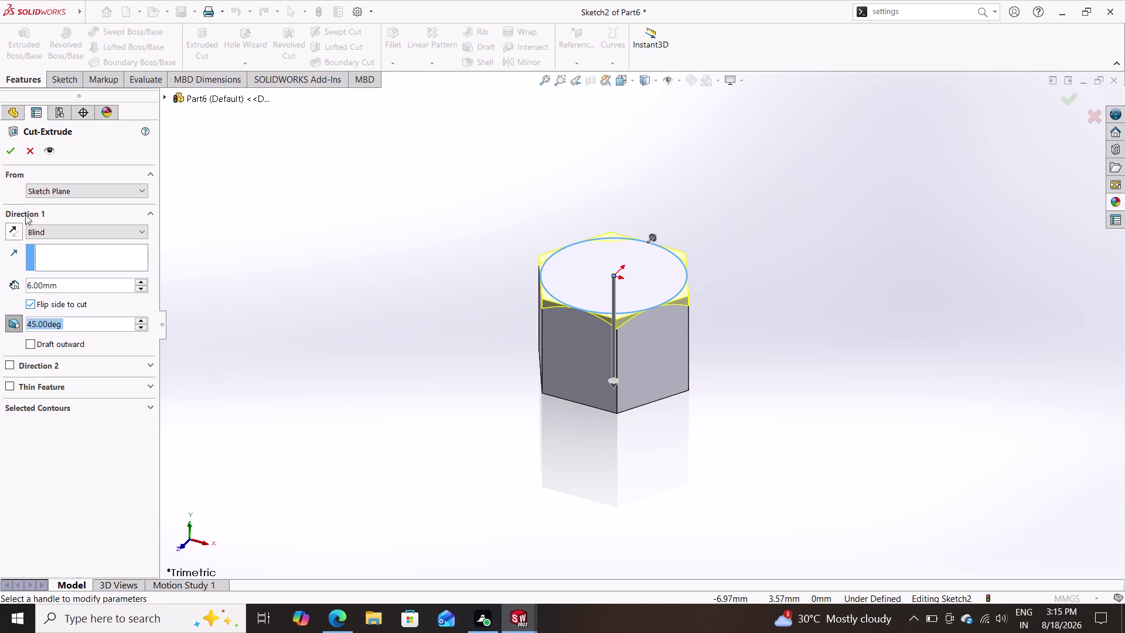
click(7, 147)
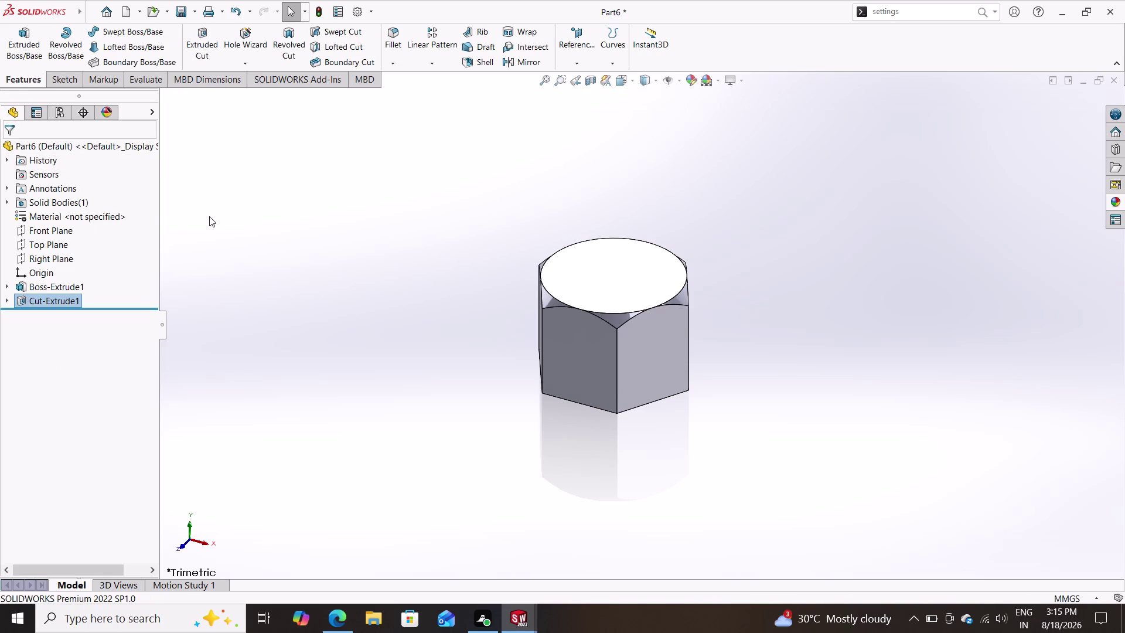
click(516, 62)
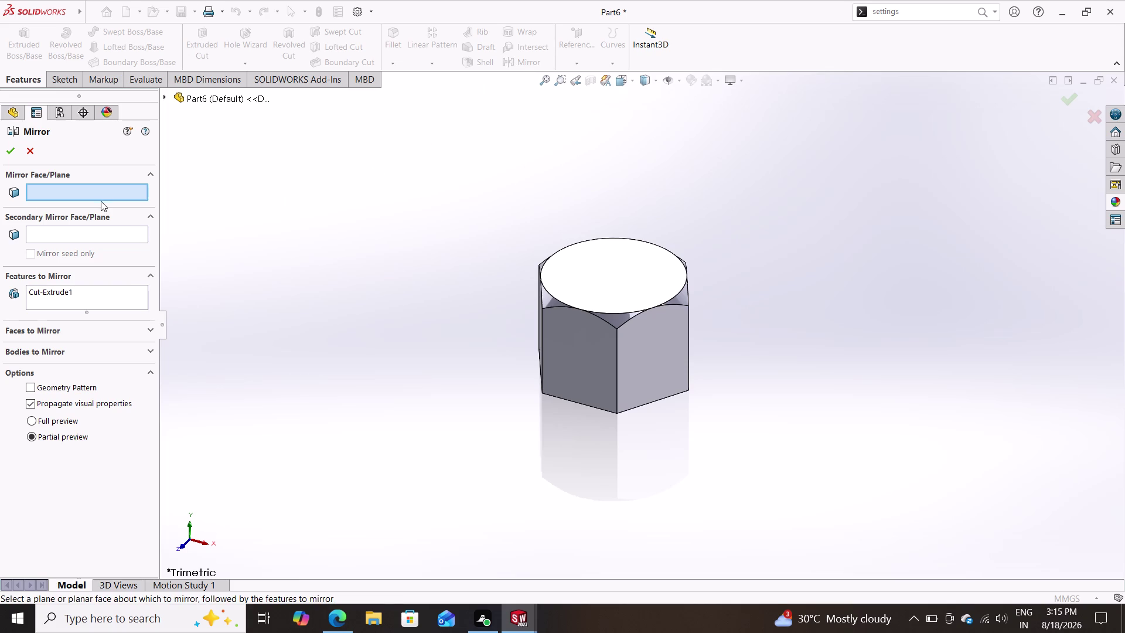
Mirror the chamfer cut about the Top Plane to chamfer the bottom corners.
click(164, 99)
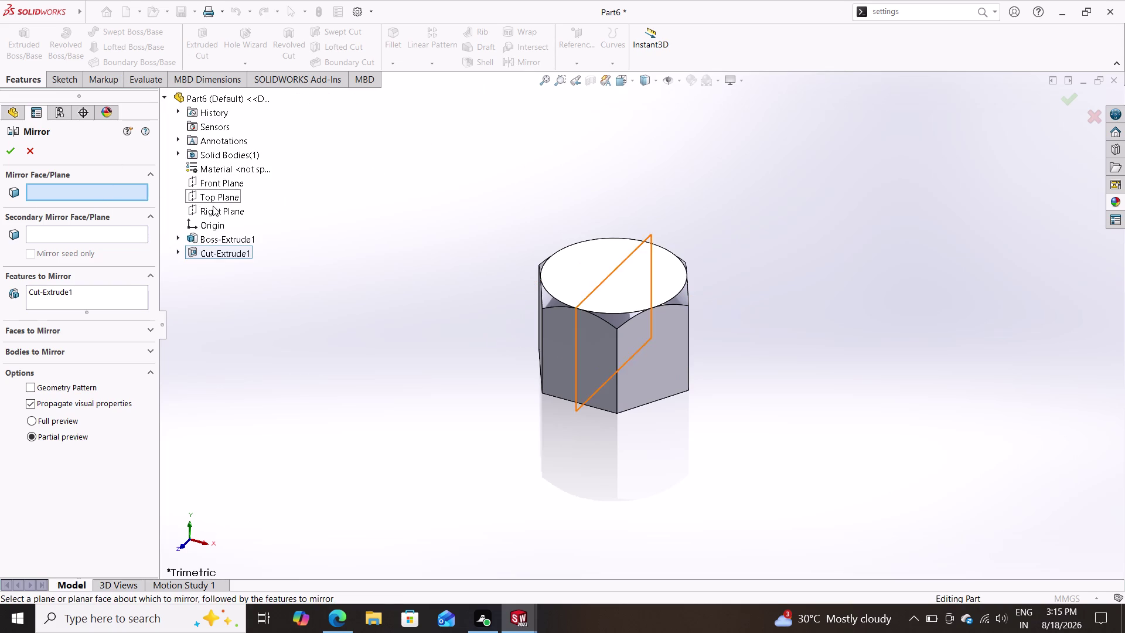
click(214, 198)
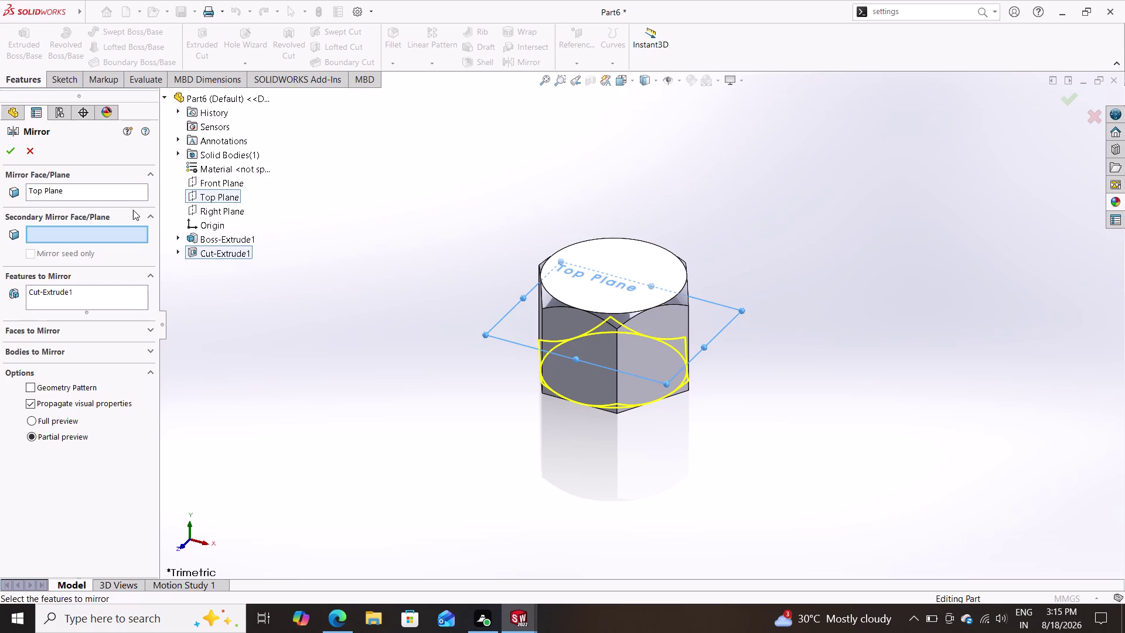
click(5, 149)
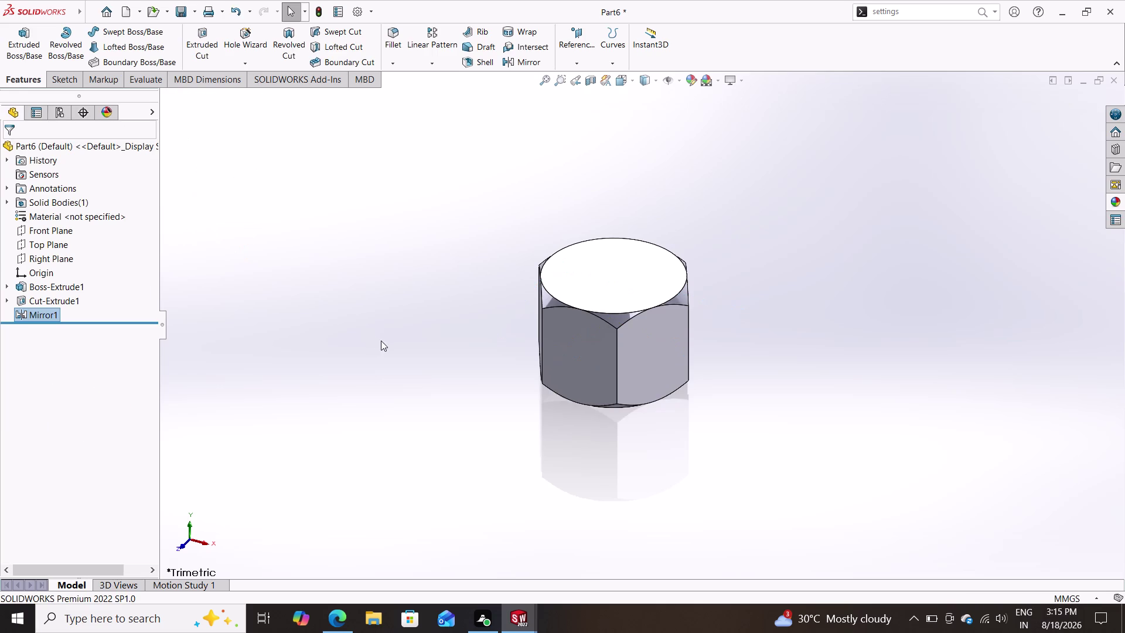
middle_drag(415, 361, 400, 364)
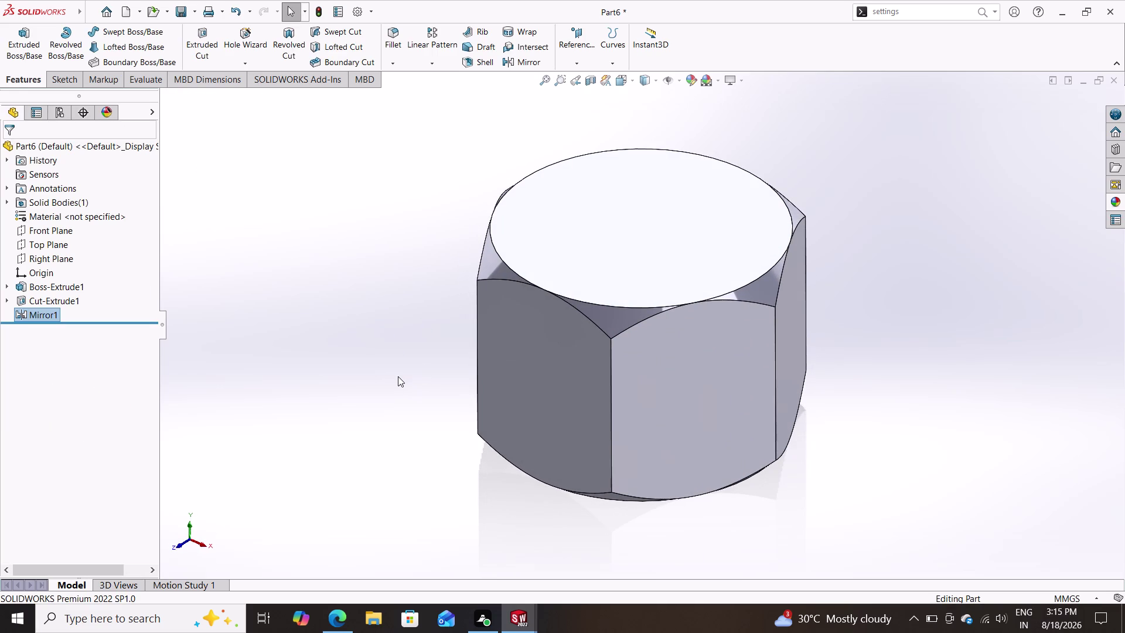
click(654, 260)
Sketch a small circle centred on the origin on the nut's top face.
click(701, 227)
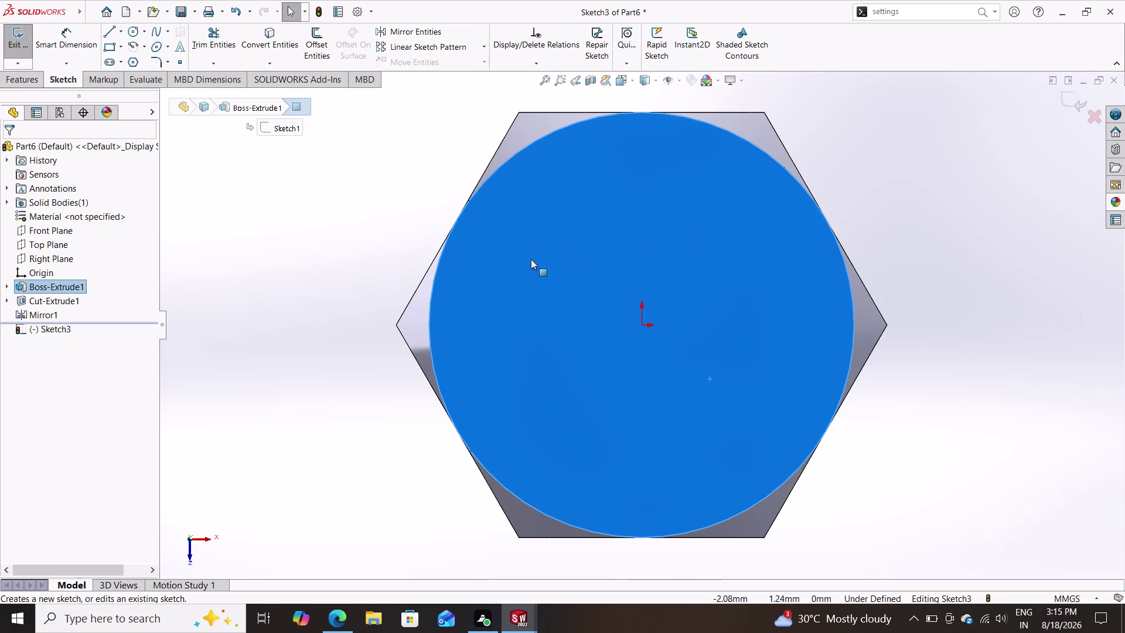
click(130, 31)
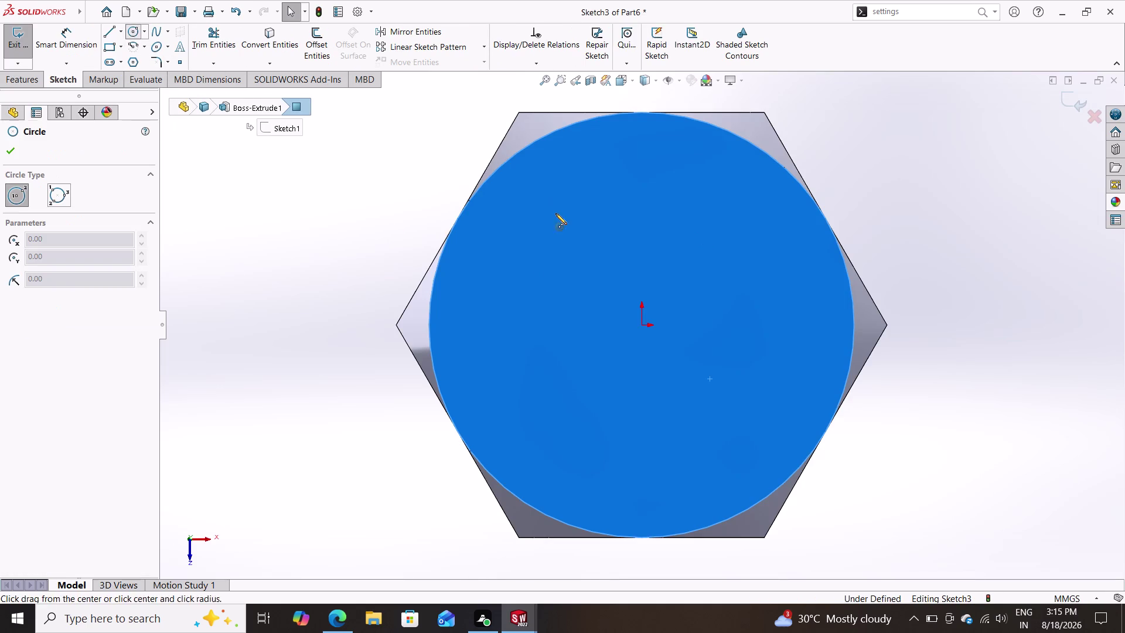
click(644, 323)
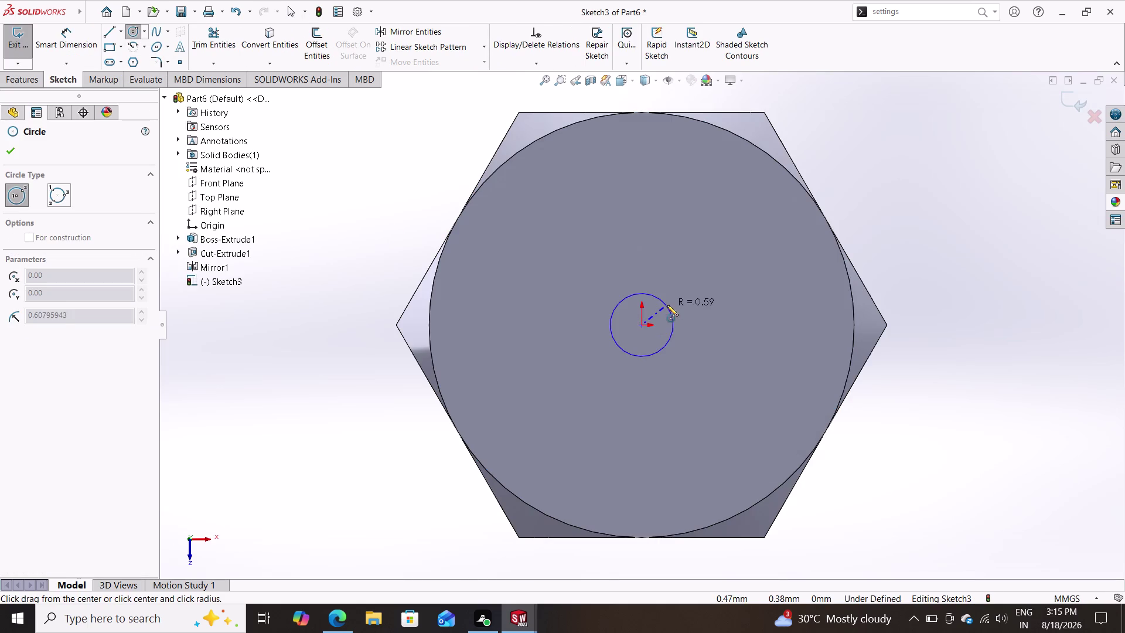
click(677, 295)
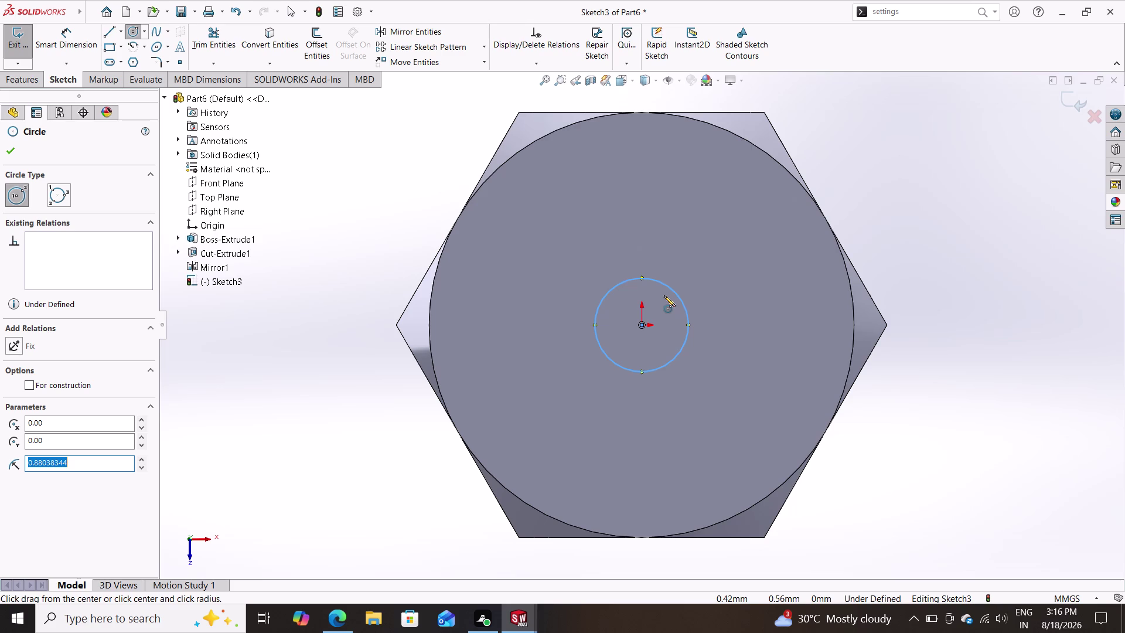
Give the small circle a 3.5 mm diameter dimension.
click(69, 47)
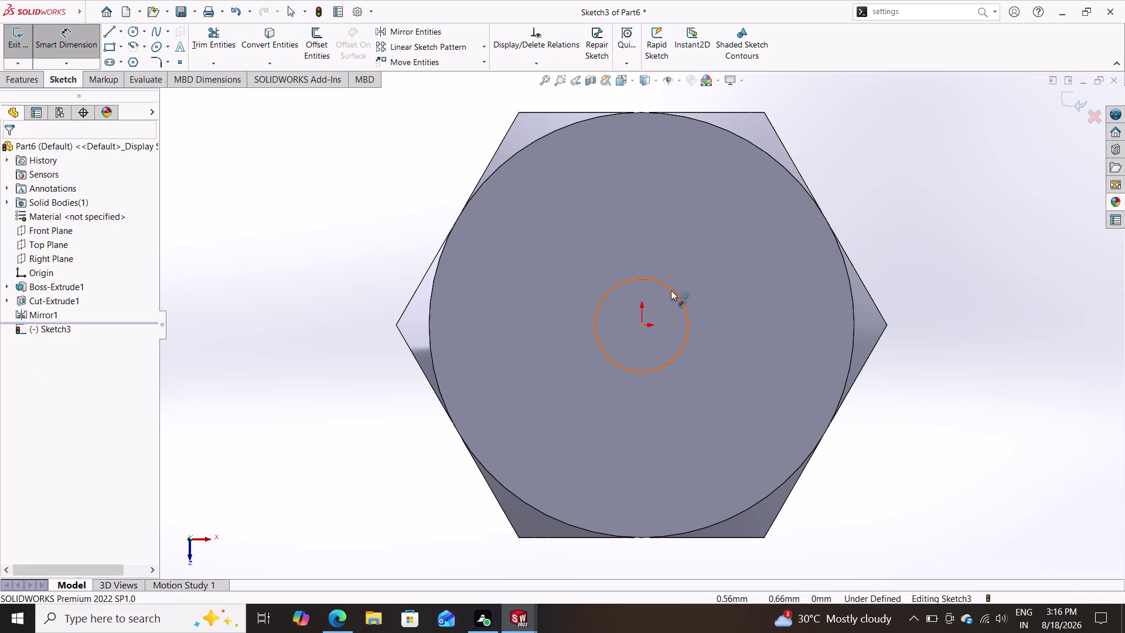
click(672, 290)
click(725, 259)
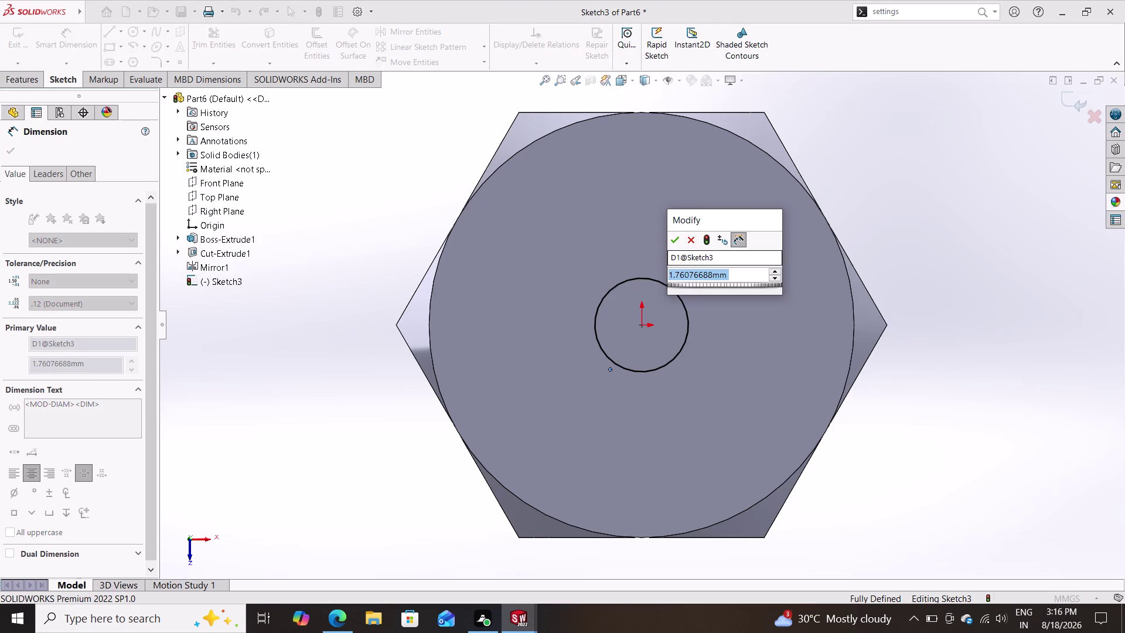
text(3.5)
key(Return)
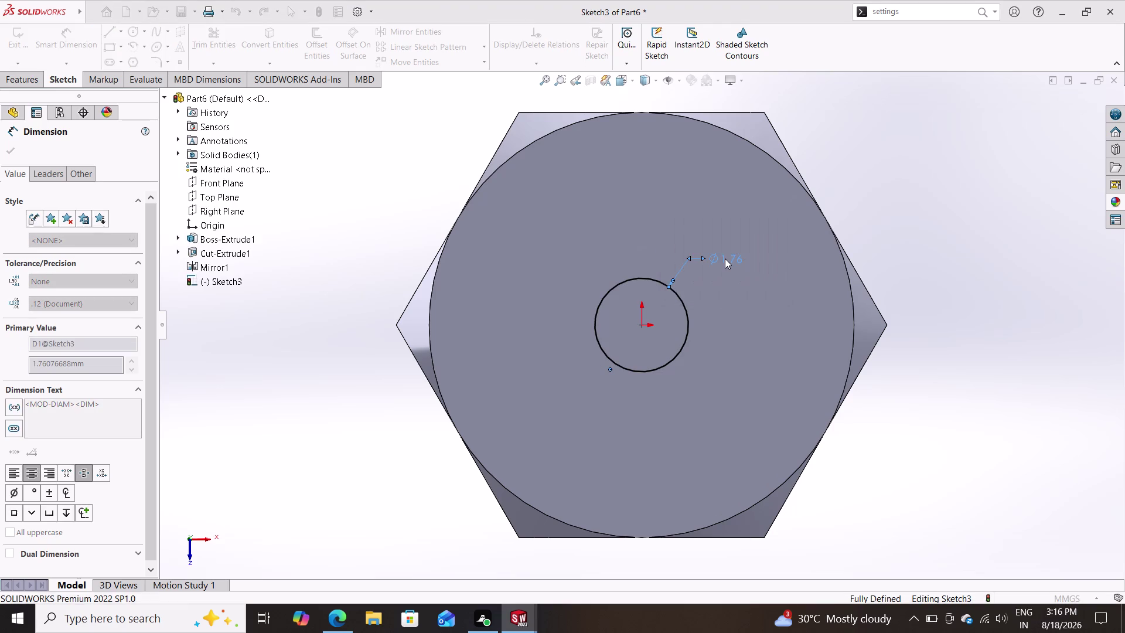
click(13, 72)
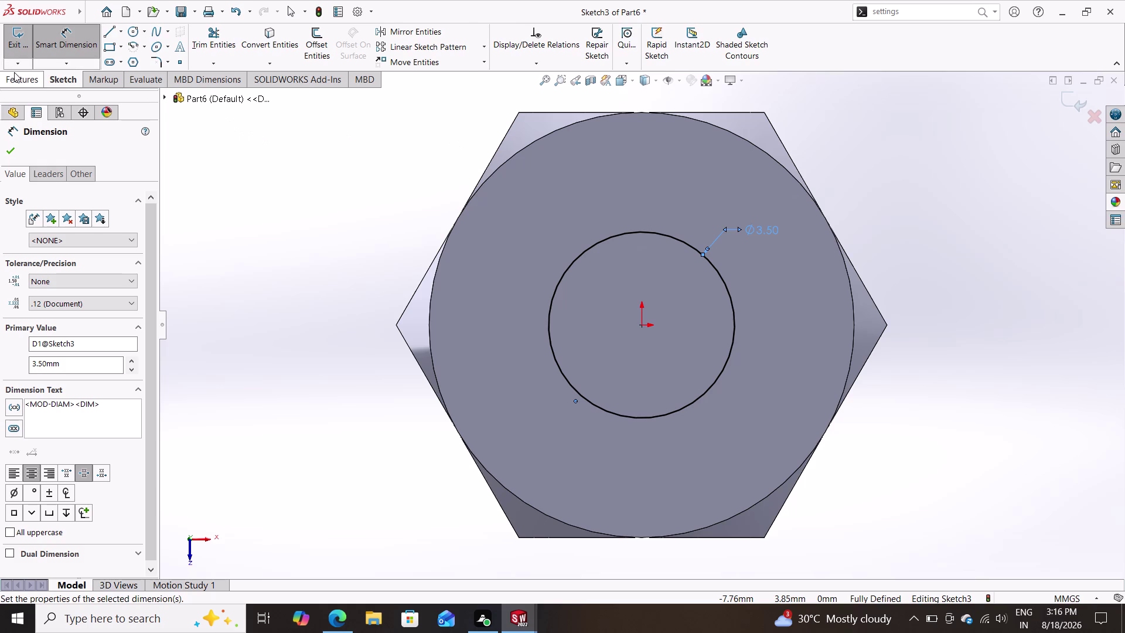
click(26, 41)
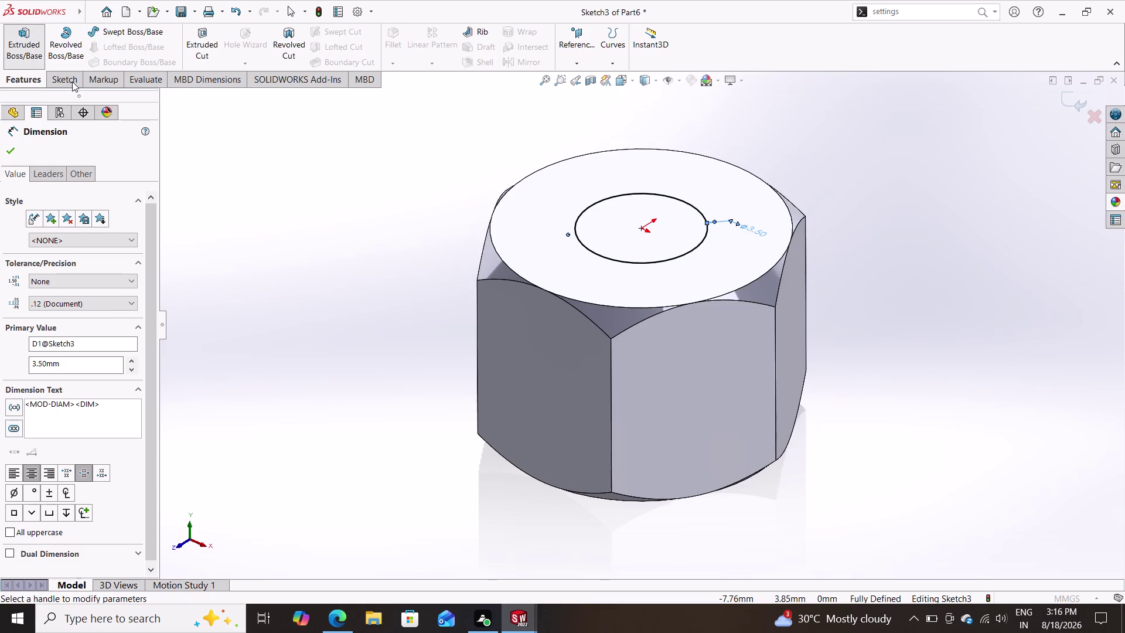
Extrude the 3.5 mm circle to a depth of 27.25−6 = 21.25 mm.
text(2)
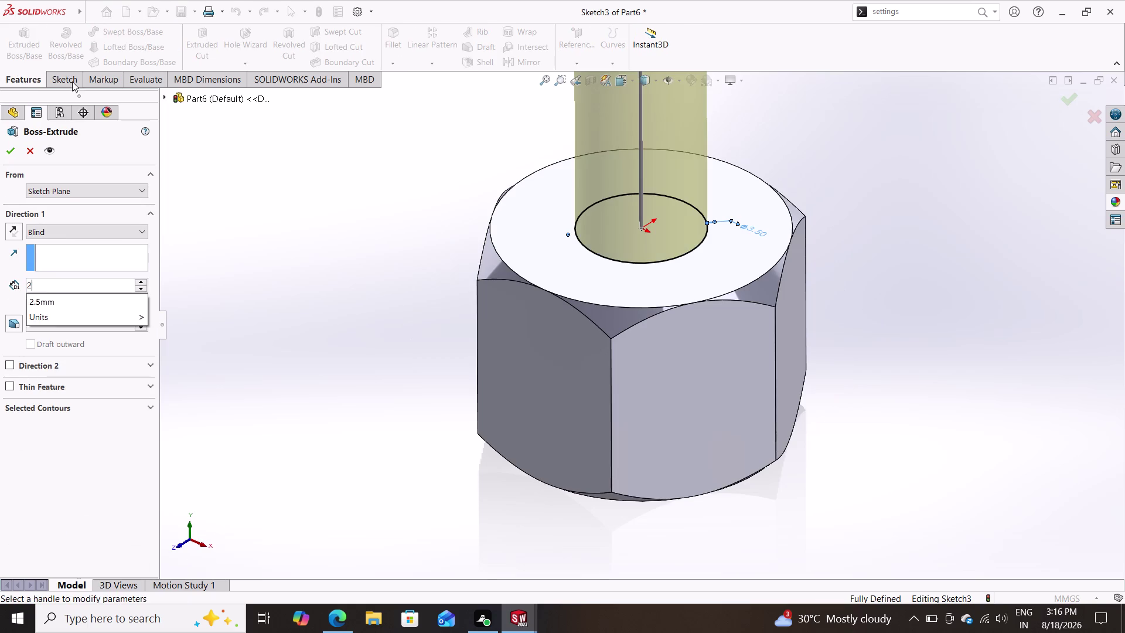
text(7.25)
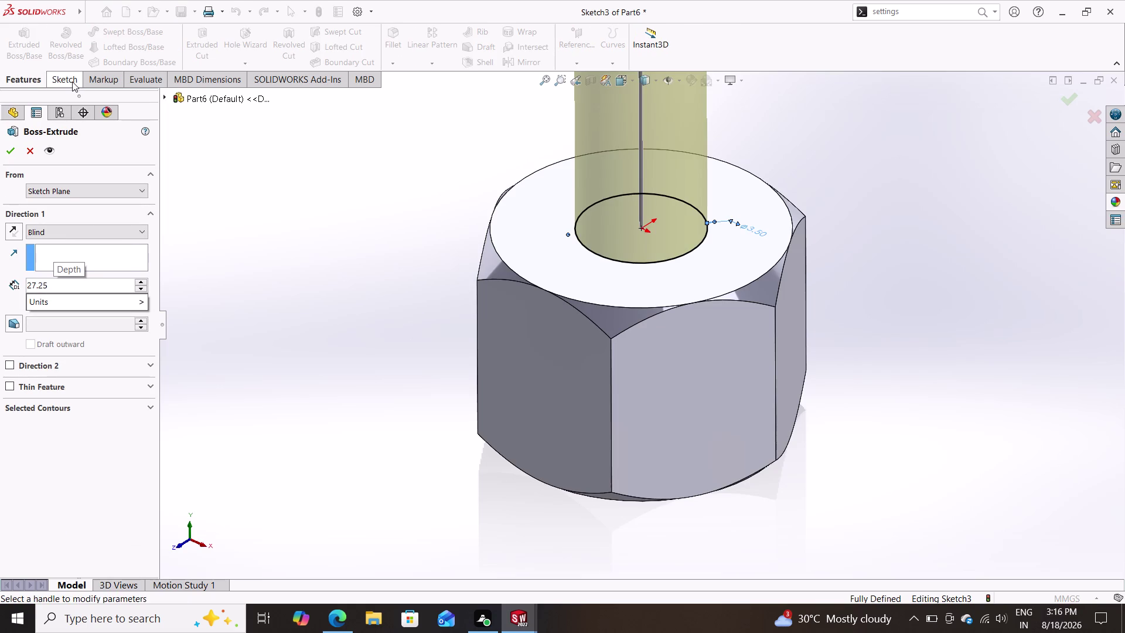
key(minus)
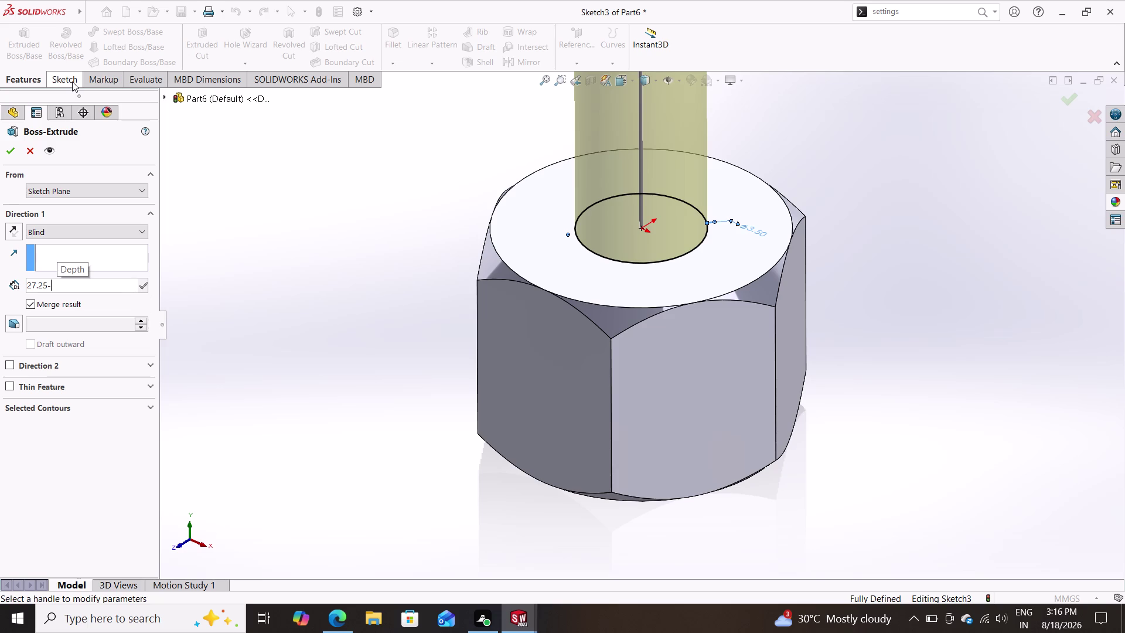
key(6)
key(Return)
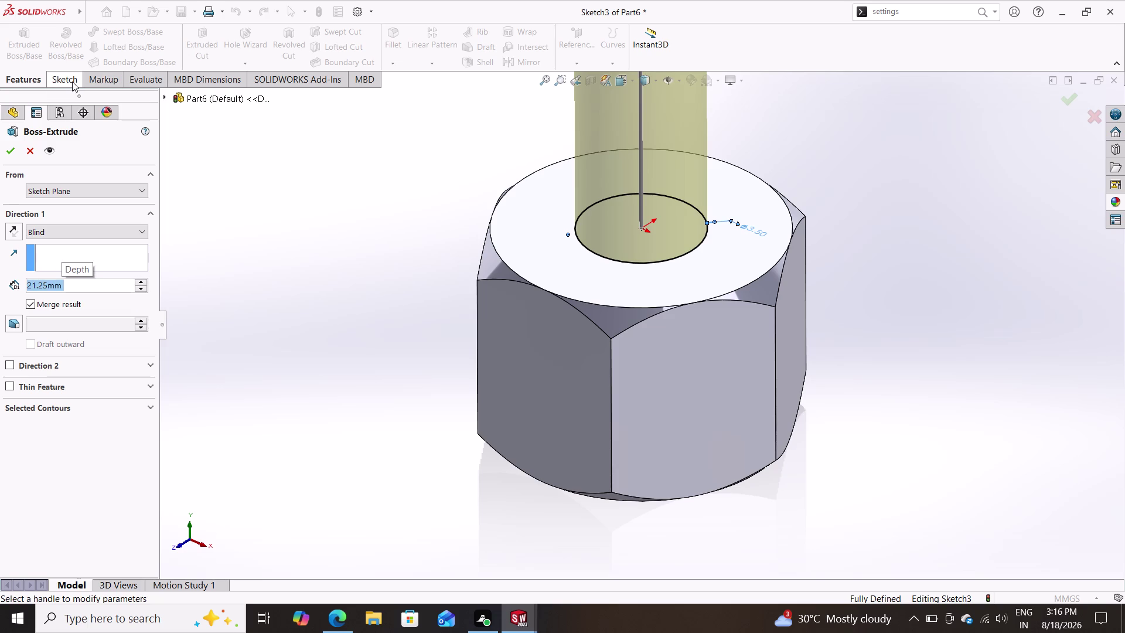
click(11, 148)
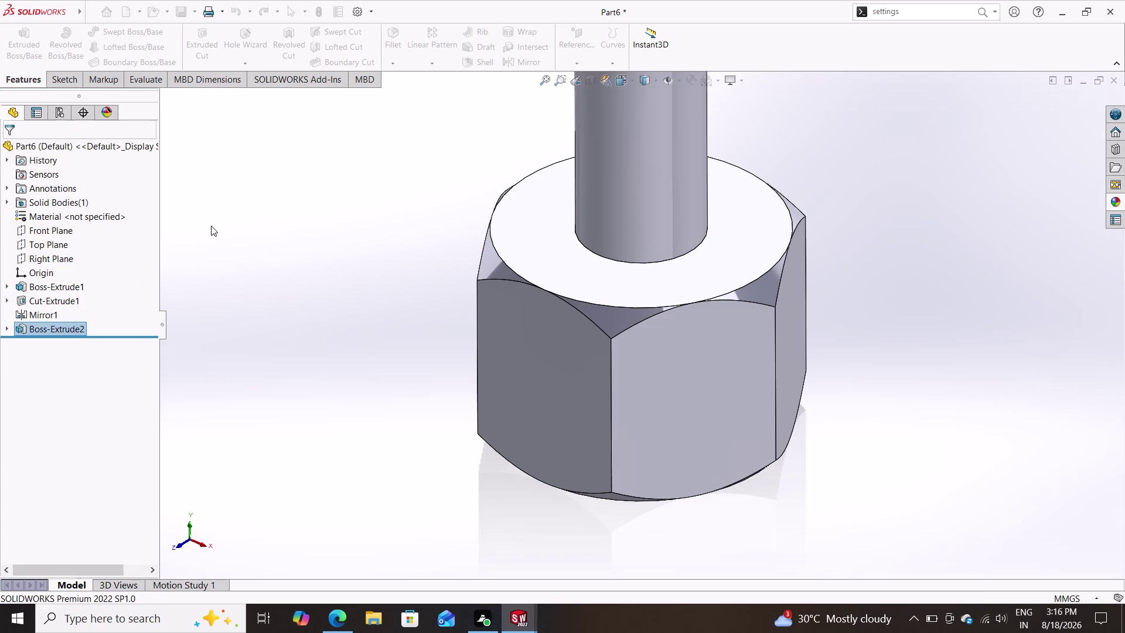
Assign Cast Alloy Steel as the screw part's material from the Material entry.
scroll(down, 3)
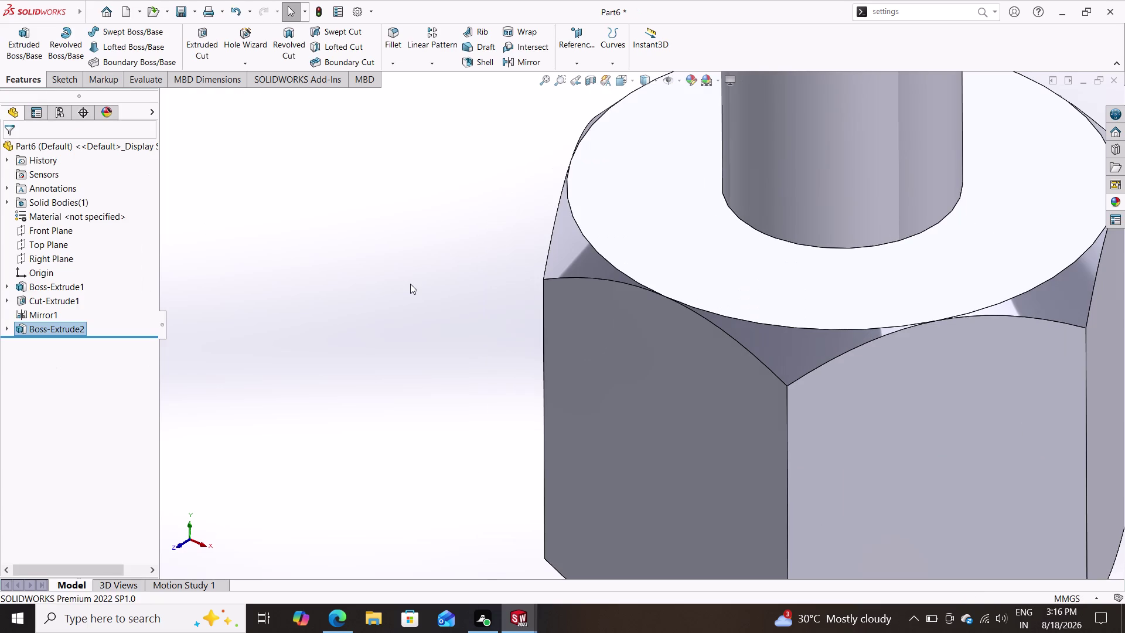
scroll(up, 3)
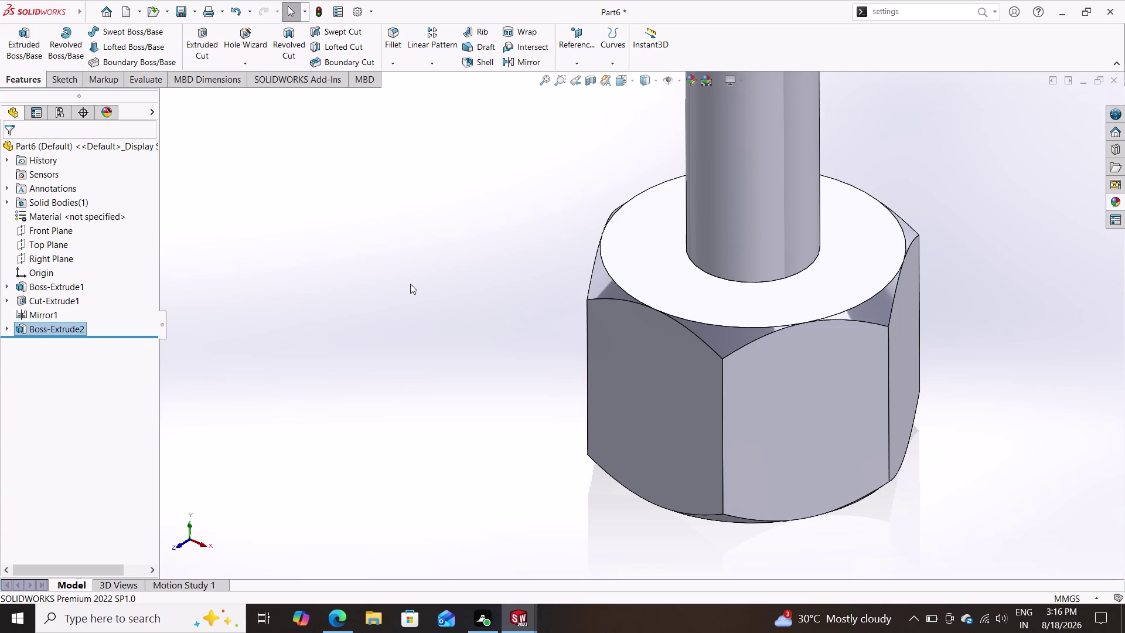
scroll(down, 3)
scroll(up, 3)
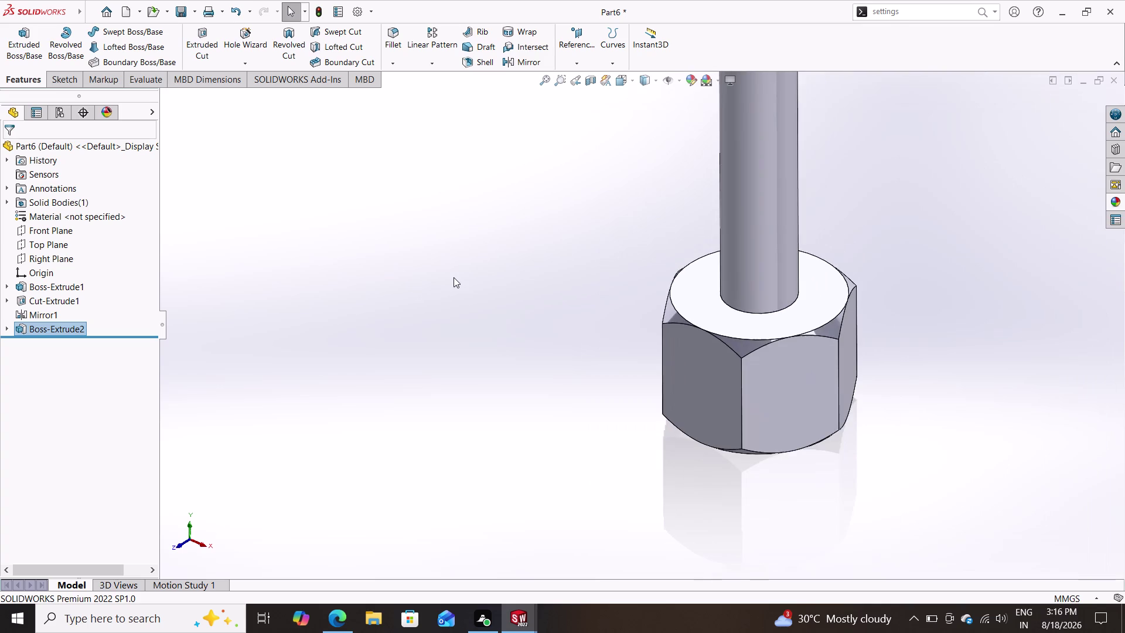
scroll(up, 3)
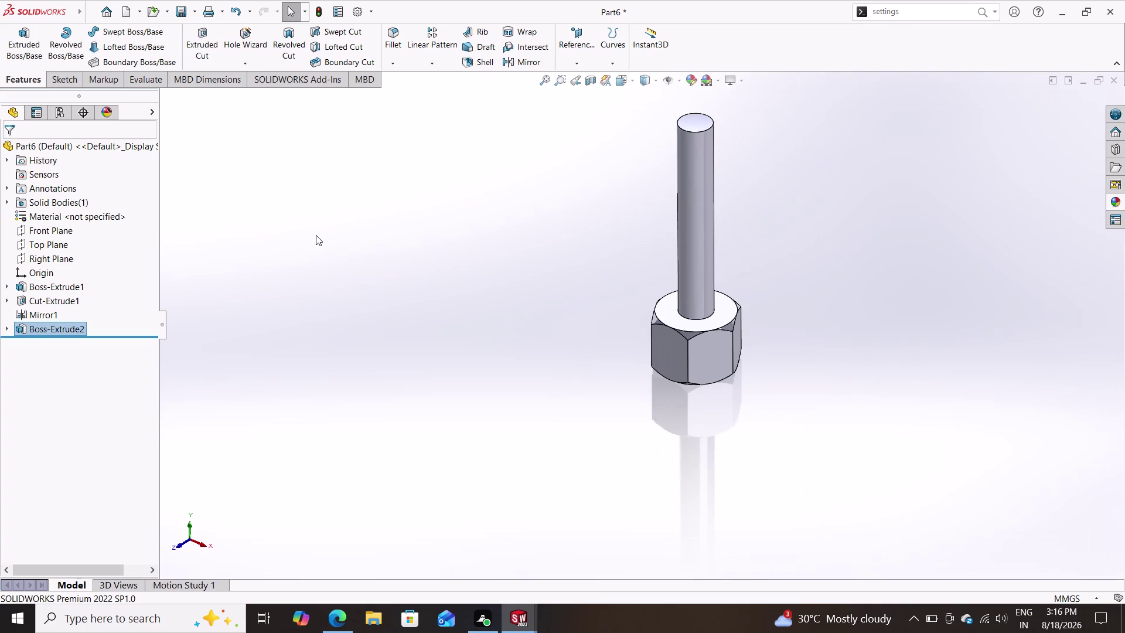
click(61, 216)
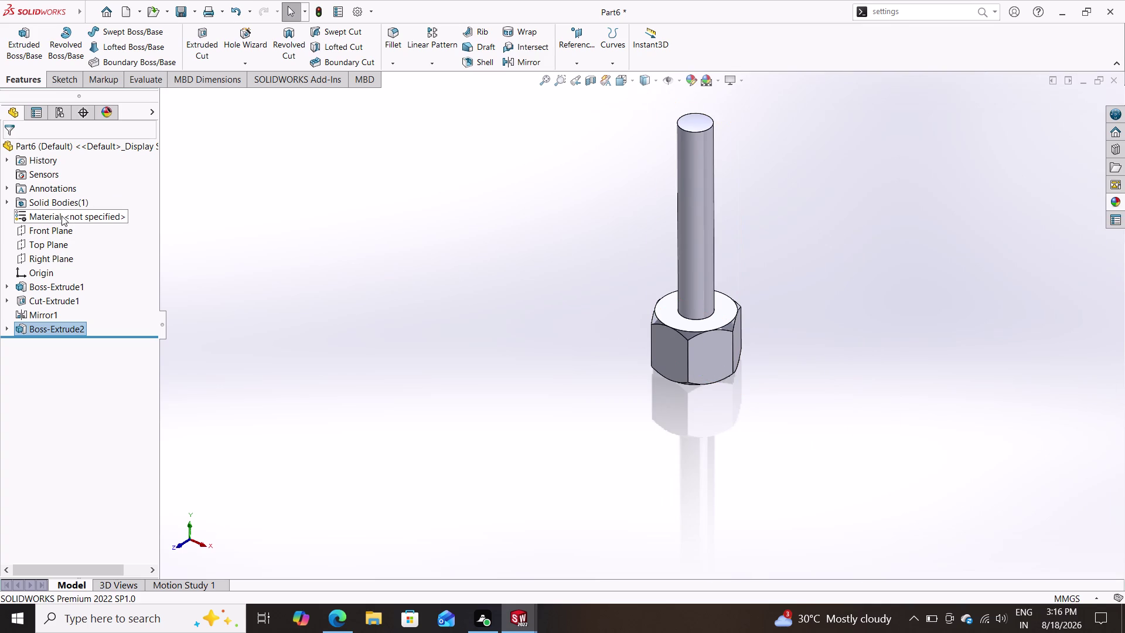
click(70, 214)
click(28, 215)
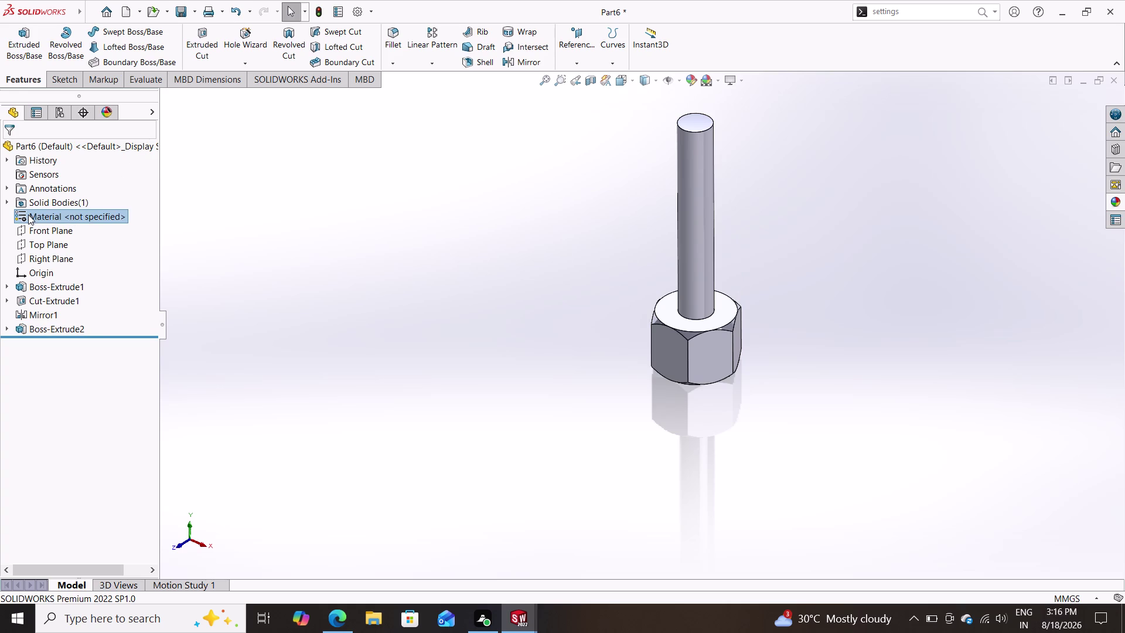
click(17, 215)
right_click(18, 215)
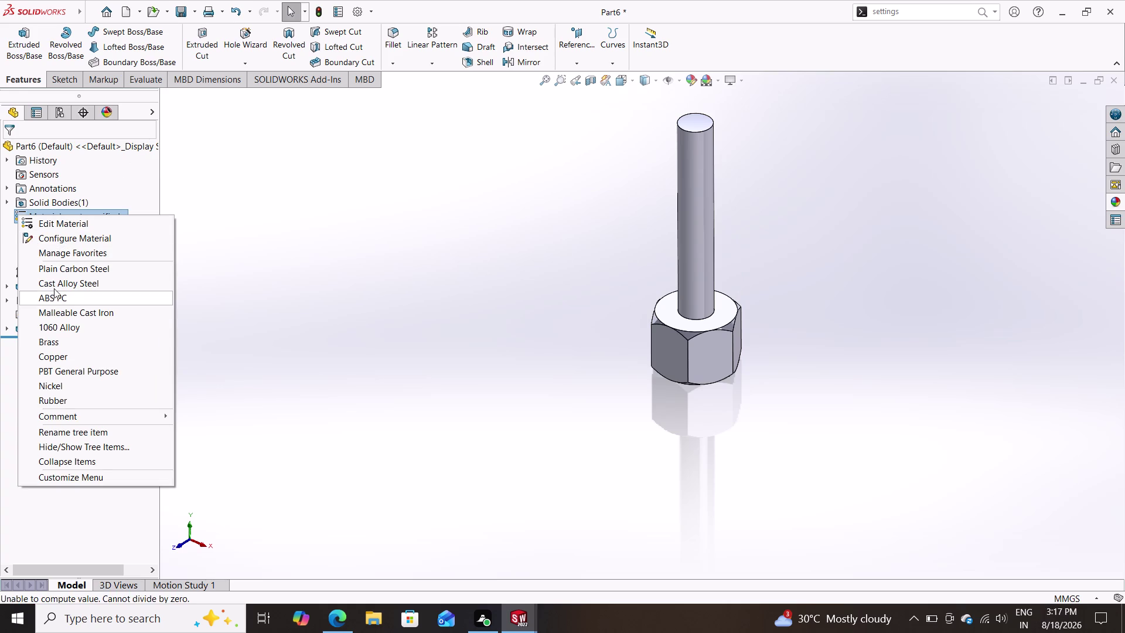
click(57, 282)
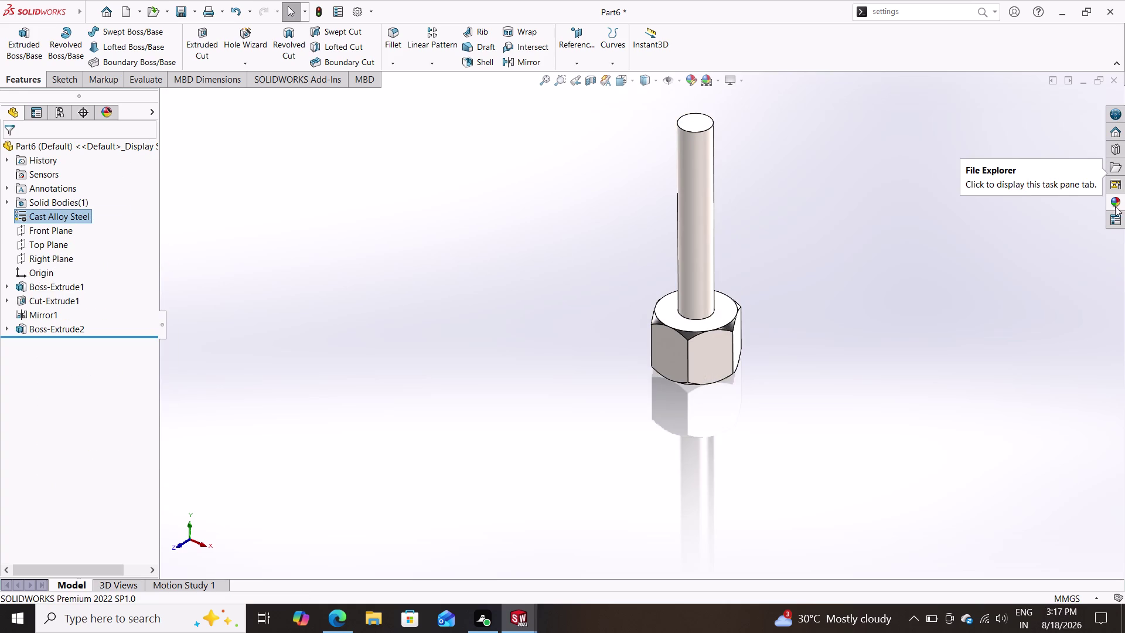
Apply the polished steel appearance to the whole screw part.
click(1118, 206)
drag(999, 323, 845, 329)
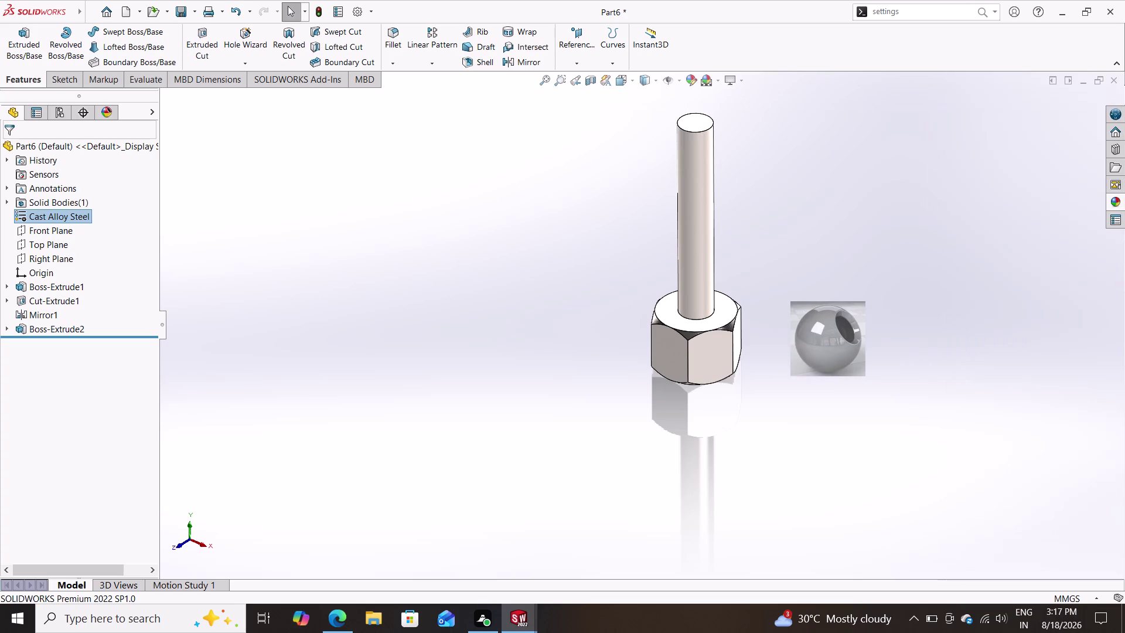
drag(846, 329, 734, 297)
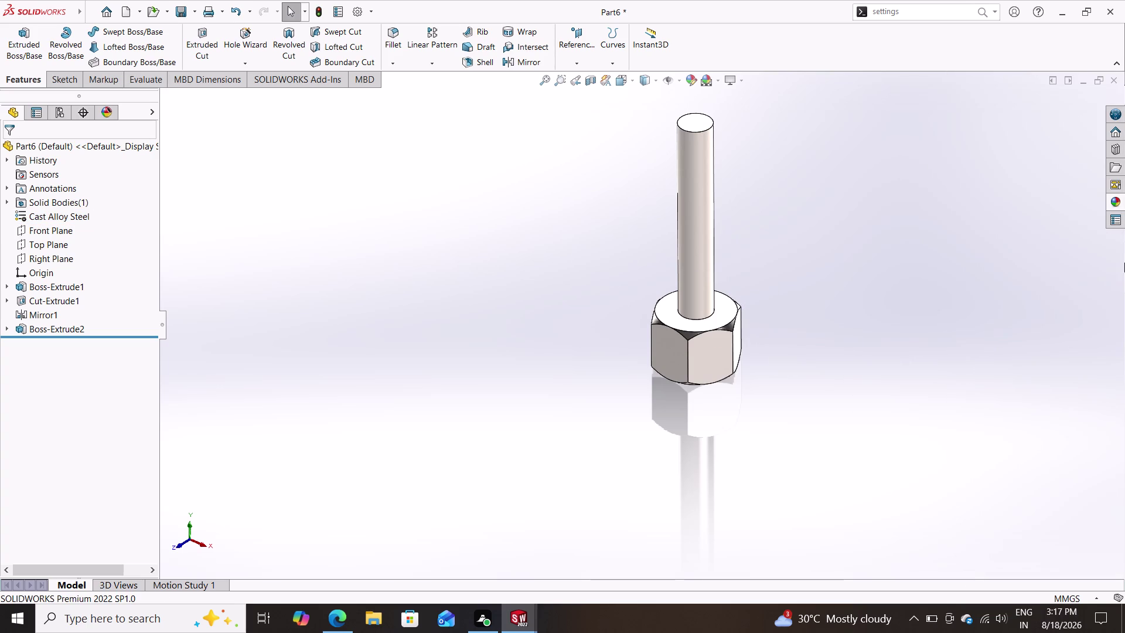
click(1109, 203)
drag(999, 330, 971, 328)
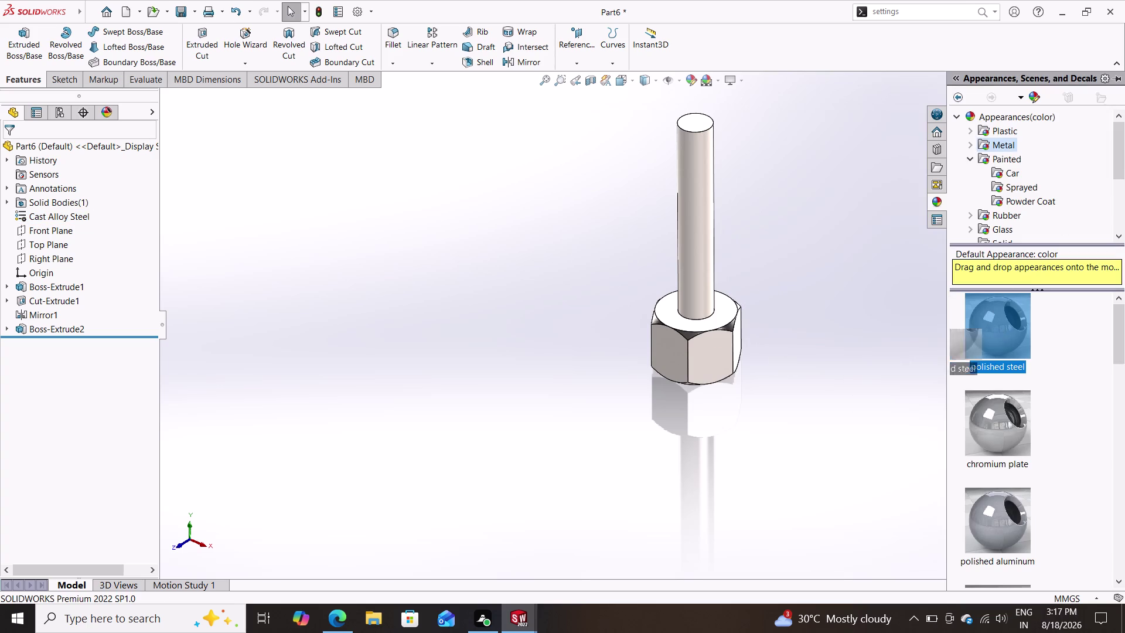
drag(971, 329, 704, 309)
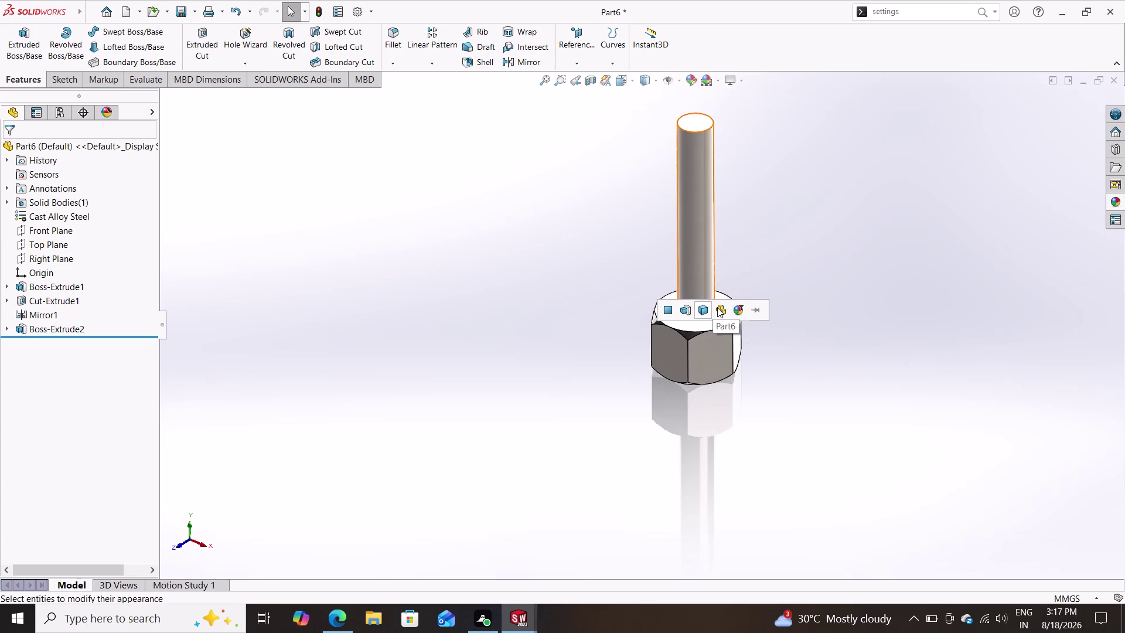
click(717, 307)
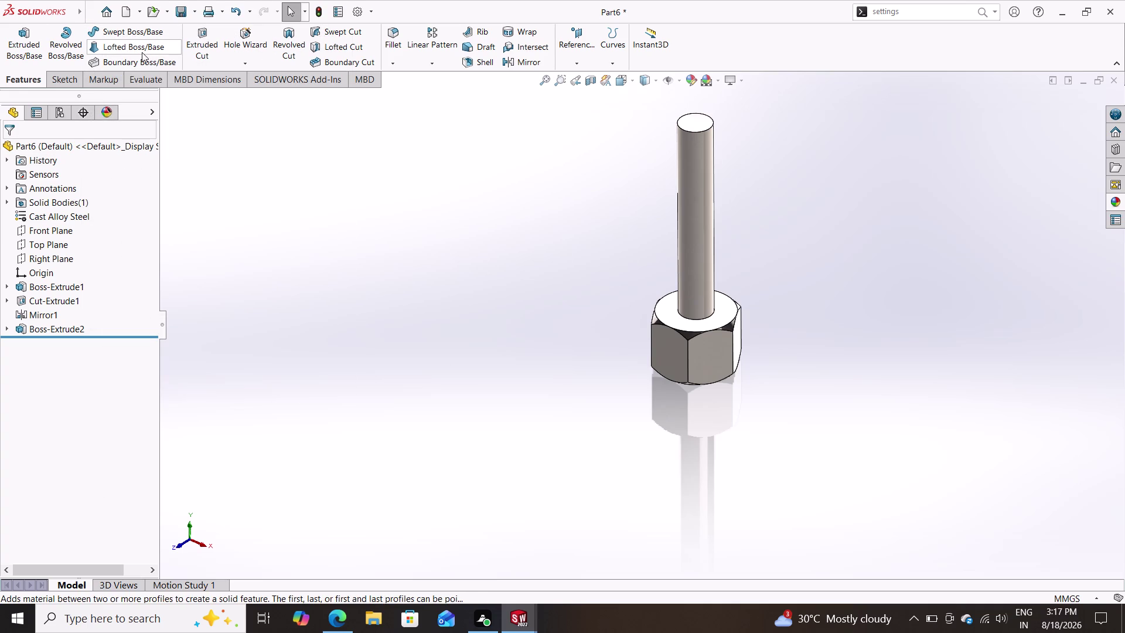
click(196, 10)
click(200, 41)
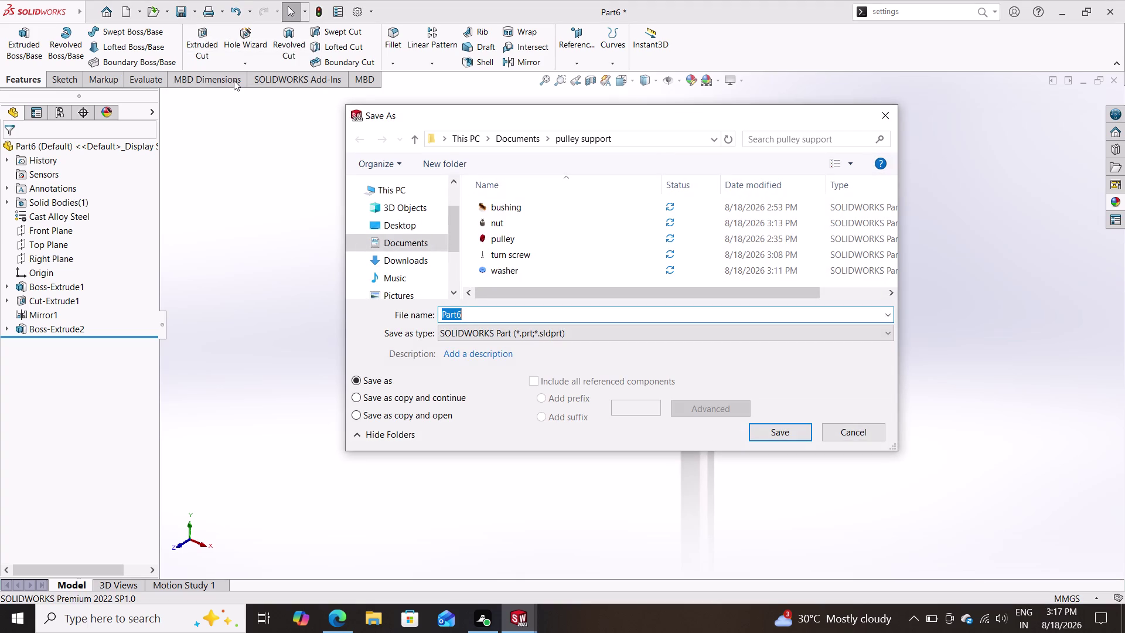
Save the part as 'cap screw', then switch to the nut part.
text(cap)
key(space)
text(screw)
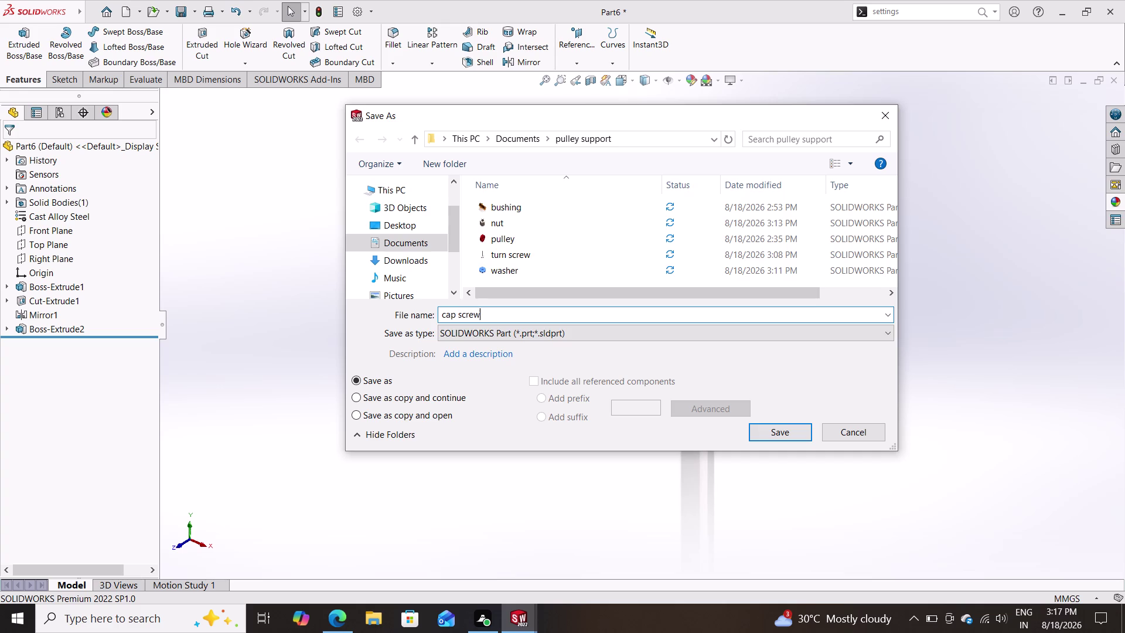
key(Return)
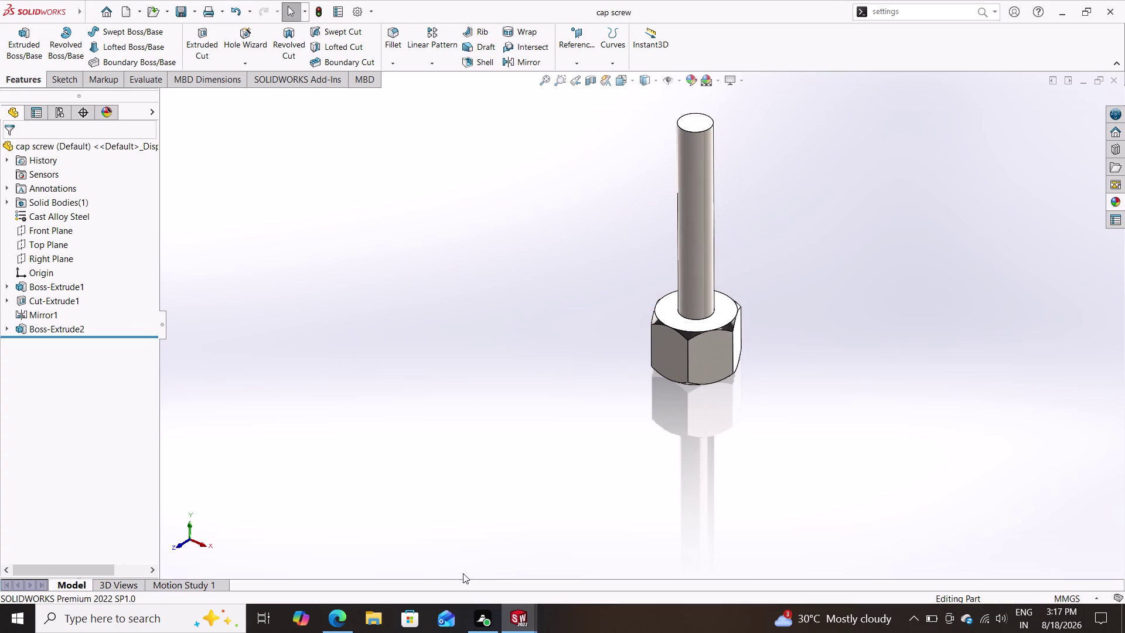
click(522, 613)
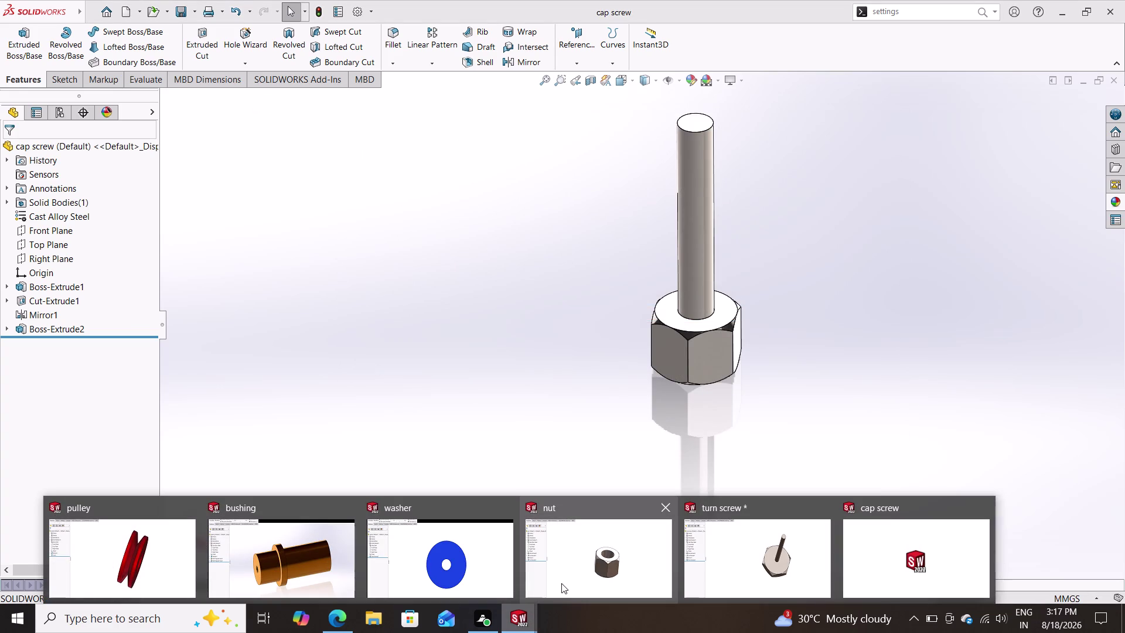
click(575, 576)
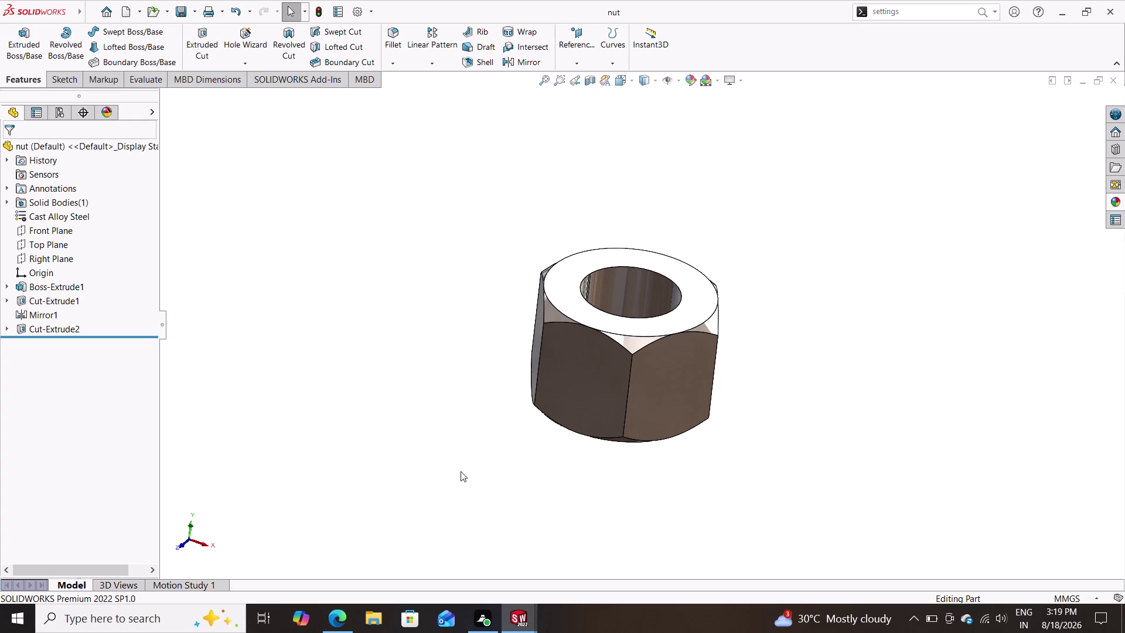
Switch to the washer part from the taskbar thumbnails.
click(521, 623)
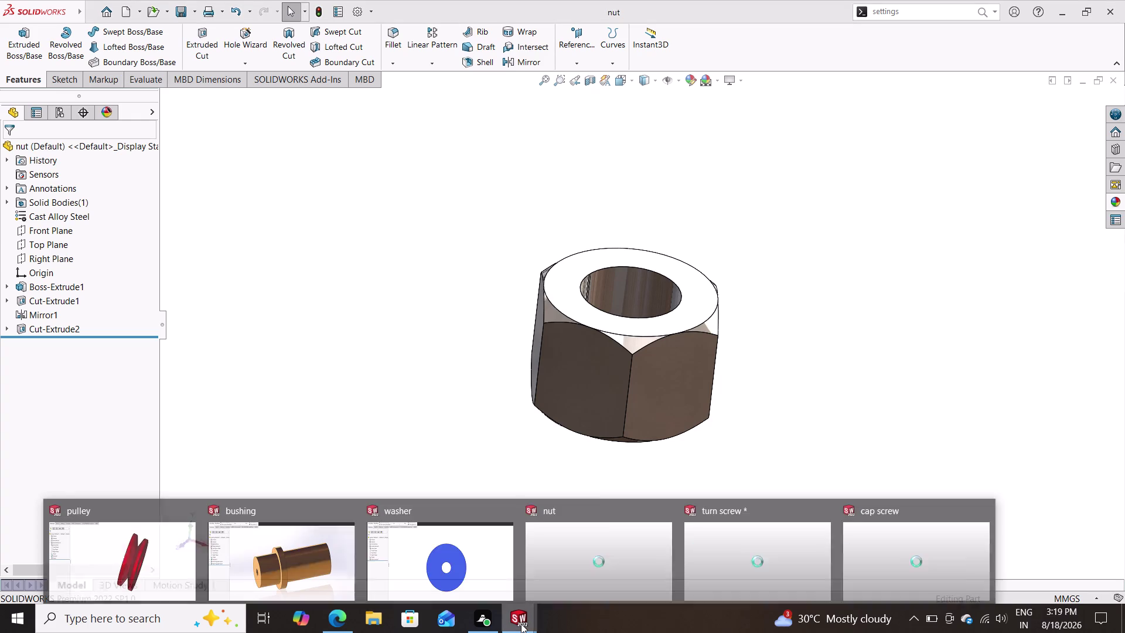
click(448, 568)
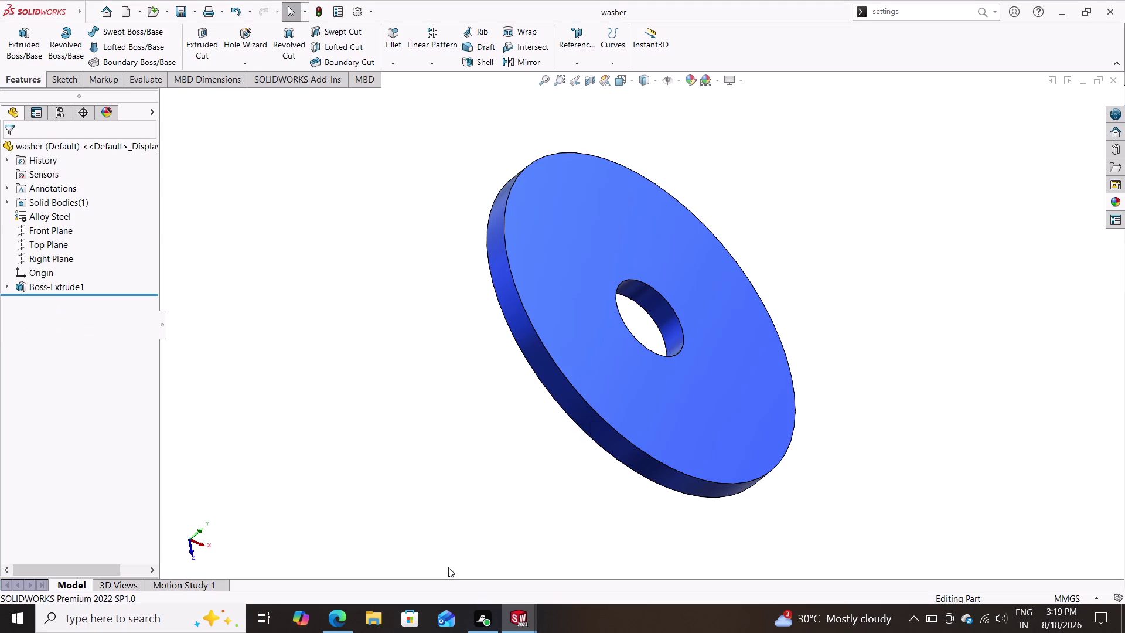
Delete the washer sketch's inner circle and its dimension, leaving a 15 mm disc.
key(ctrl+z)
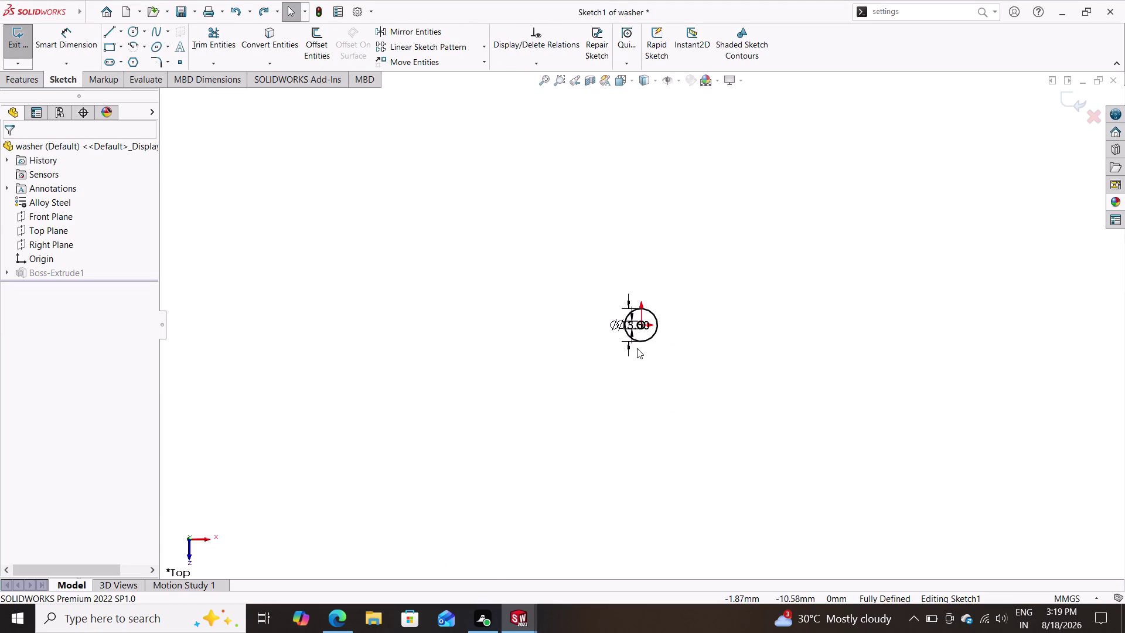
scroll(down, 3)
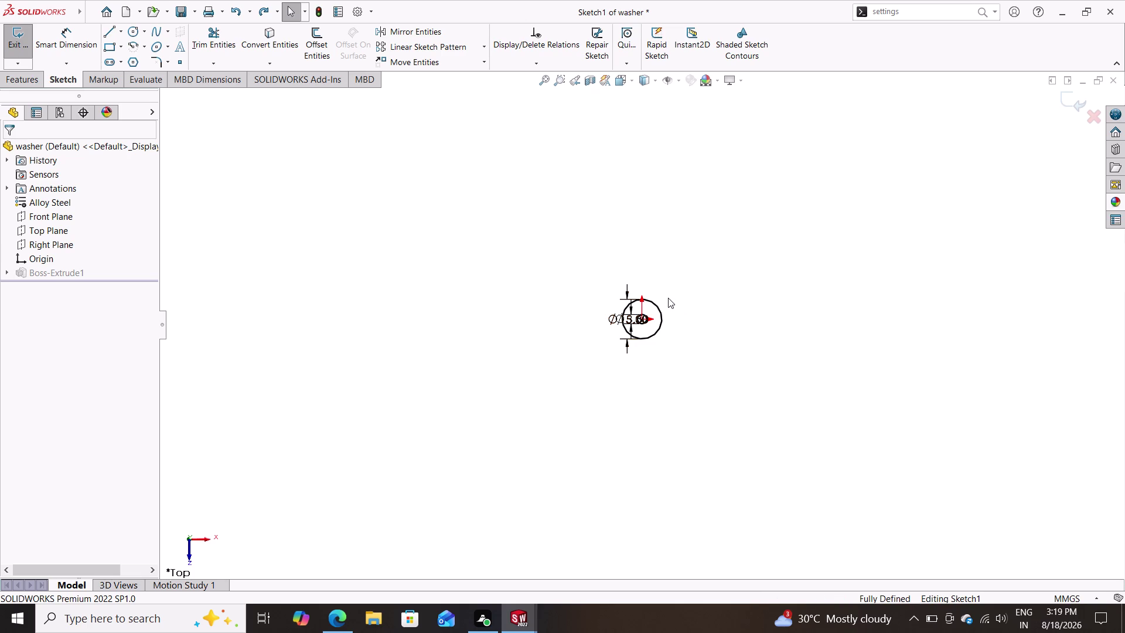
scroll(down, 3)
scroll(down, 3)
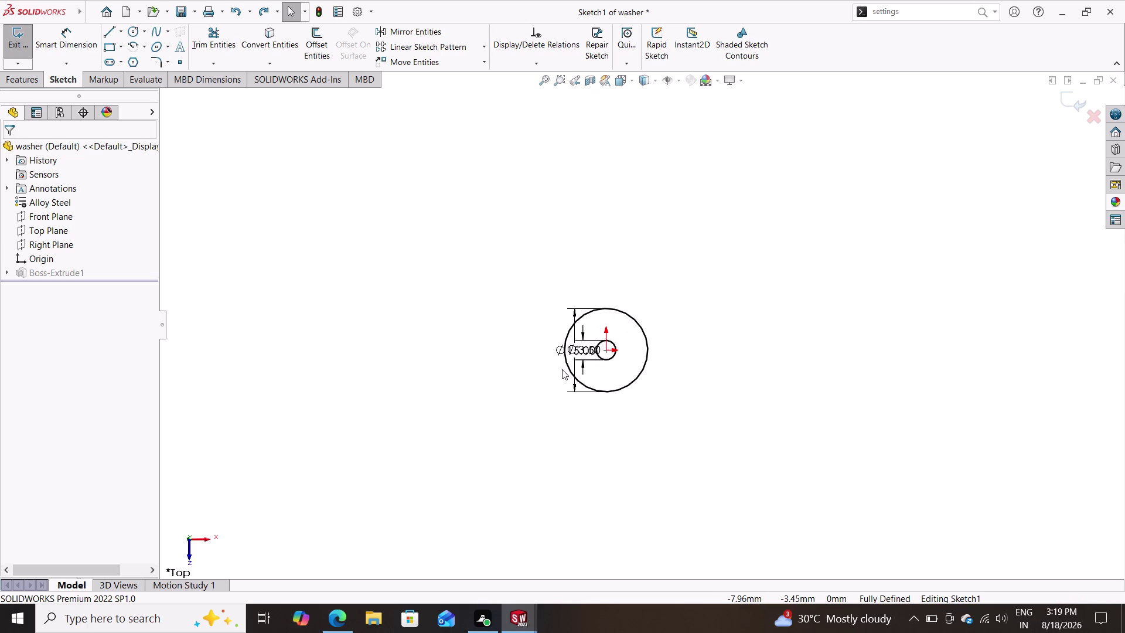
scroll(down, 3)
scroll(down, 3)
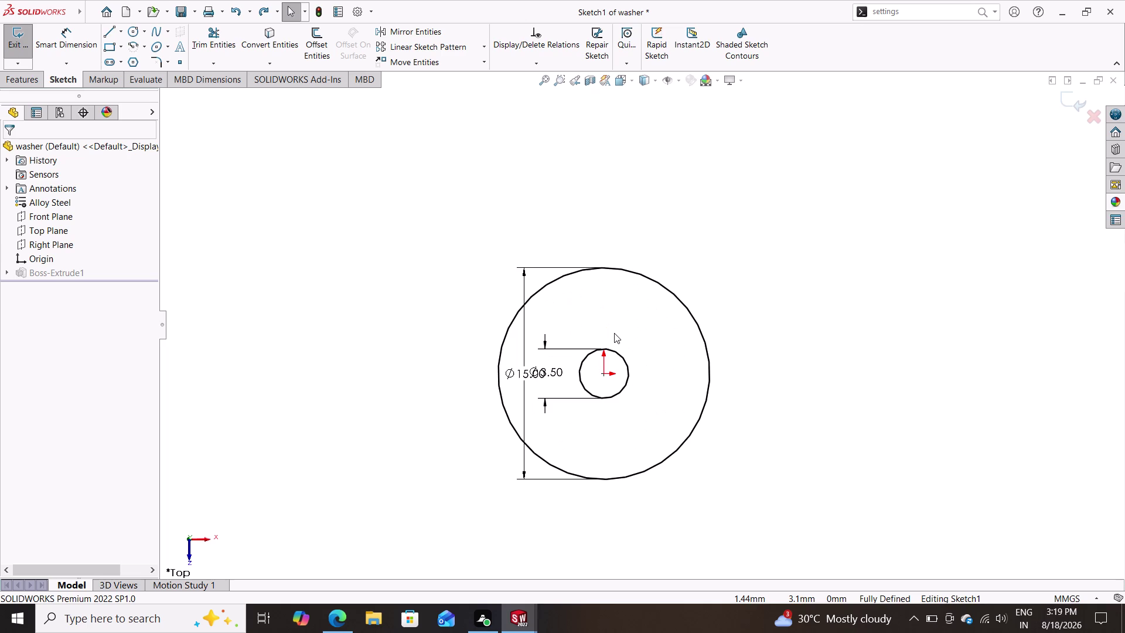
scroll(down, 3)
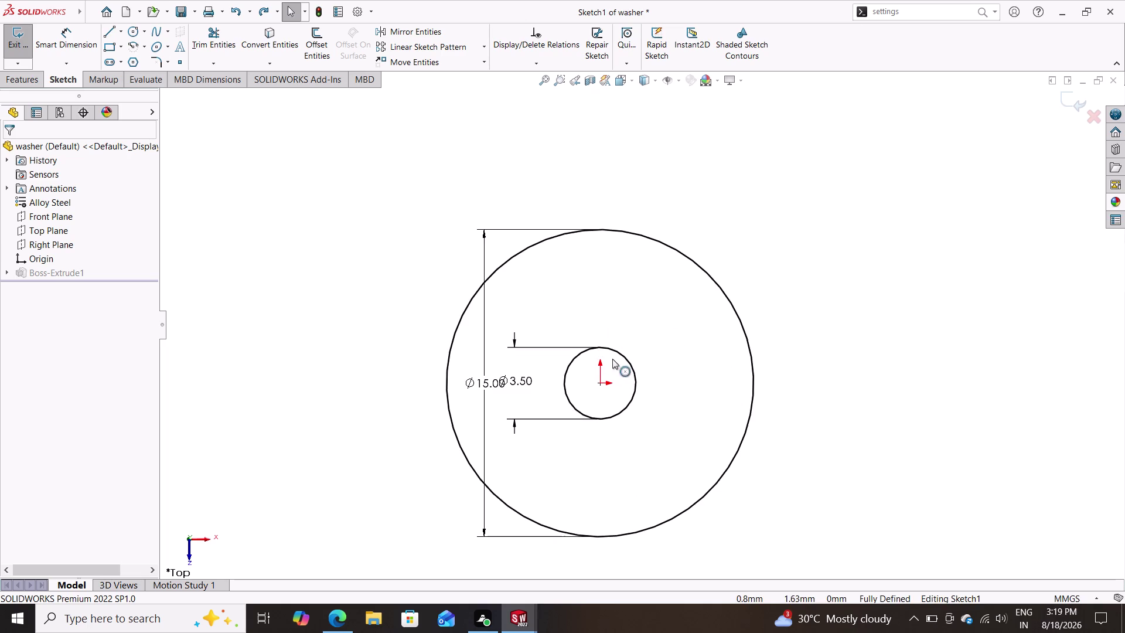
click(620, 356)
key(Delete)
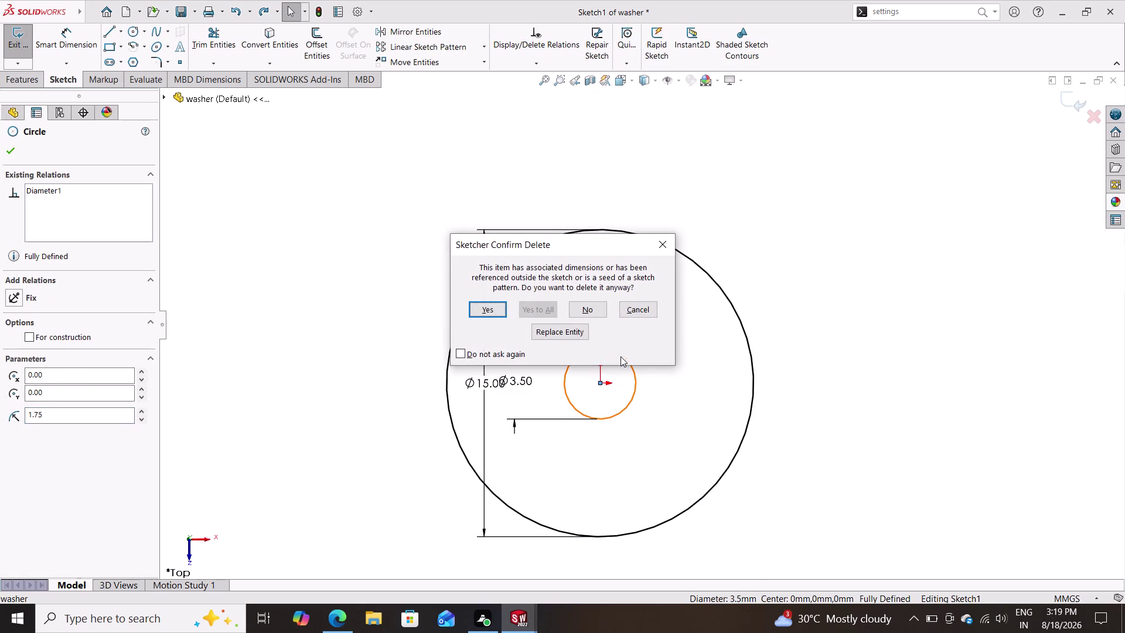
click(498, 309)
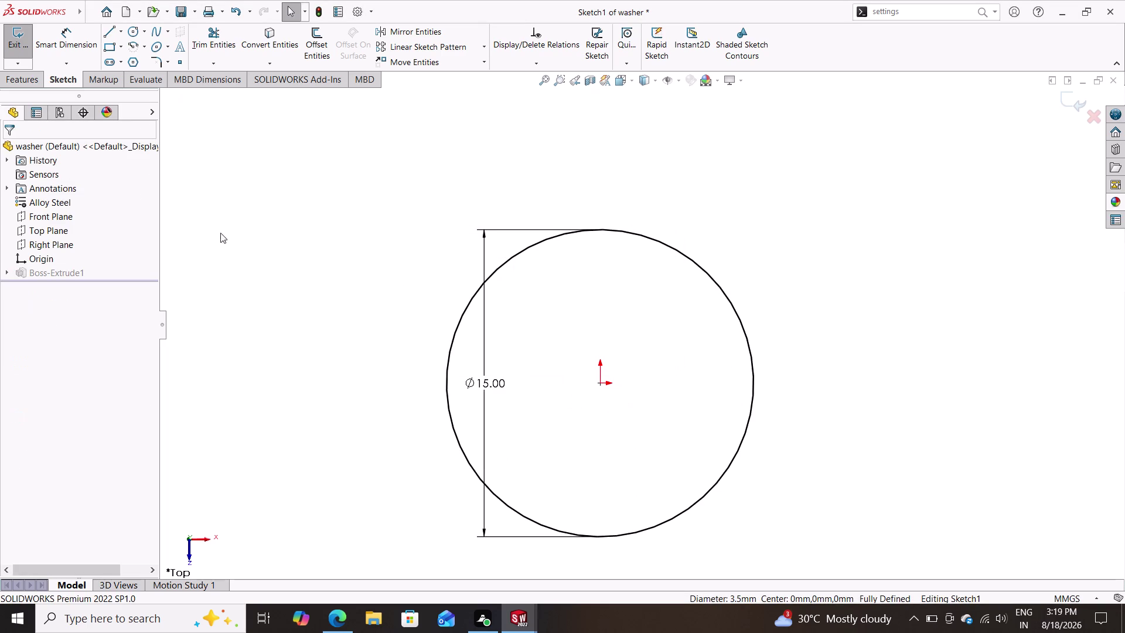
click(1073, 90)
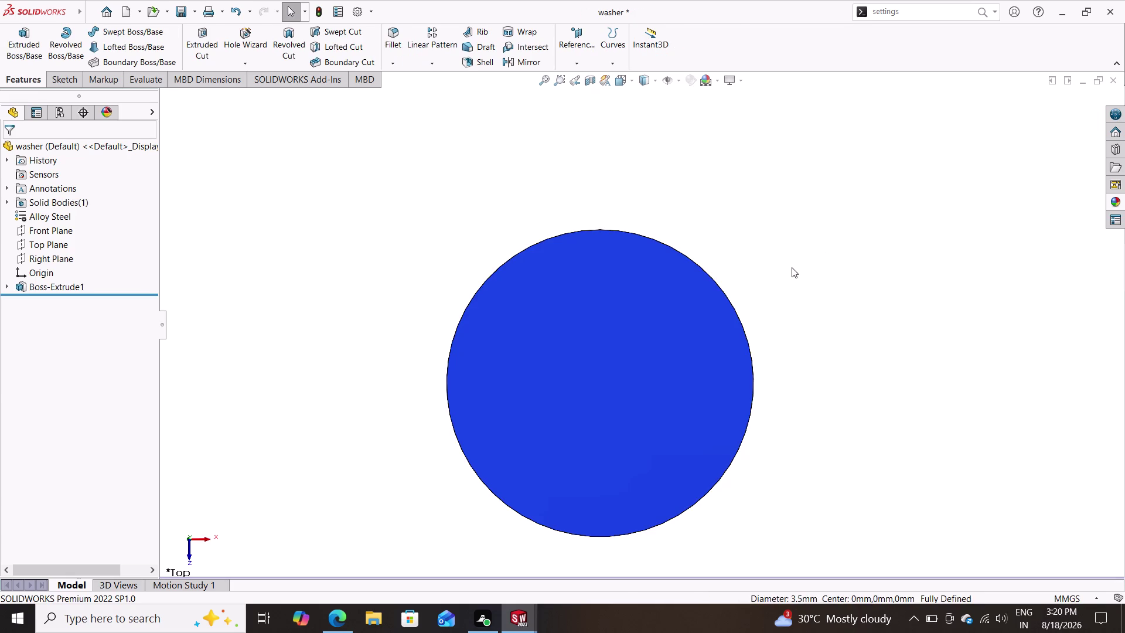
middle_drag(813, 256, 864, 297)
middle_drag(890, 281, 873, 300)
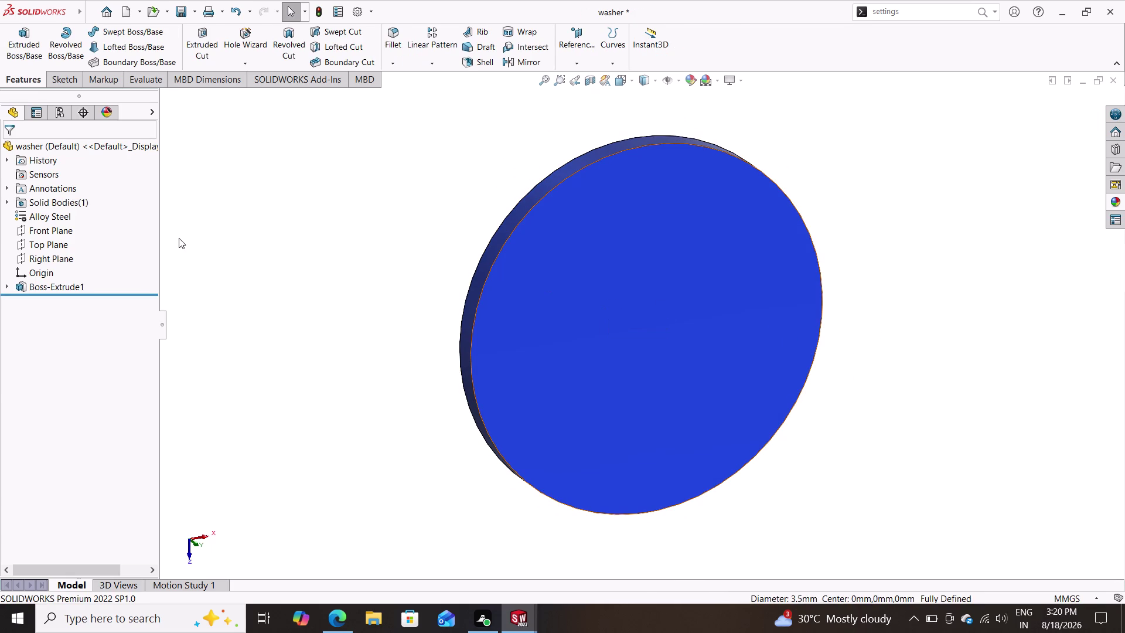
click(241, 36)
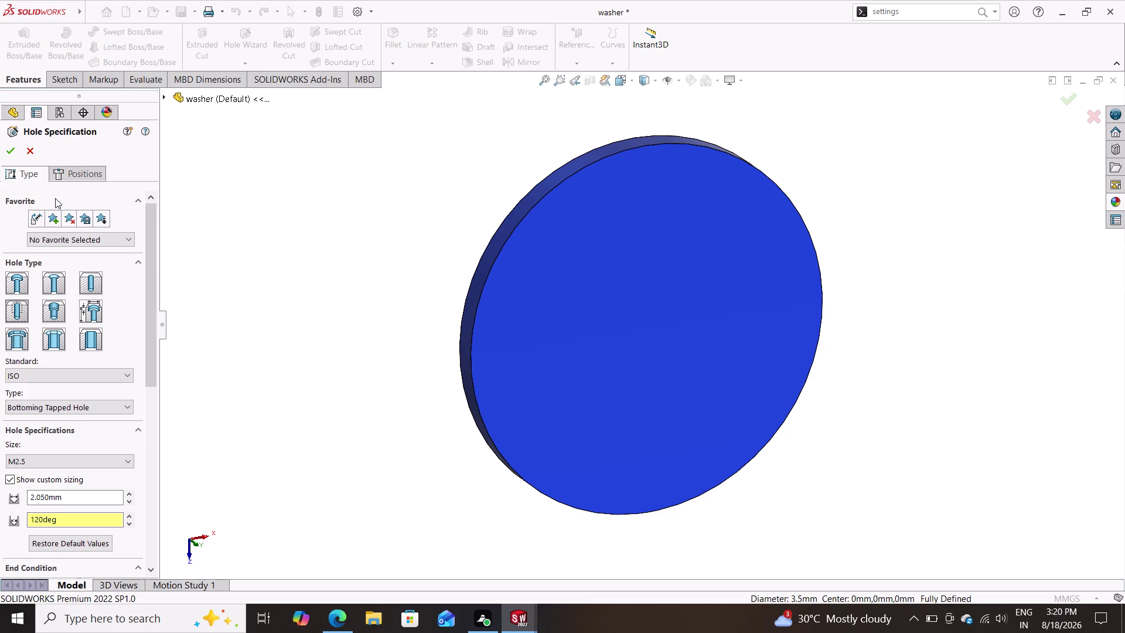
Set the tapped hole to M3.5 with Through All end condition and thread.
click(21, 306)
click(61, 455)
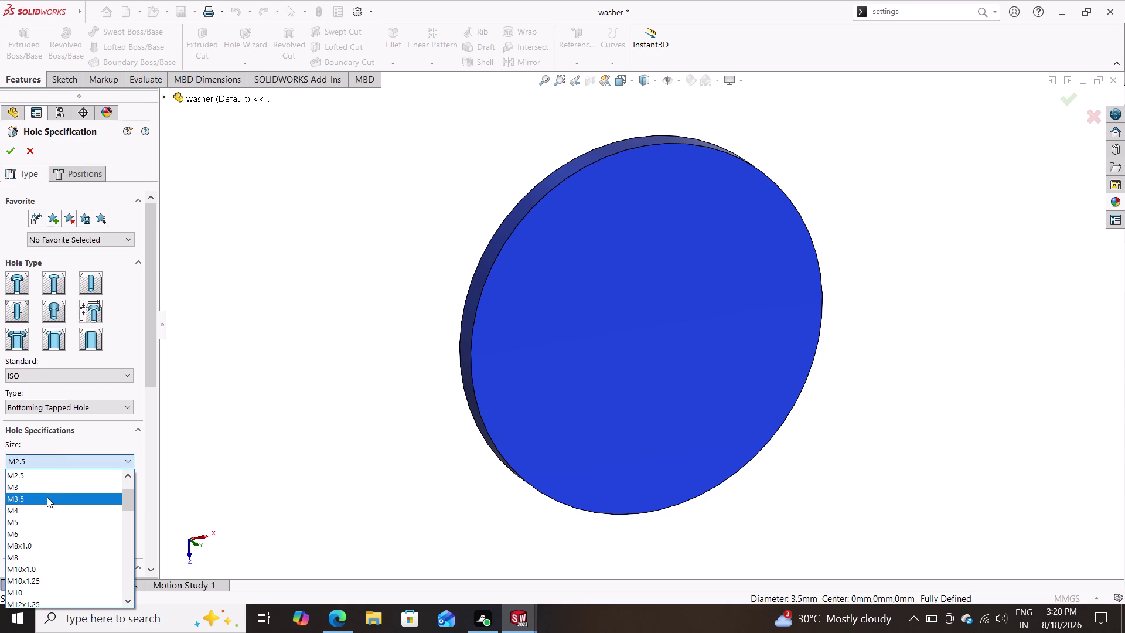
click(47, 497)
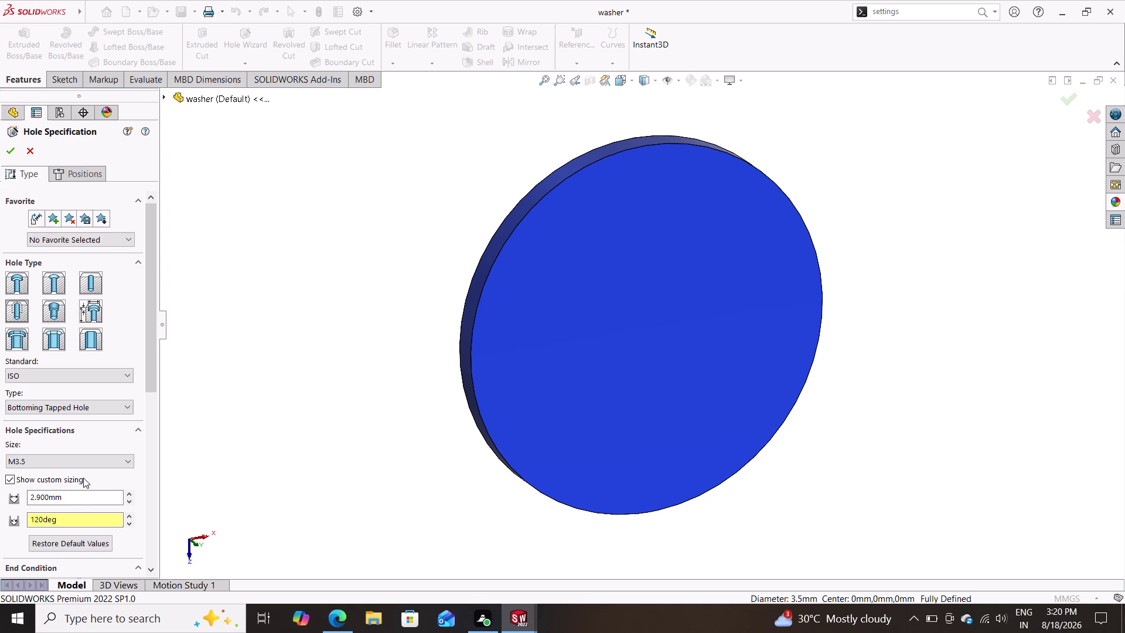
scroll(down, 3)
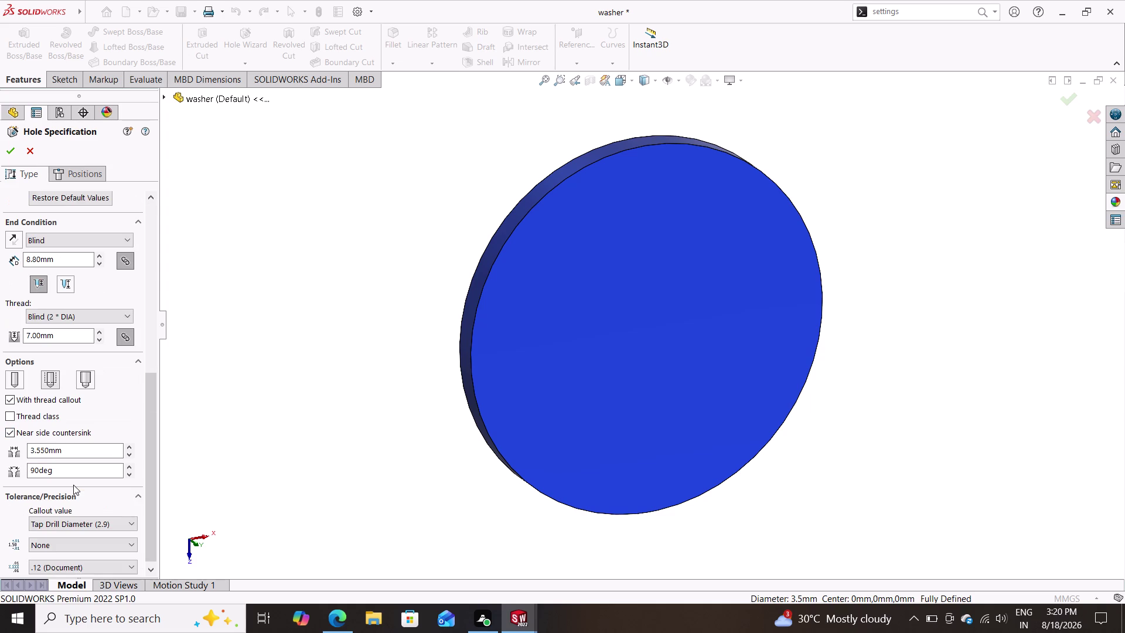
scroll(up, 3)
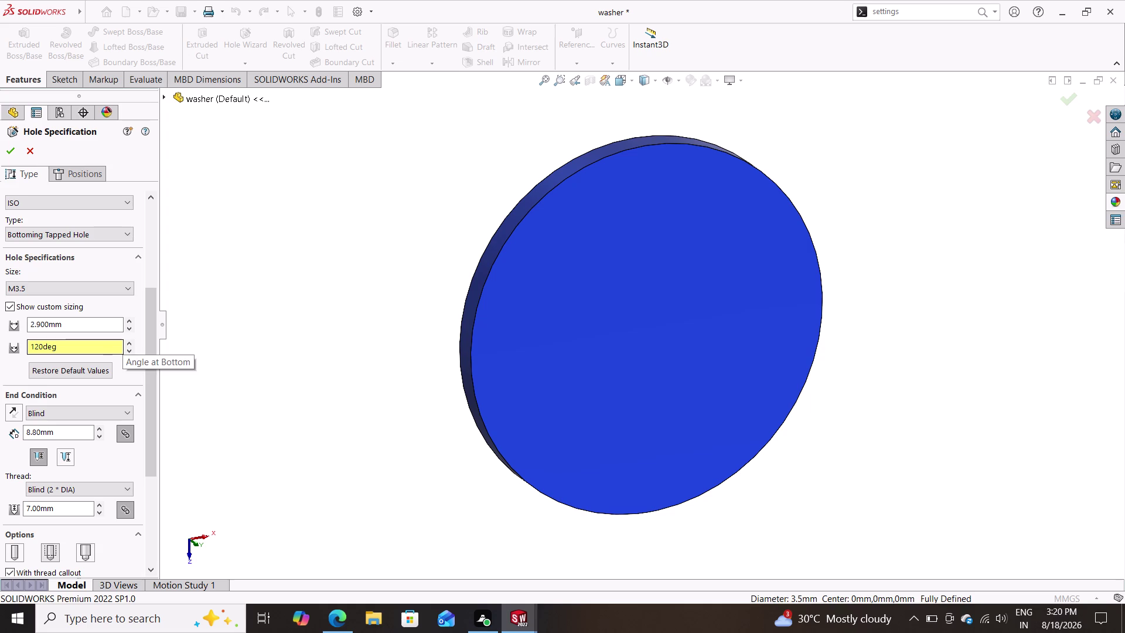
click(10, 306)
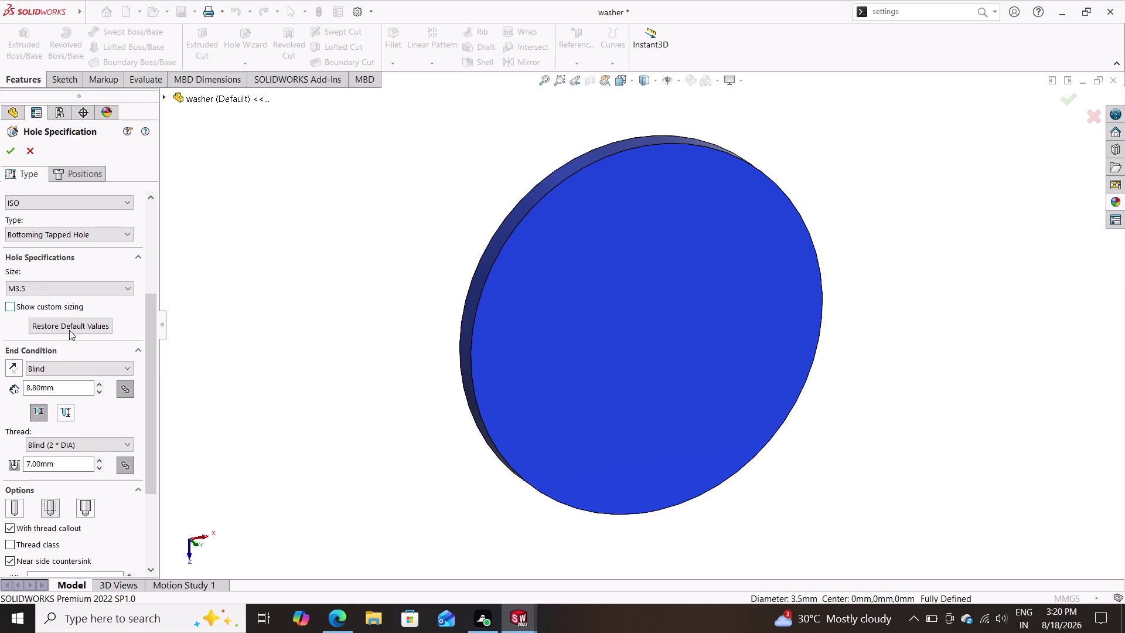
click(90, 370)
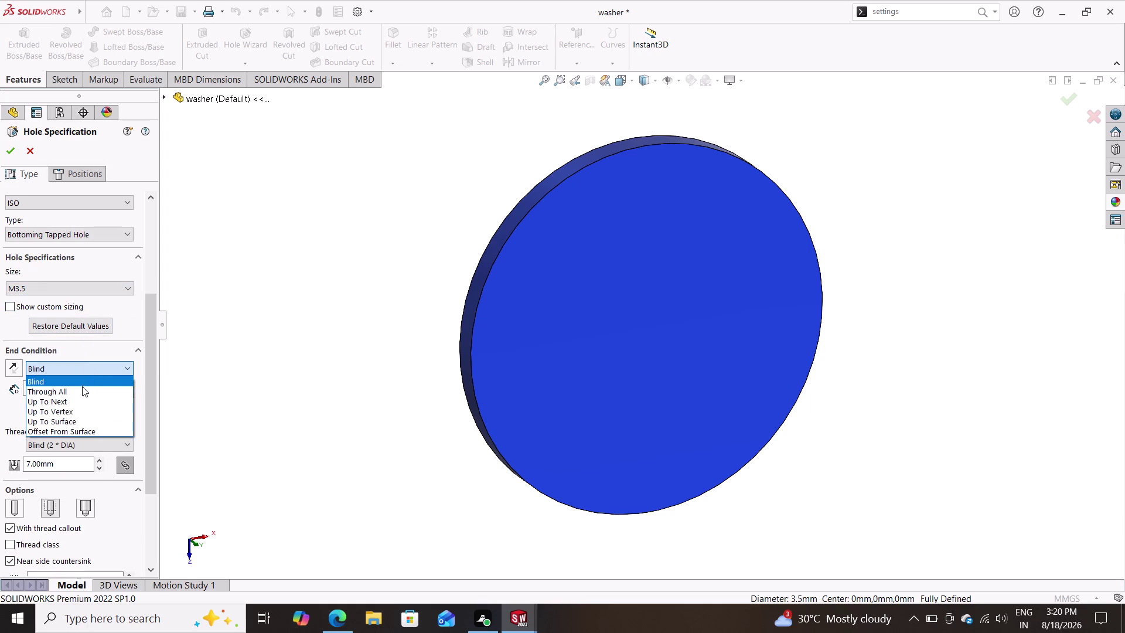
click(82, 387)
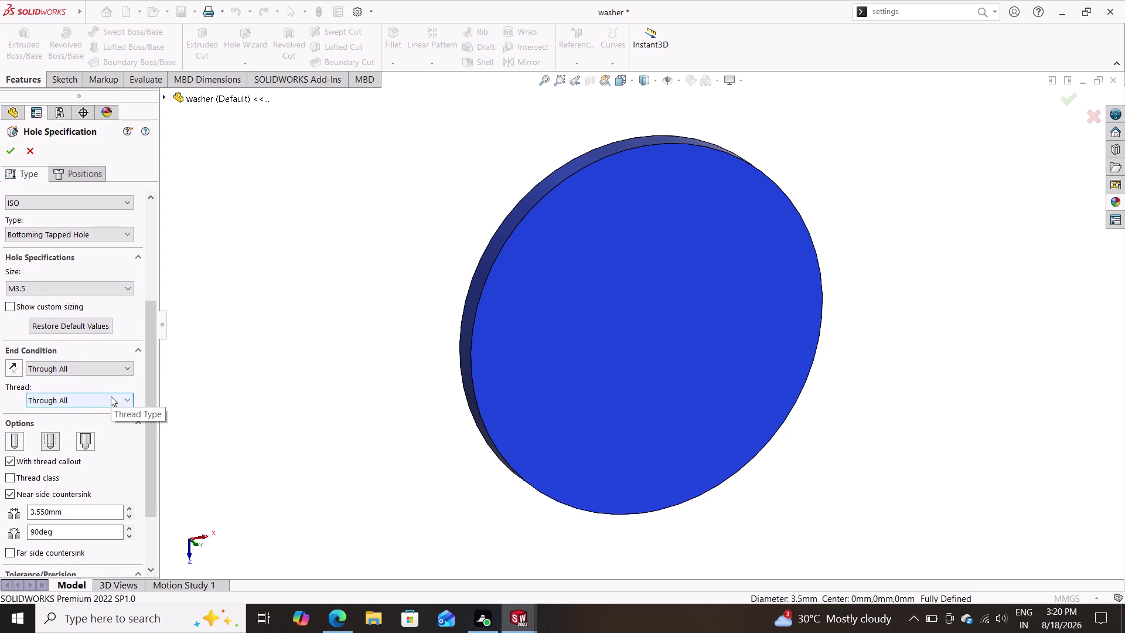
click(52, 438)
scroll(down, 3)
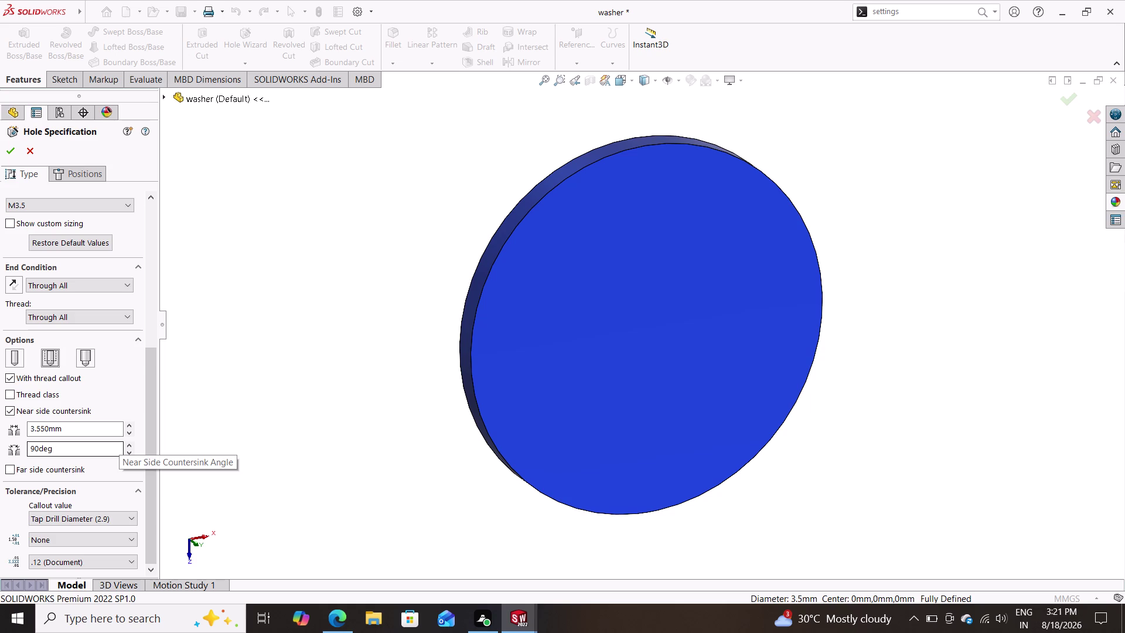
click(564, 335)
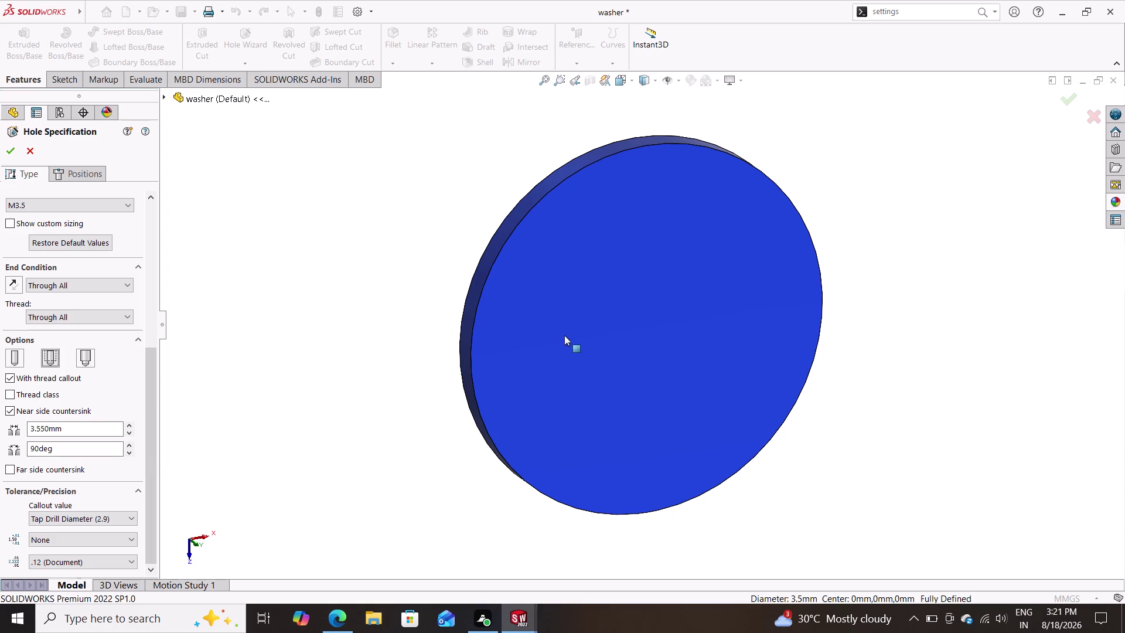
Position the M3.5 tapped hole at the washer face centre and confirm it.
click(80, 174)
click(663, 338)
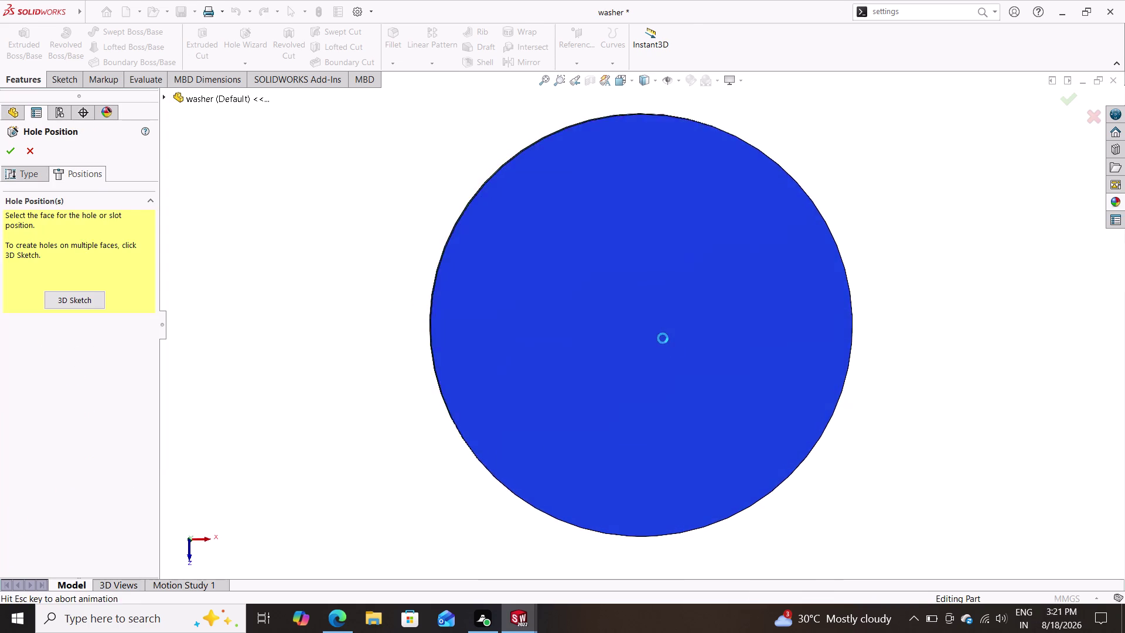
click(643, 323)
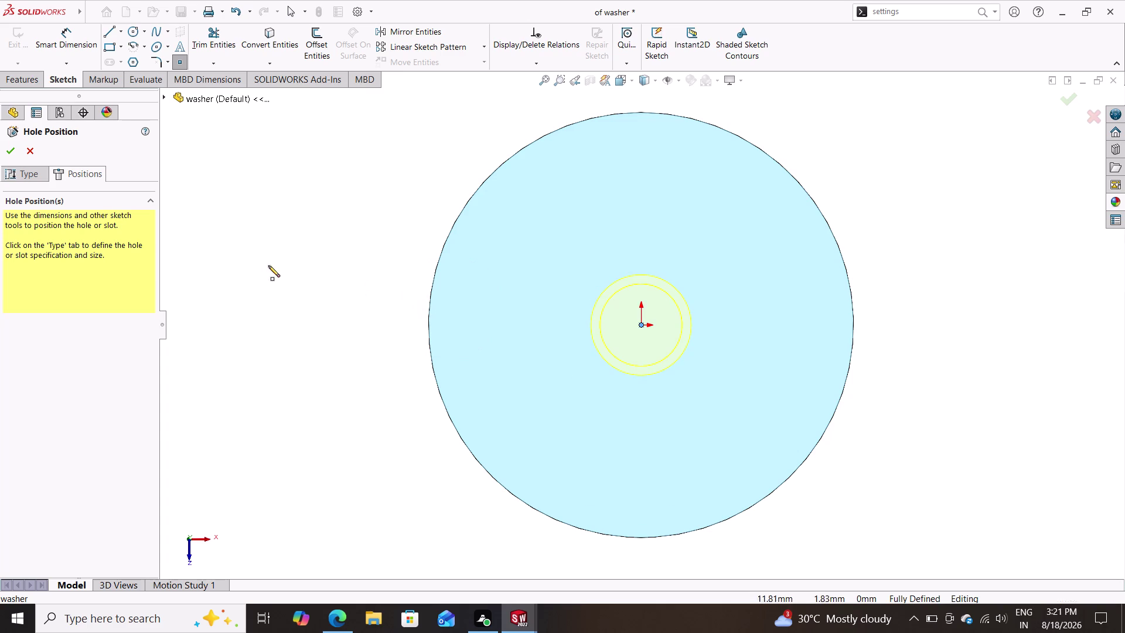
click(6, 147)
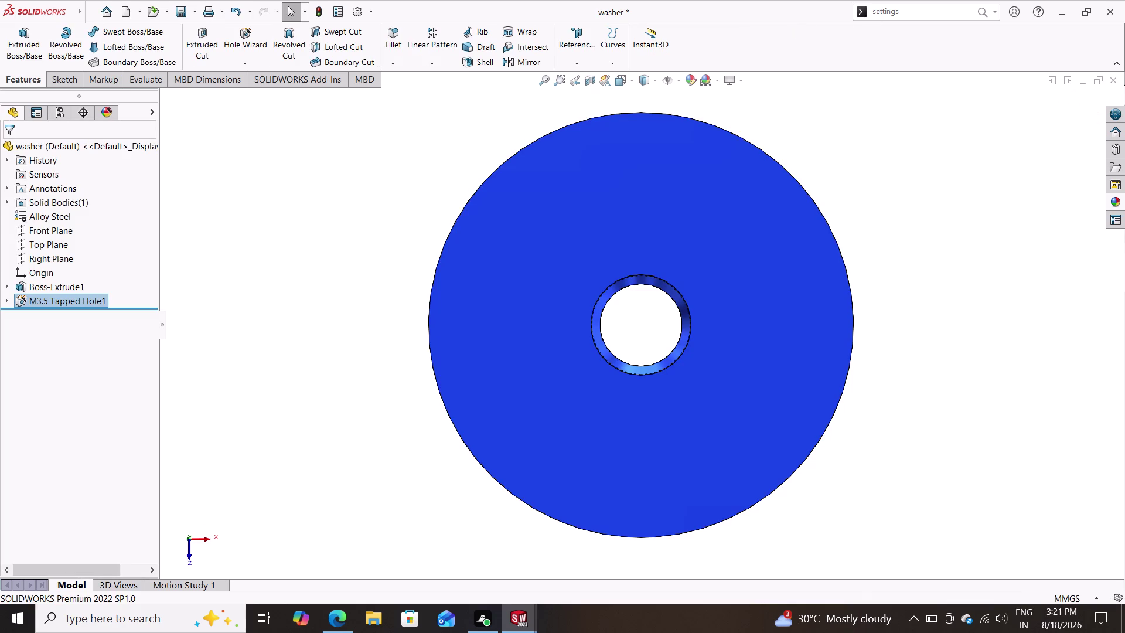
click(878, 10)
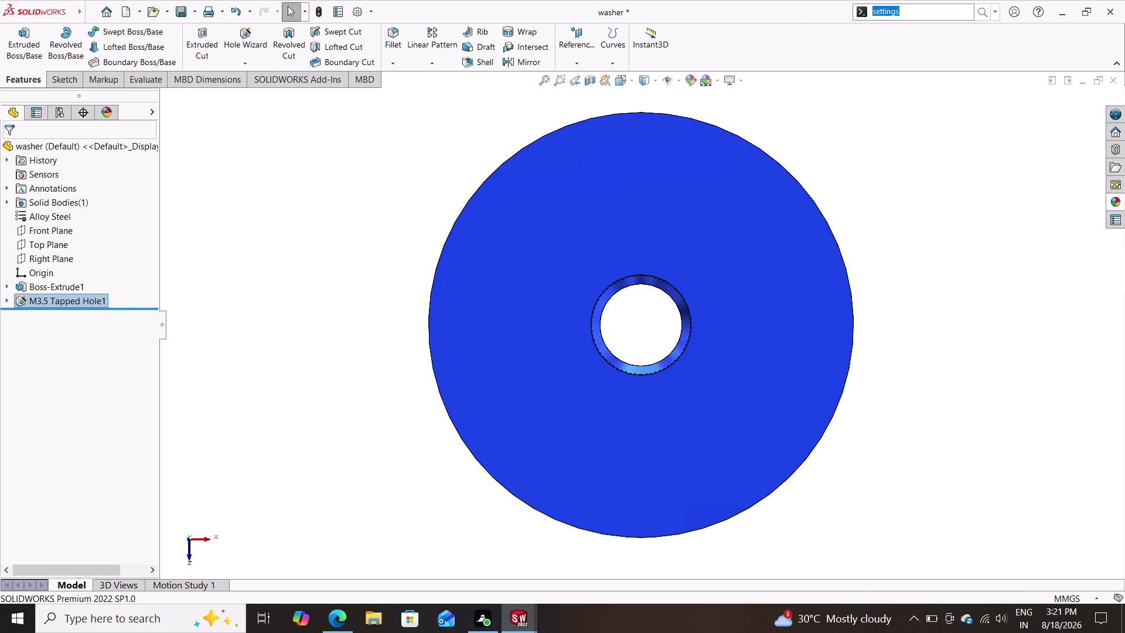
Enable shaded cosmetic threads in the washer's Detailing document properties.
click(866, 12)
click(921, 11)
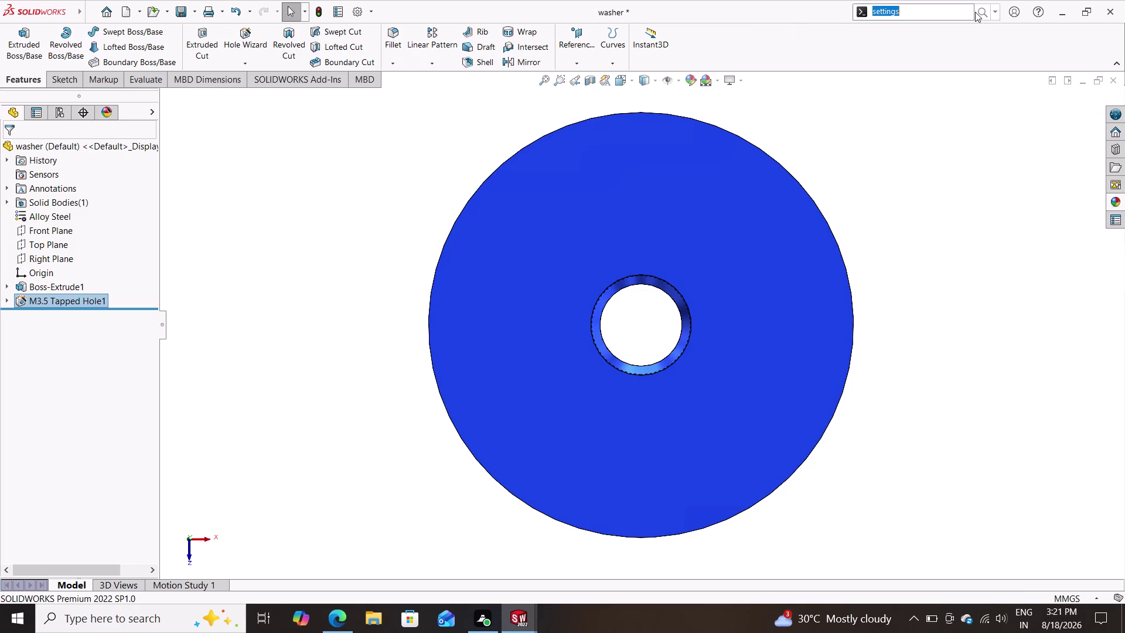
click(982, 12)
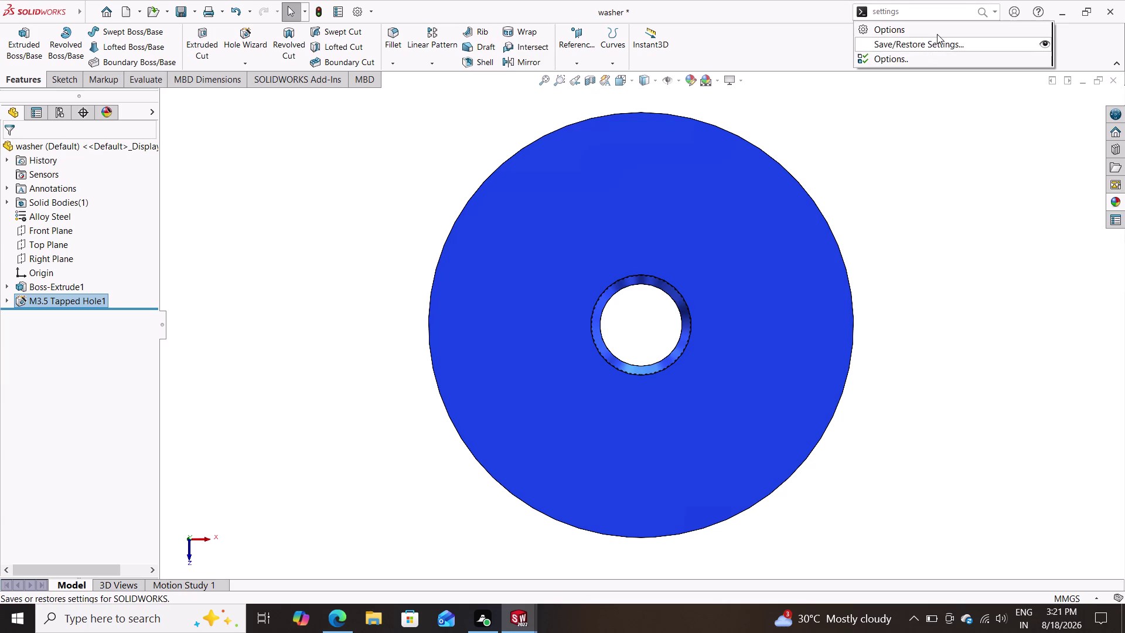
click(937, 34)
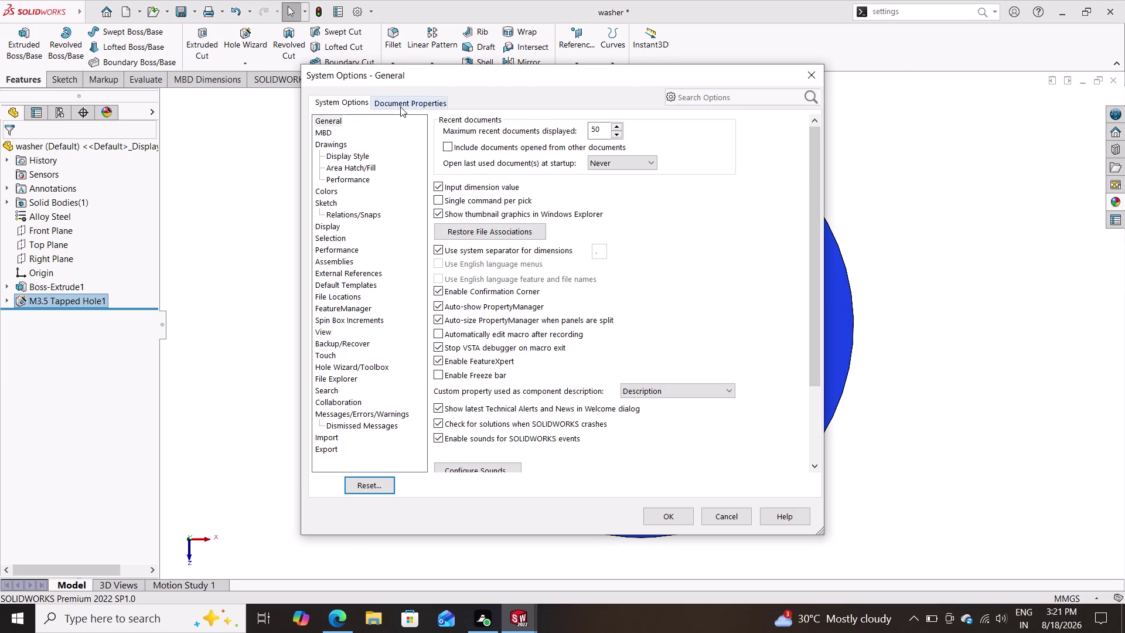
click(400, 107)
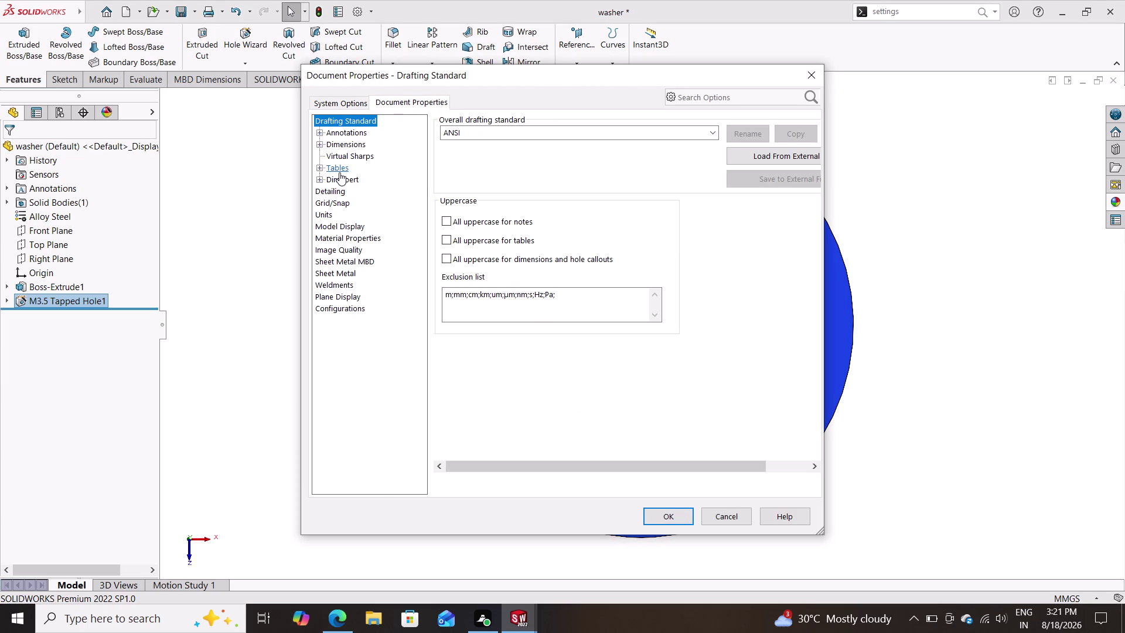
click(326, 189)
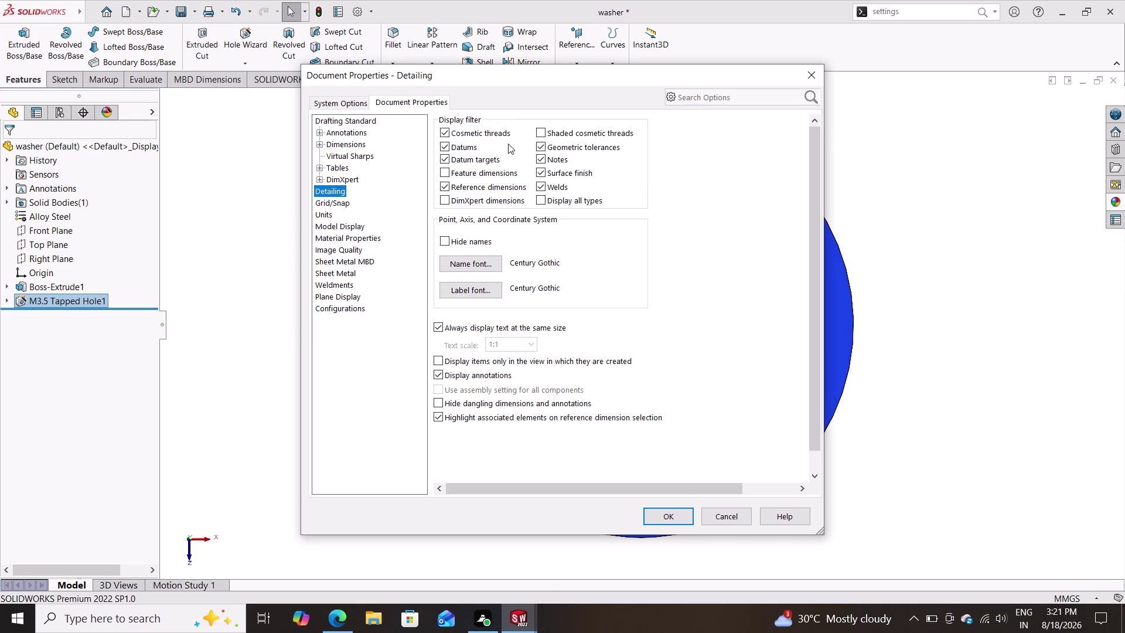
click(541, 130)
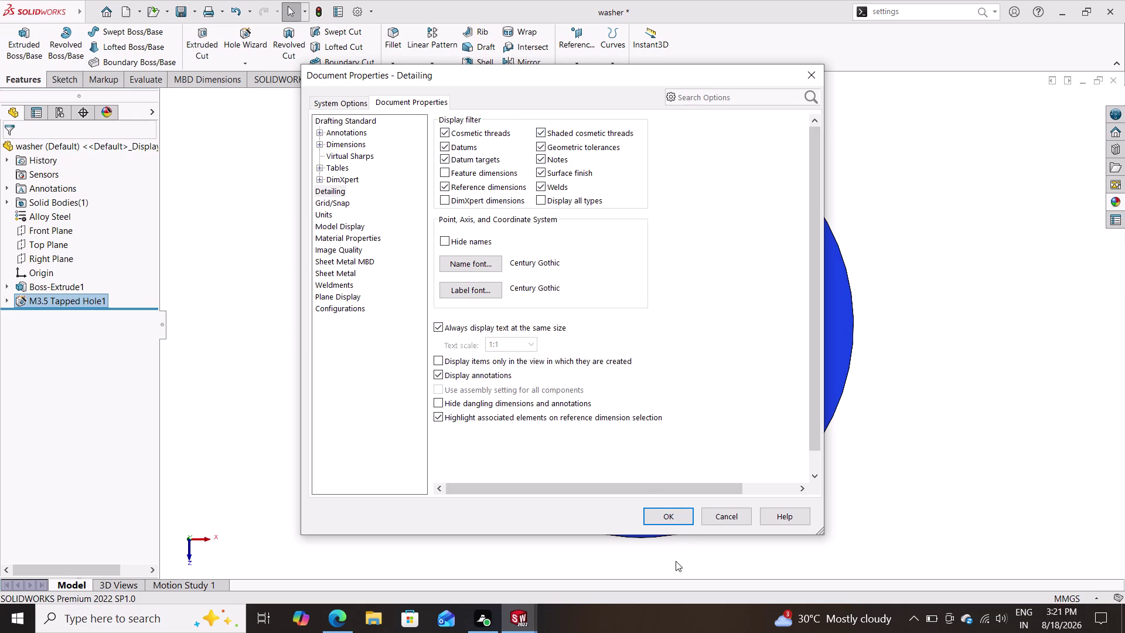
click(678, 513)
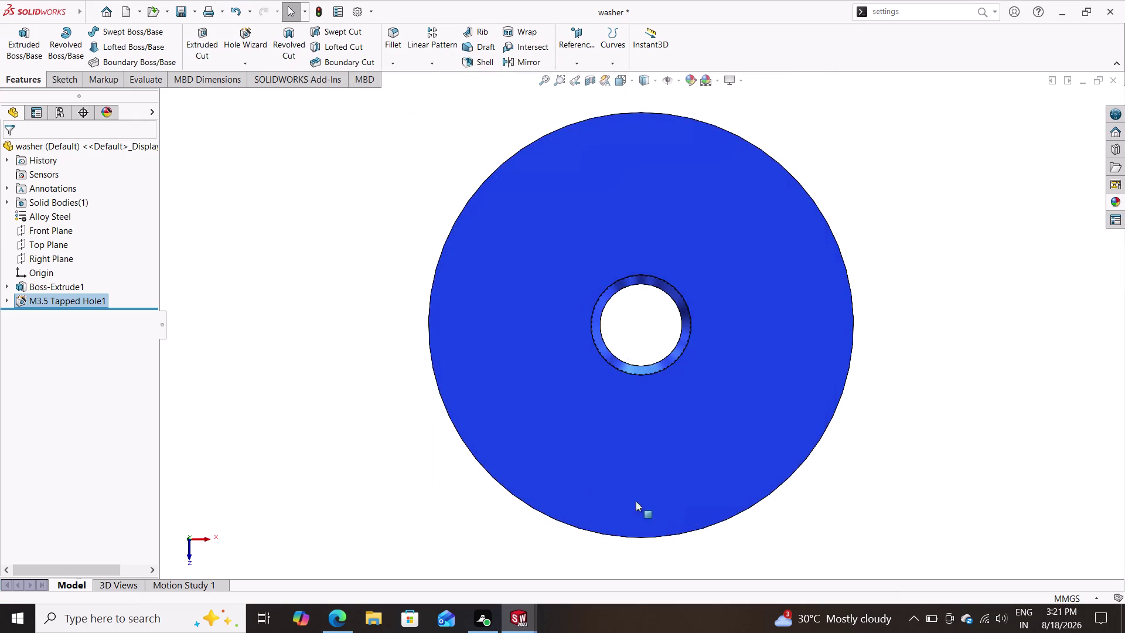
middle_drag(843, 436, 769, 446)
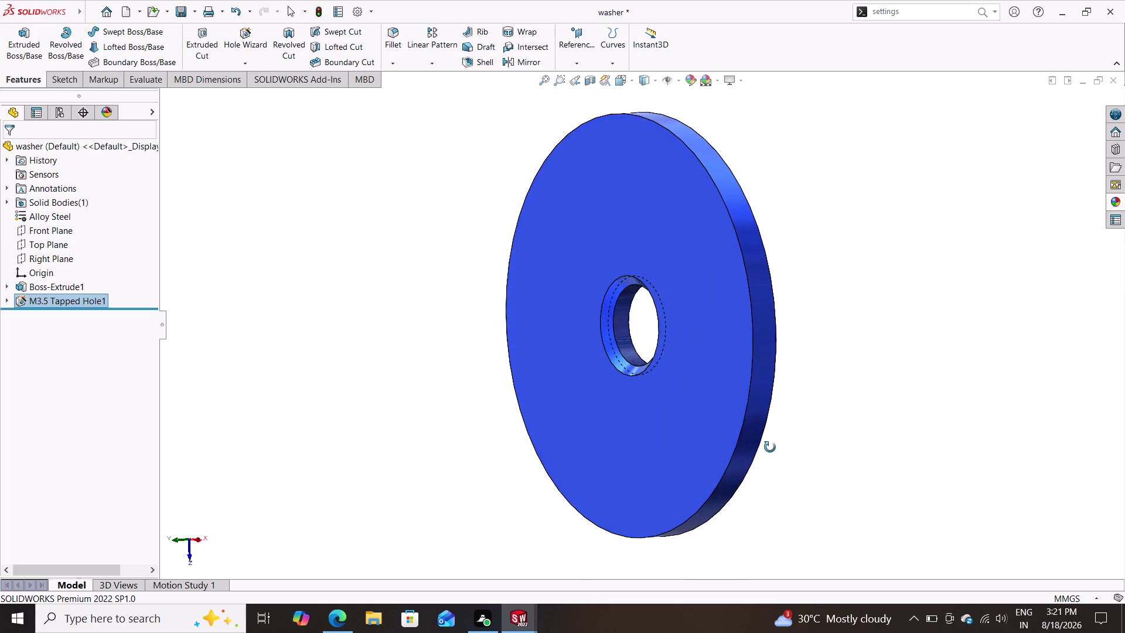
middle_drag(770, 447, 909, 444)
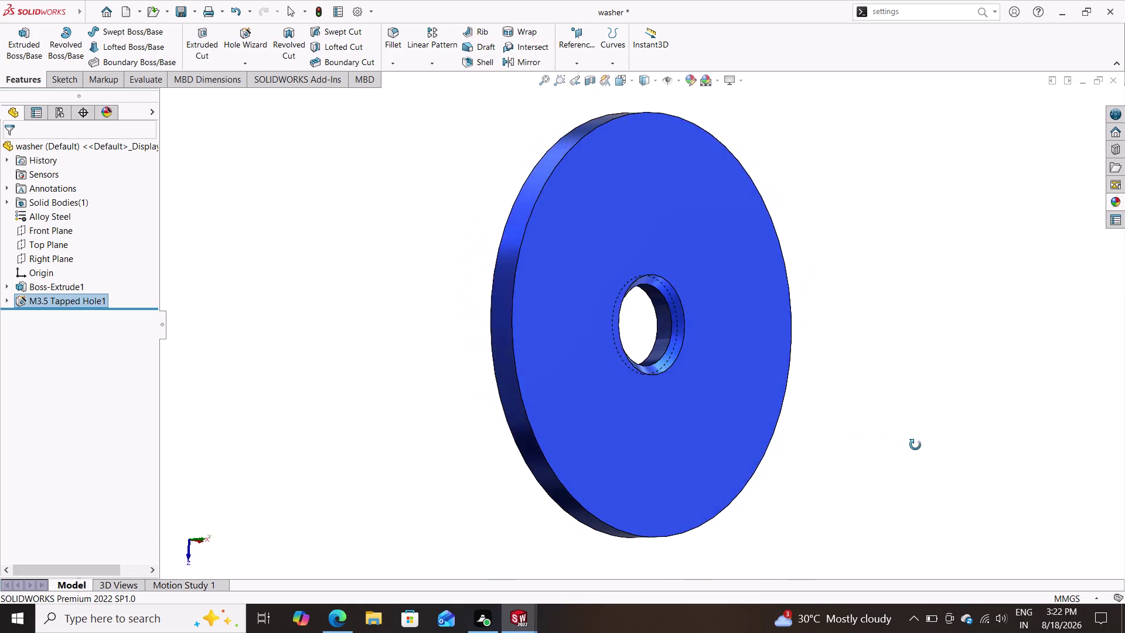
middle_drag(909, 444, 743, 450)
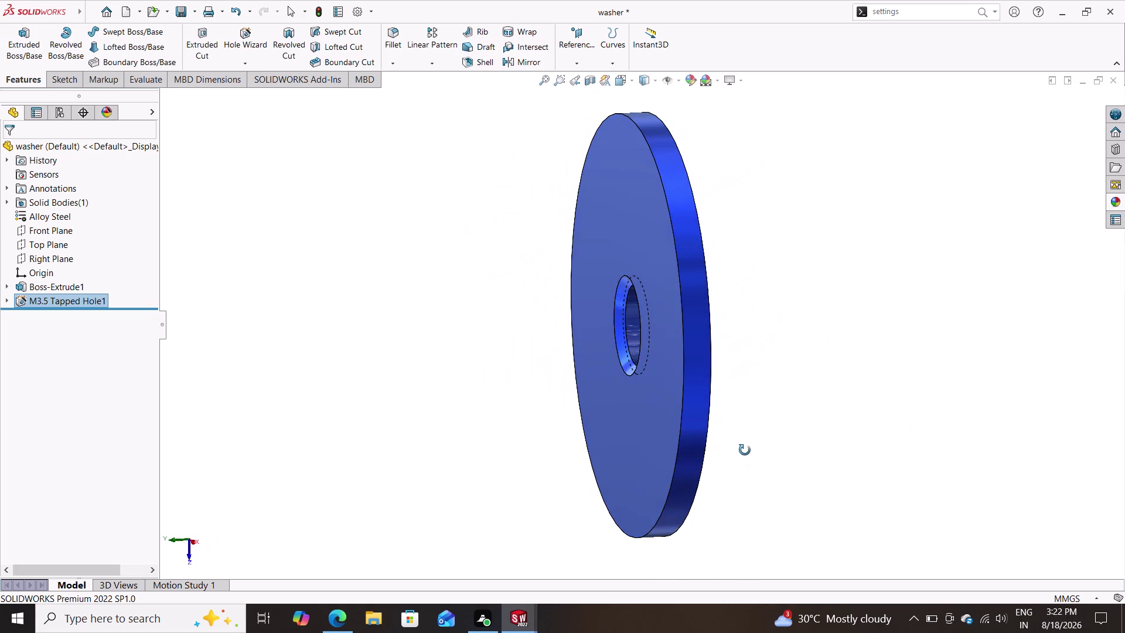
middle_drag(743, 450, 761, 458)
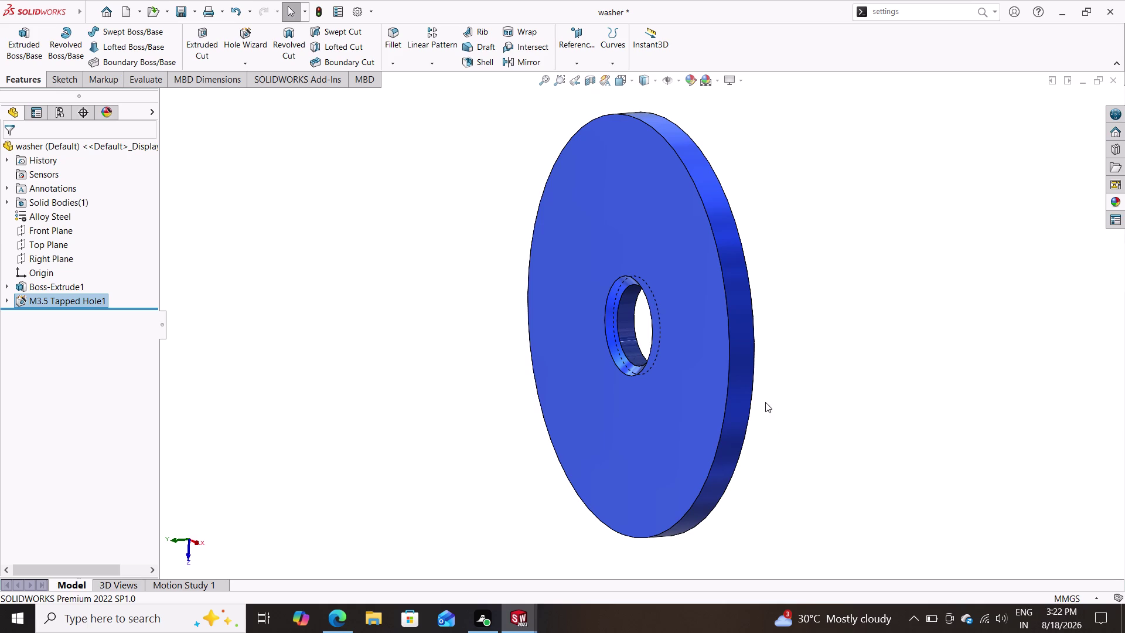
click(921, 7)
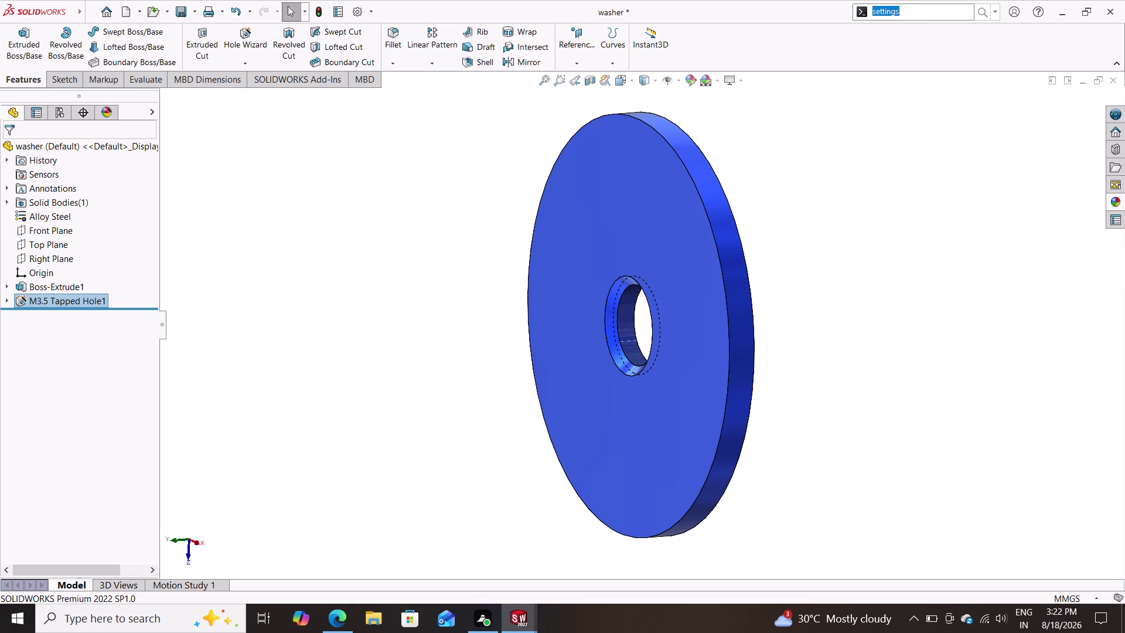
click(981, 13)
click(956, 29)
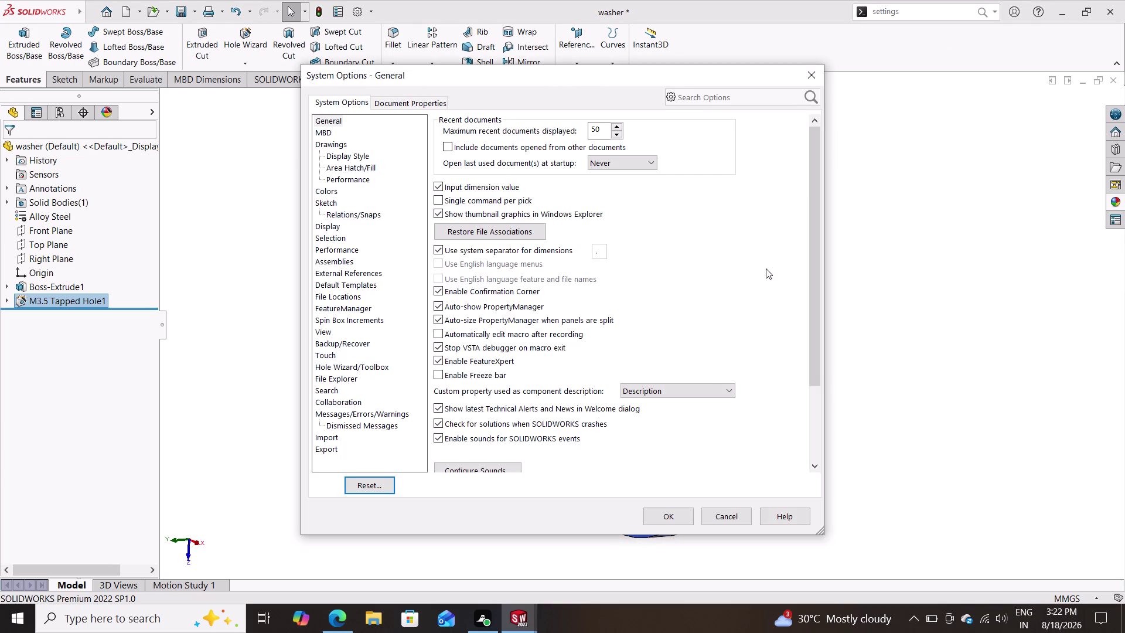
click(670, 518)
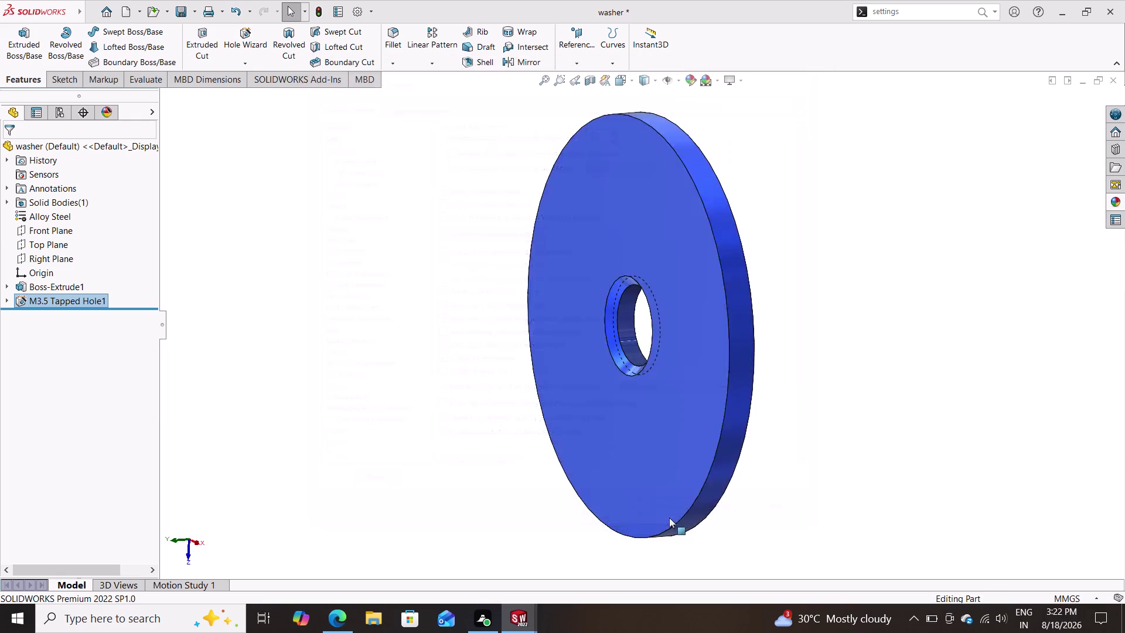
middle_drag(505, 415, 588, 433)
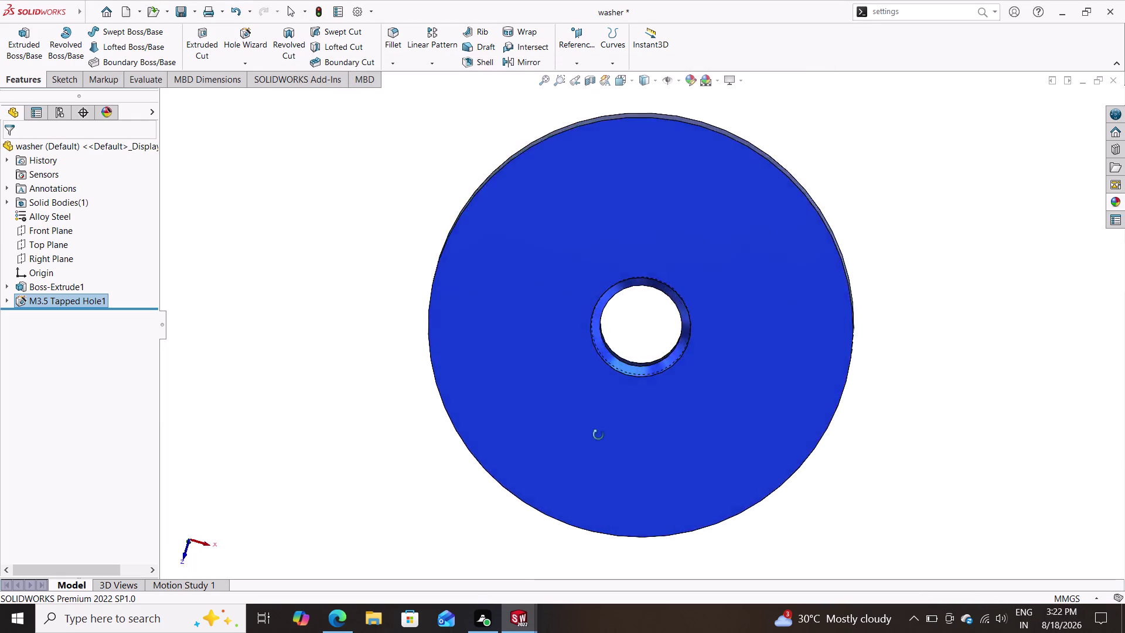
middle_drag(588, 433, 840, 441)
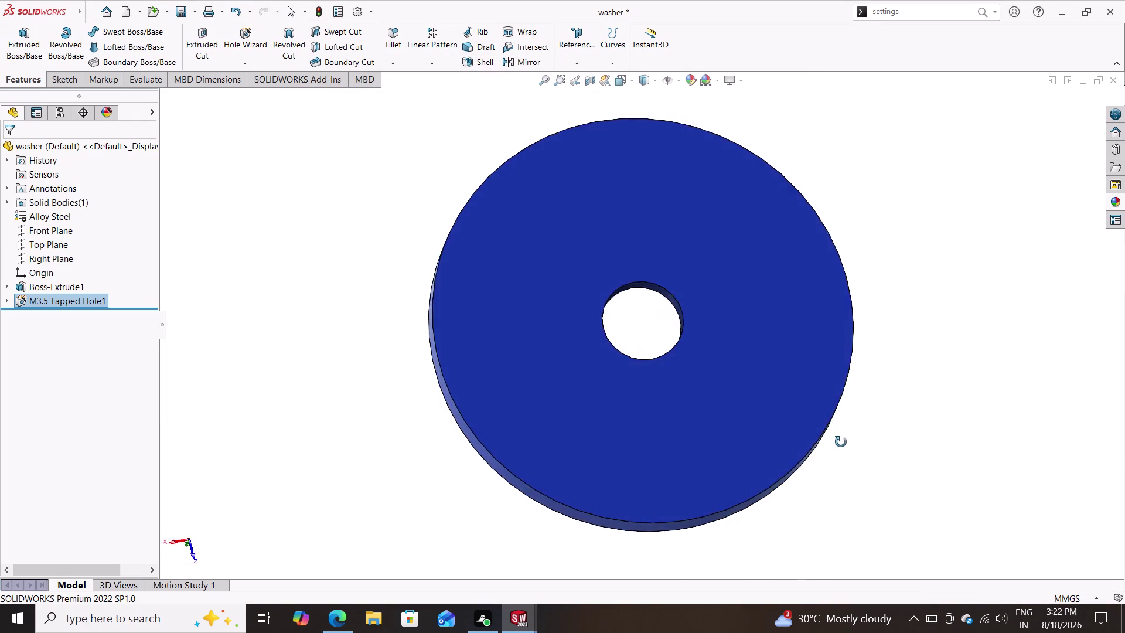
middle_drag(840, 442, 648, 315)
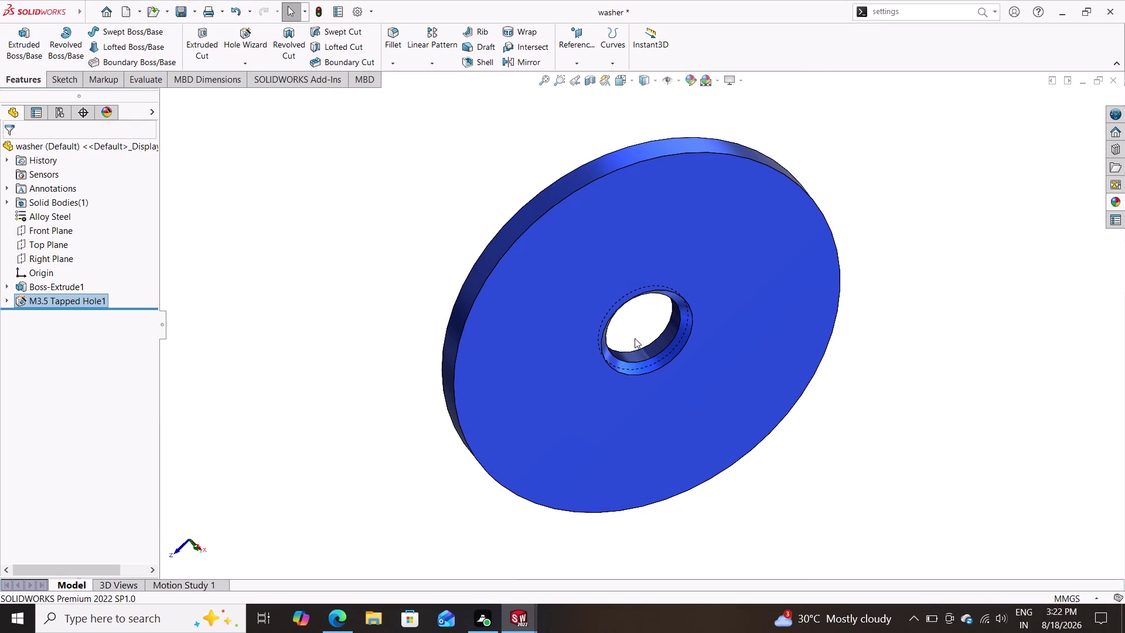
scroll(down, 3)
scroll(down, 3)
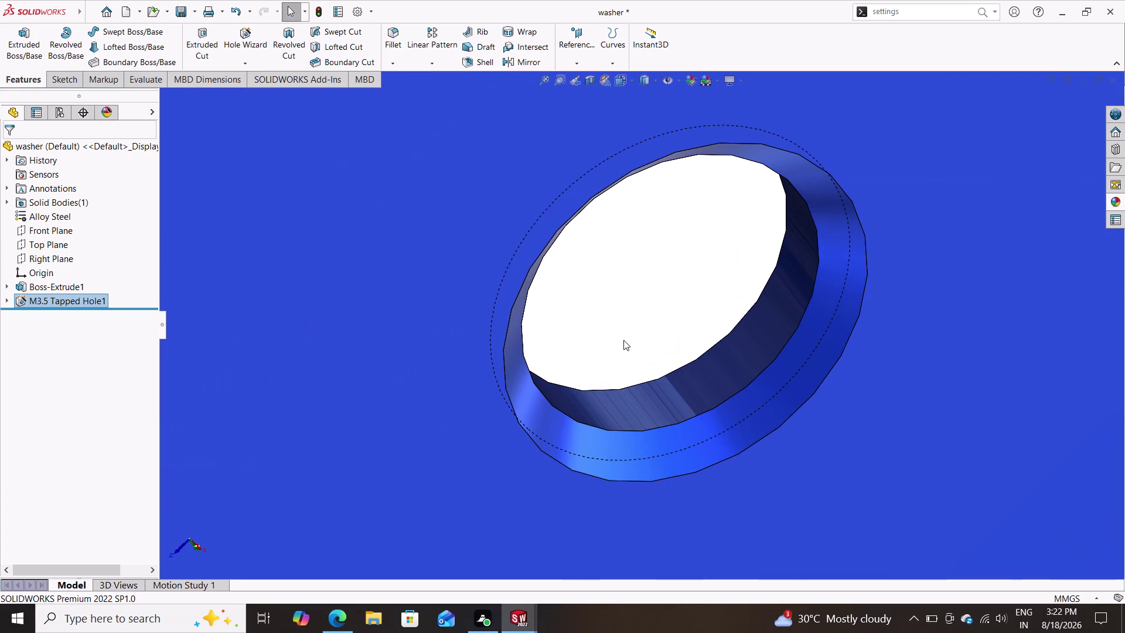
middle_drag(623, 339, 682, 344)
middle_drag(514, 306, 656, 355)
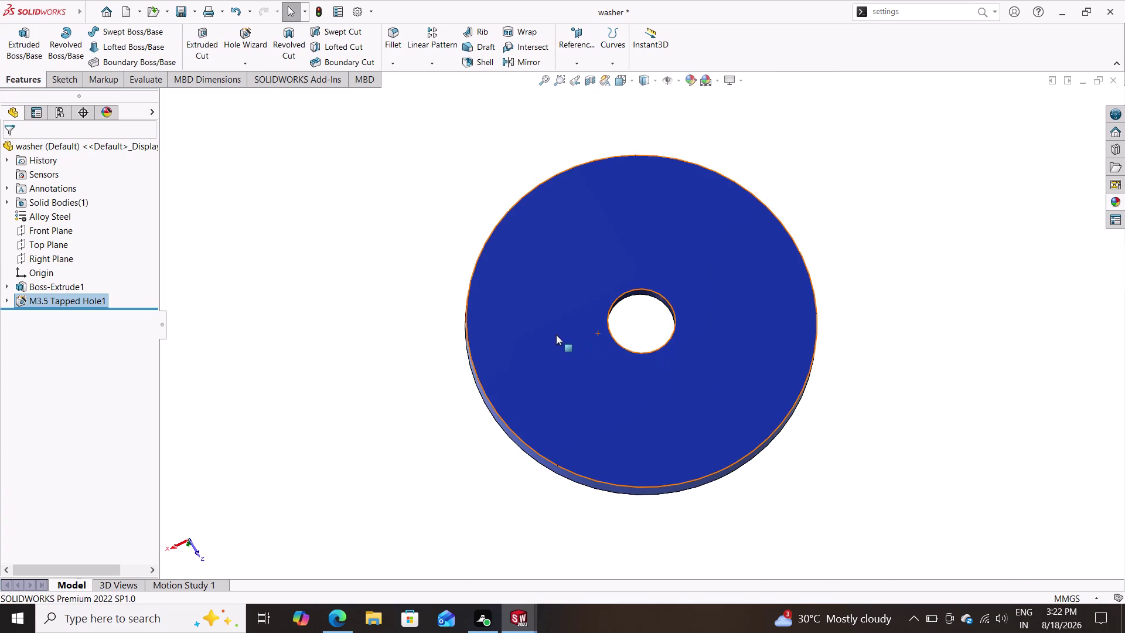
middle_click(804, 327)
middle_click(805, 328)
middle_drag(839, 314, 753, 331)
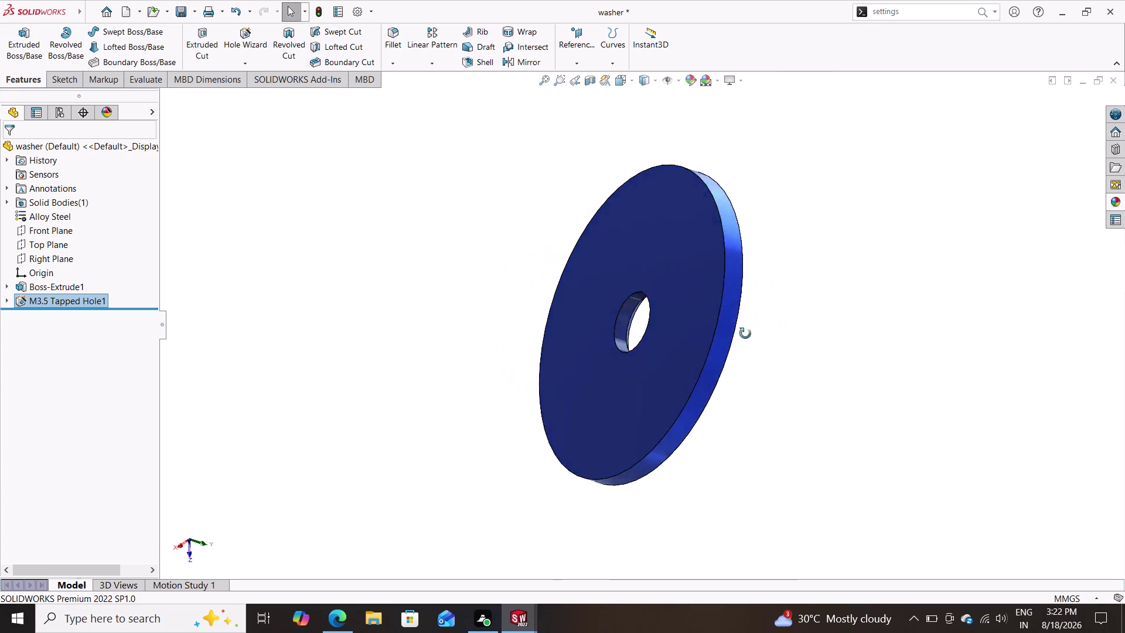
middle_drag(753, 331, 645, 328)
scroll(up, 3)
scroll(down, 3)
scroll(down, 3)
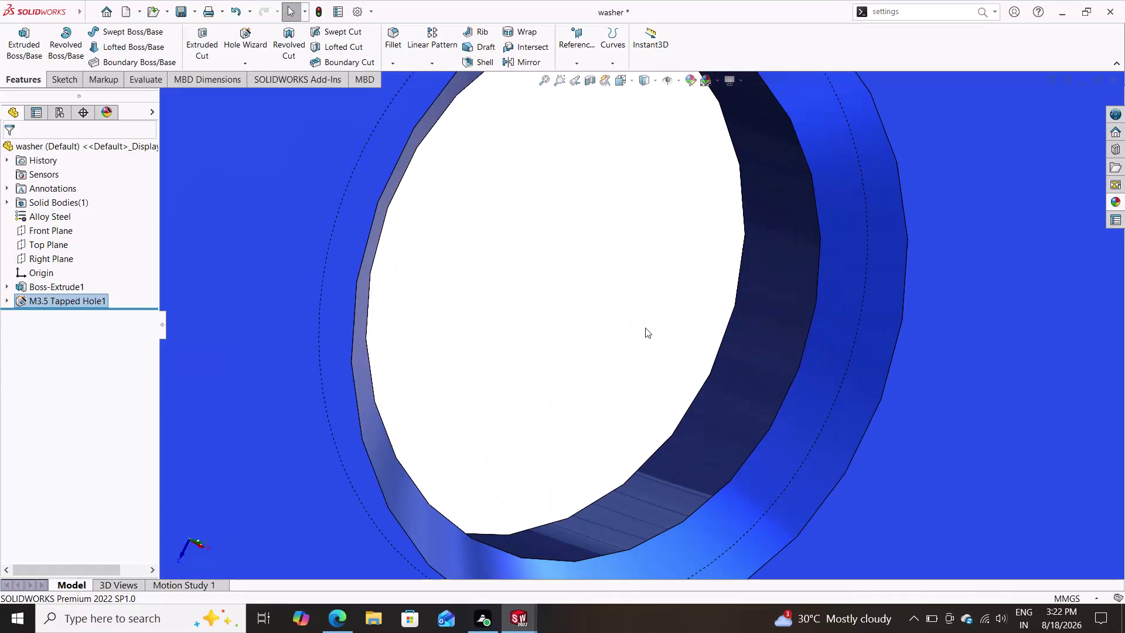
scroll(down, 3)
scroll(down, 3)
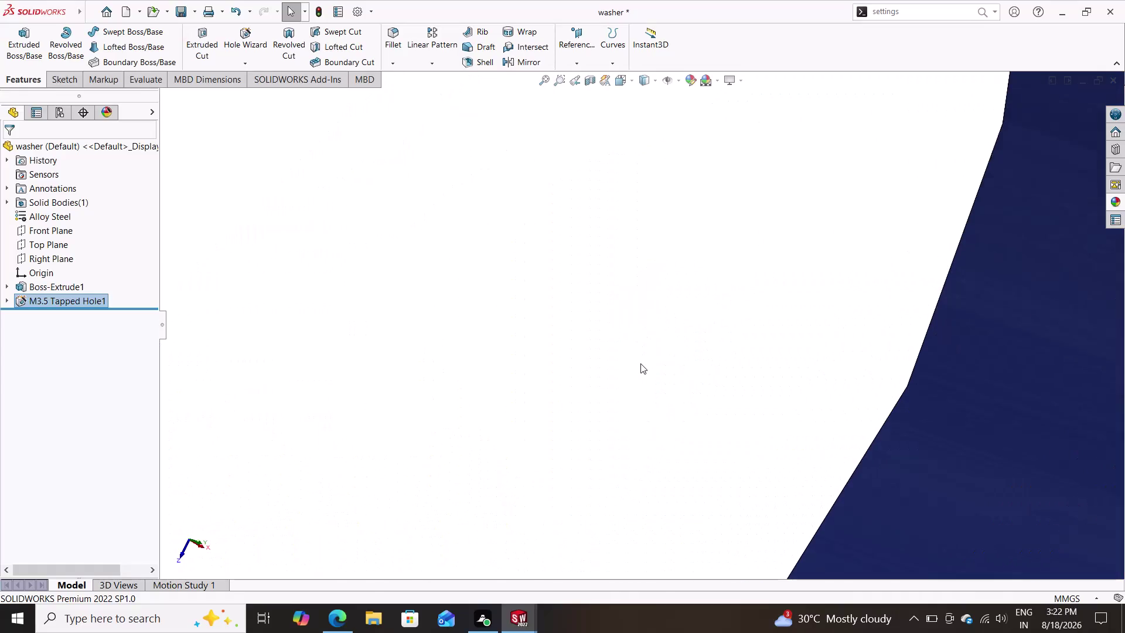
scroll(up, 3)
scroll(up, 3)
scroll(up, 3)
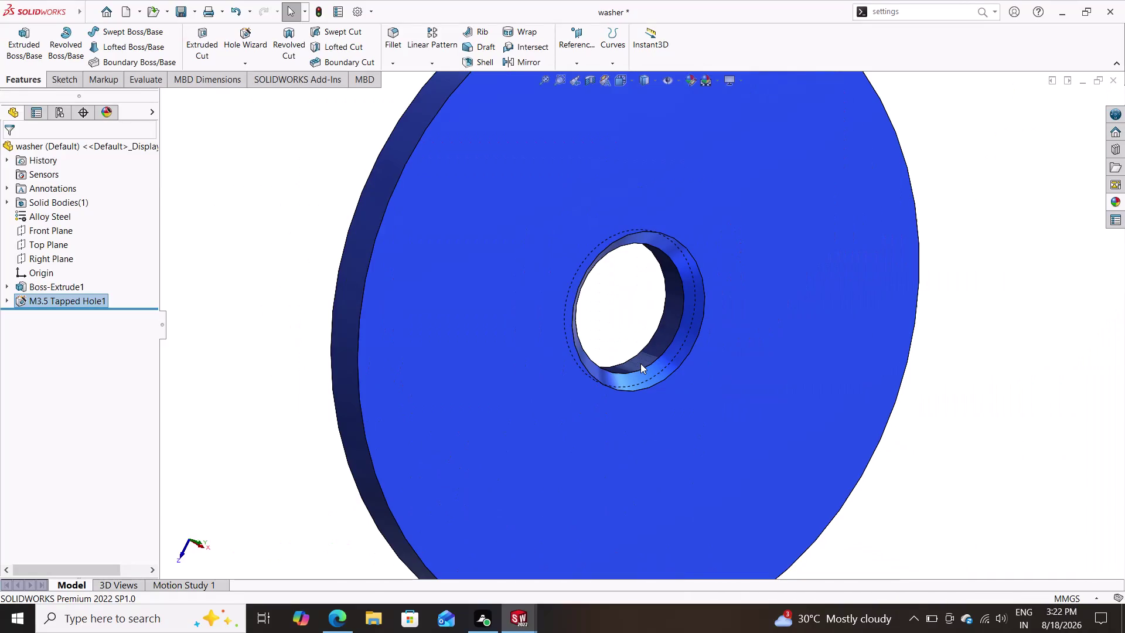
middle_drag(978, 333, 896, 350)
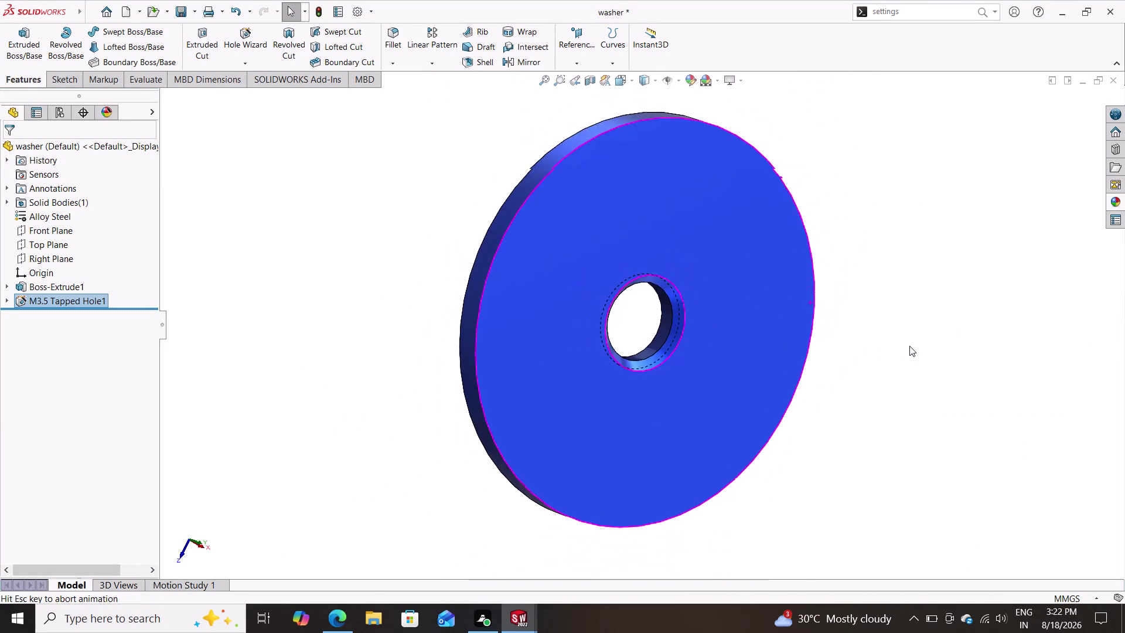
middle_drag(896, 349, 917, 343)
middle_drag(935, 337, 767, 332)
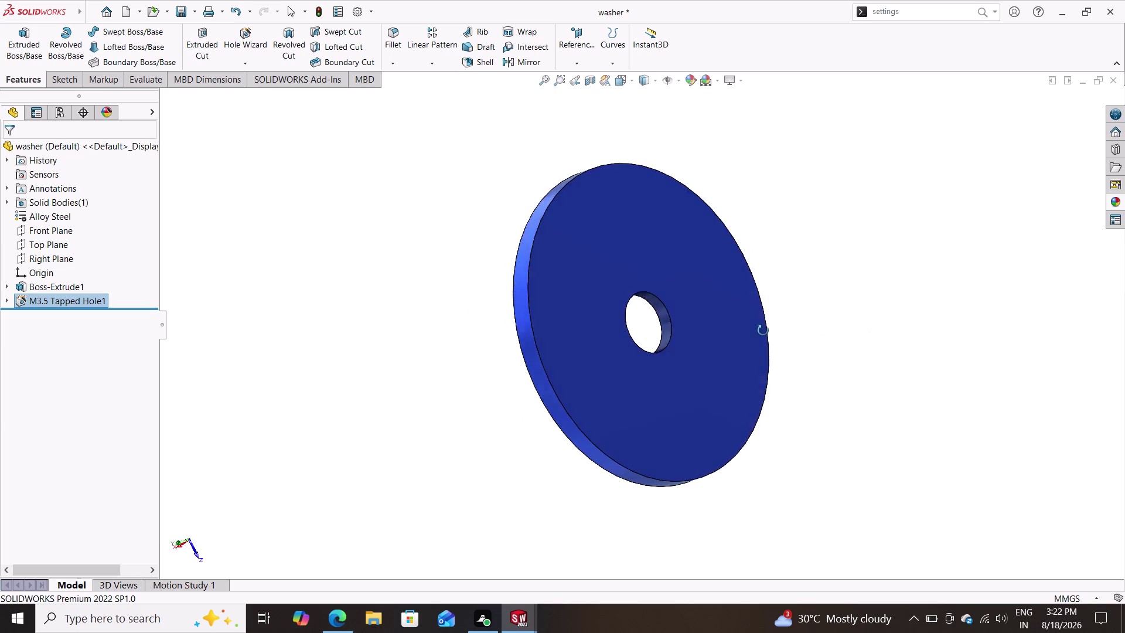
middle_drag(768, 331, 870, 305)
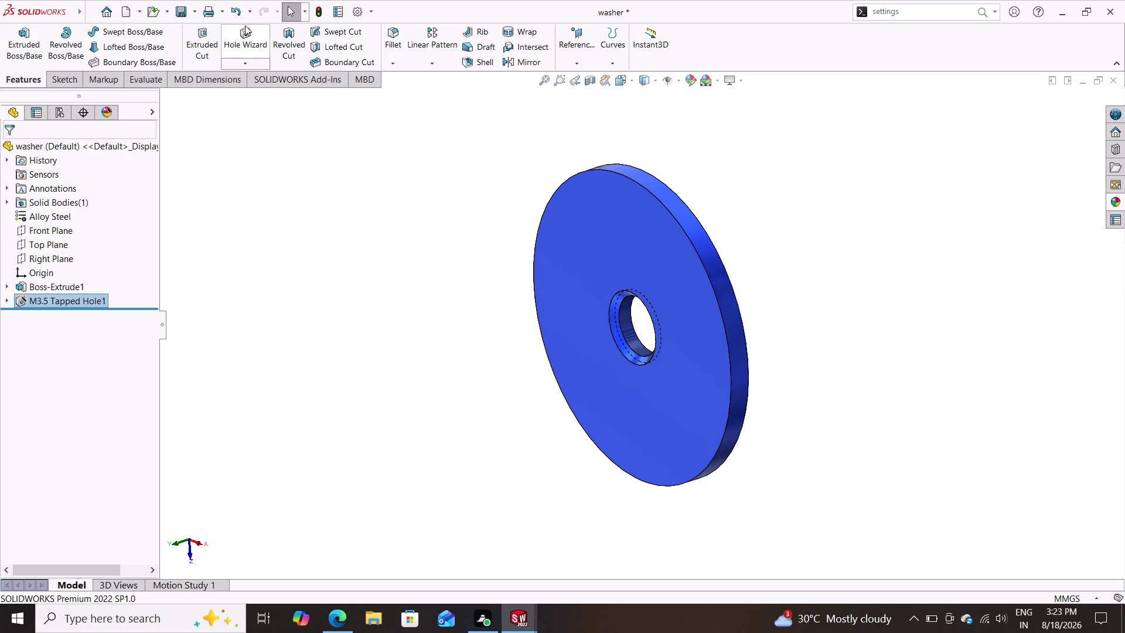
Save the washer part and switch to the nut part.
click(195, 10)
click(201, 27)
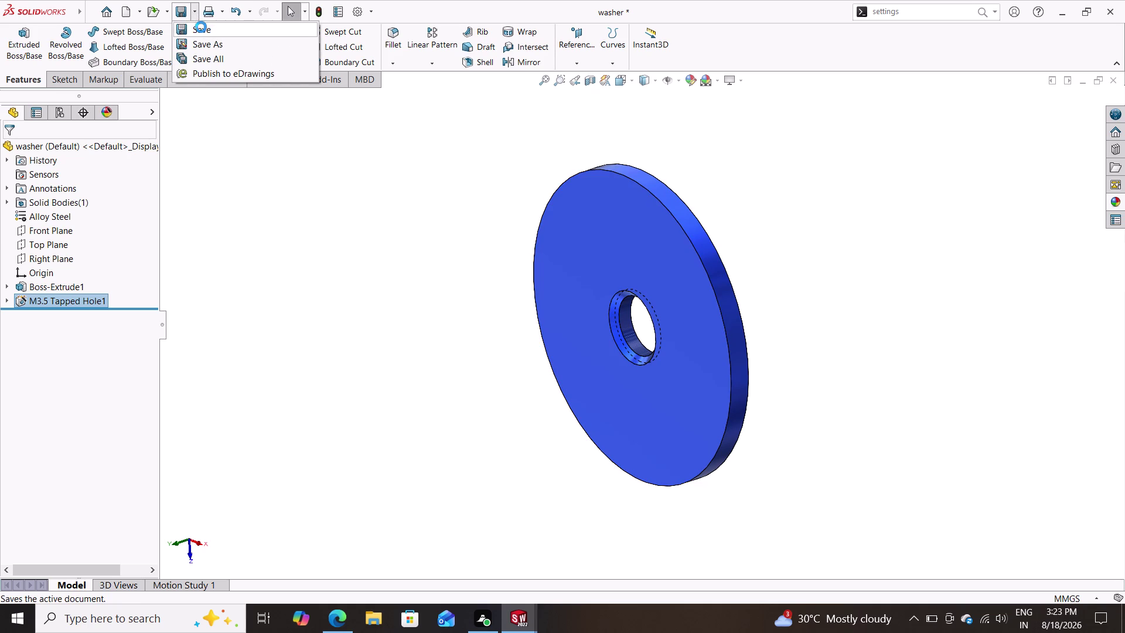
click(520, 621)
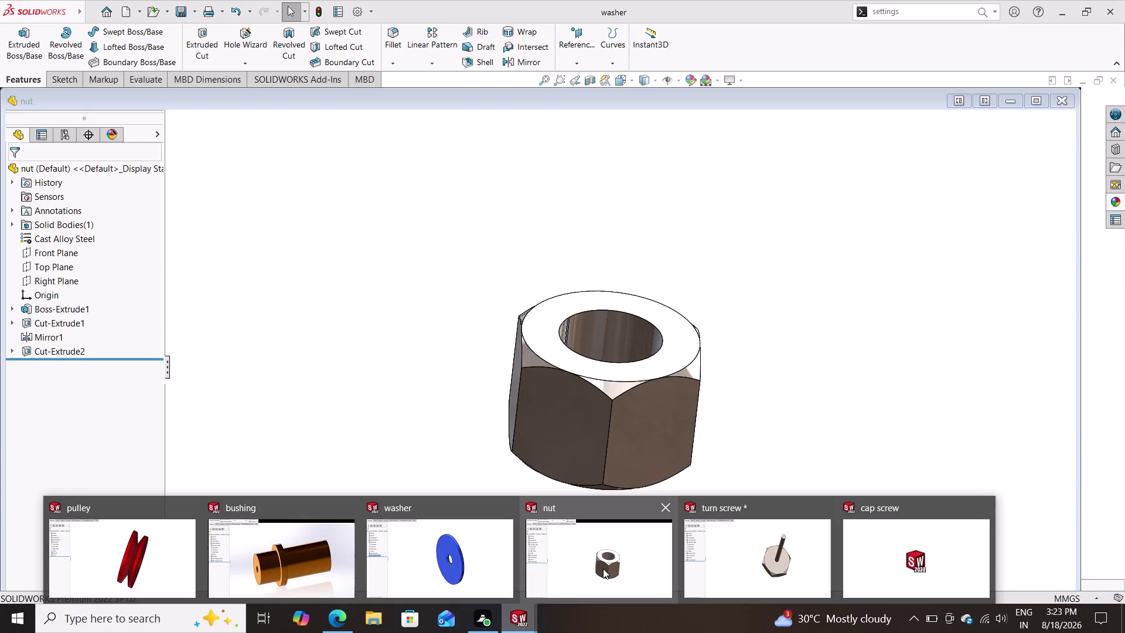
click(603, 569)
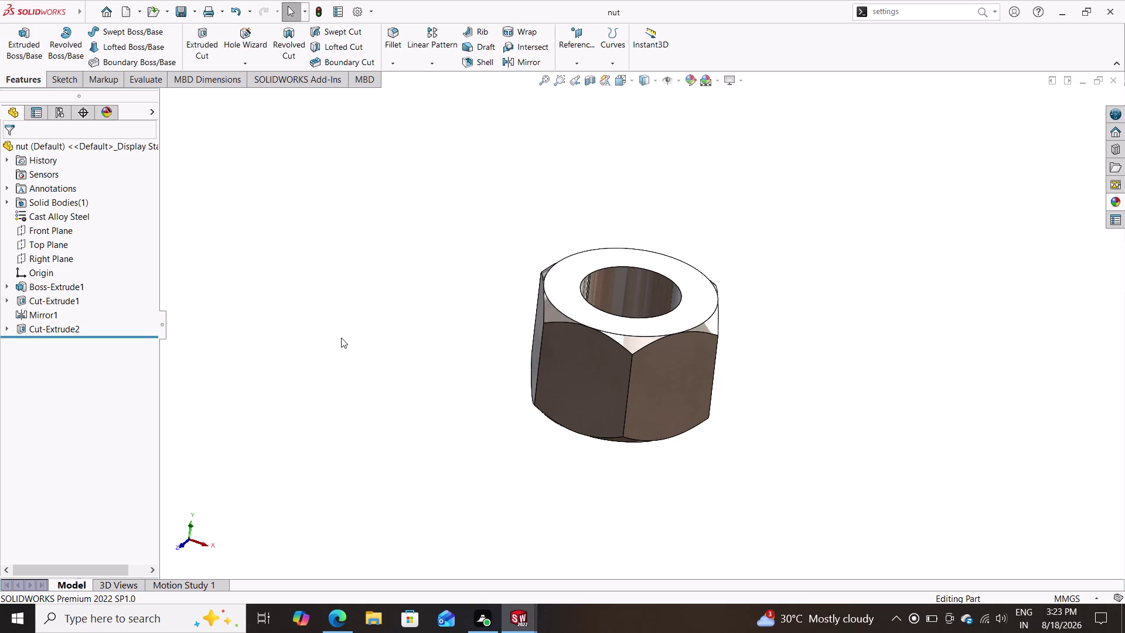
Undo and redo recent changes to the nut with Ctrl+Z and Ctrl+Y.
key(ctrl+z)
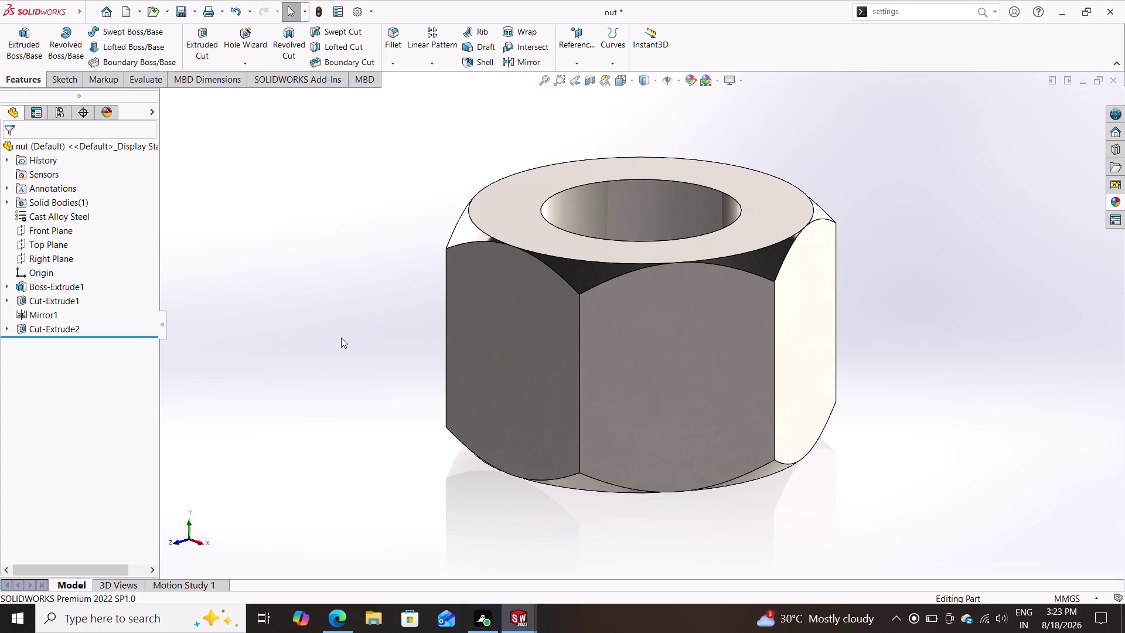
key(ctrl+z)
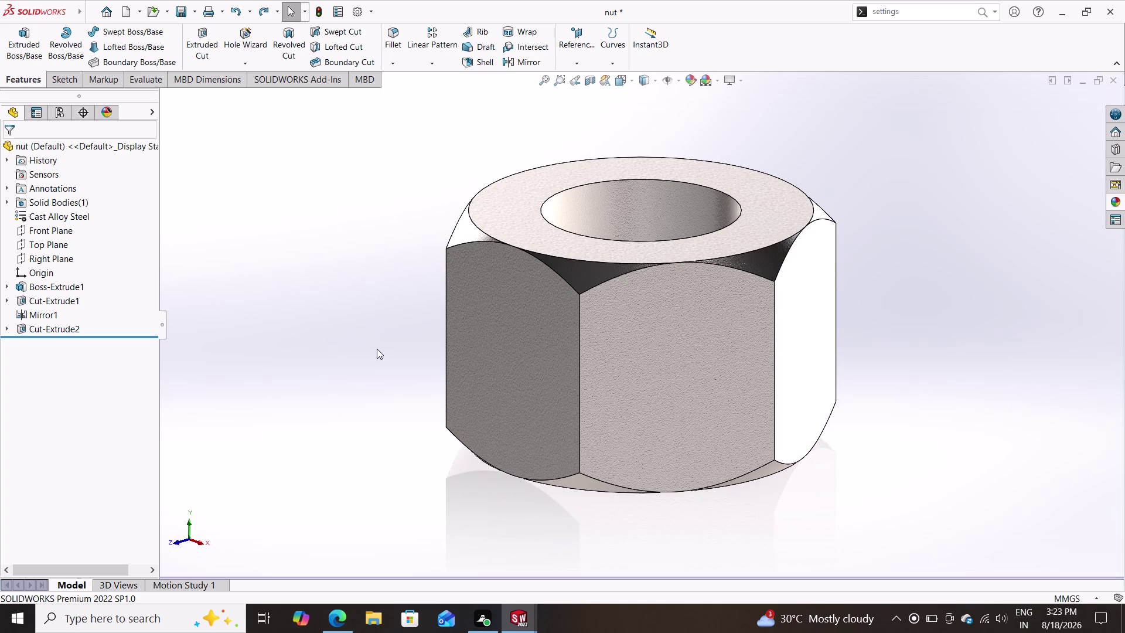
key(ctrl+y)
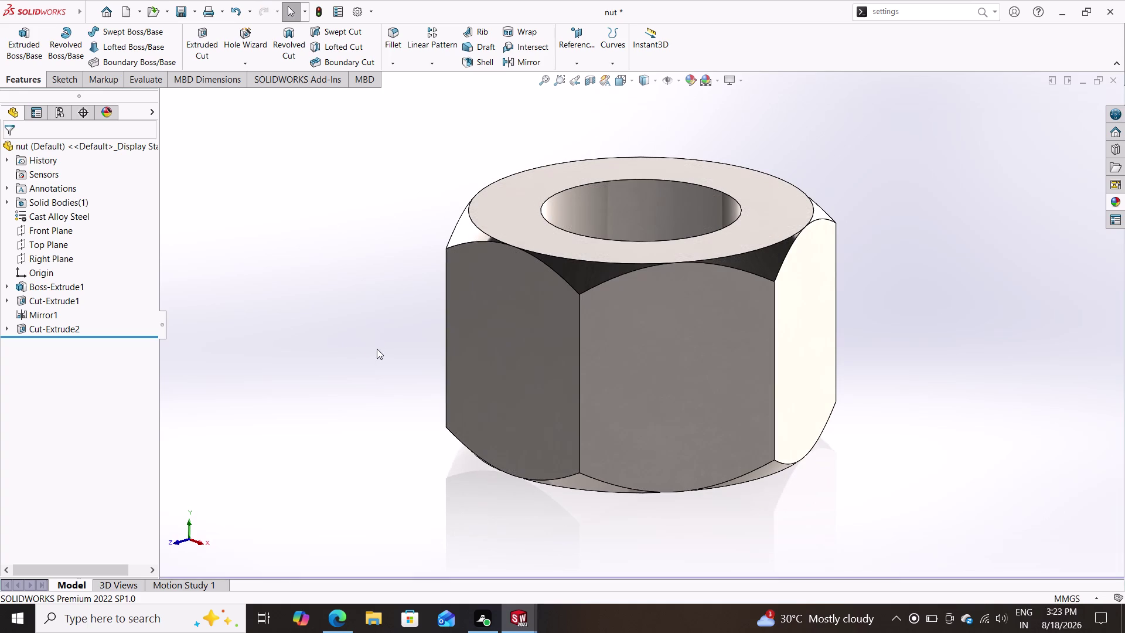
key(ctrl+y)
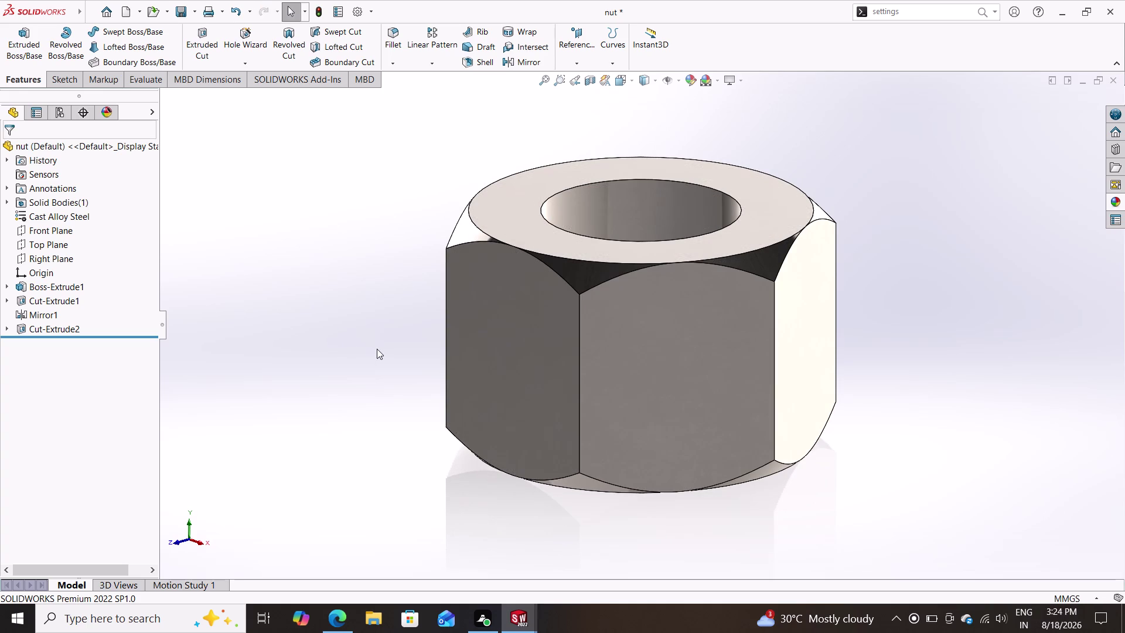
key(ctrl+y)
Edit the nut's hexagon Sketch1 from its top face.
middle_drag(400, 295, 400, 406)
click(553, 315)
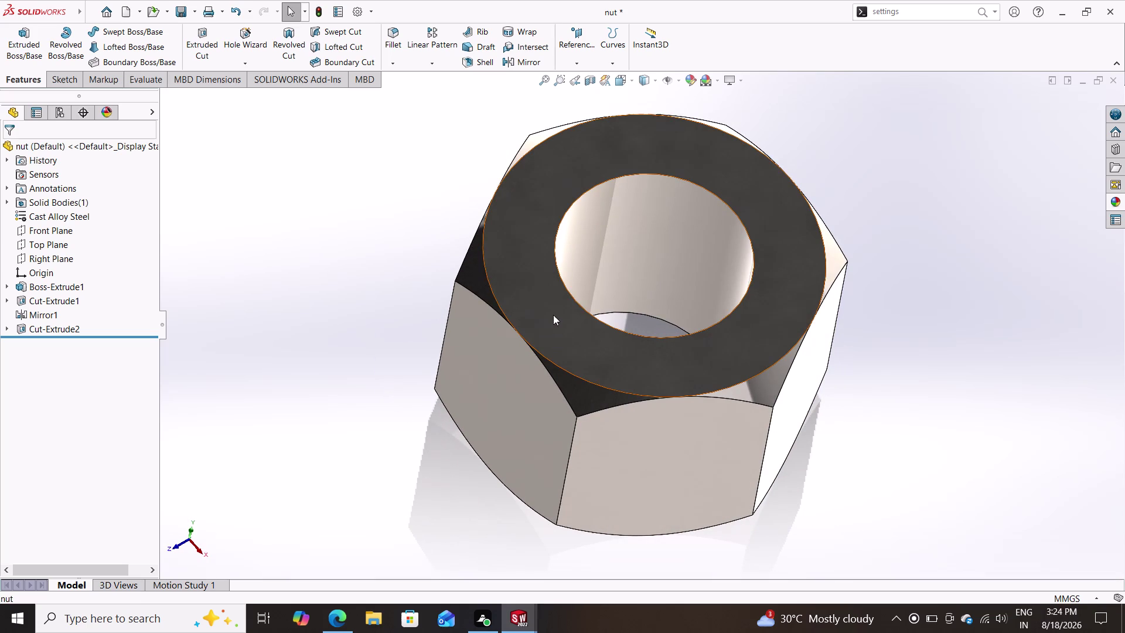
click(606, 266)
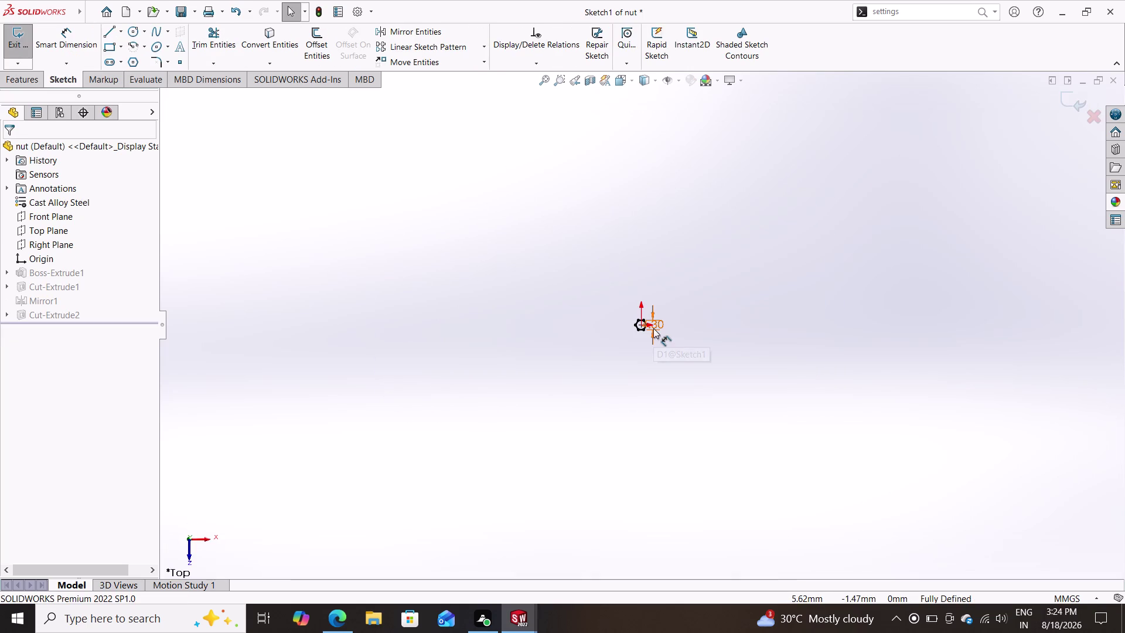
Zoom into Sketch1, leave it, and reopen it from the nut's top face.
scroll(down, 3)
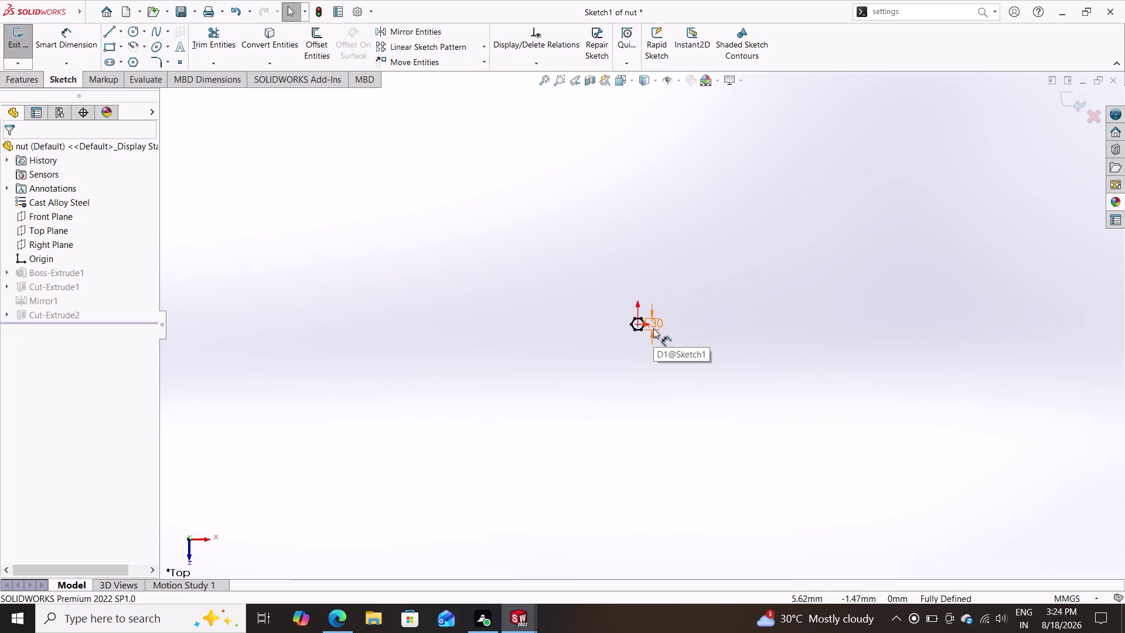
scroll(down, 3)
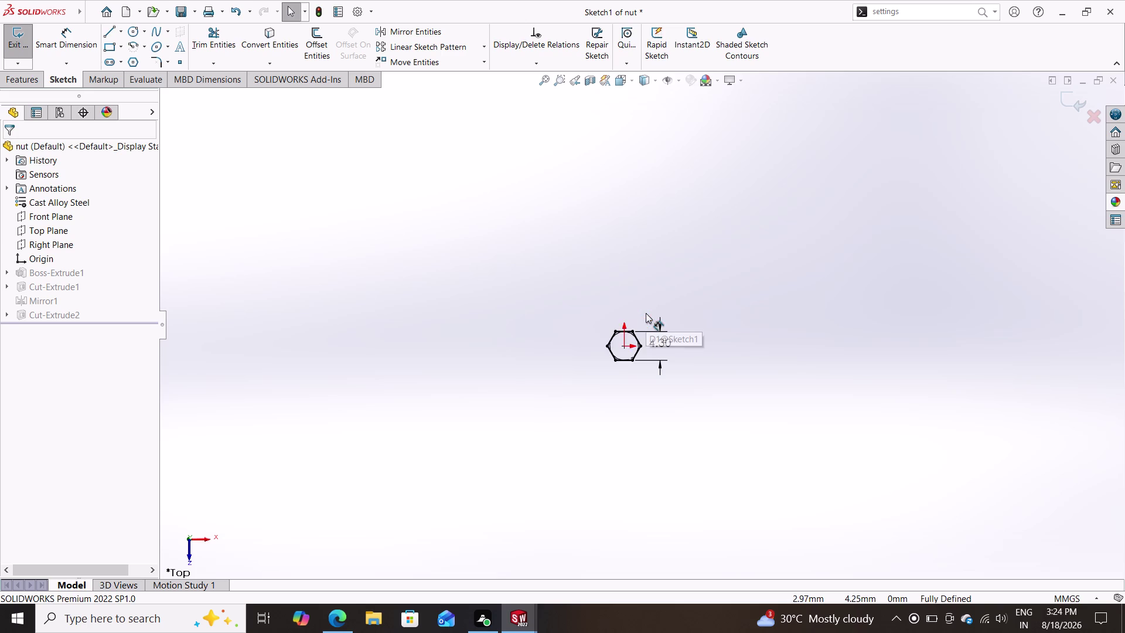
scroll(down, 3)
key(ctrl+z)
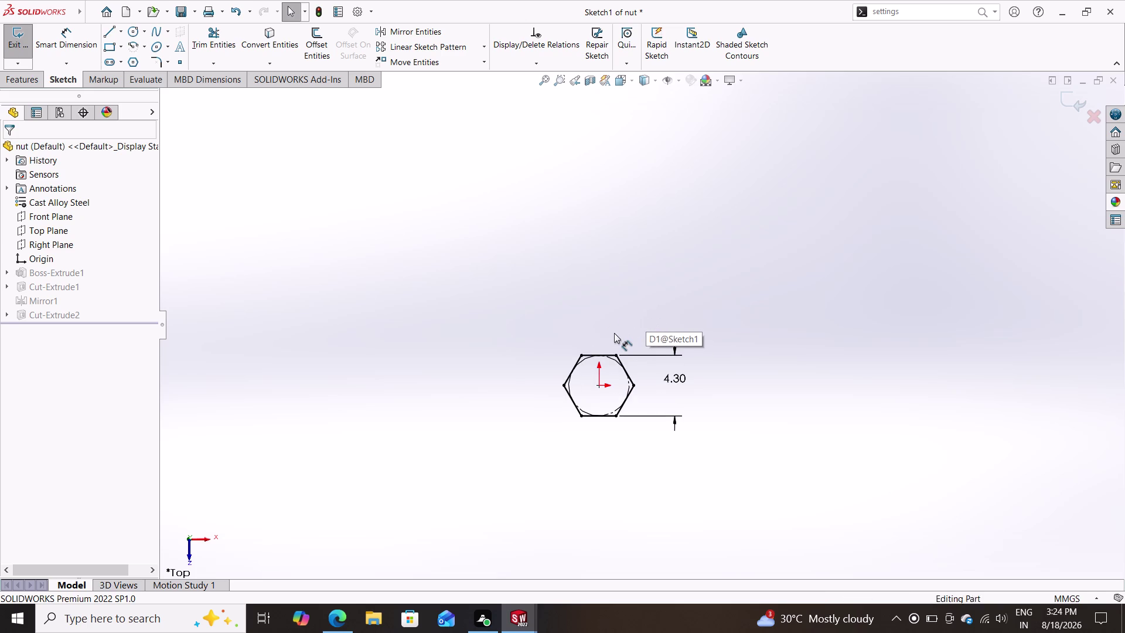
click(619, 328)
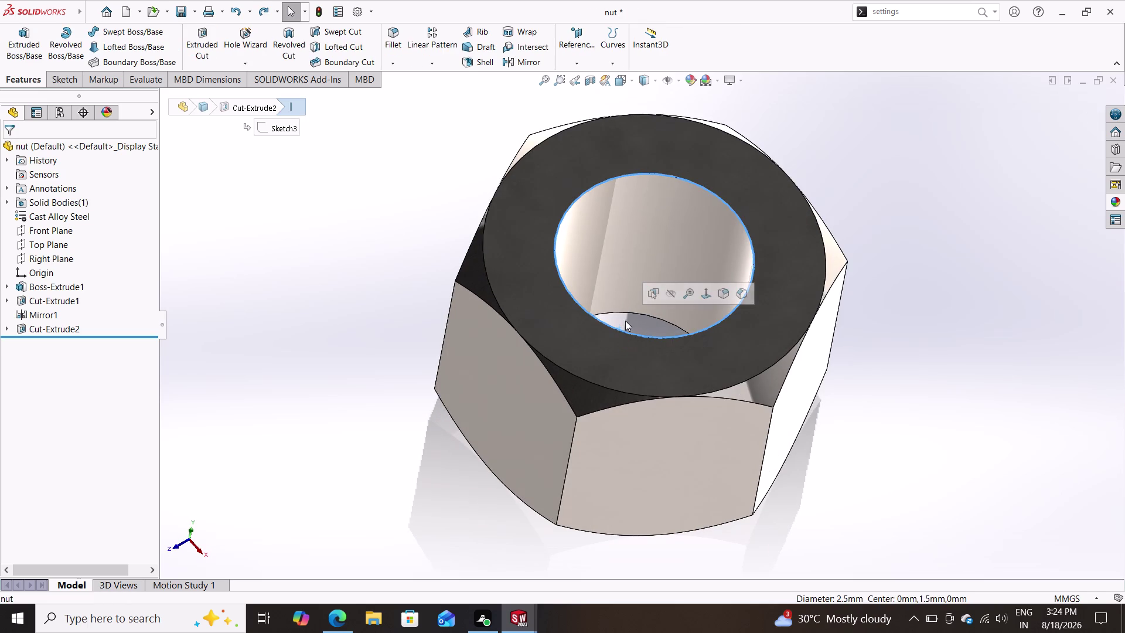
key(Escape)
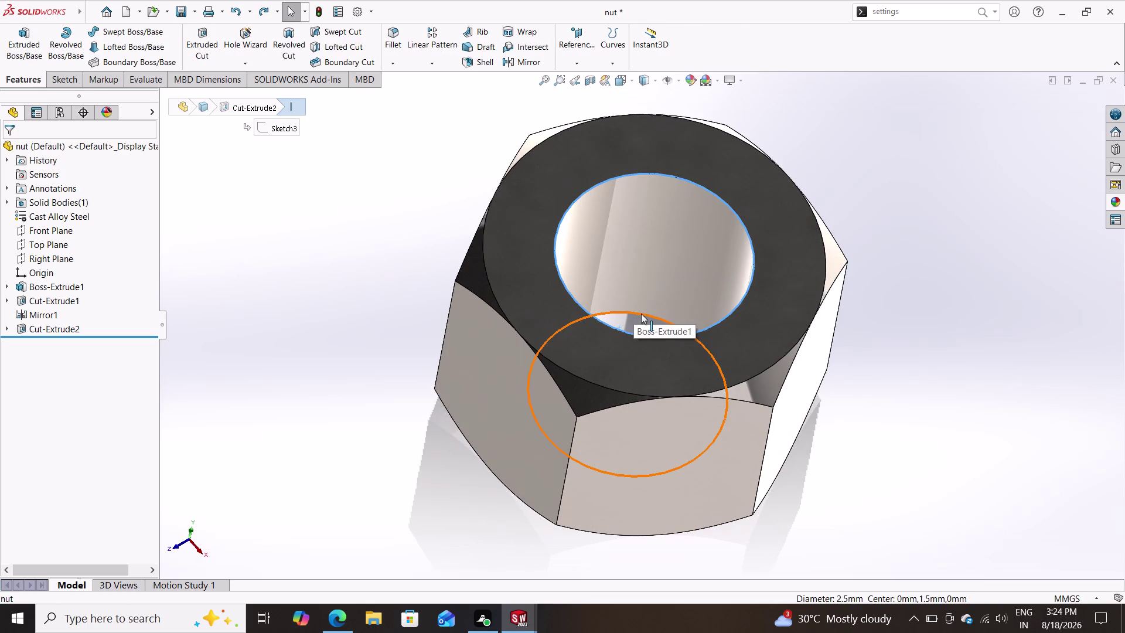
key(Escape)
click(582, 339)
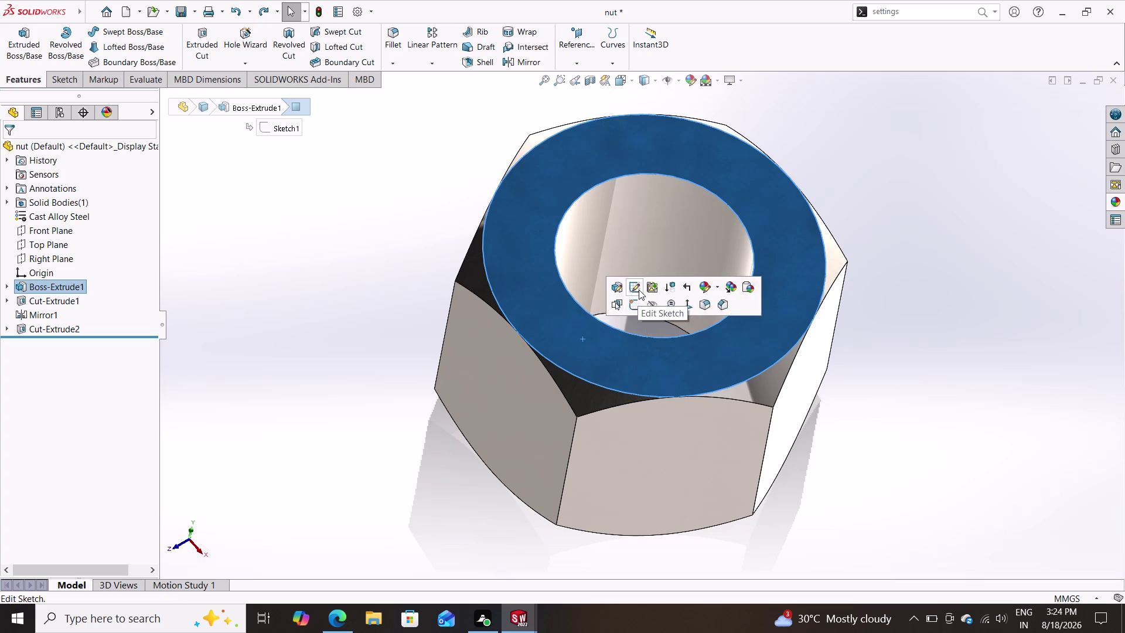
click(639, 289)
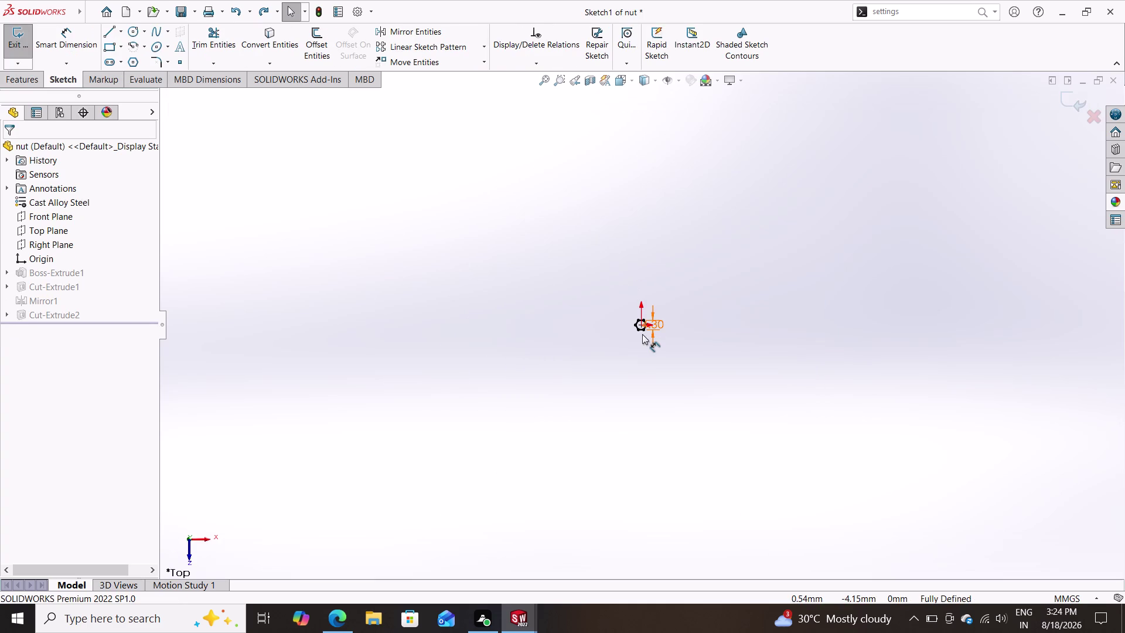
Exit Sketch1 again and undo the nut's material assignment.
scroll(down, 3)
scroll(down, 3)
scroll(down, 3)
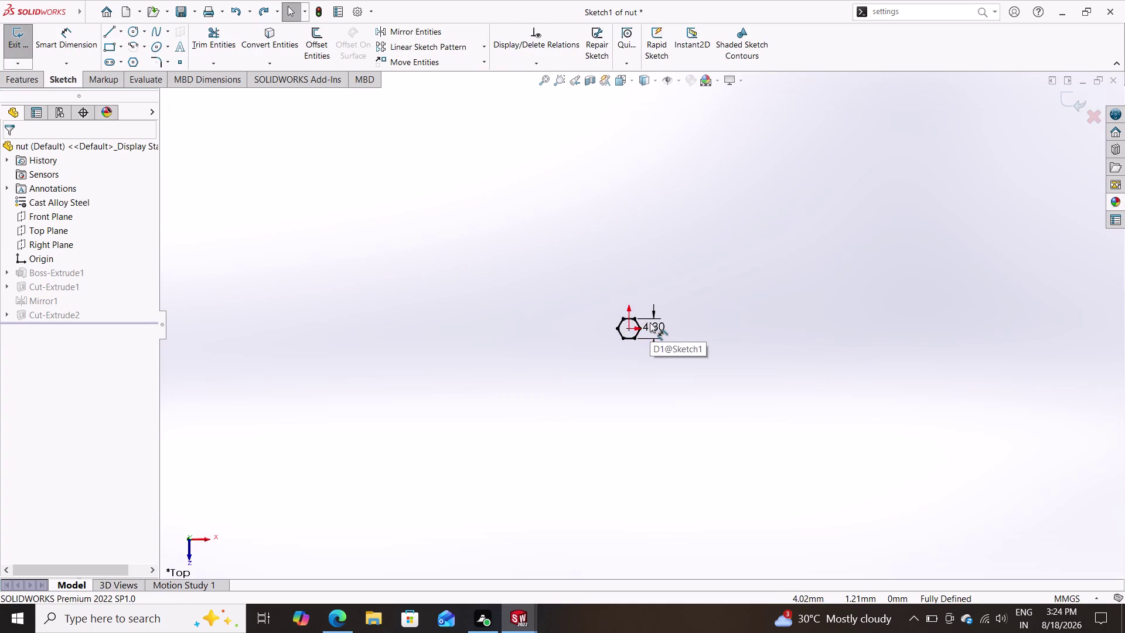
scroll(down, 3)
scroll(up, 3)
scroll(down, 3)
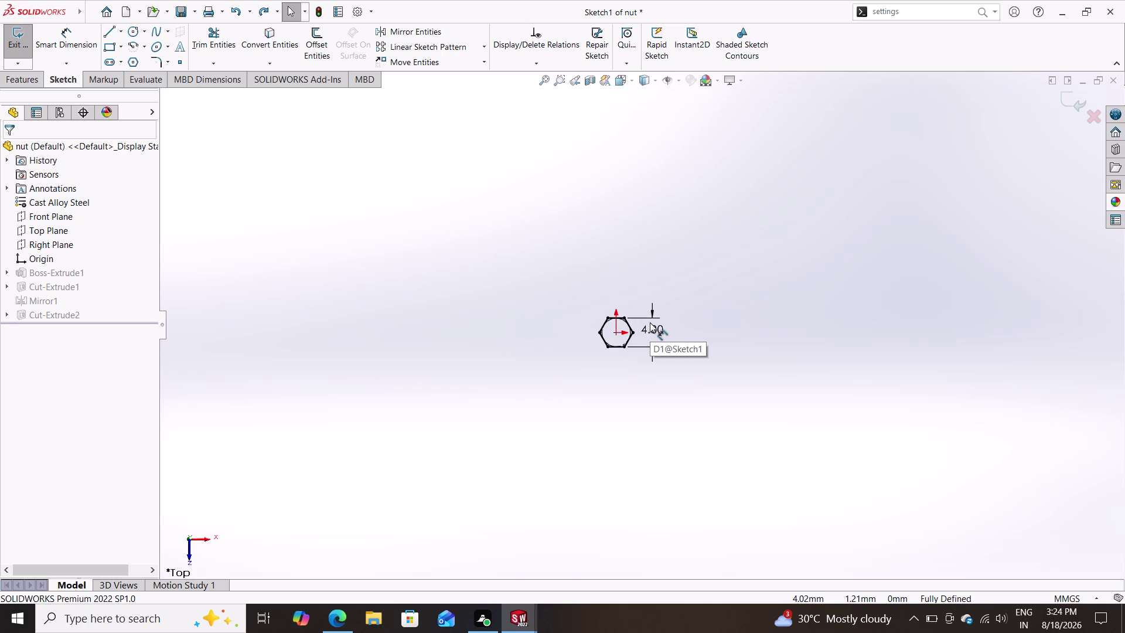
click(650, 322)
key(Escape)
key(Escape)
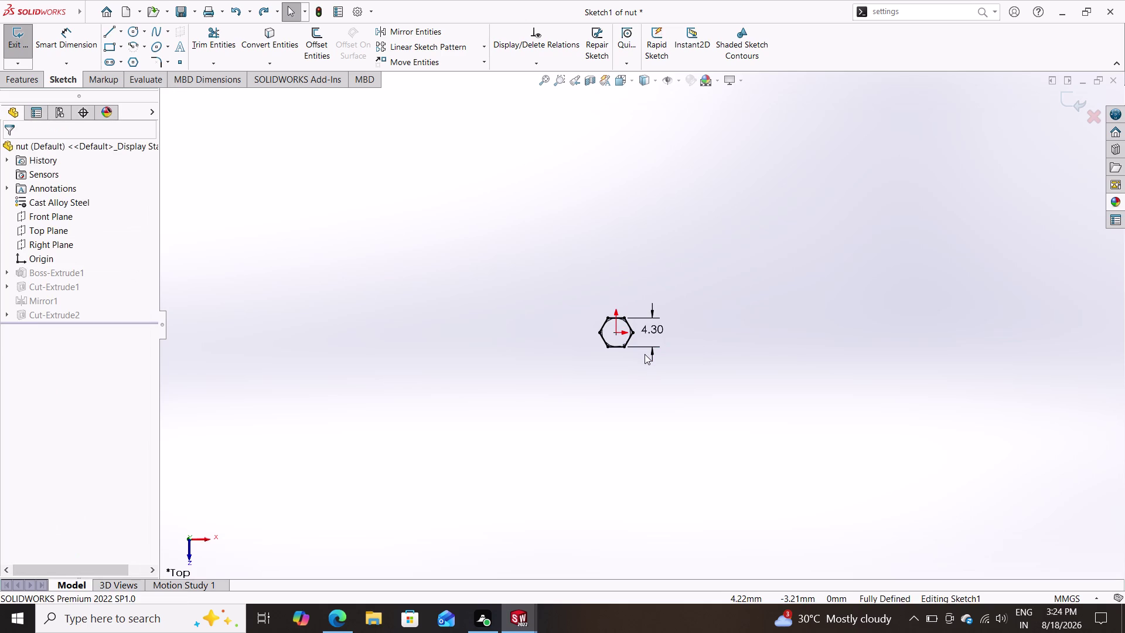
key(ctrl+z)
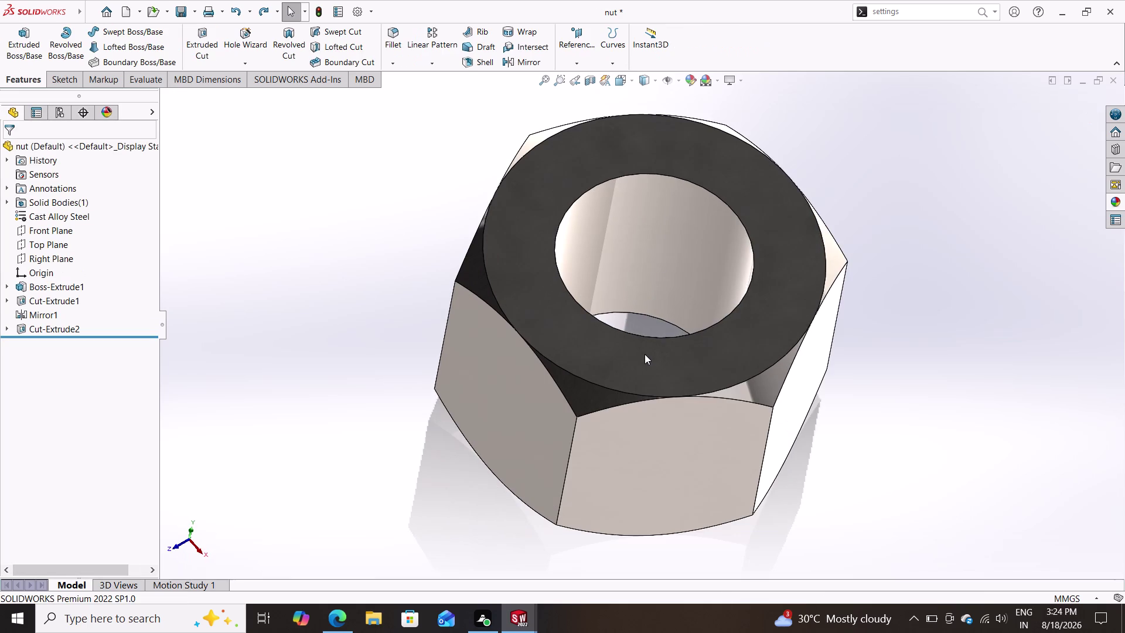
key(ctrl+z)
Undo back into Sketch3, delete the nut's Ø2.50 bore circle, and exit the sketch.
key(ctrl+z)
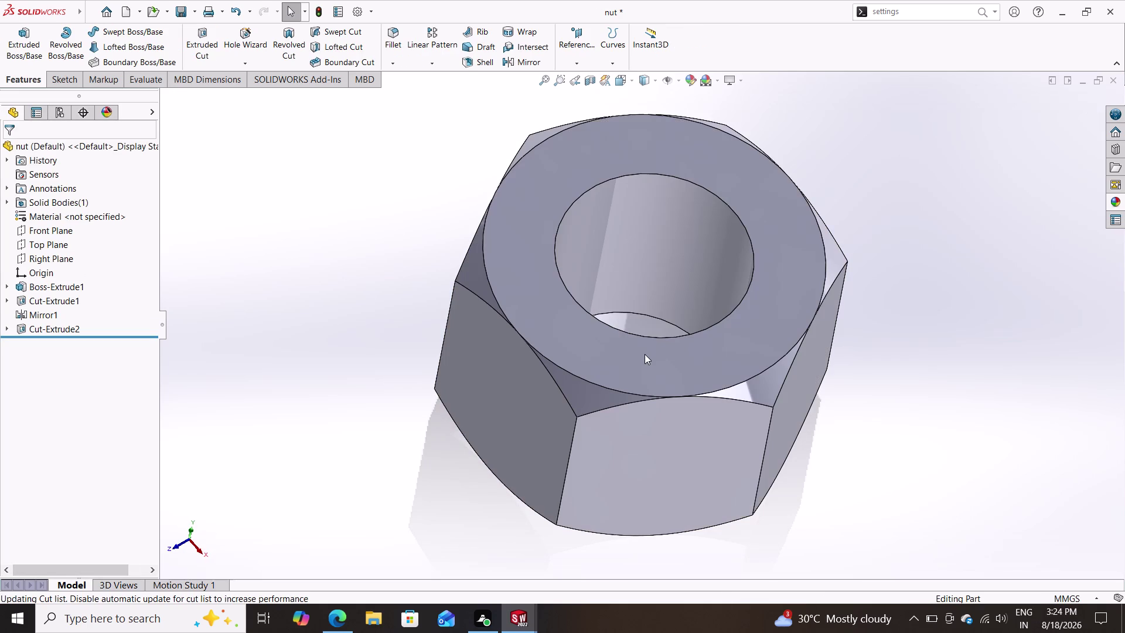
key(ctrl+z)
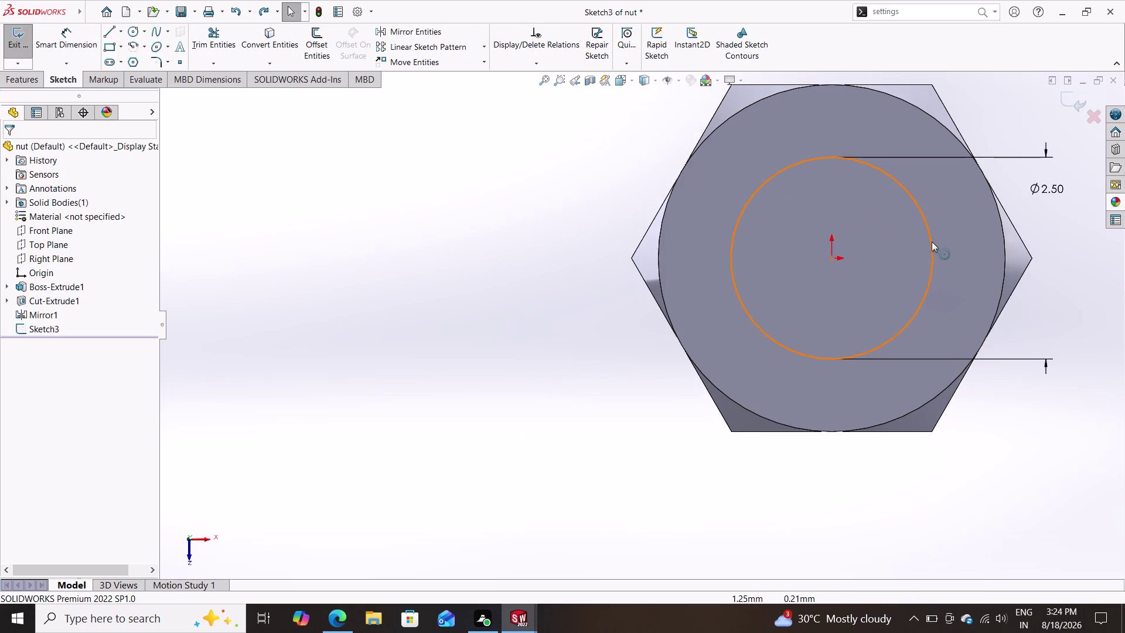
click(931, 242)
key(Delete)
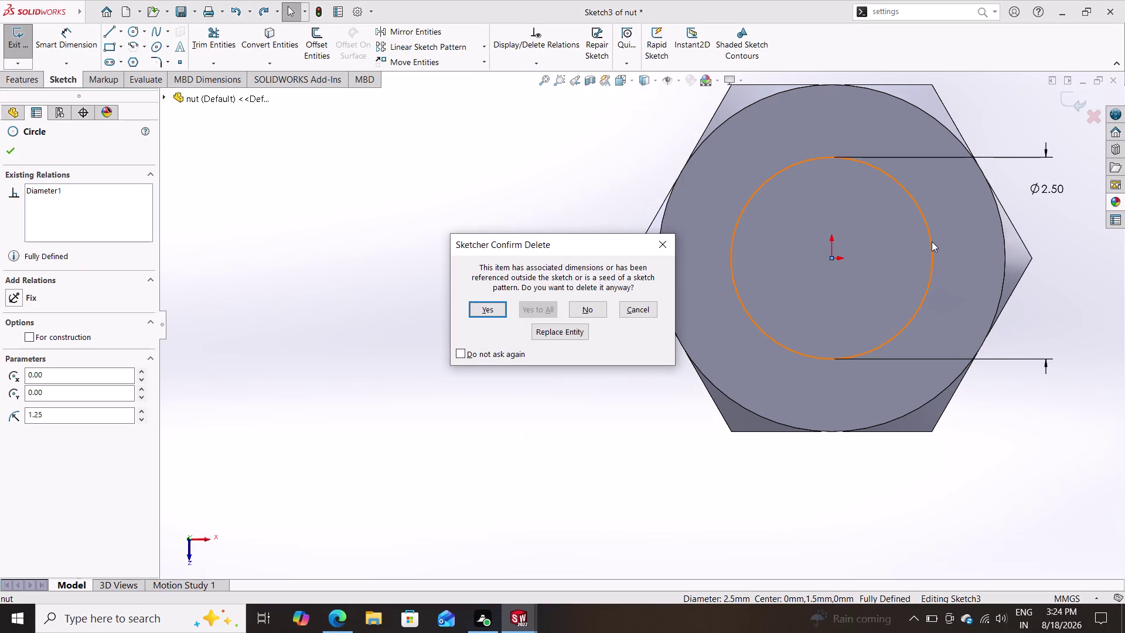
click(491, 310)
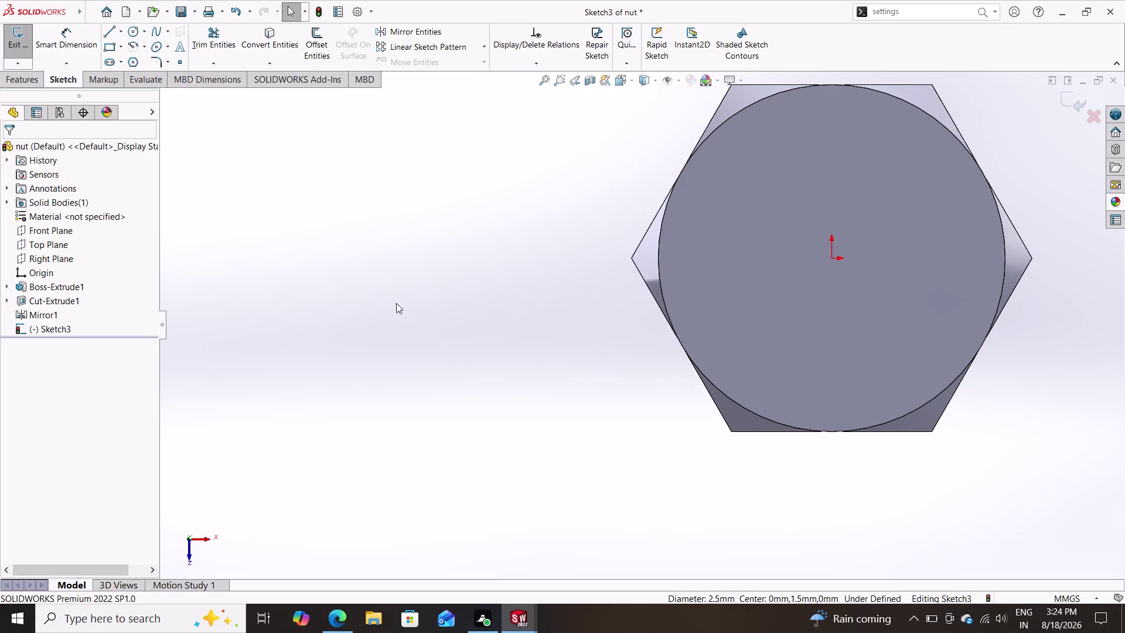
click(26, 79)
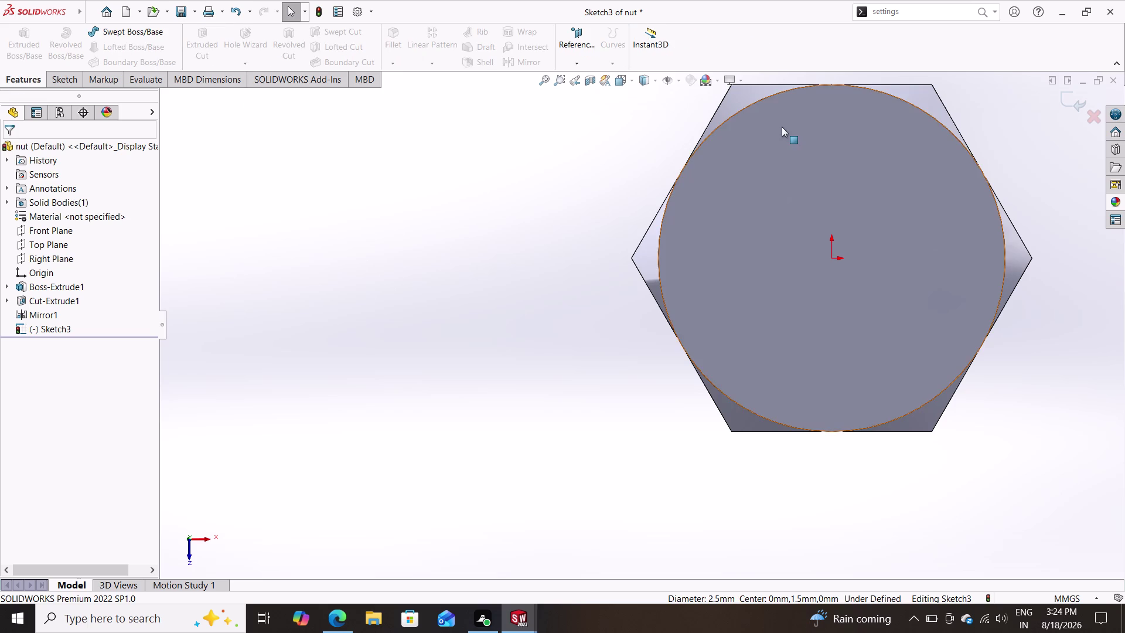
click(1078, 105)
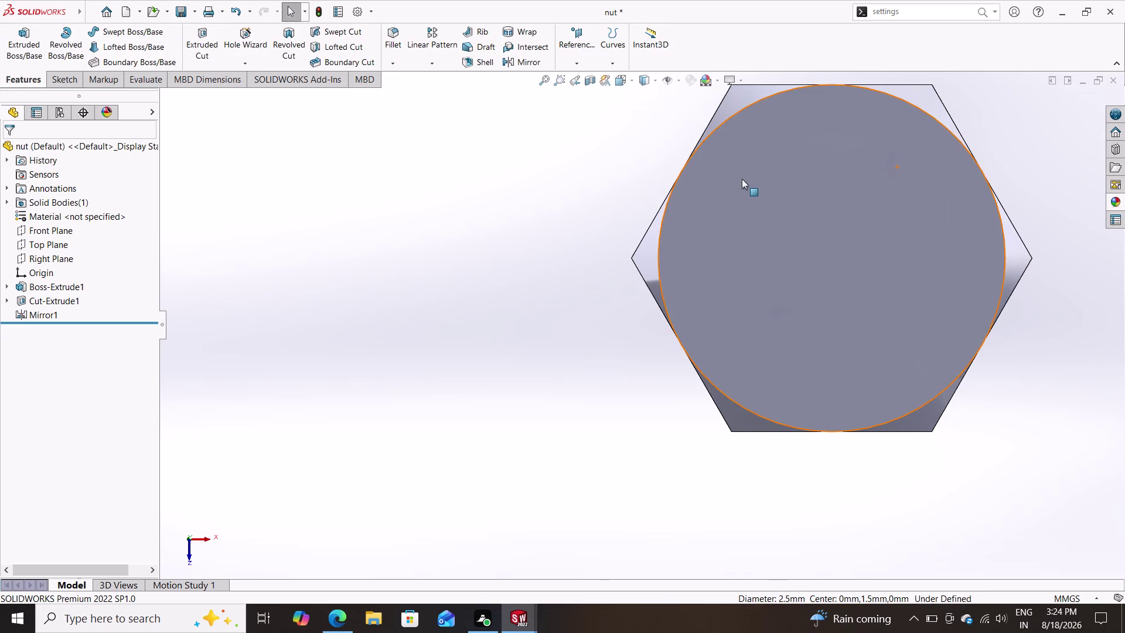
In Hole Wizard, specify an ISO M2.5 bottoming tapped hole through all.
click(244, 41)
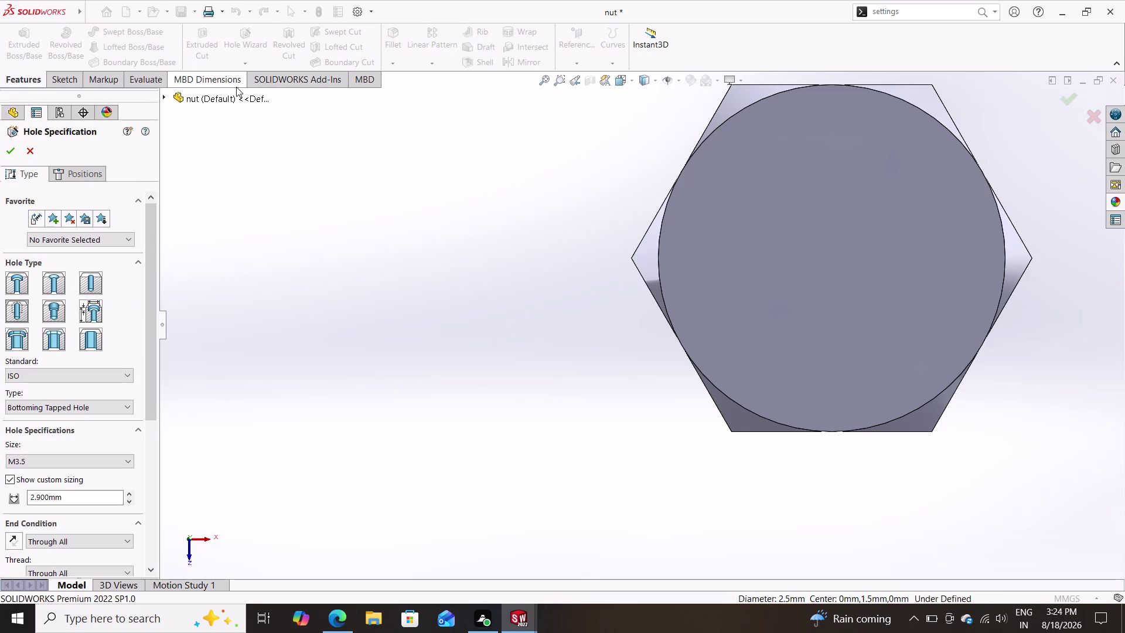
click(16, 311)
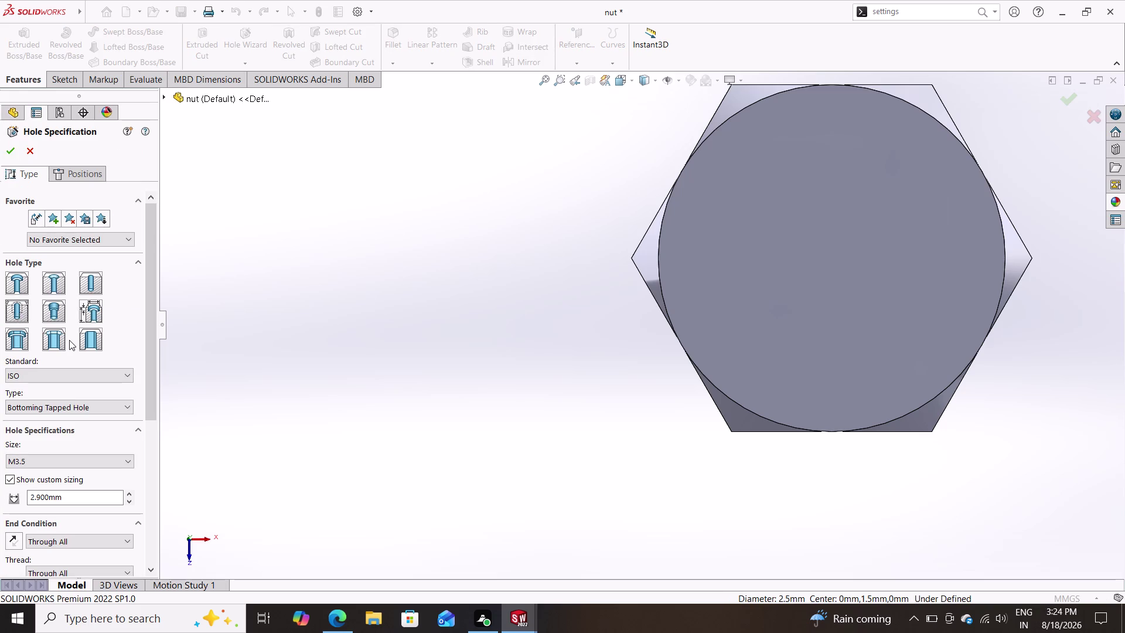
scroll(down, 3)
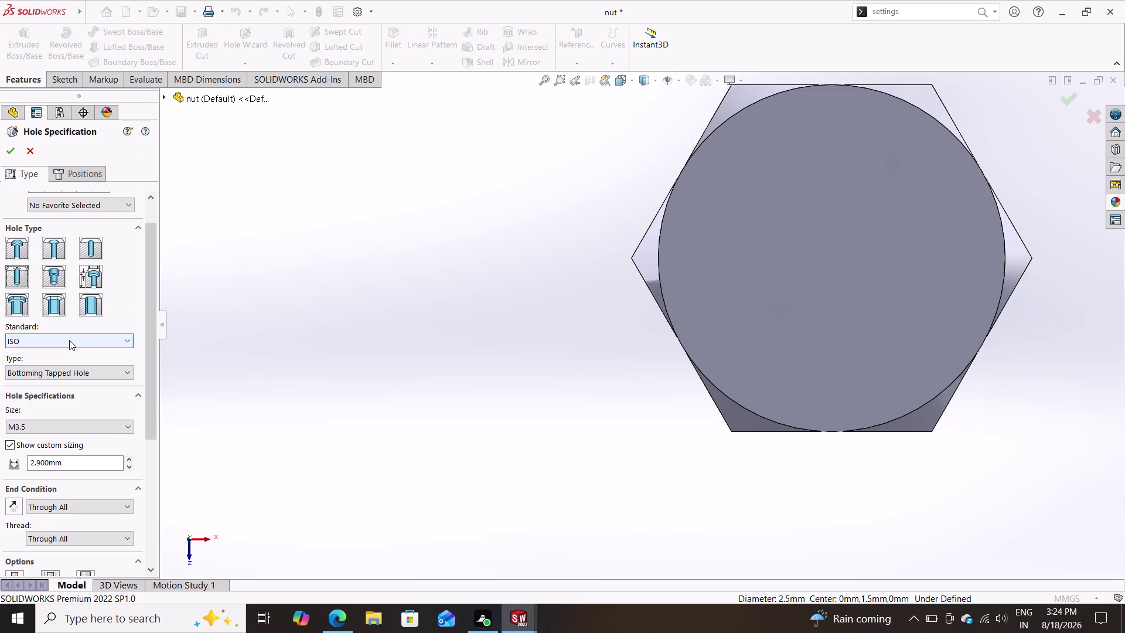
click(69, 424)
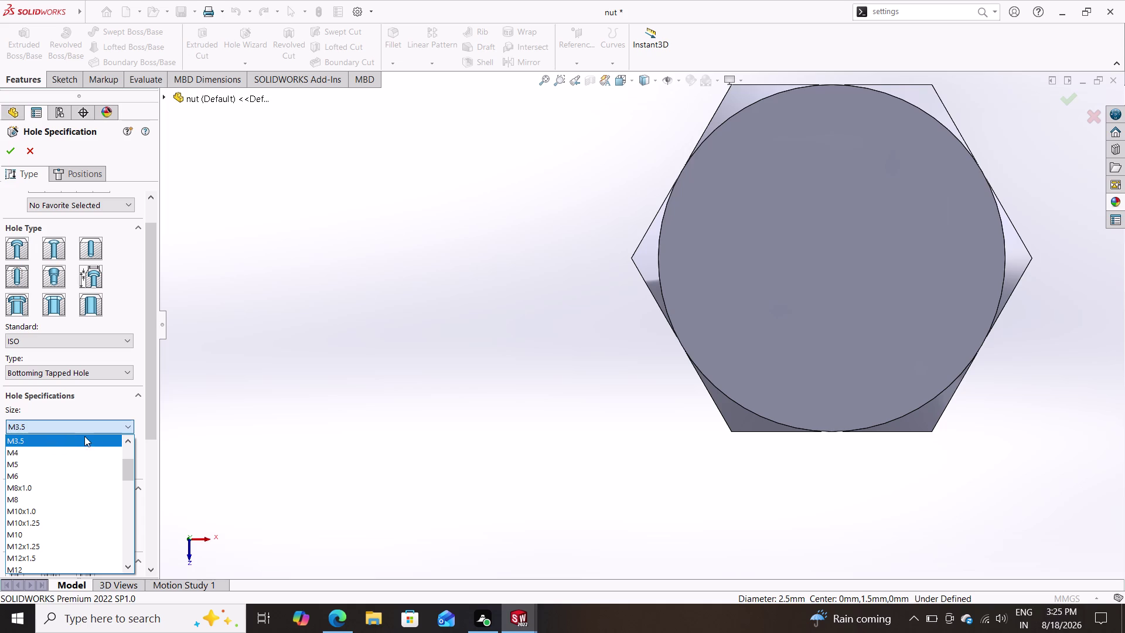
drag(128, 467, 130, 453)
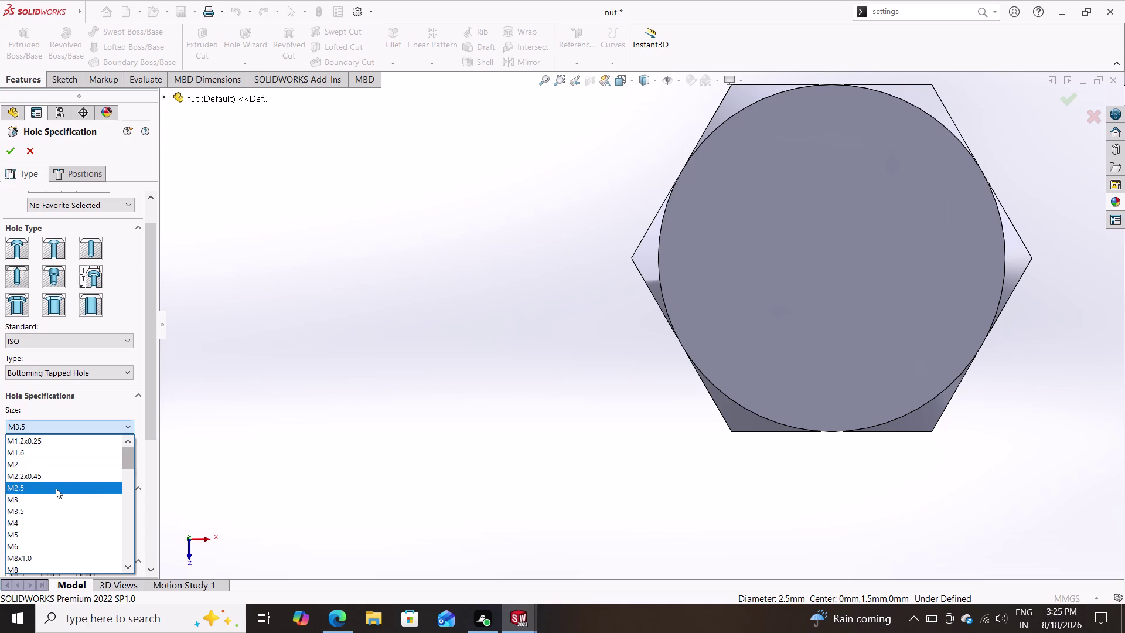
click(55, 488)
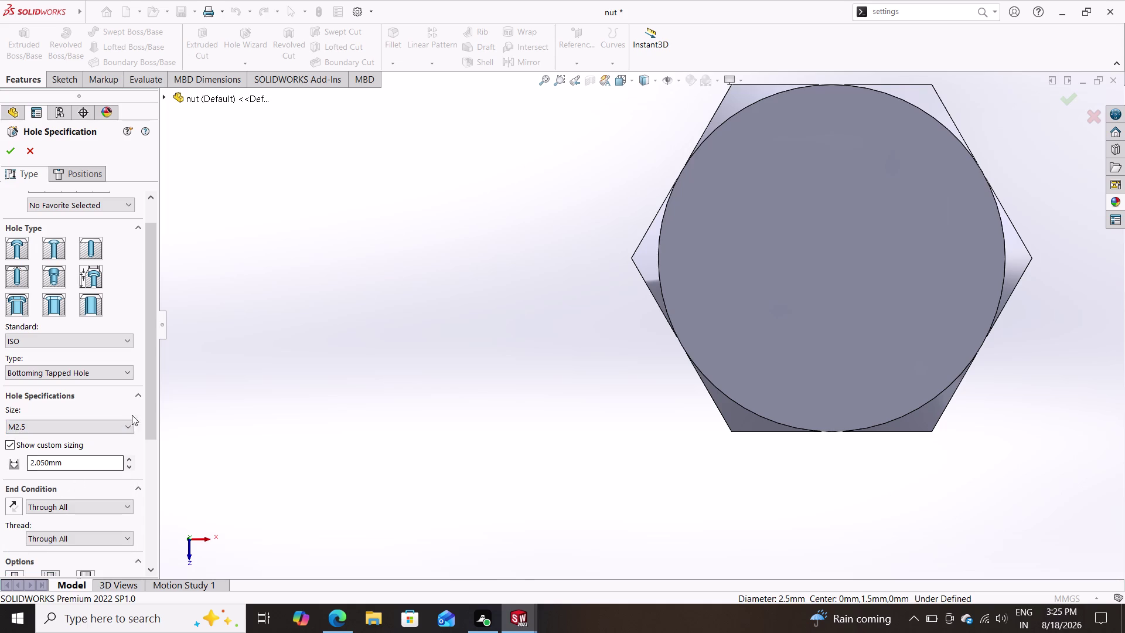
drag(154, 411, 147, 496)
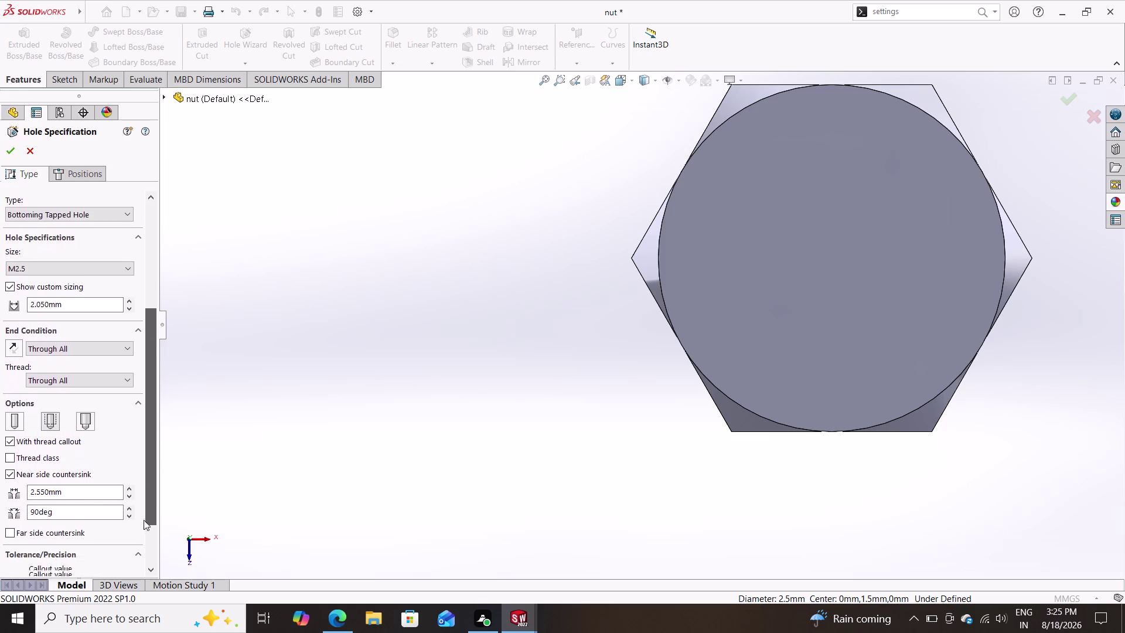
drag(147, 497, 140, 548)
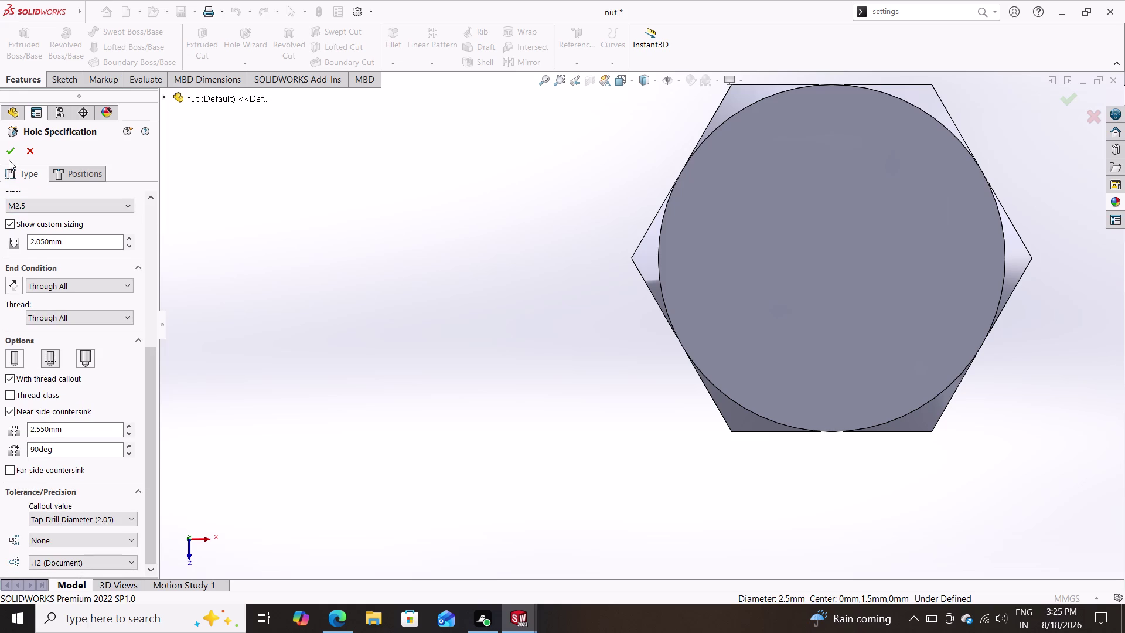
click(9, 157)
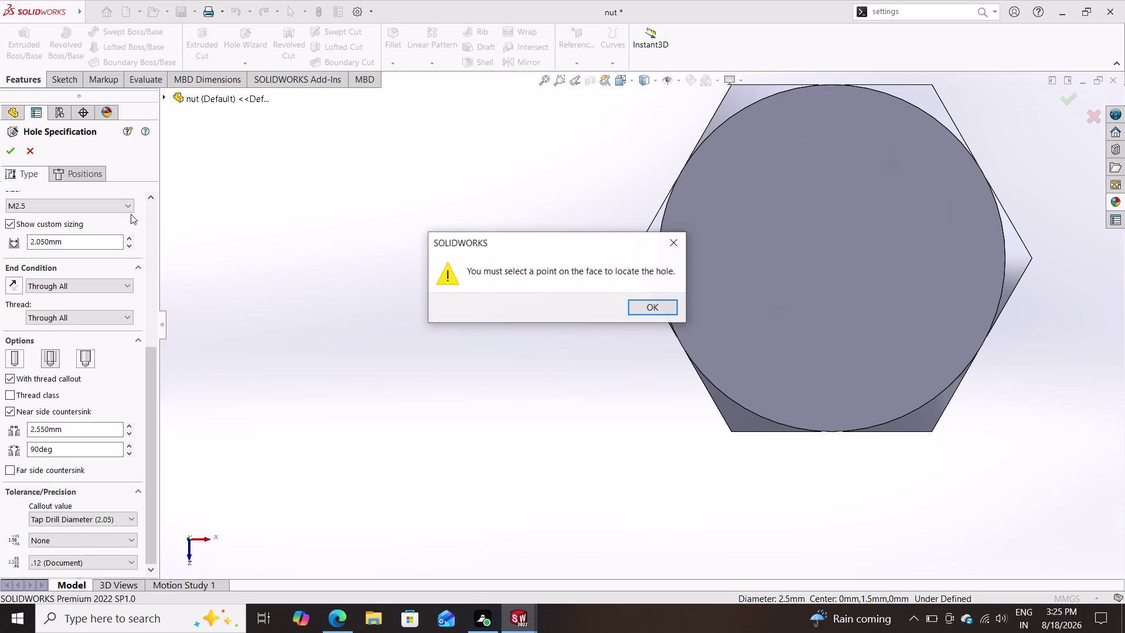
click(653, 304)
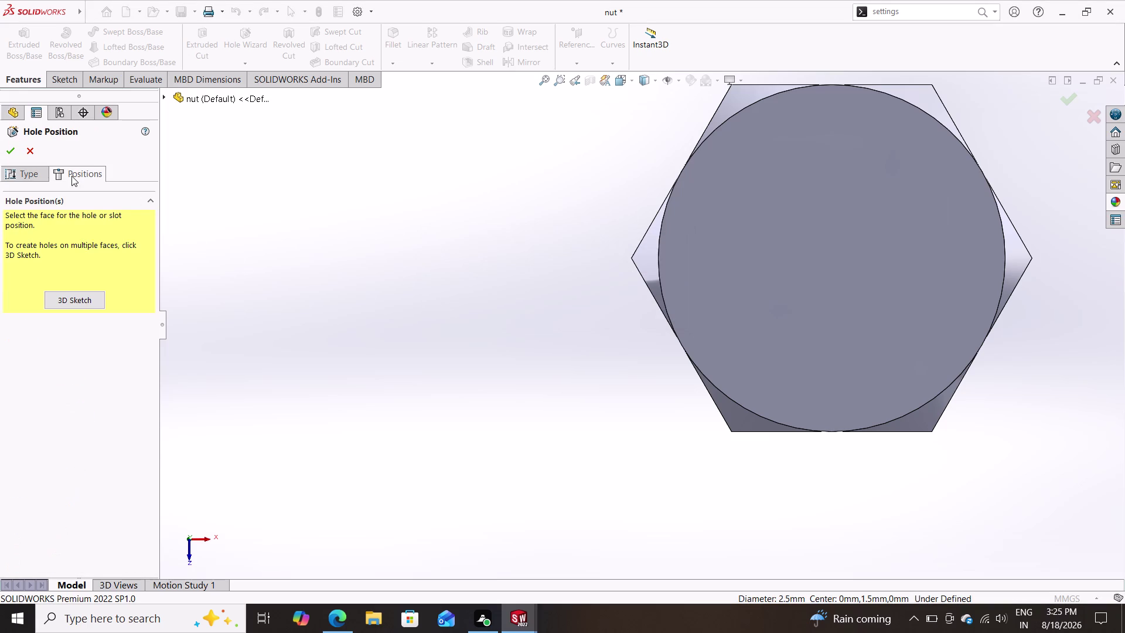
Place the M2.5 tapped hole at the centre of the nut's front face.
click(850, 259)
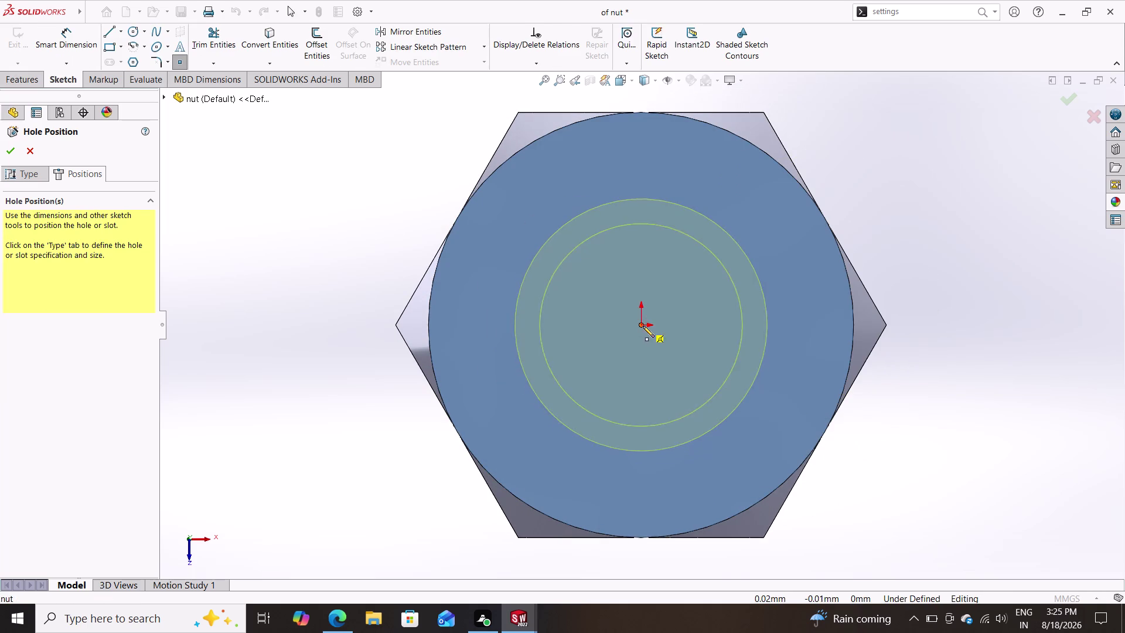
click(642, 325)
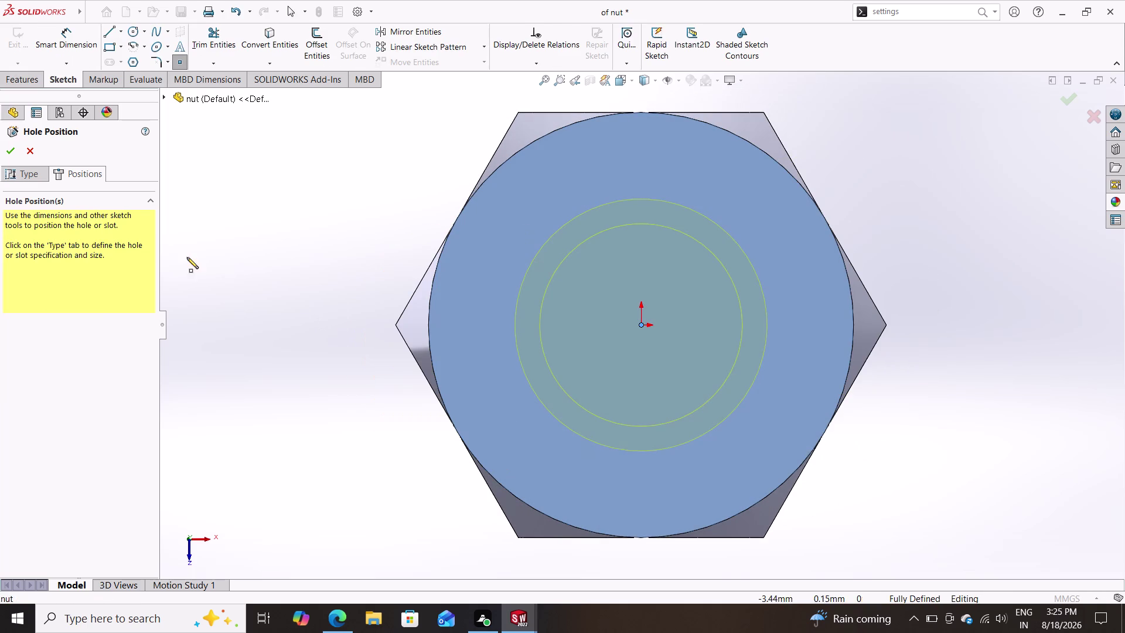
click(12, 154)
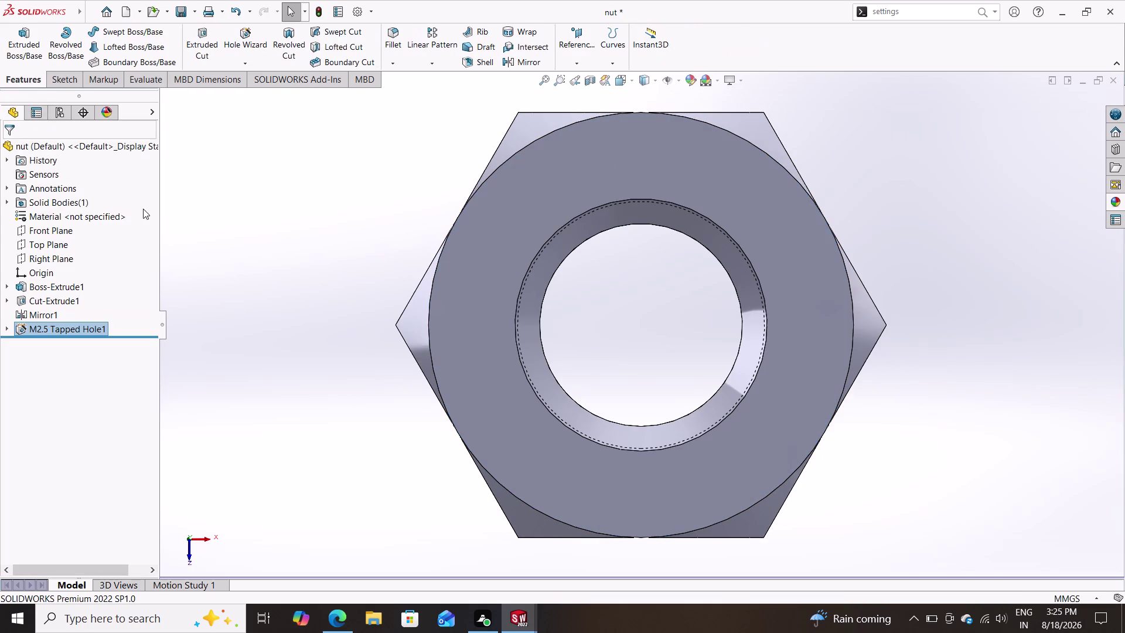
click(986, 7)
Enable shaded cosmetic threads in the nut's Document Properties > Detailing.
click(953, 26)
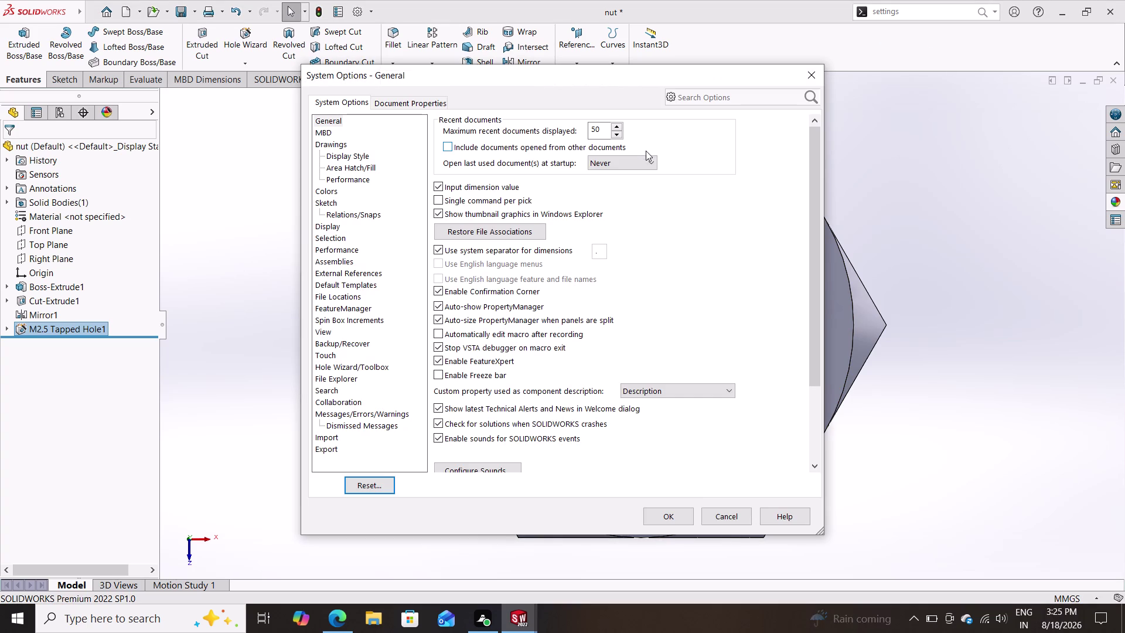
click(409, 101)
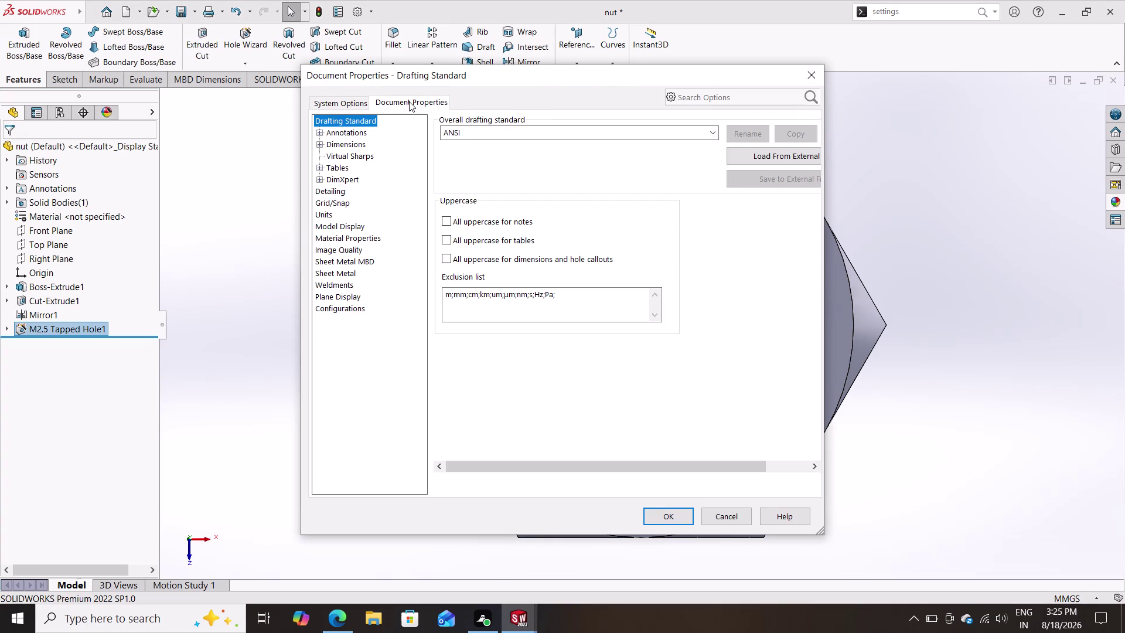
click(344, 191)
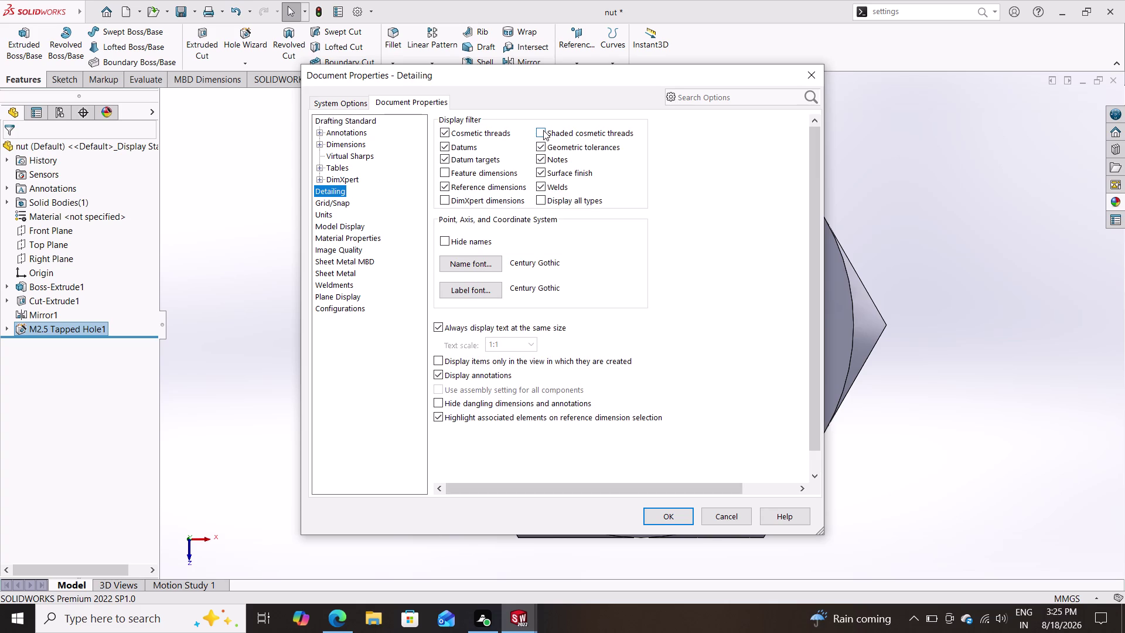
click(543, 130)
click(653, 518)
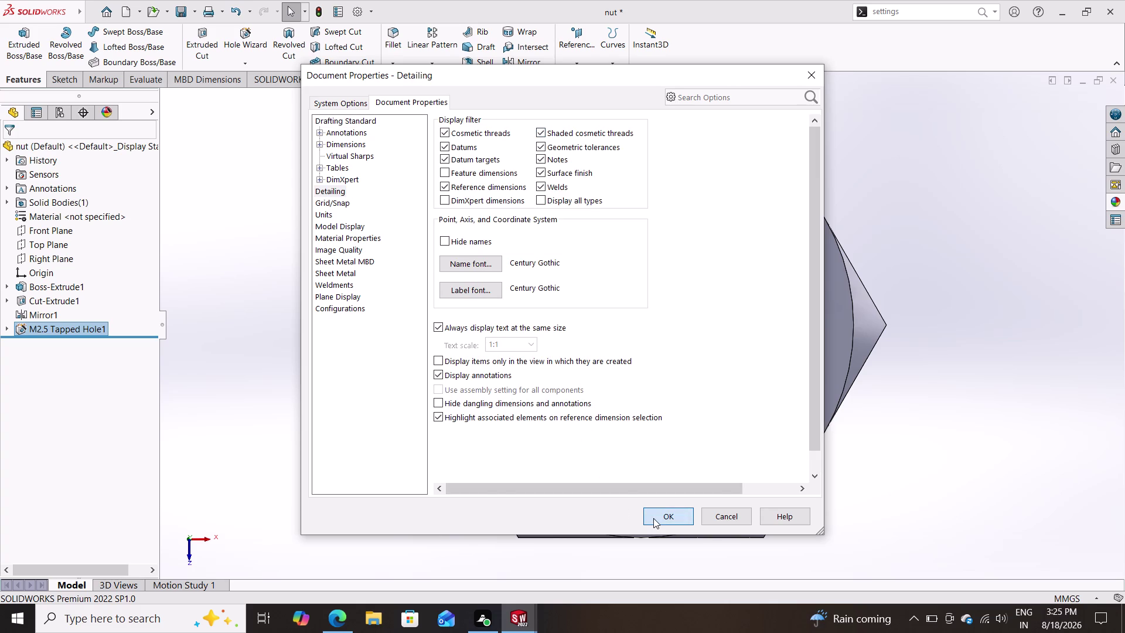
middle_drag(826, 402, 750, 424)
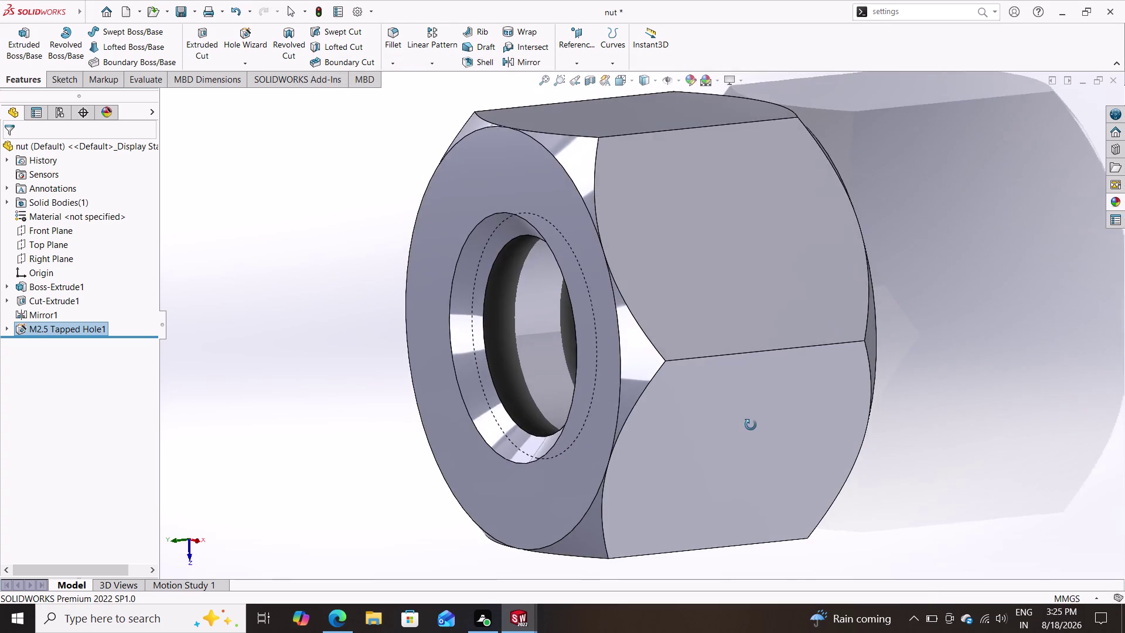
middle_drag(750, 425, 797, 442)
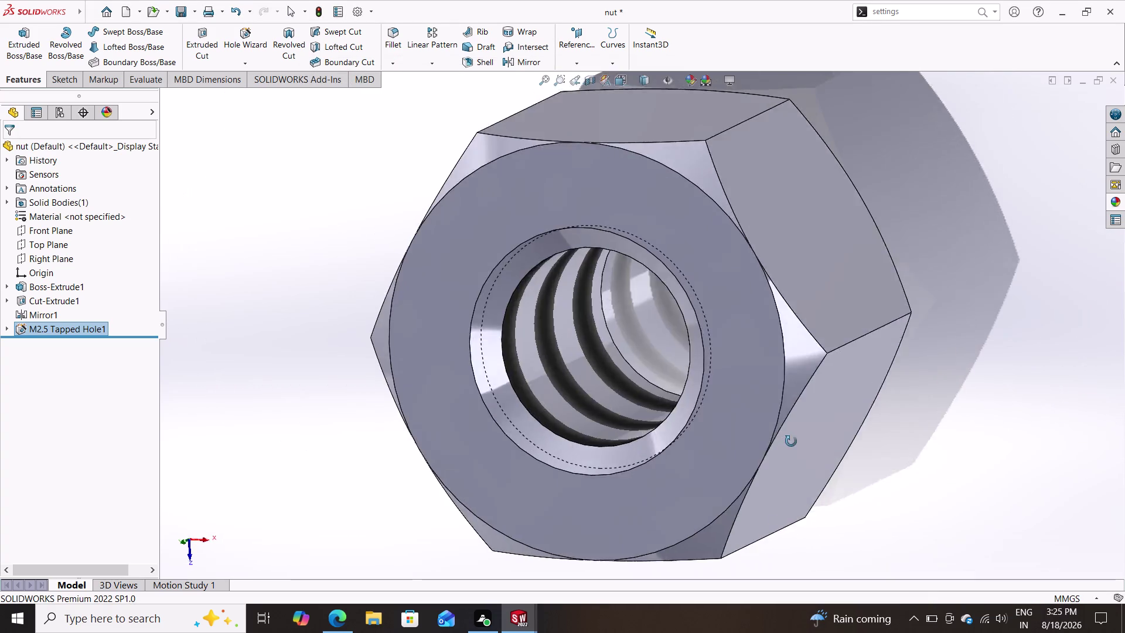
middle_drag(797, 442, 532, 531)
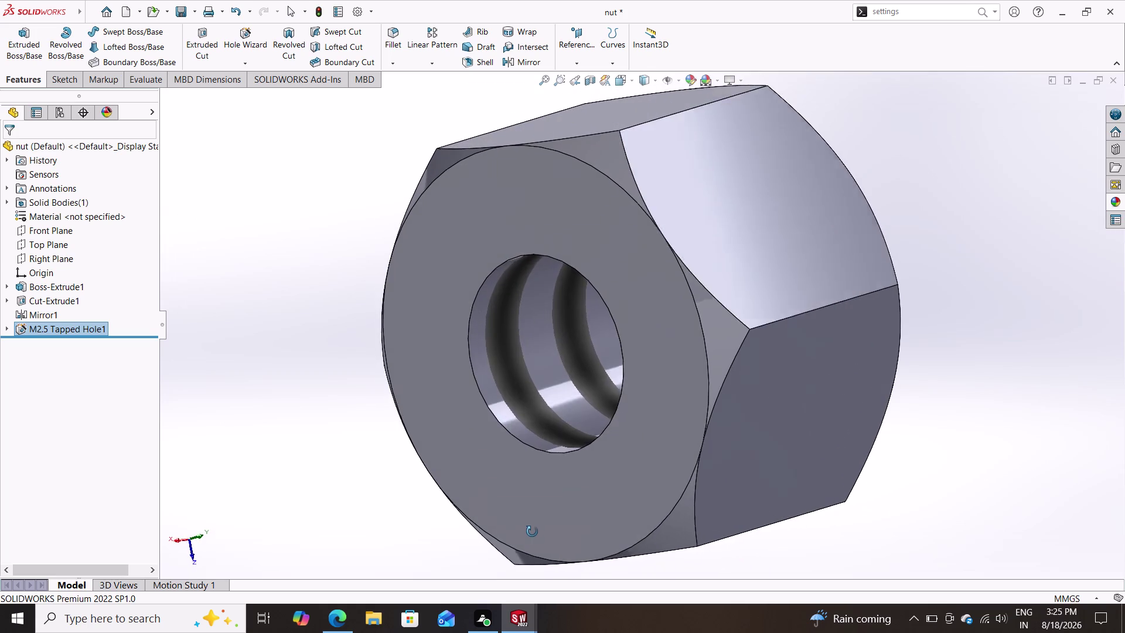
middle_drag(532, 532, 824, 505)
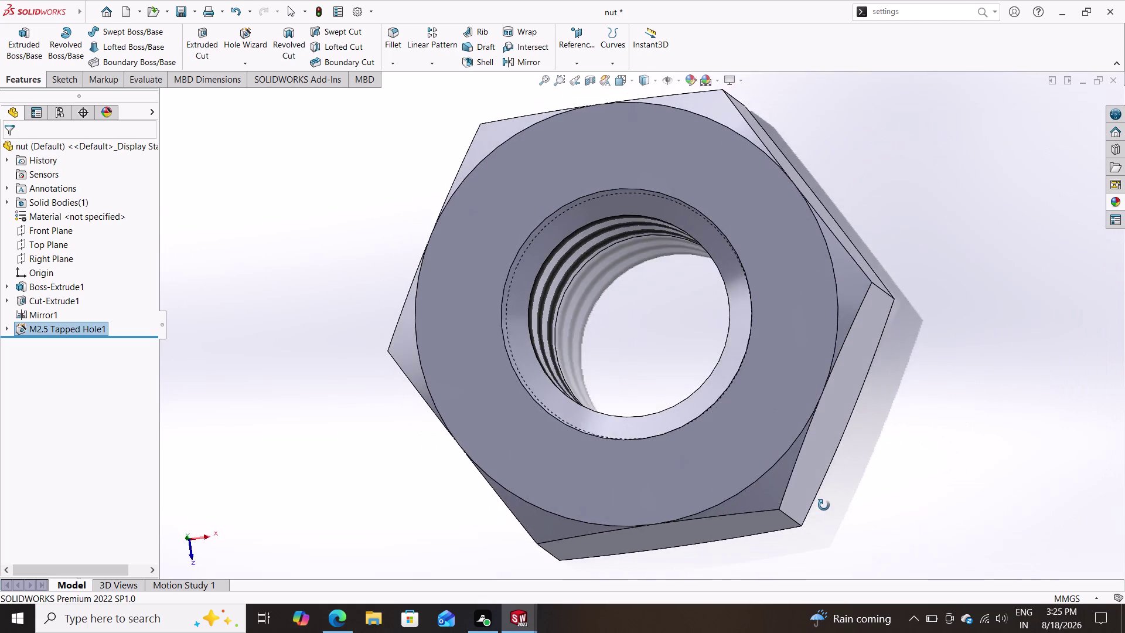
middle_drag(824, 505, 759, 514)
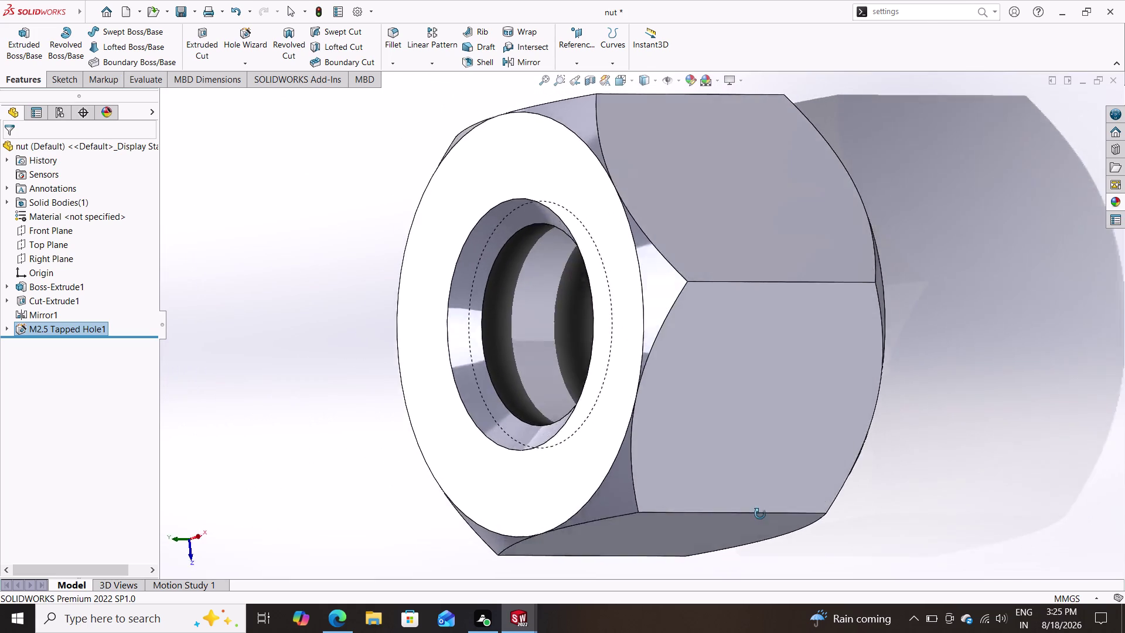
middle_drag(760, 514, 1059, 489)
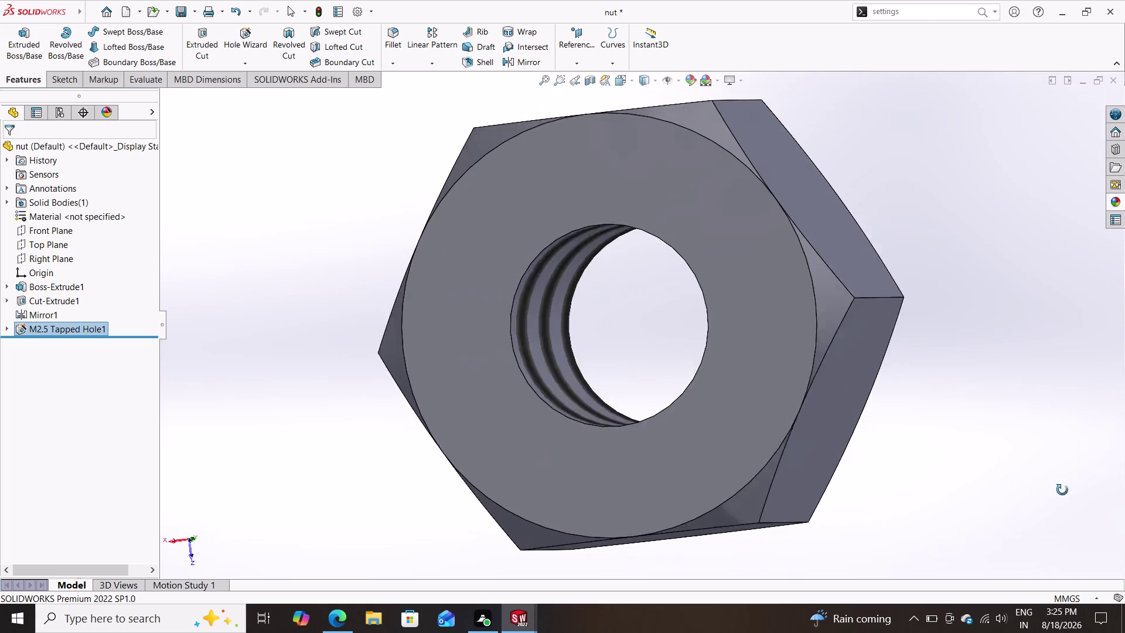
middle_drag(1058, 489, 976, 493)
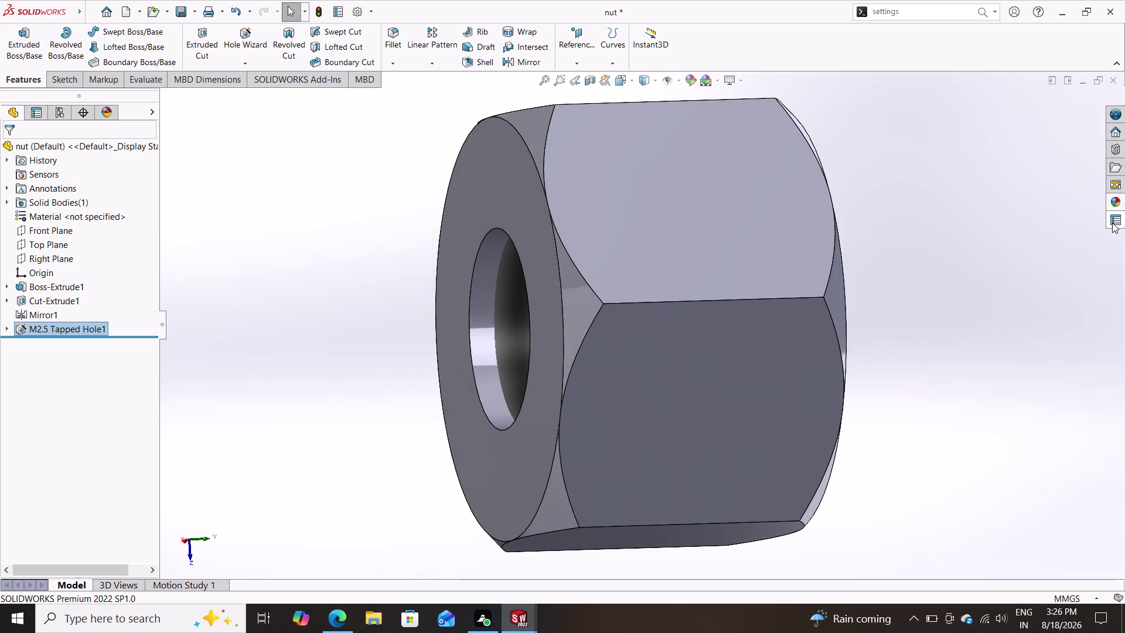
Apply a shiny metal appearance to the whole nut.
click(1116, 197)
drag(1001, 314, 798, 357)
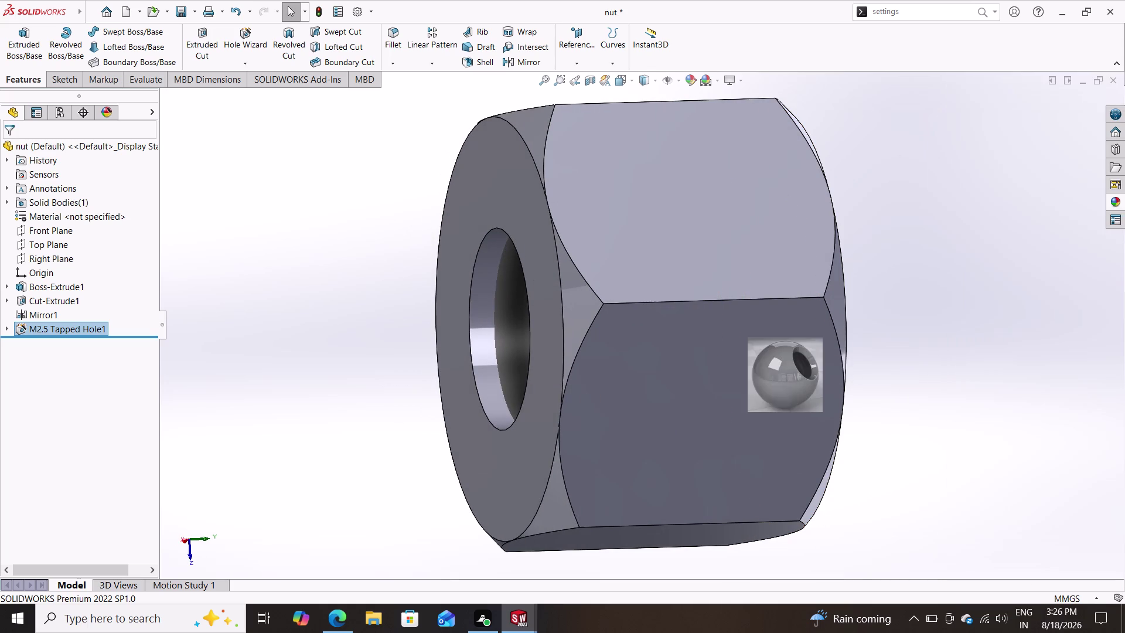
drag(797, 357, 682, 315)
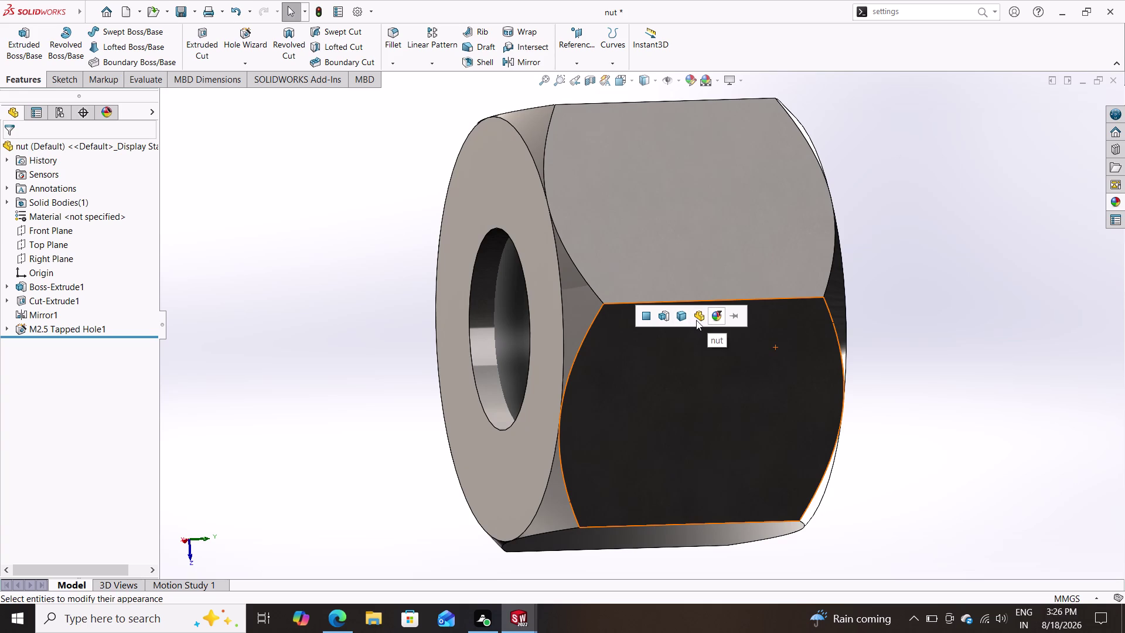
click(697, 319)
Assign Plain Carbon Steel as the nut's material.
click(87, 211)
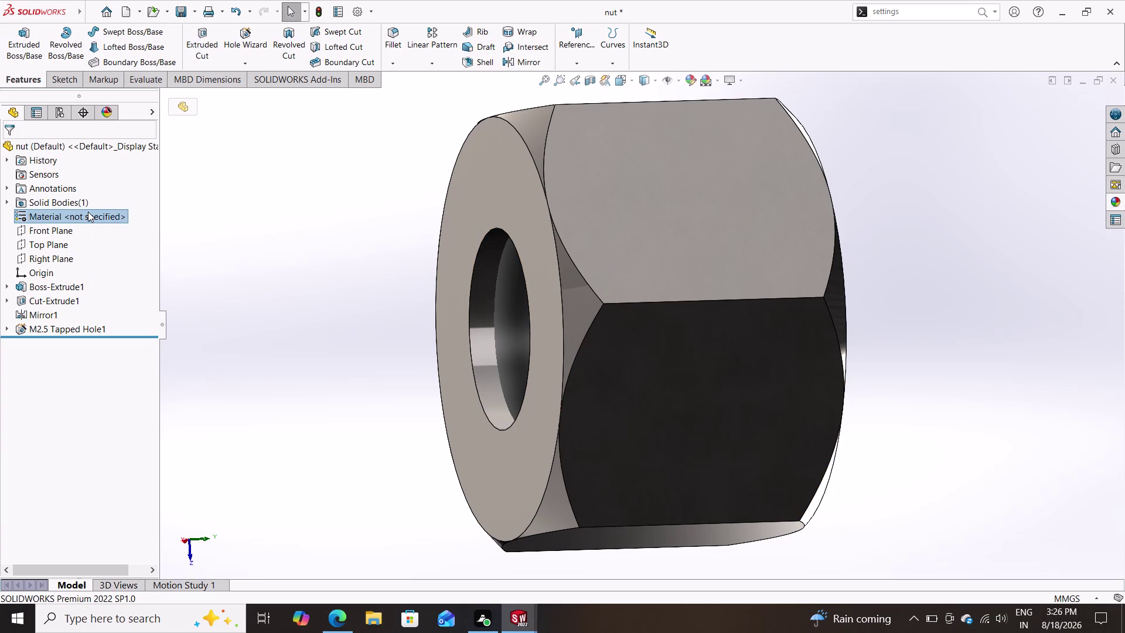
right_click(89, 211)
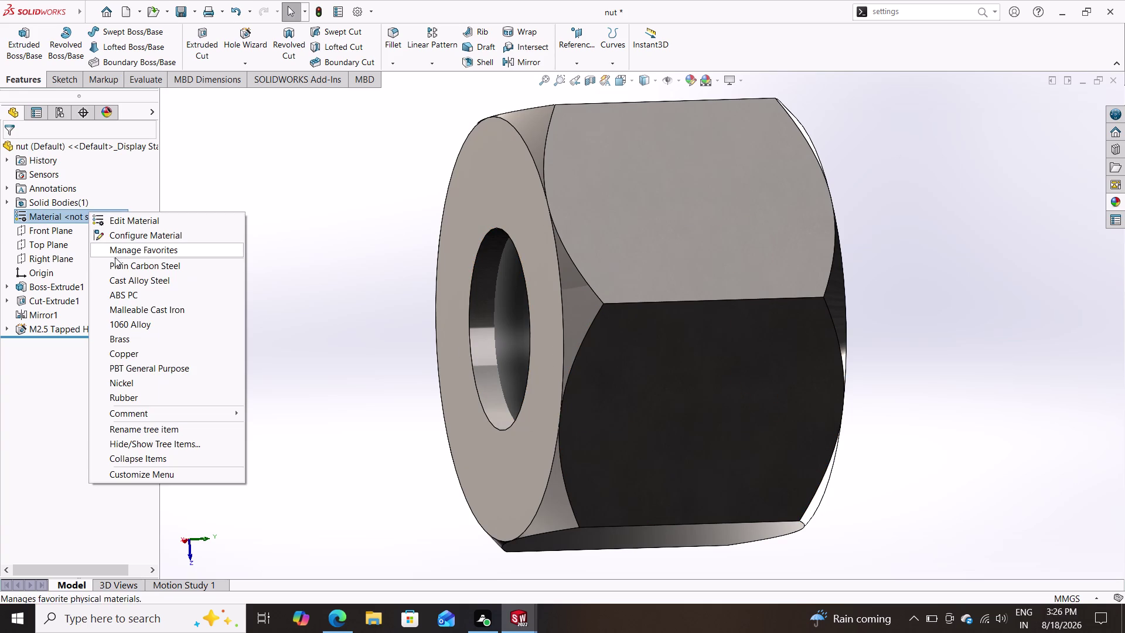
click(119, 264)
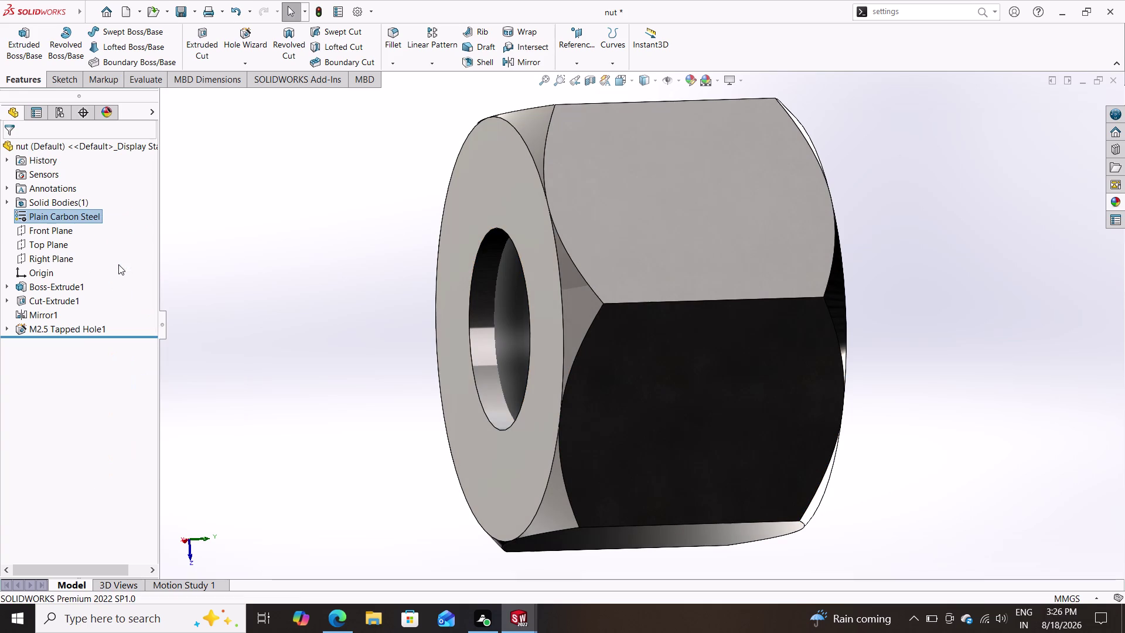
middle_drag(334, 371, 387, 379)
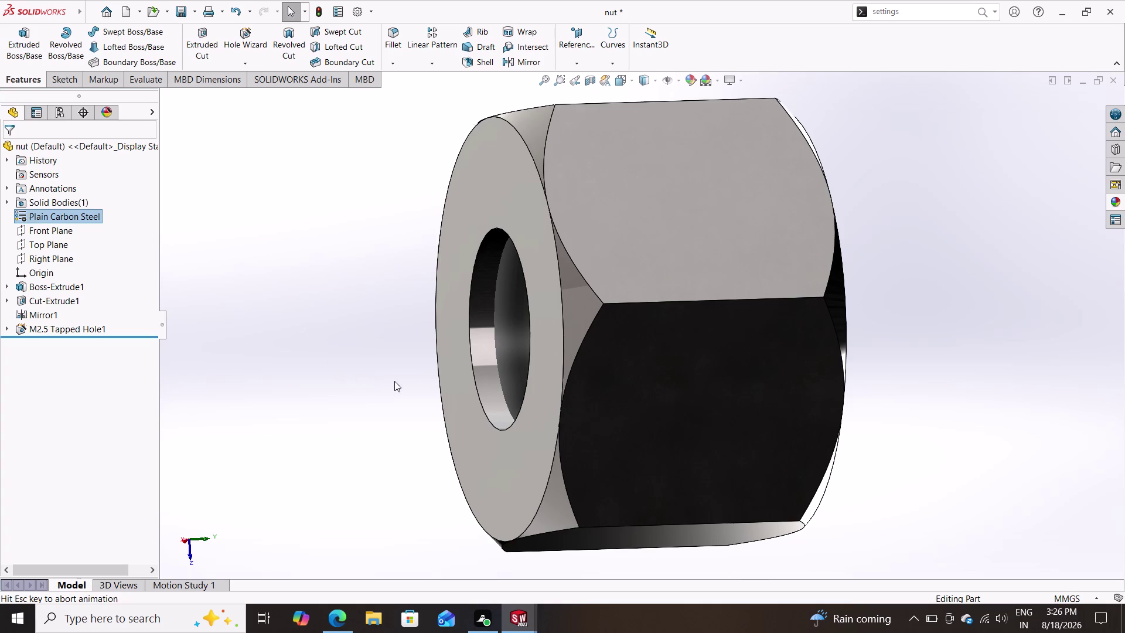
middle_drag(387, 379, 367, 371)
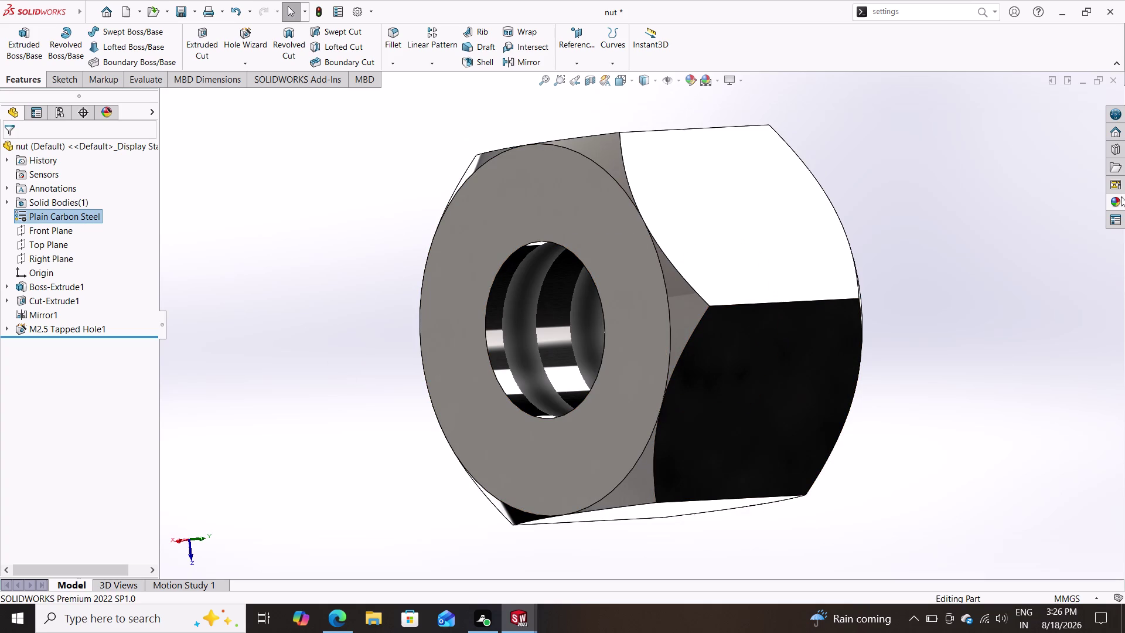
Apply another metal appearance to the nut's faces.
click(1117, 199)
drag(993, 349, 829, 306)
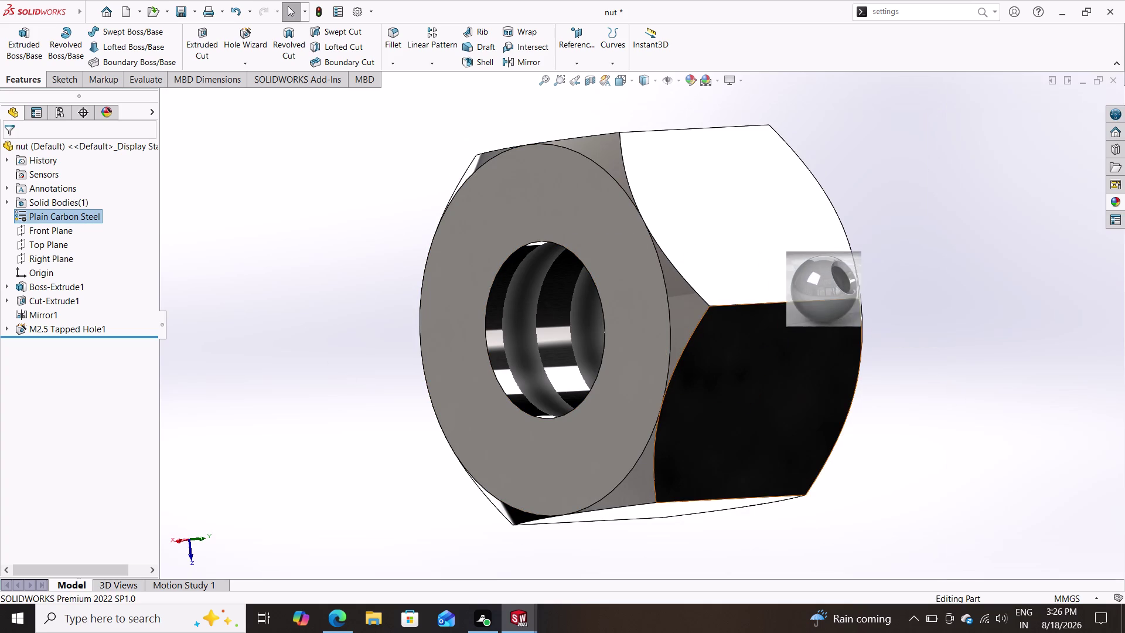
drag(829, 306, 716, 300)
click(731, 300)
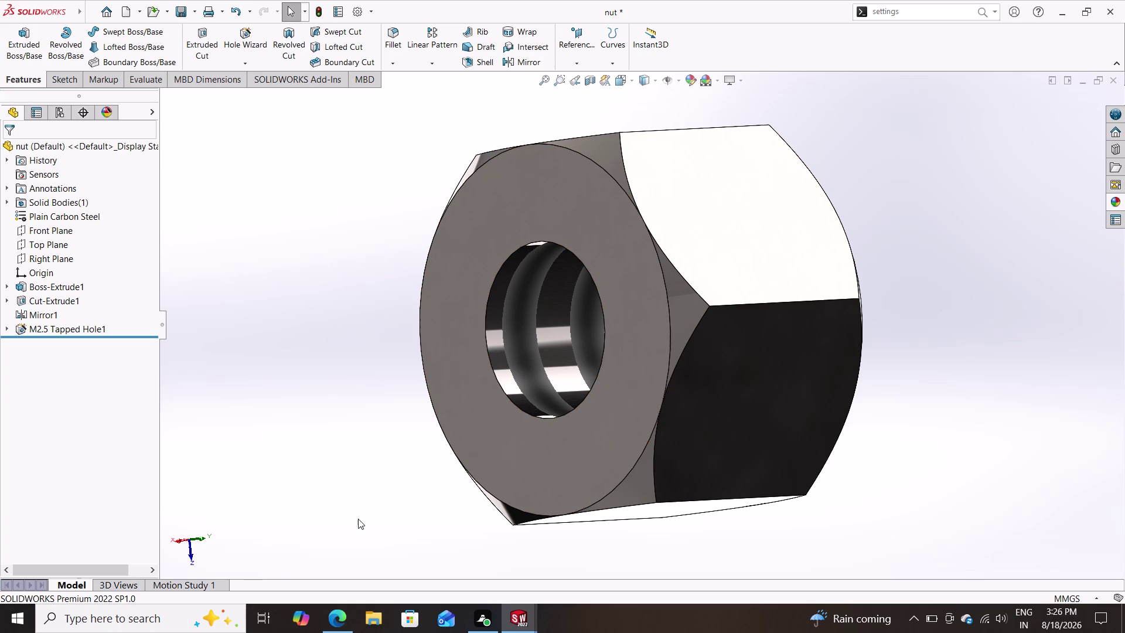
click(514, 619)
click(341, 263)
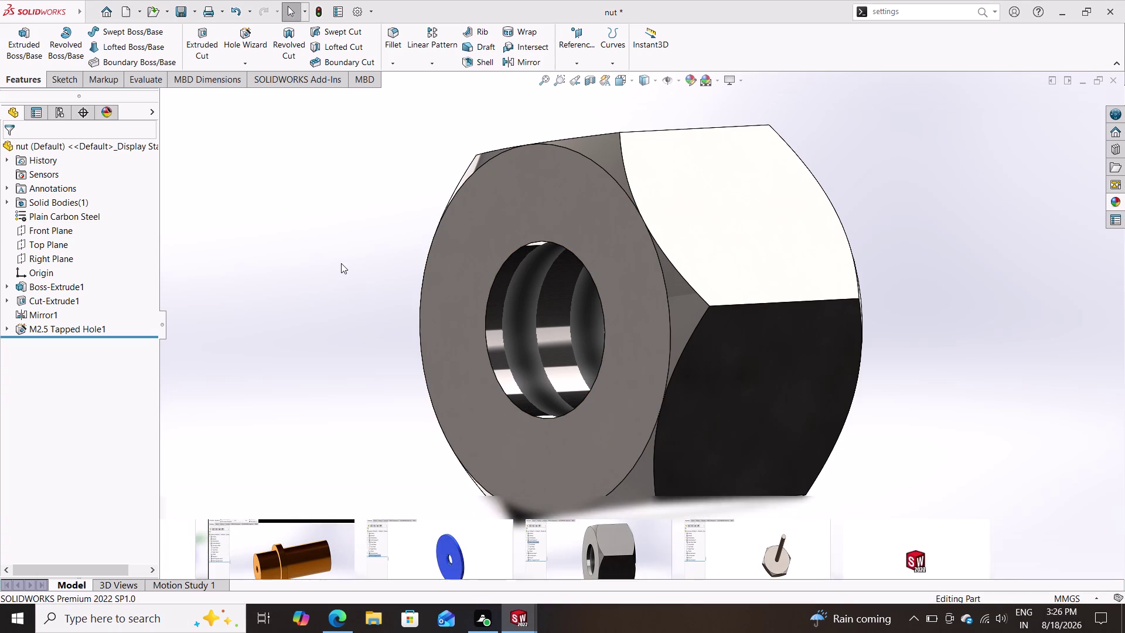
click(195, 10)
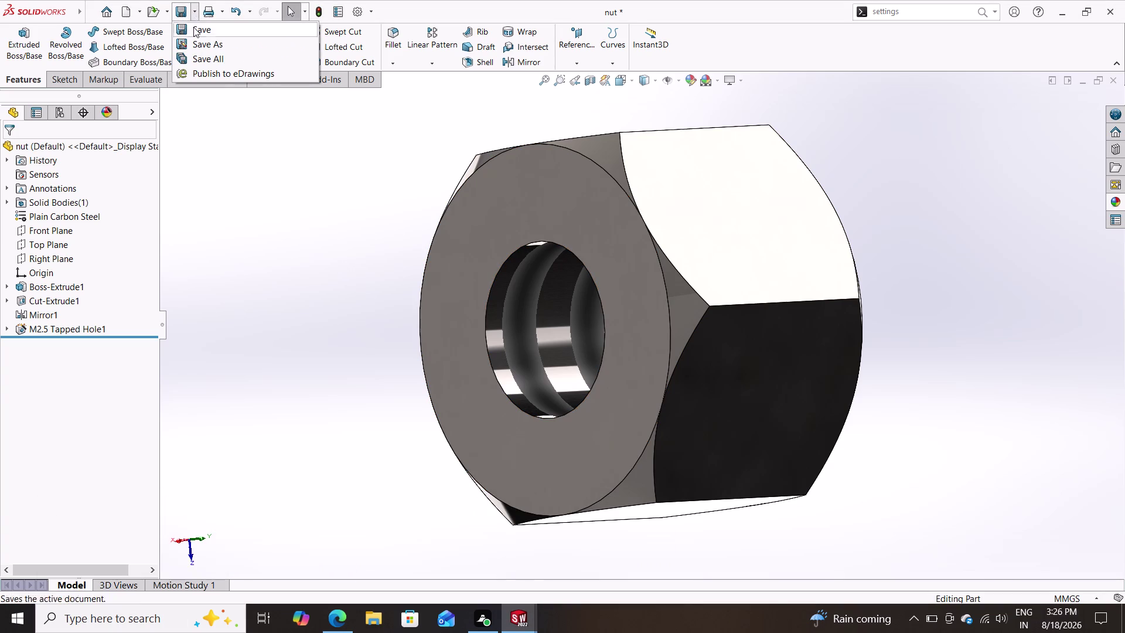
Save the nut part and begin a new SOLIDWORKS document.
click(192, 30)
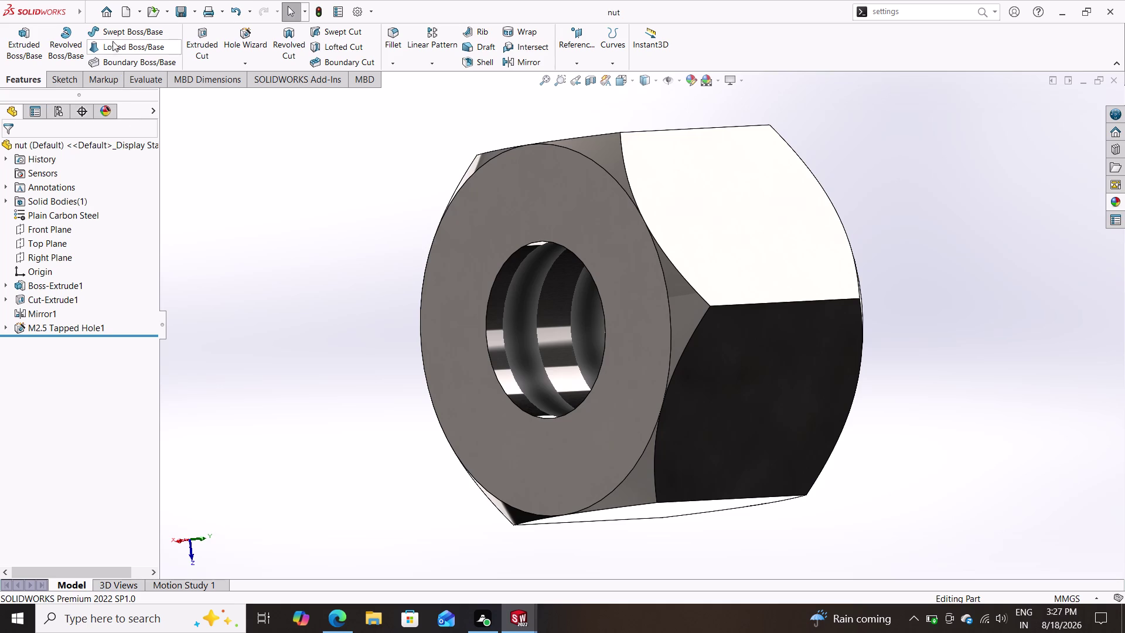
click(137, 13)
click(144, 24)
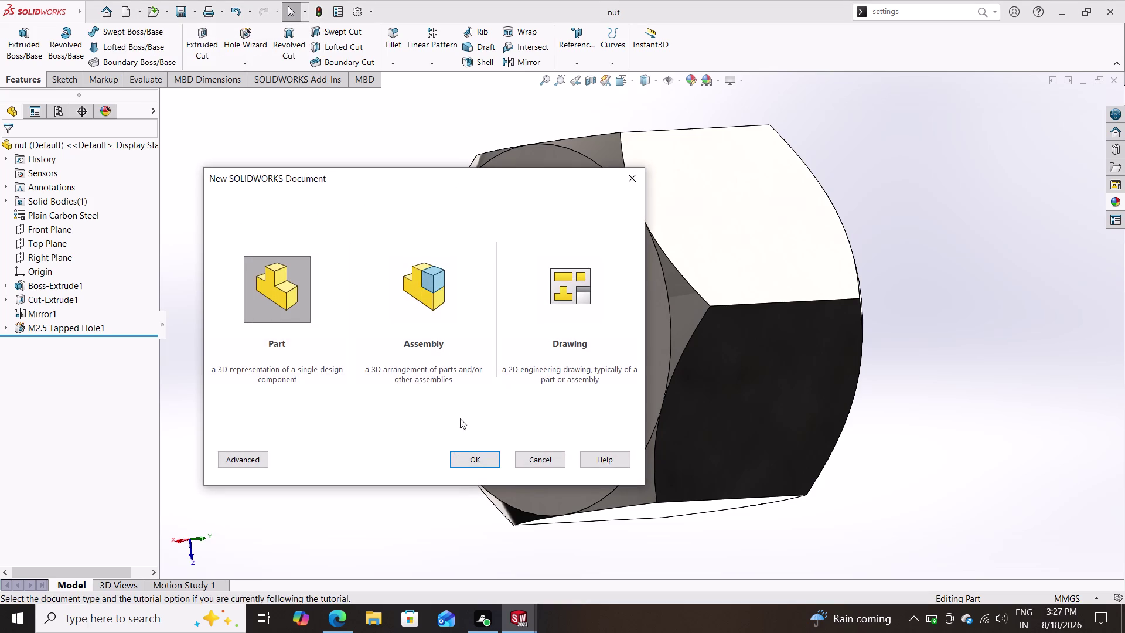
Create blank Part7 and start Sketch1 on its Front Plane.
click(470, 460)
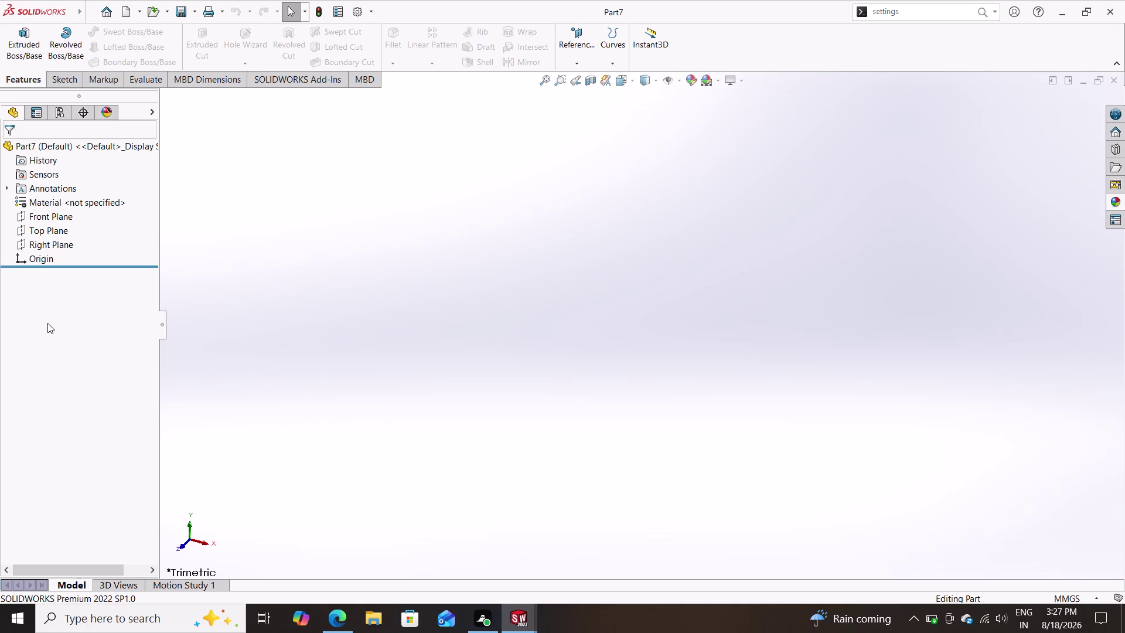
click(47, 214)
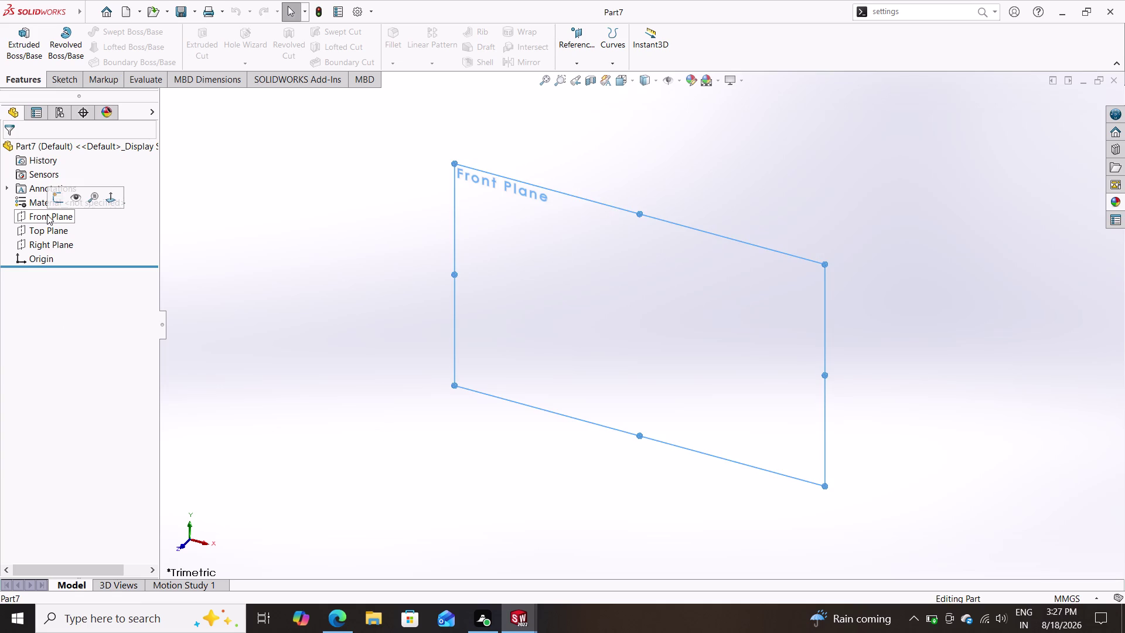
click(58, 195)
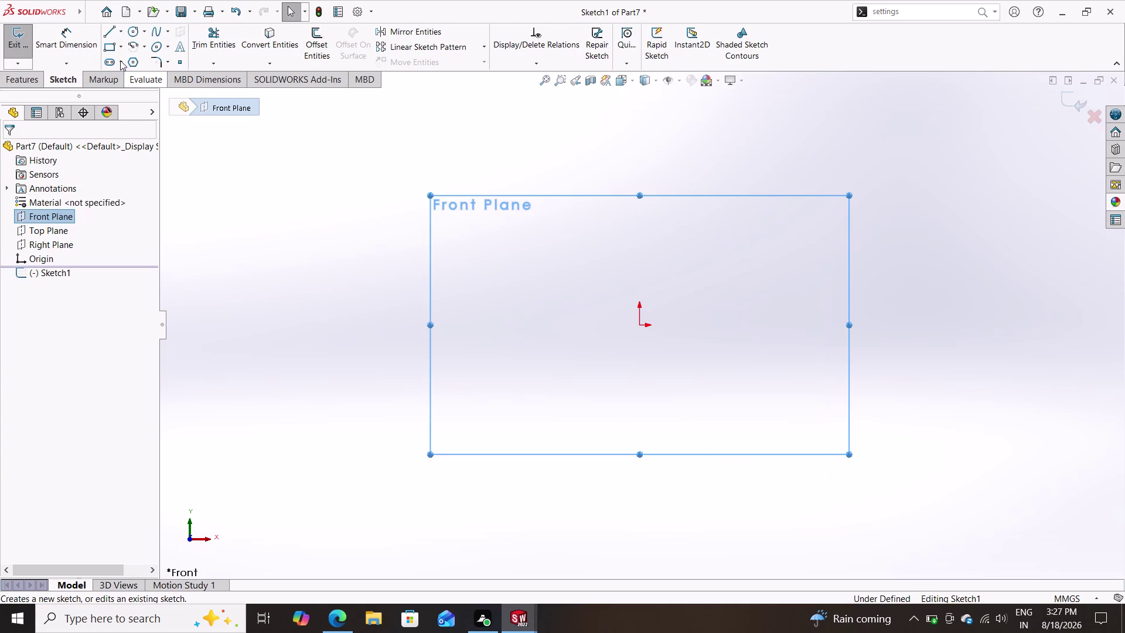
Draw a horizontal line rightward from the origin and a vertical line rising from its end.
click(107, 33)
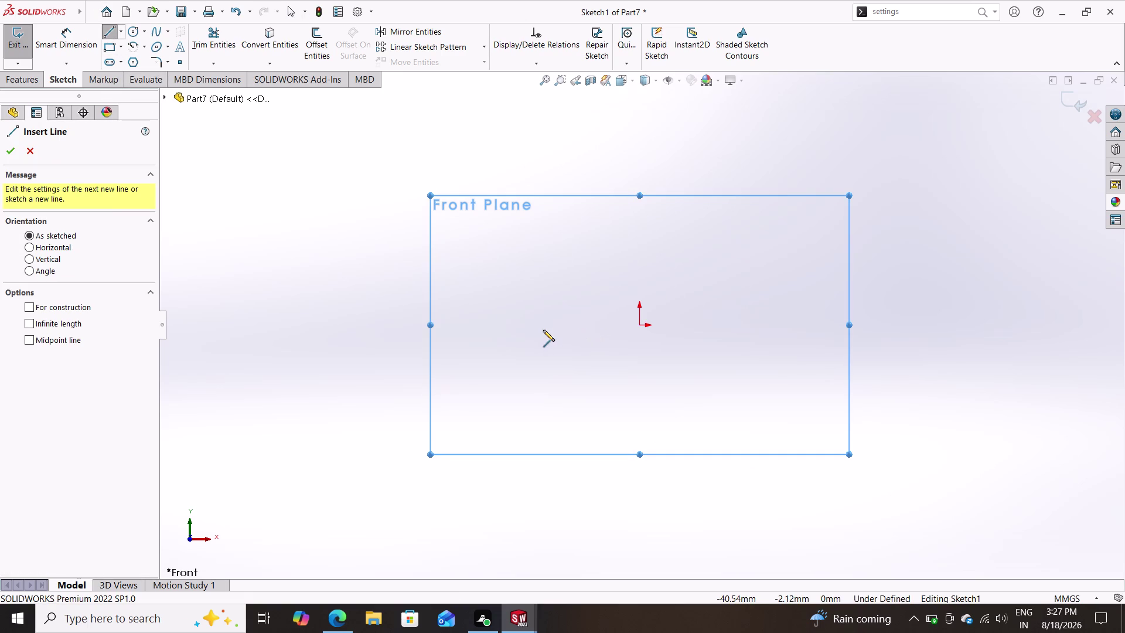
click(638, 323)
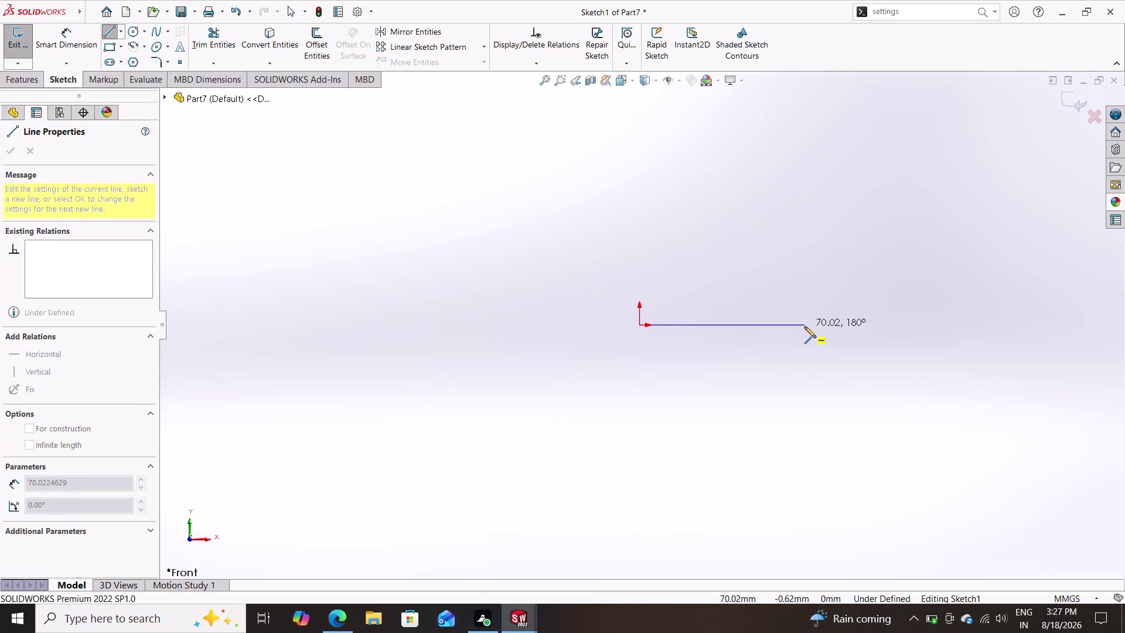
click(815, 325)
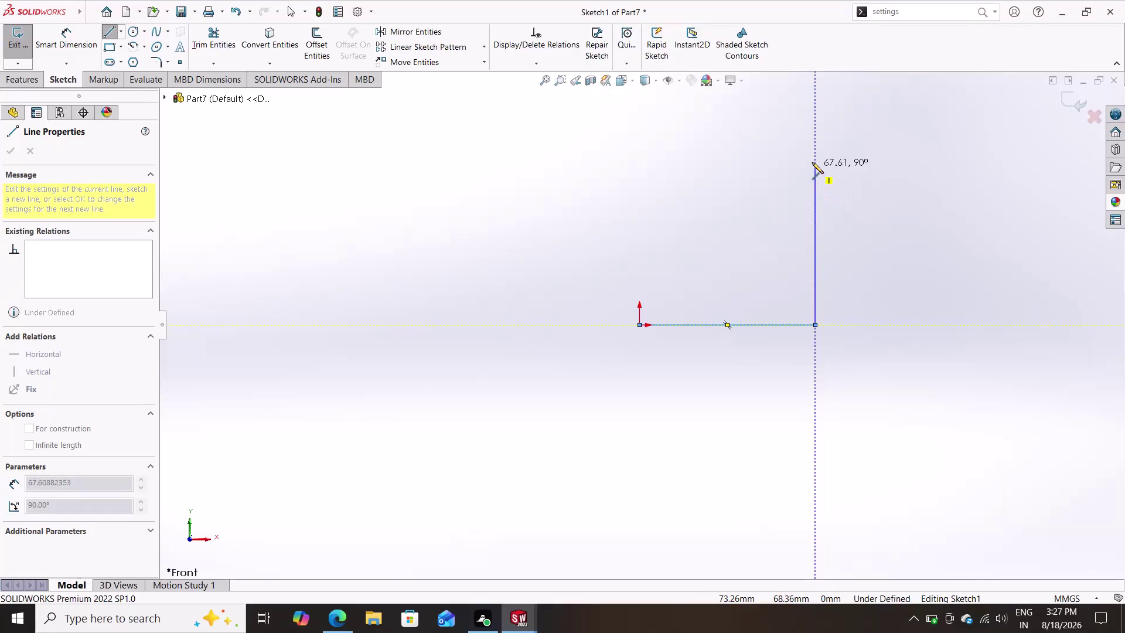
click(816, 134)
key(Escape)
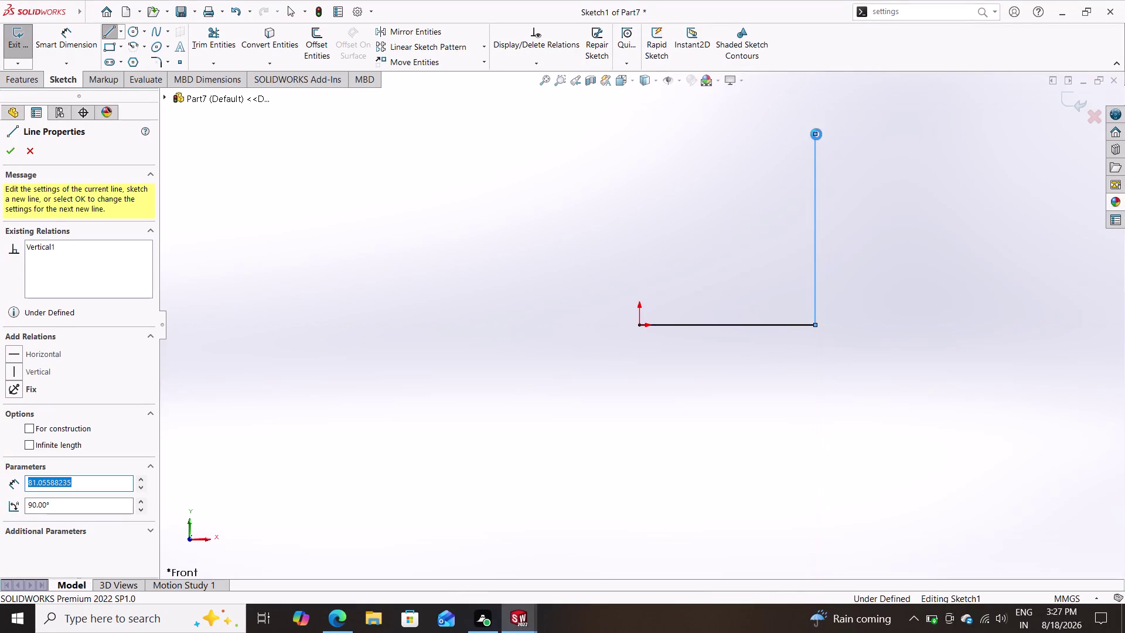
Dimension the horizontal line to 31.25.
click(60, 43)
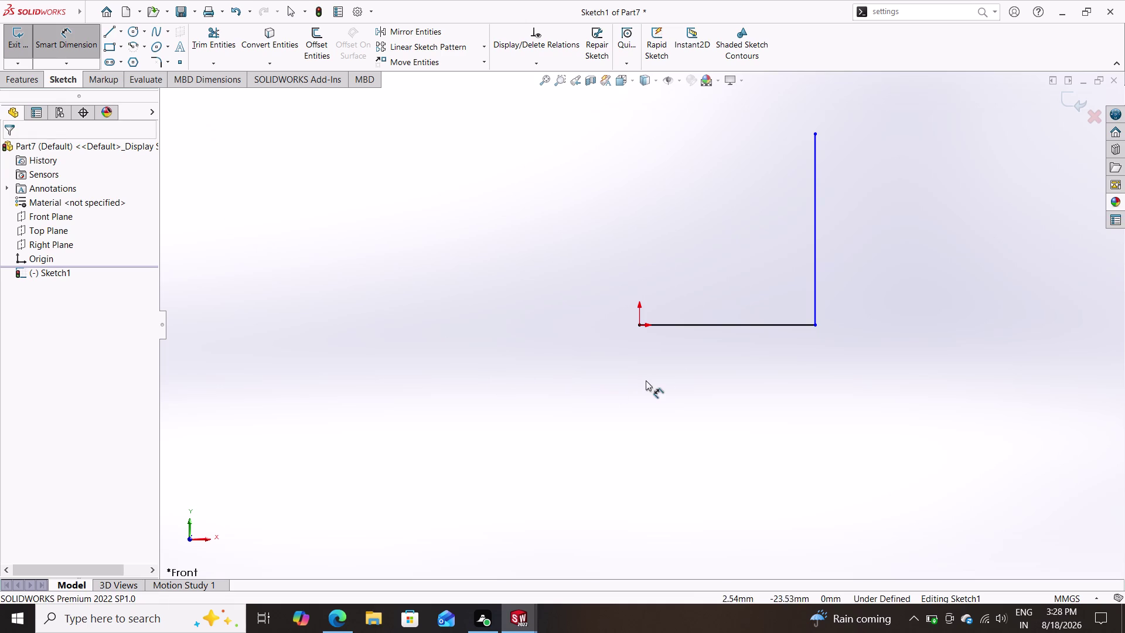
click(697, 324)
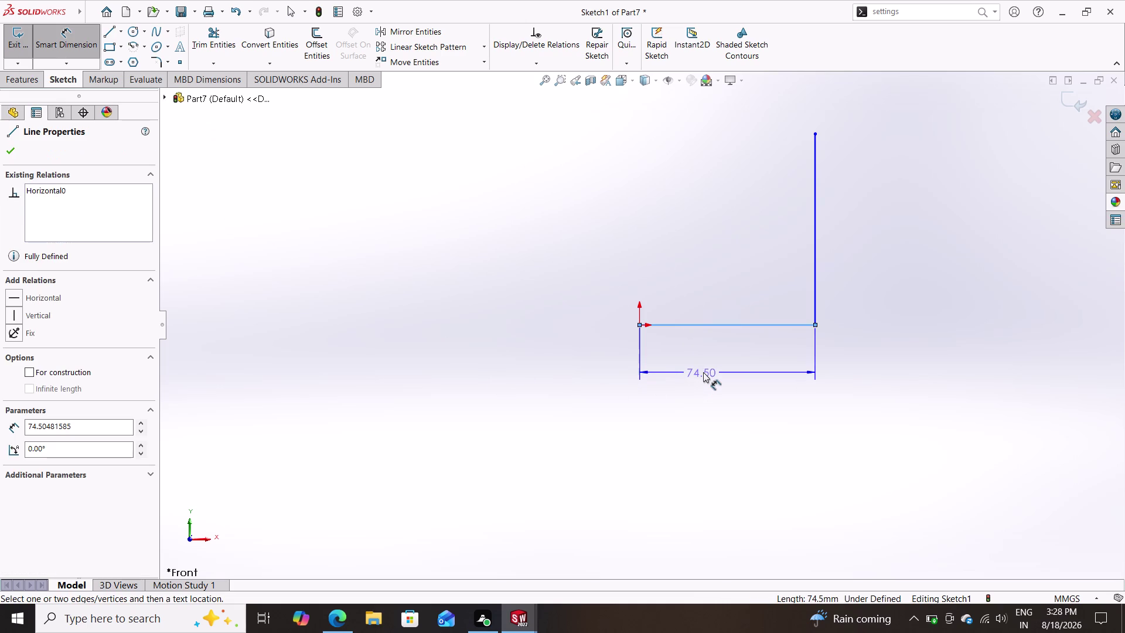
click(708, 371)
text(3)
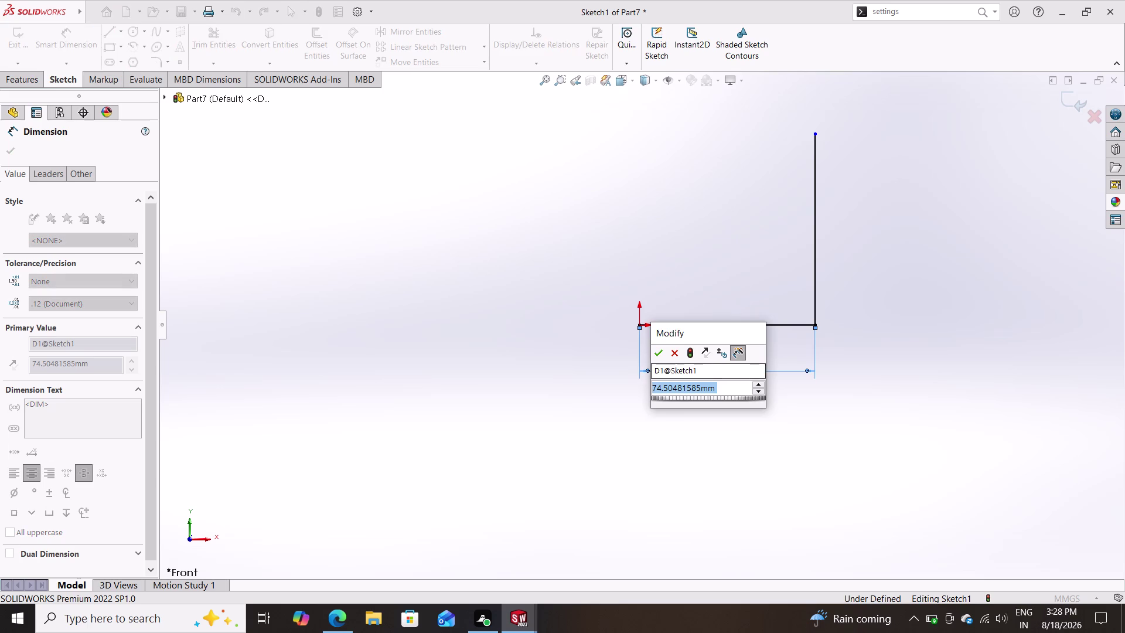
text(1.25)
key(Return)
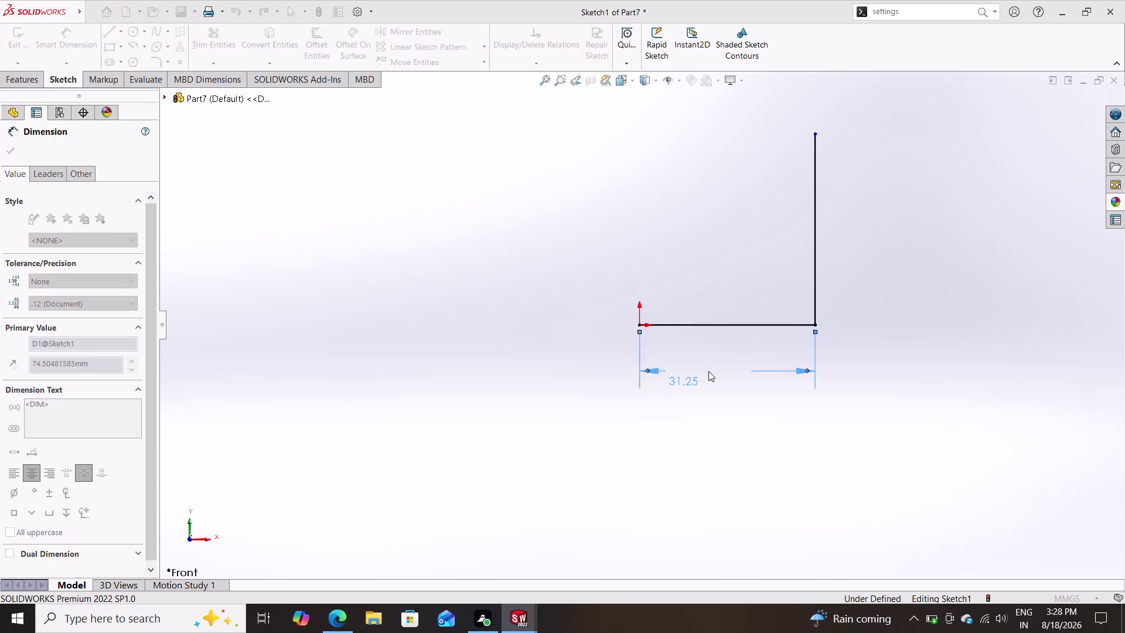
Dimension the vertical line to 42.5 and start an Extruded Boss/Base.
click(815, 286)
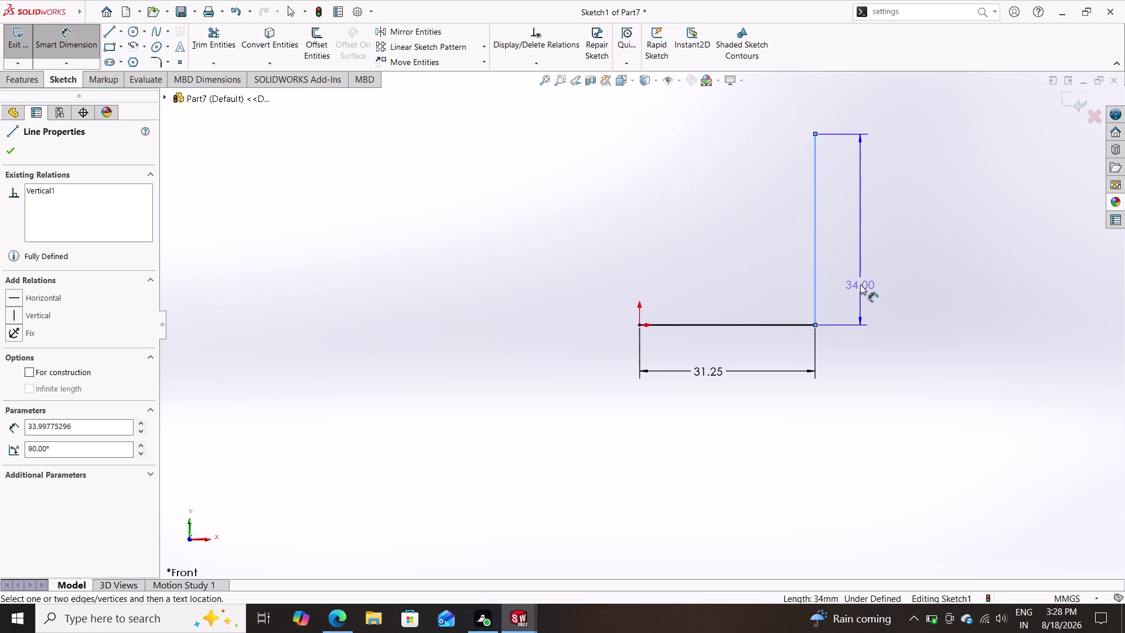
text(42.5)
key(Return)
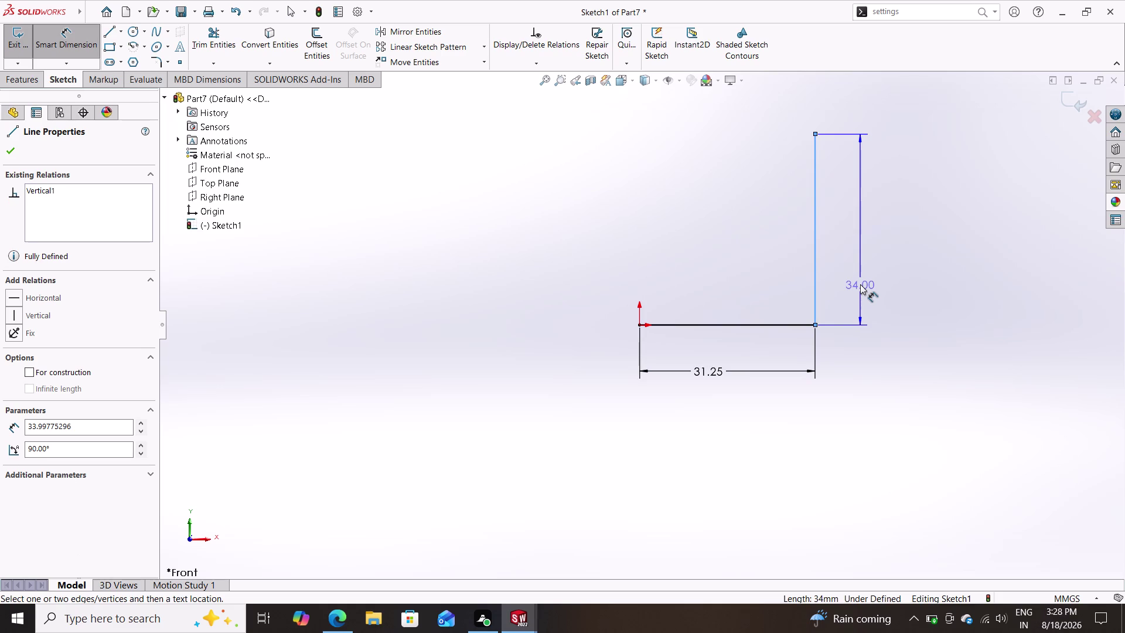
click(860, 284)
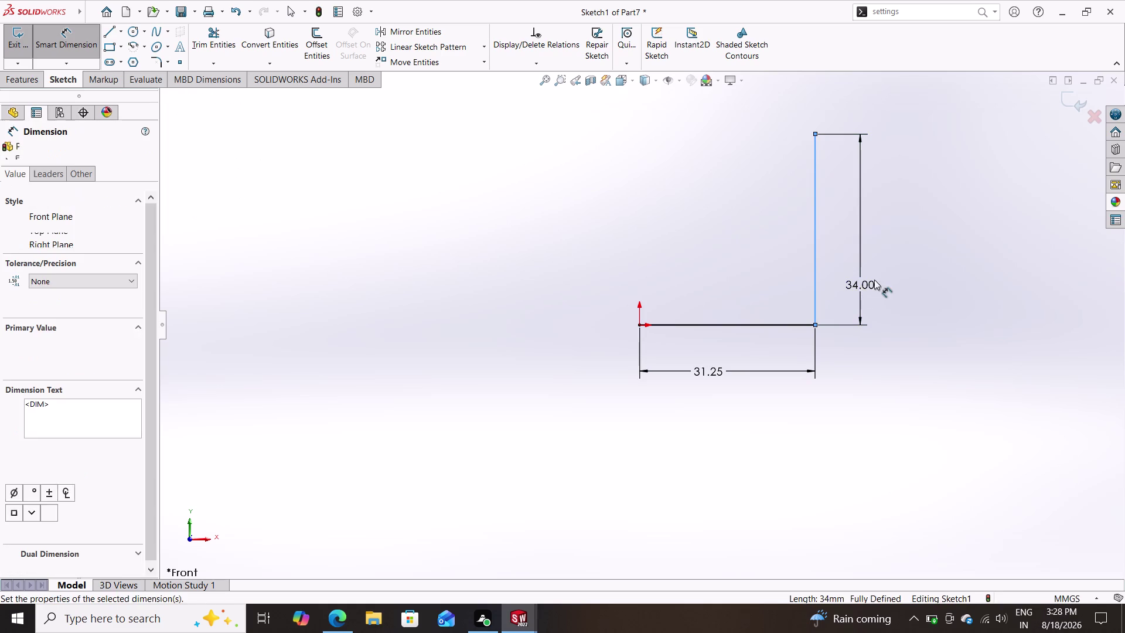
text(42)
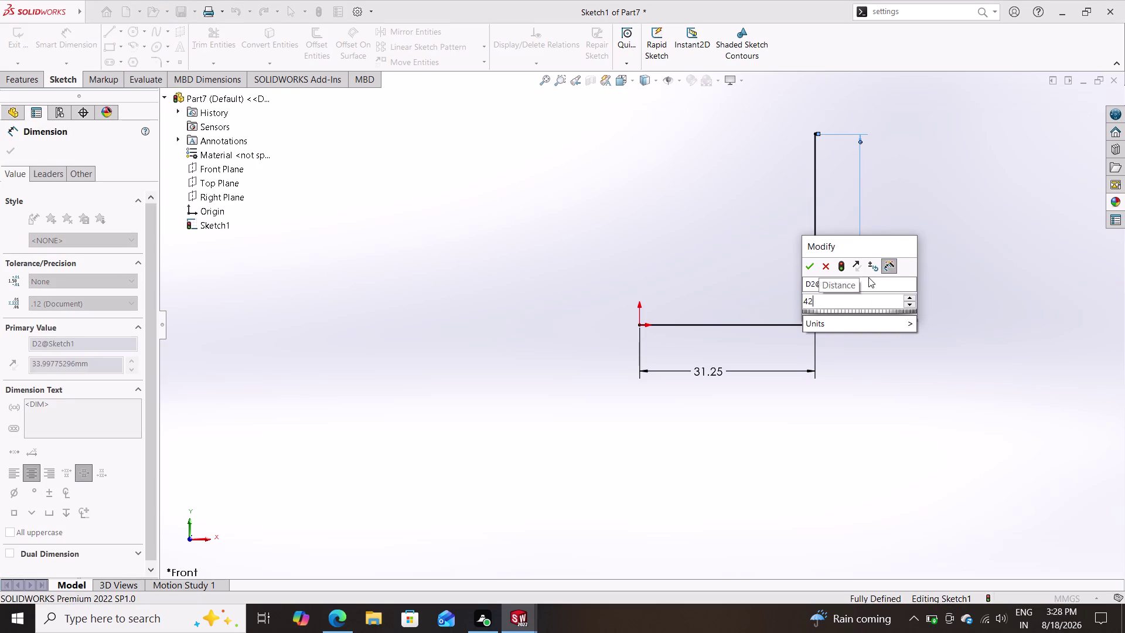
text(.5)
key(Return)
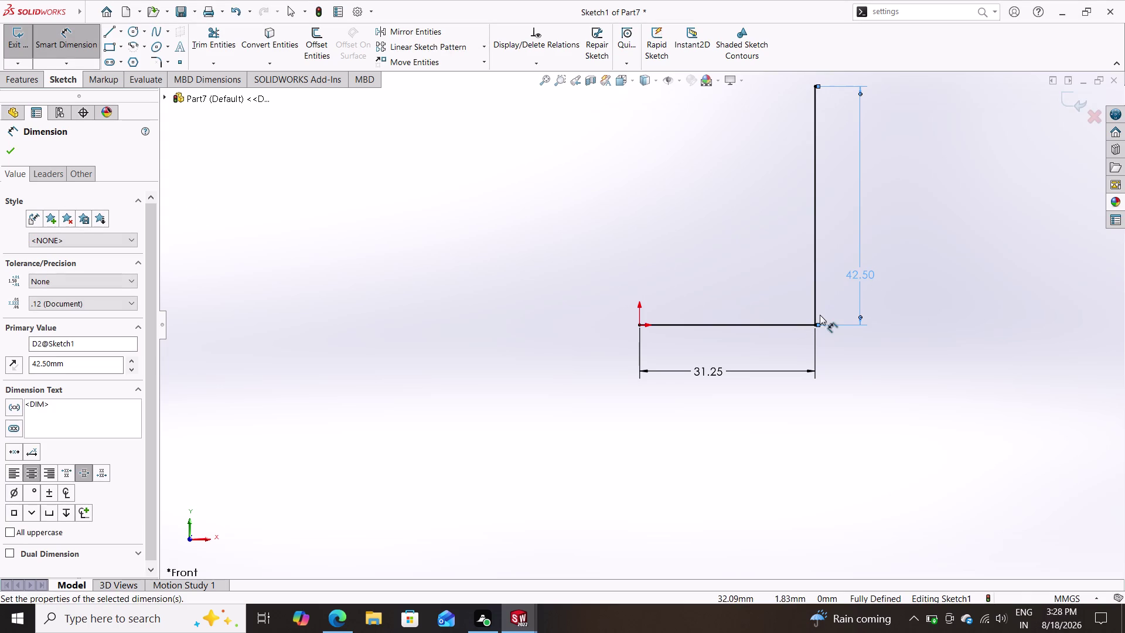
click(6, 149)
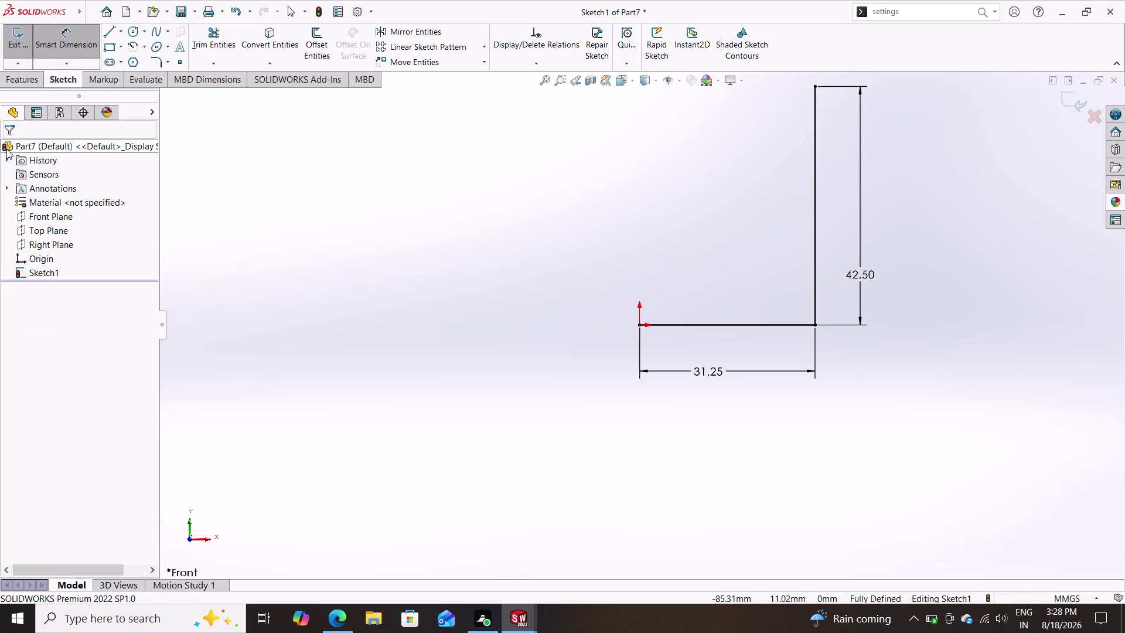
click(21, 78)
click(32, 45)
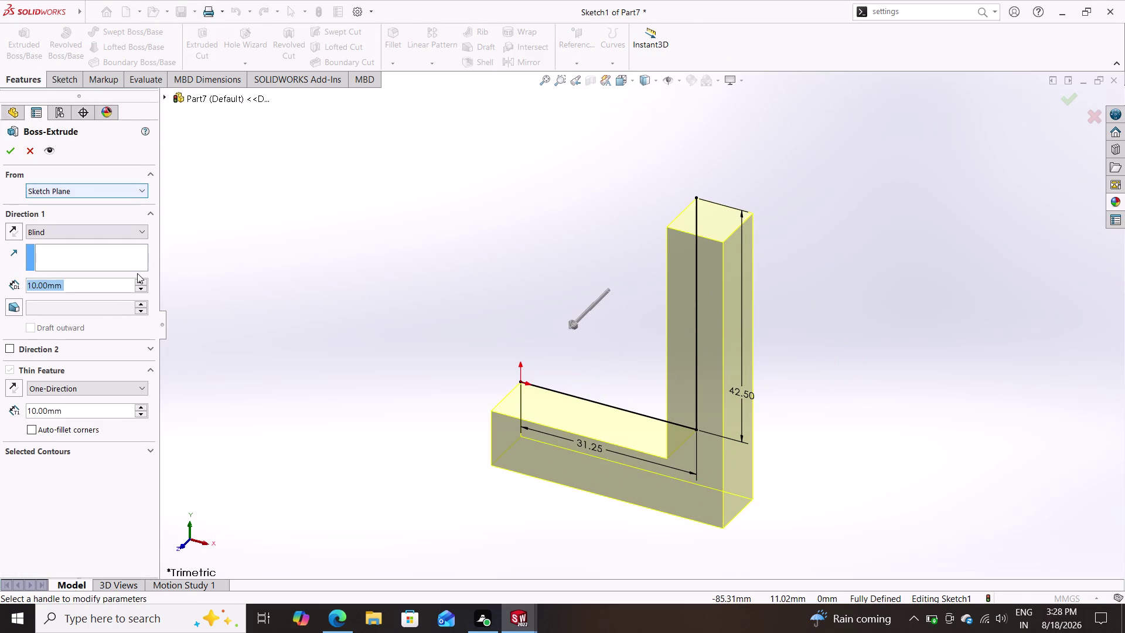
click(10, 348)
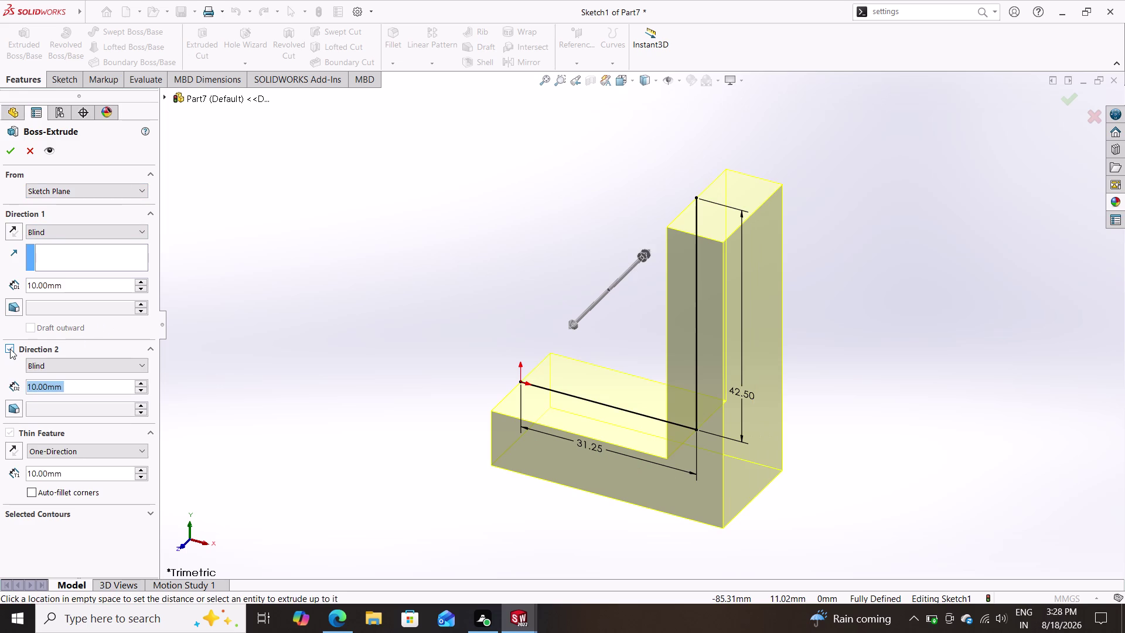
click(10, 349)
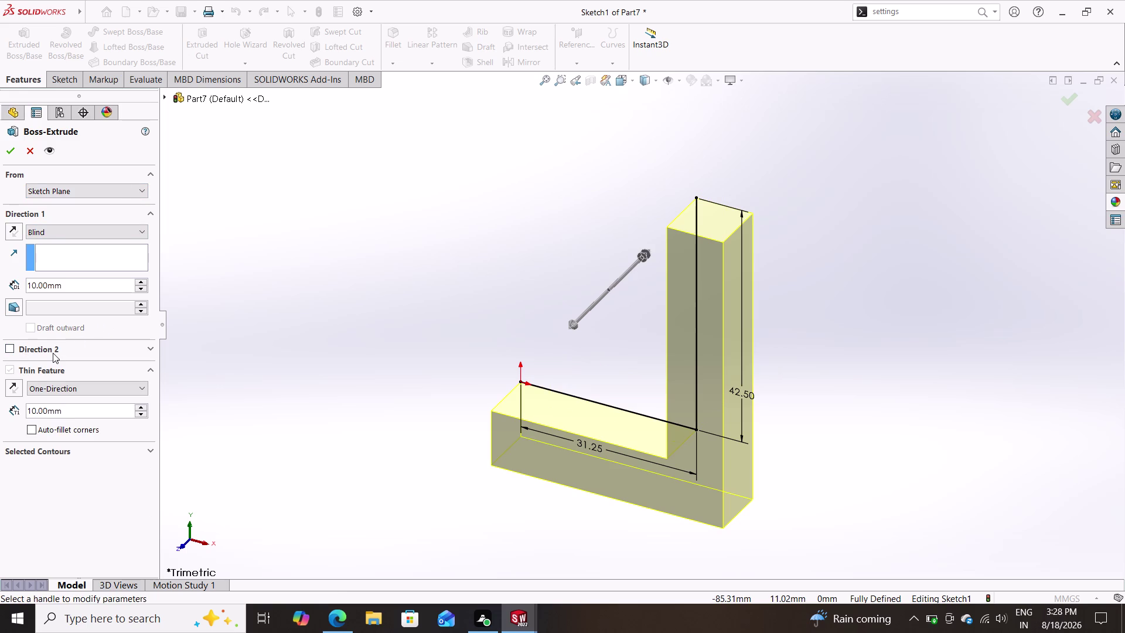
click(43, 364)
click(149, 367)
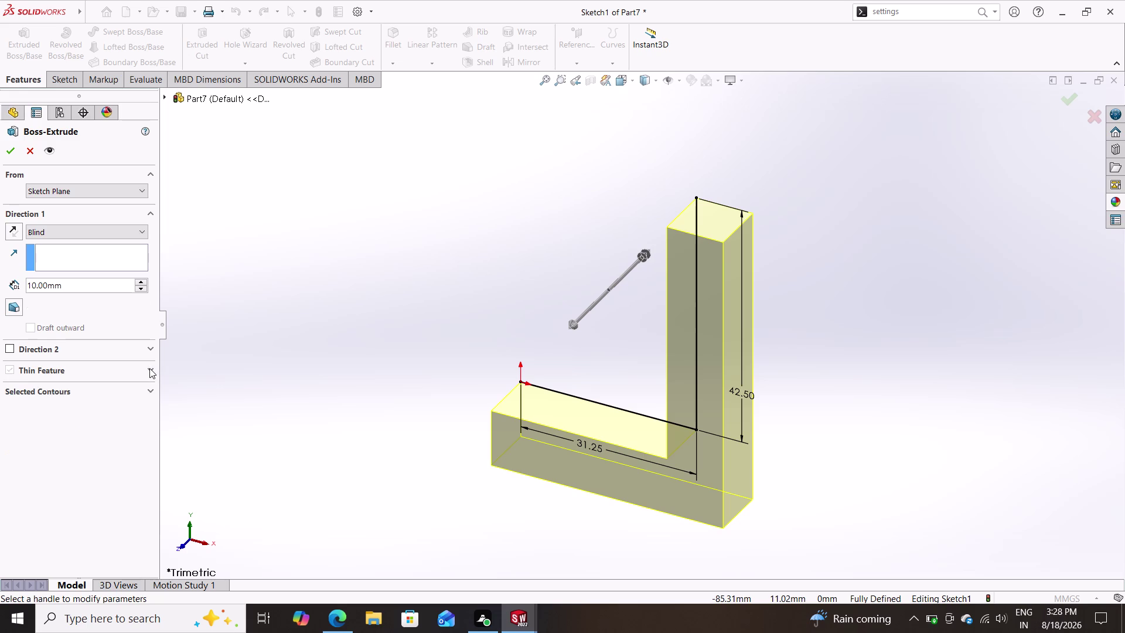
click(150, 368)
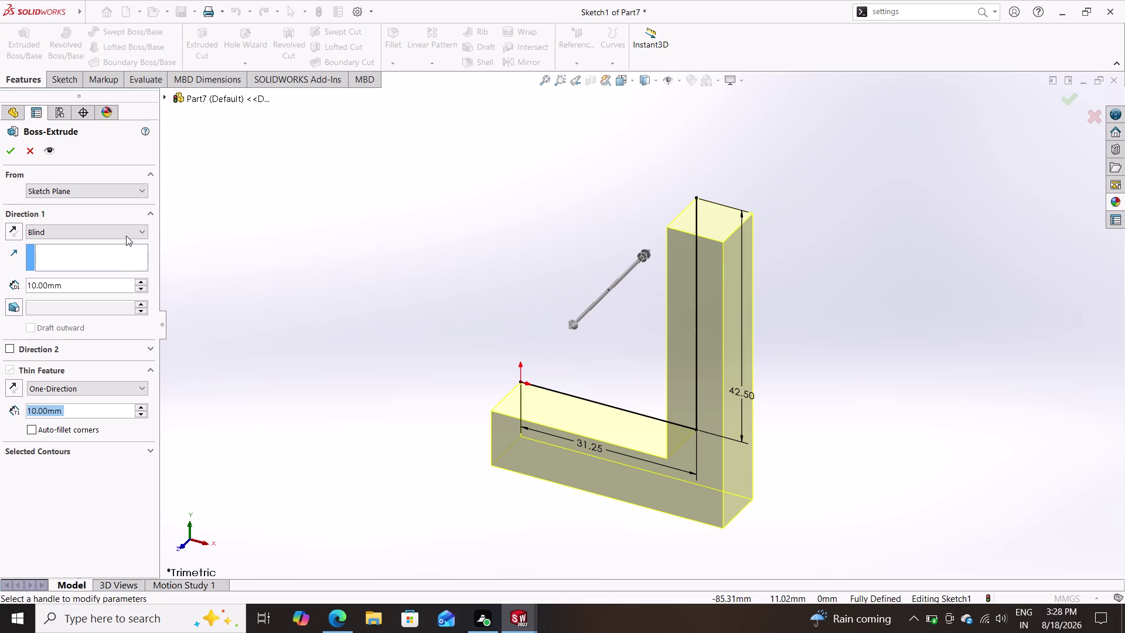
click(126, 235)
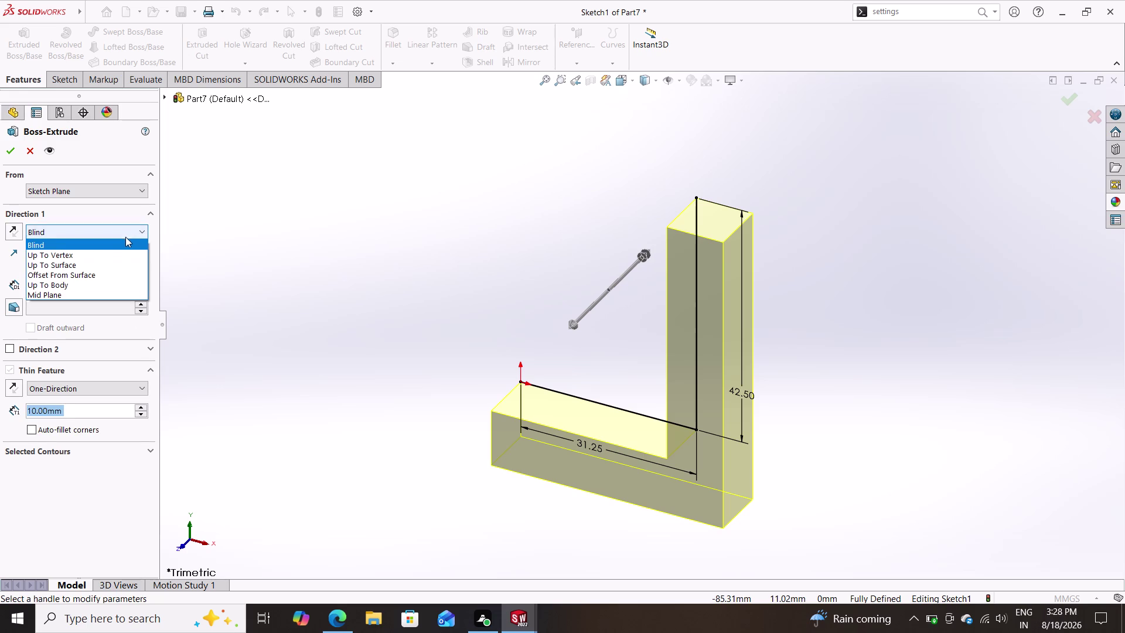
click(84, 292)
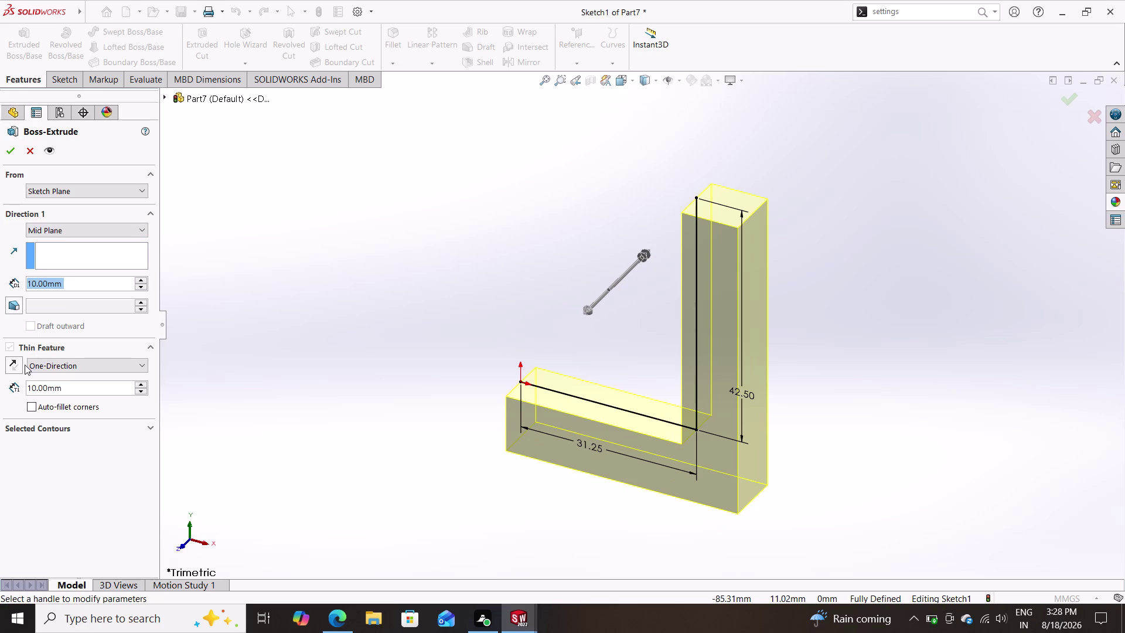
drag(24, 364, 64, 362)
click(93, 363)
click(93, 362)
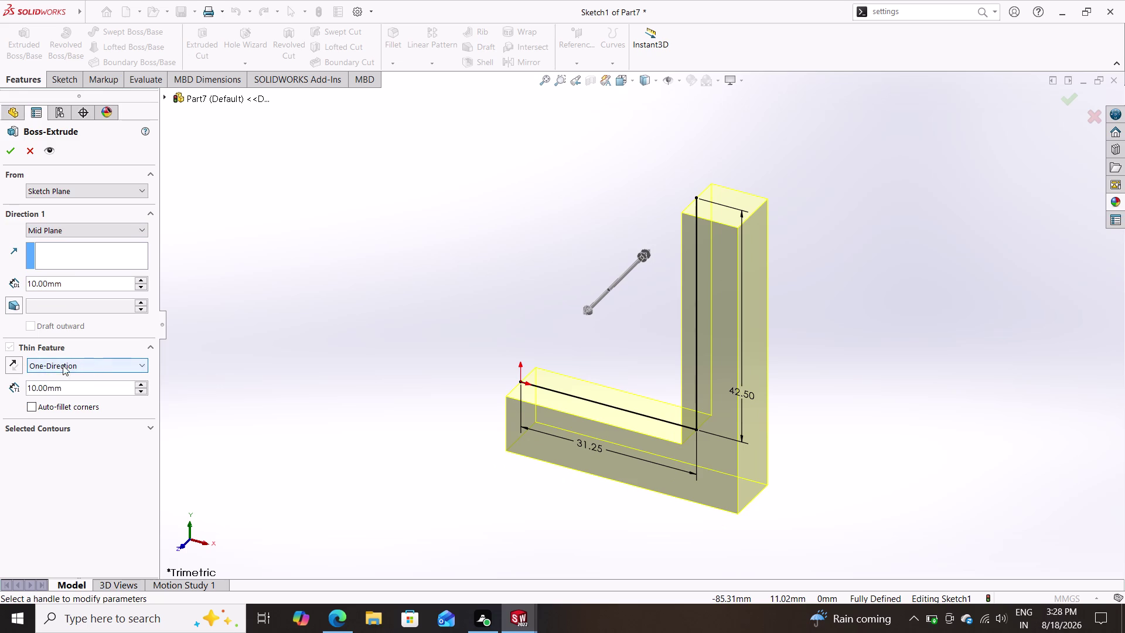
click(9, 345)
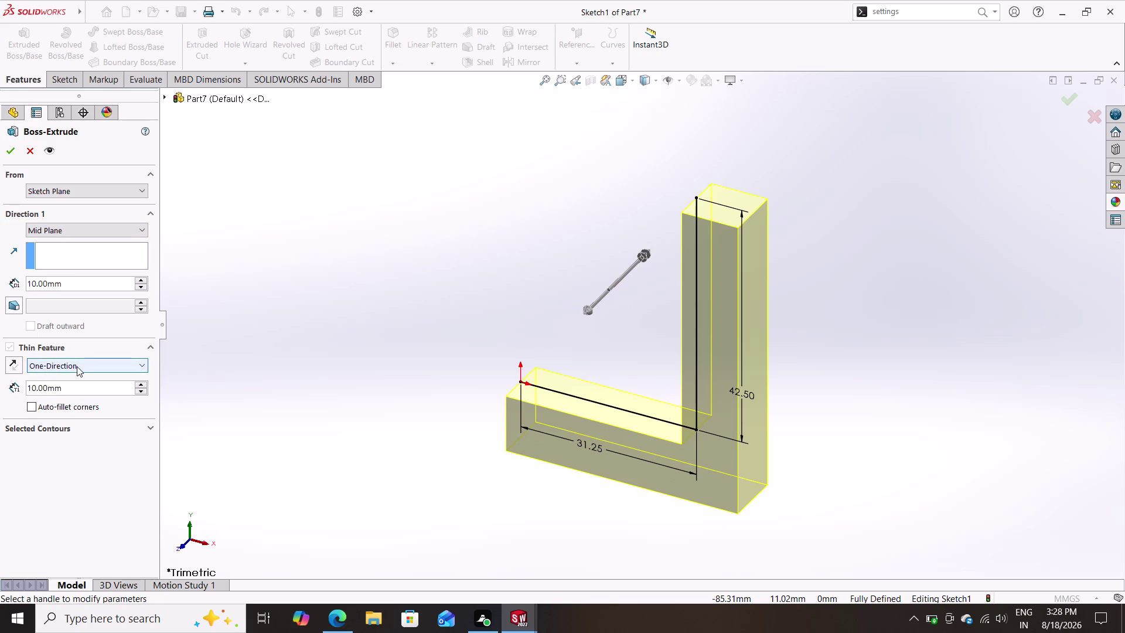
click(76, 366)
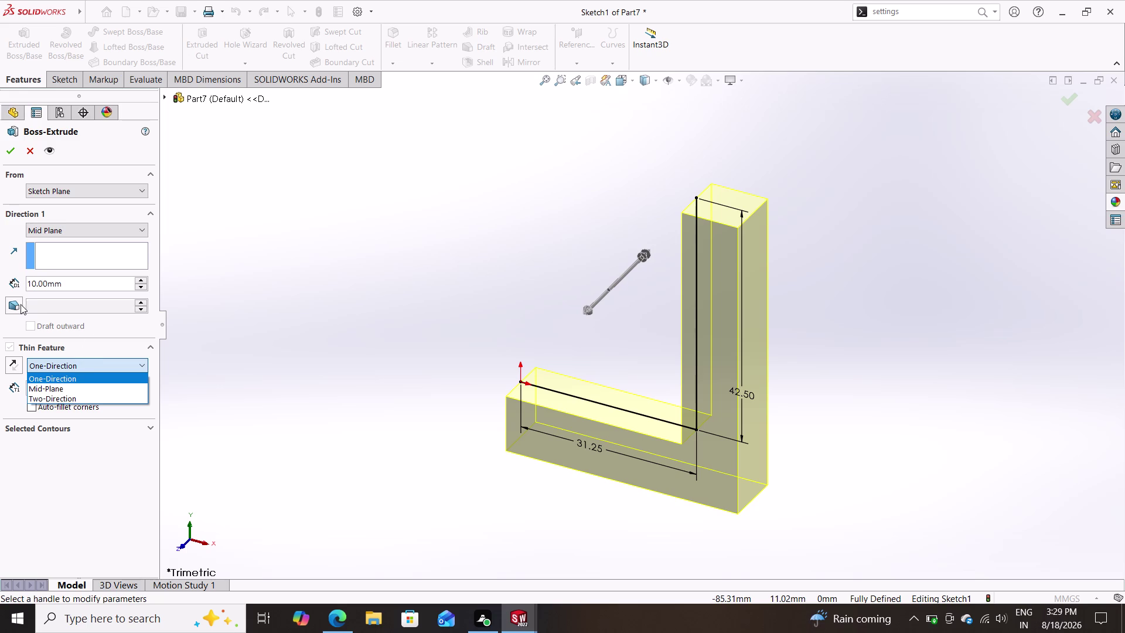
click(89, 186)
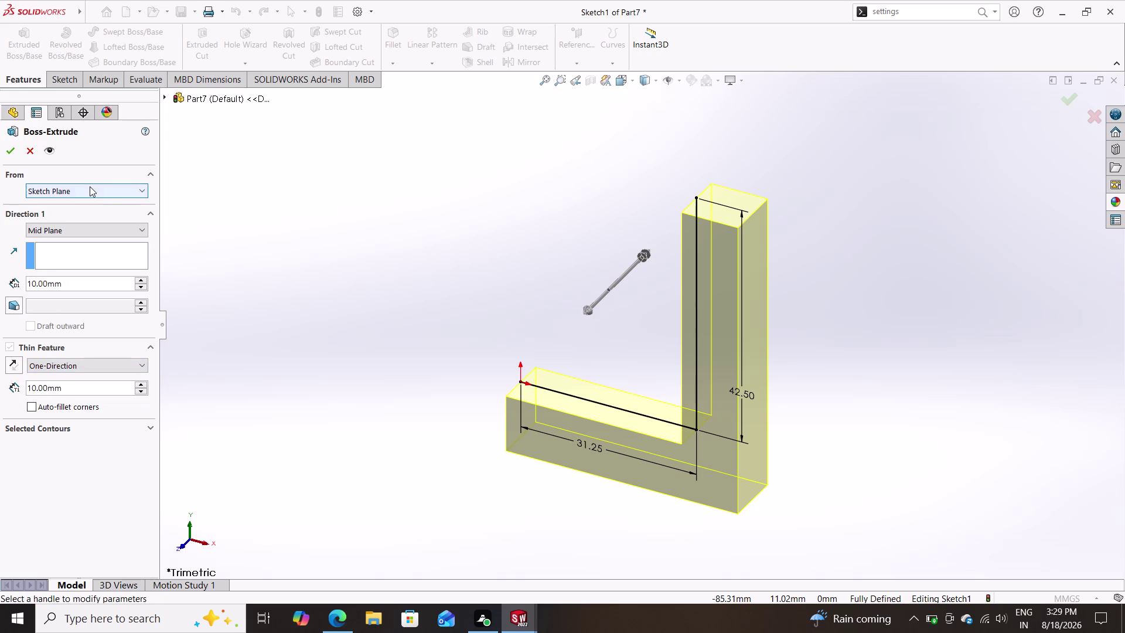
click(89, 187)
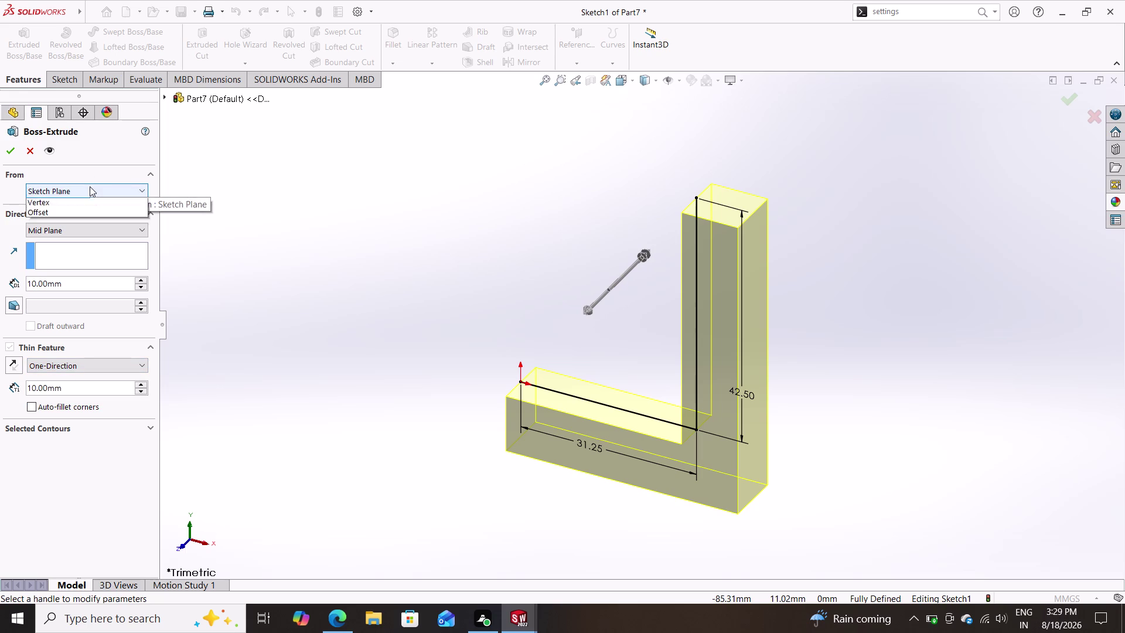
click(82, 191)
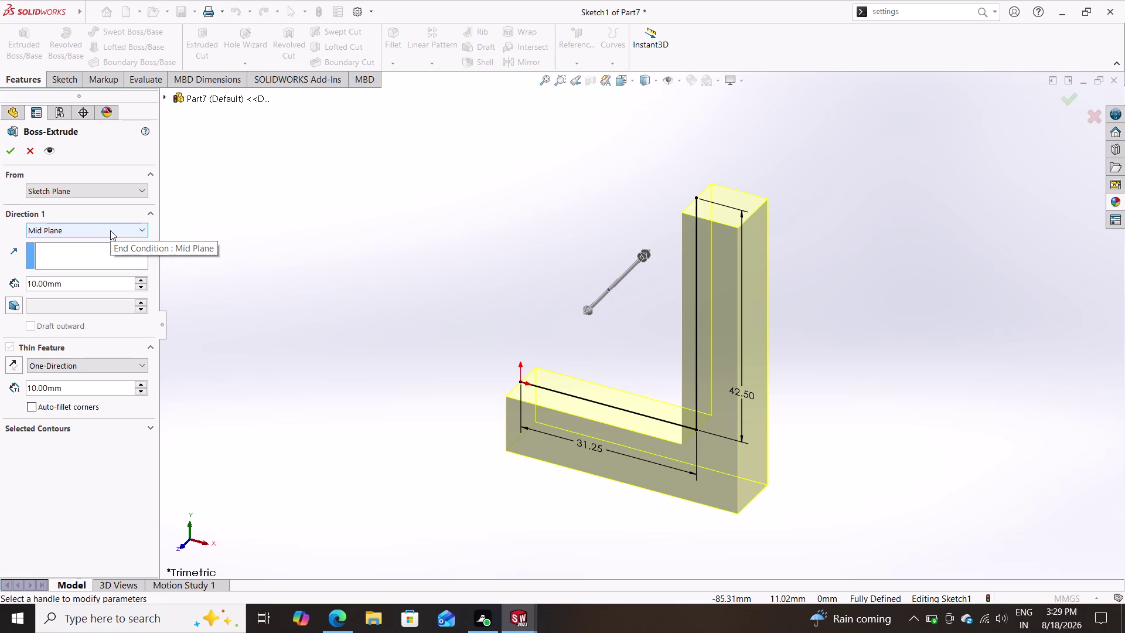
click(42, 348)
click(42, 347)
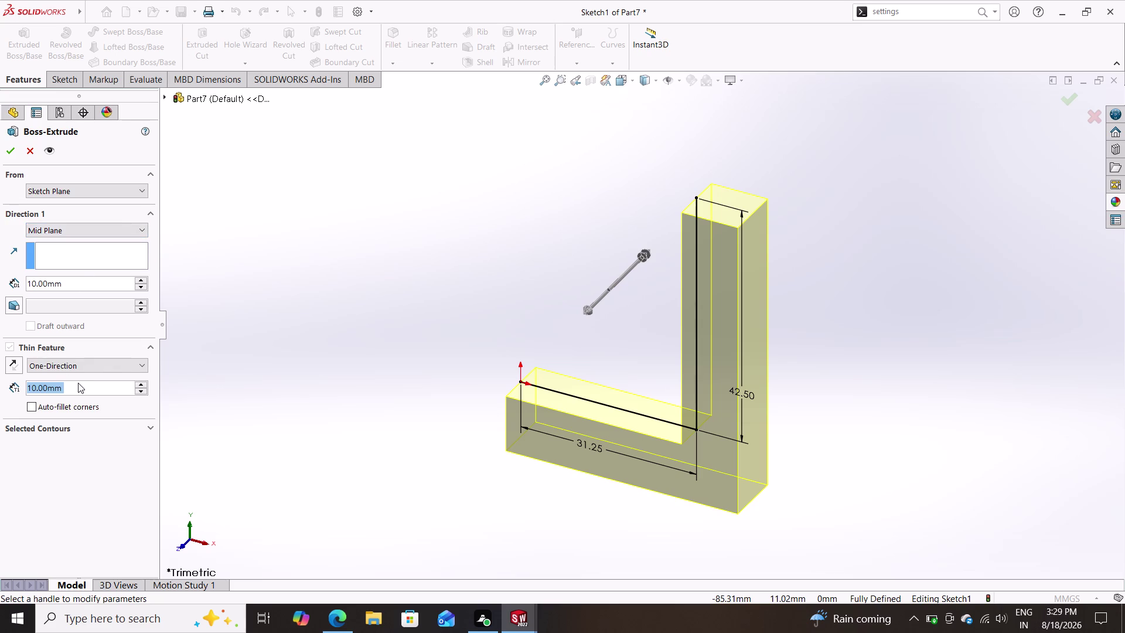
Clear the thin-feature wall thickness value and dismiss its suggestions.
drag(94, 386, 78, 386)
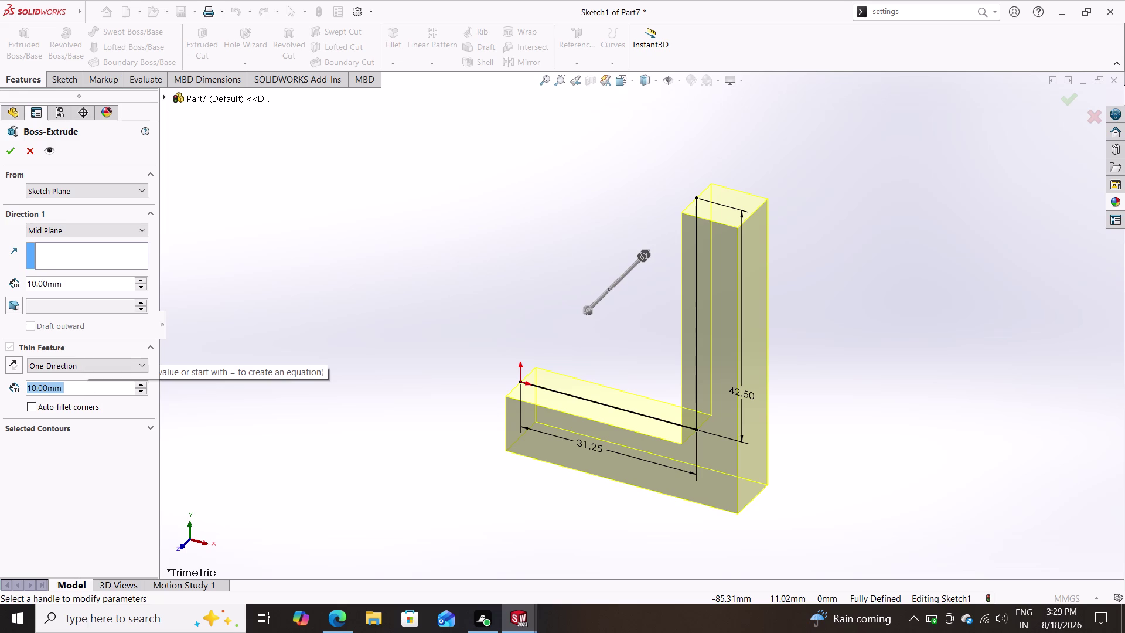
drag(78, 385, 40, 384)
key(BackSpace)
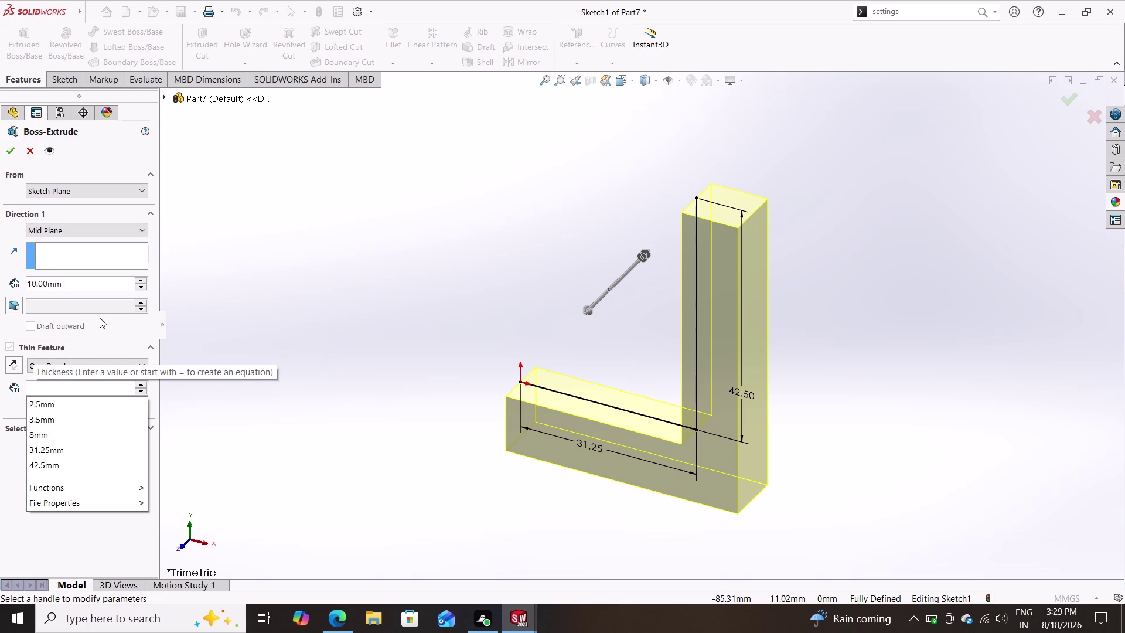
click(119, 228)
click(119, 228)
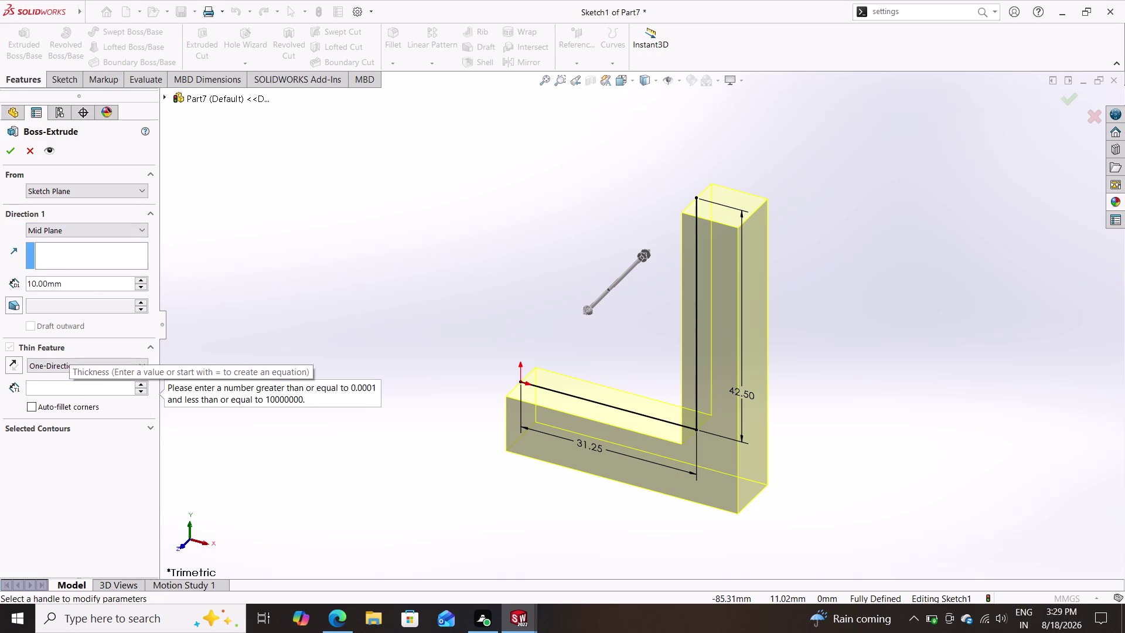
click(79, 368)
click(84, 362)
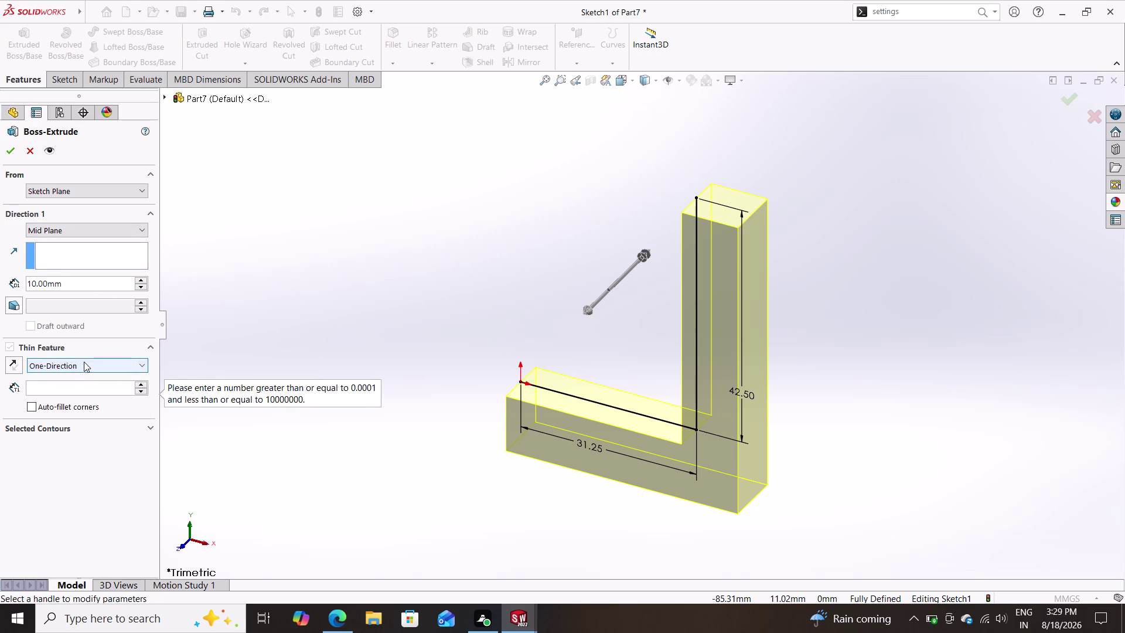
click(138, 361)
click(138, 361)
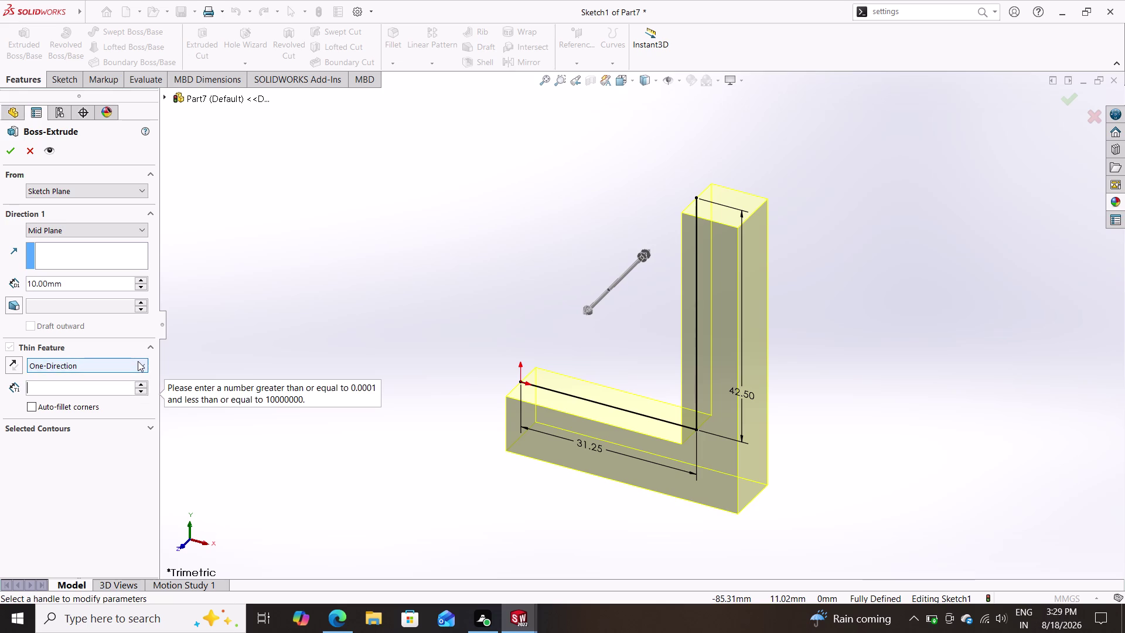
click(144, 365)
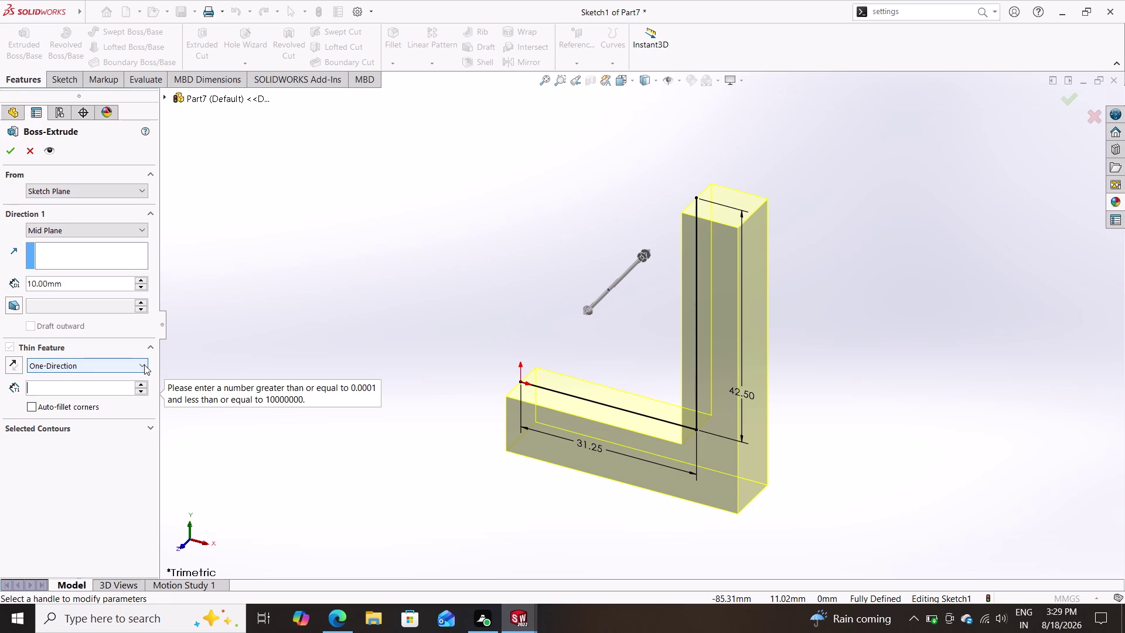
click(144, 365)
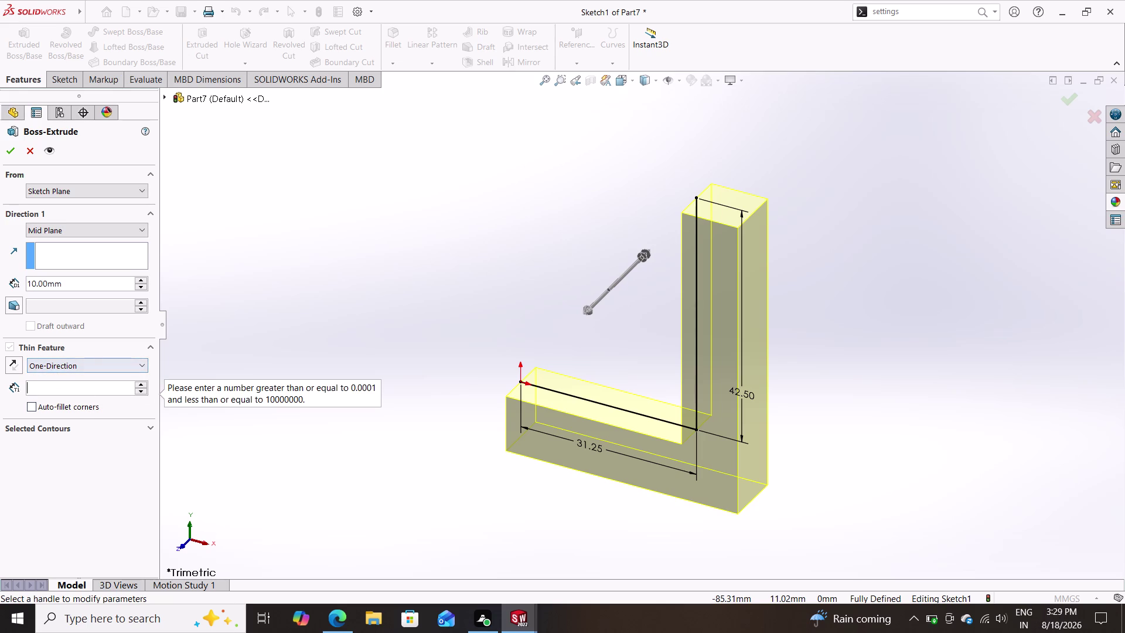
Set the wall thickness to 1.25 mm, centred with Mid-Plane.
click(81, 389)
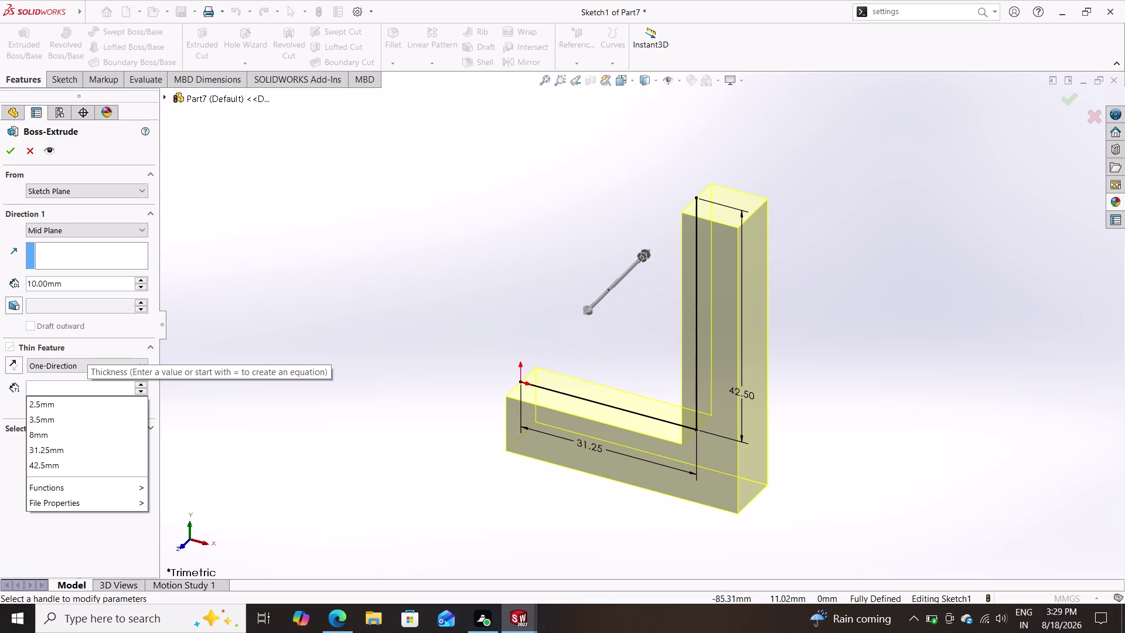
text(1.2)
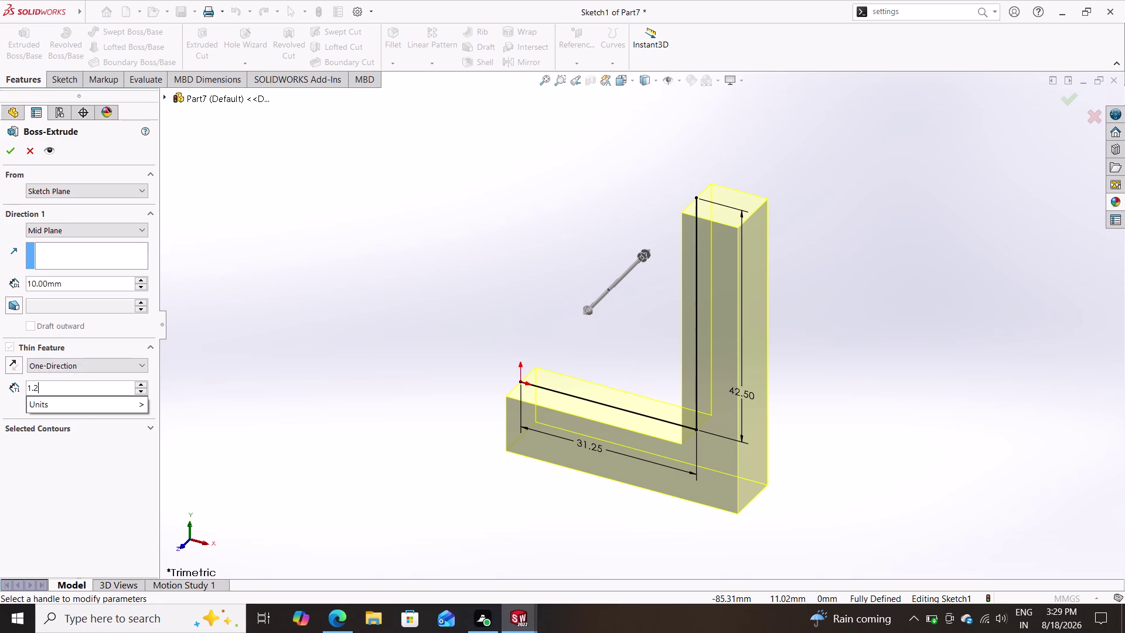
key(5)
key(Return)
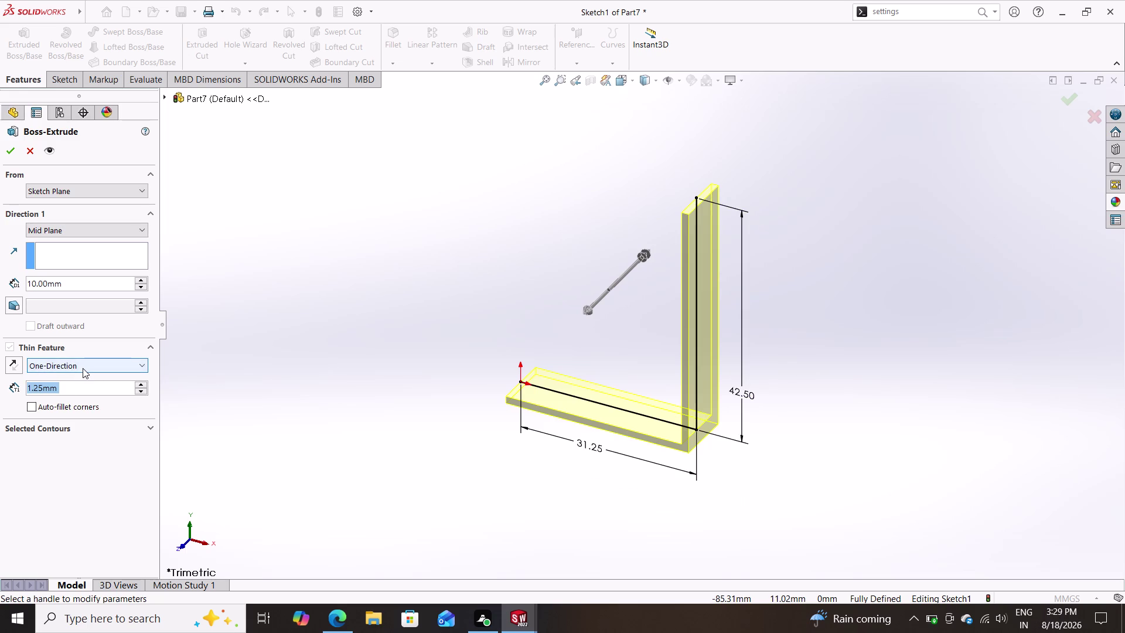
click(83, 368)
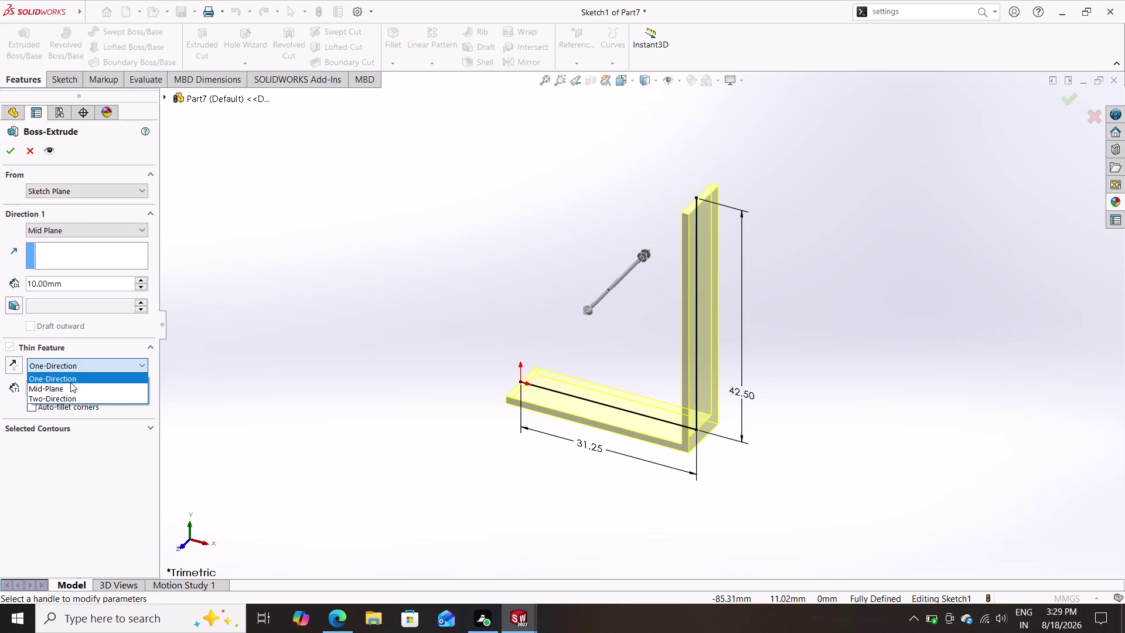
click(68, 385)
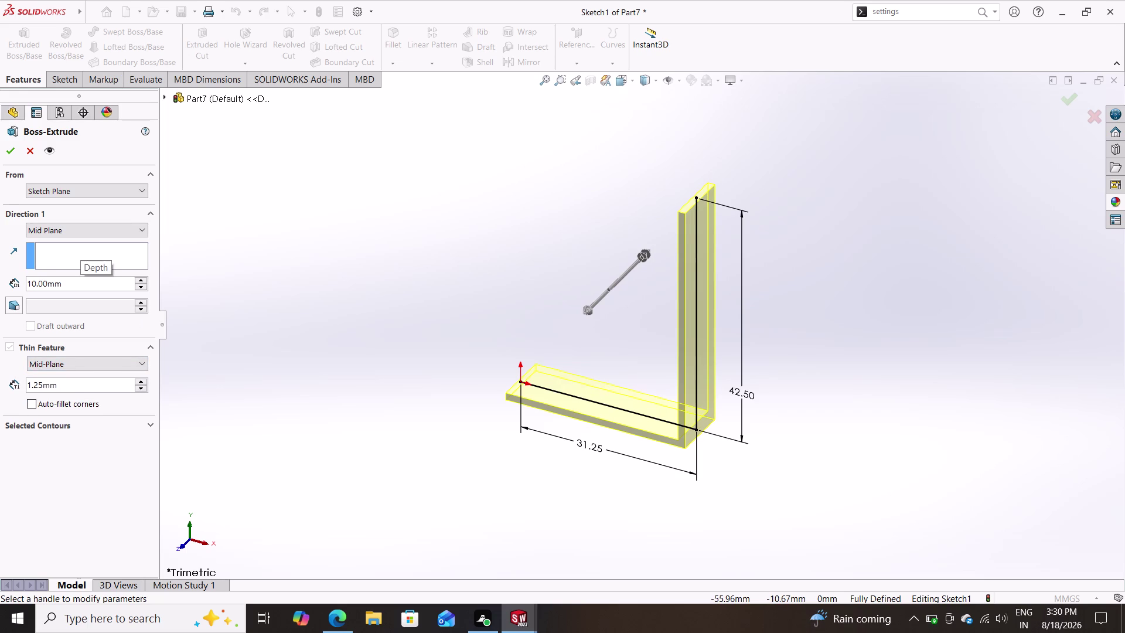
Set the Direction 1 depth to 20 mm and accept Extrude-Thin1.
drag(75, 283, 3, 286)
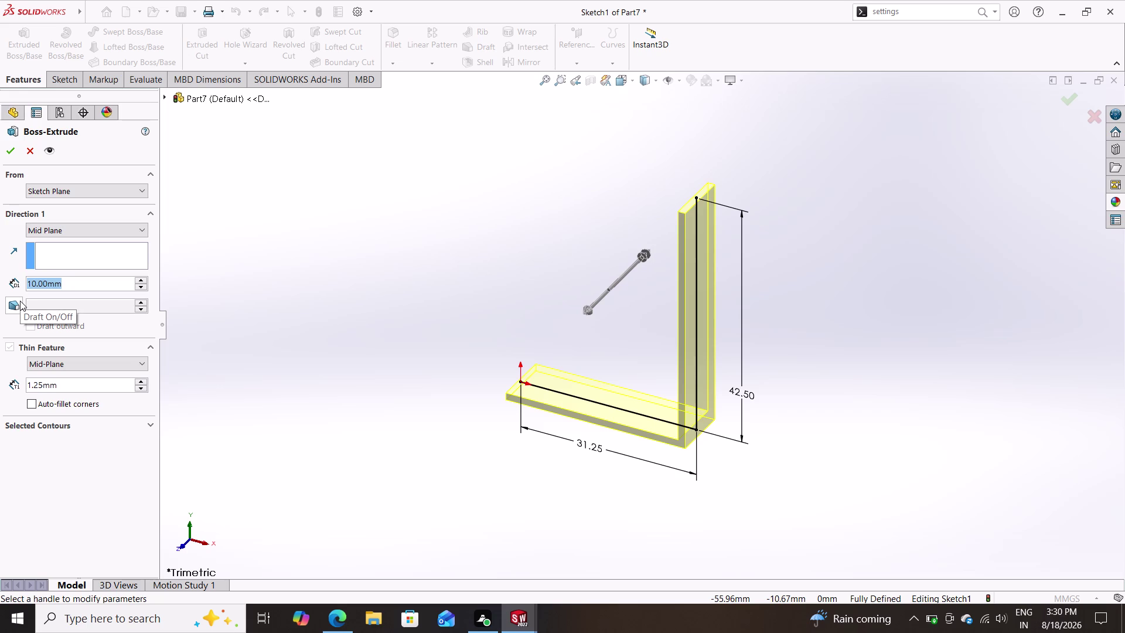
text(20)
key(Return)
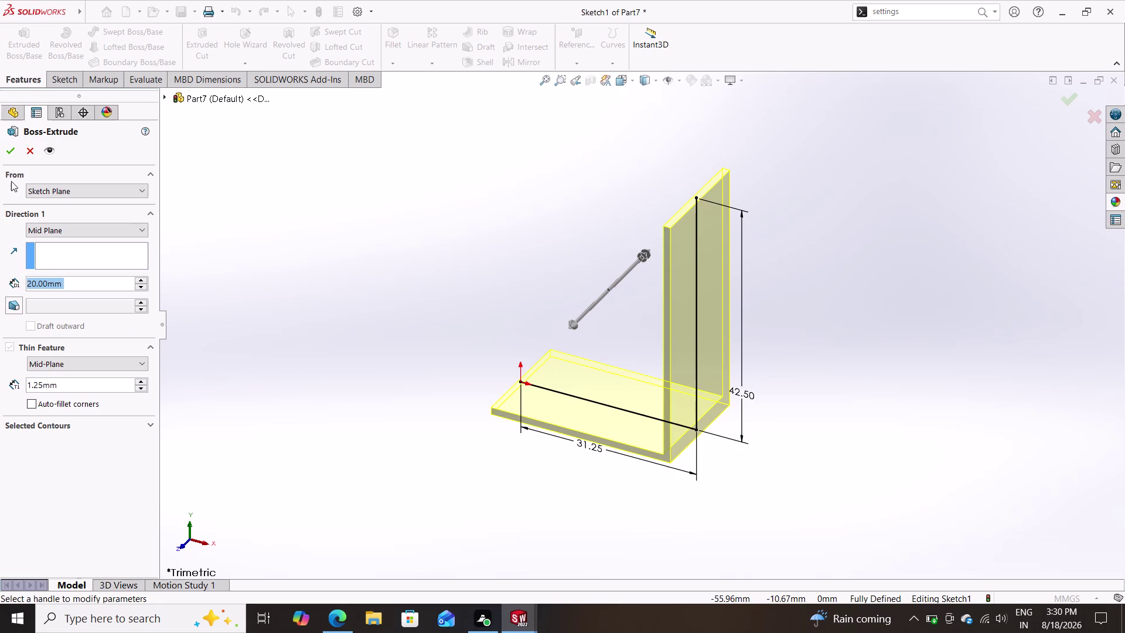
click(5, 153)
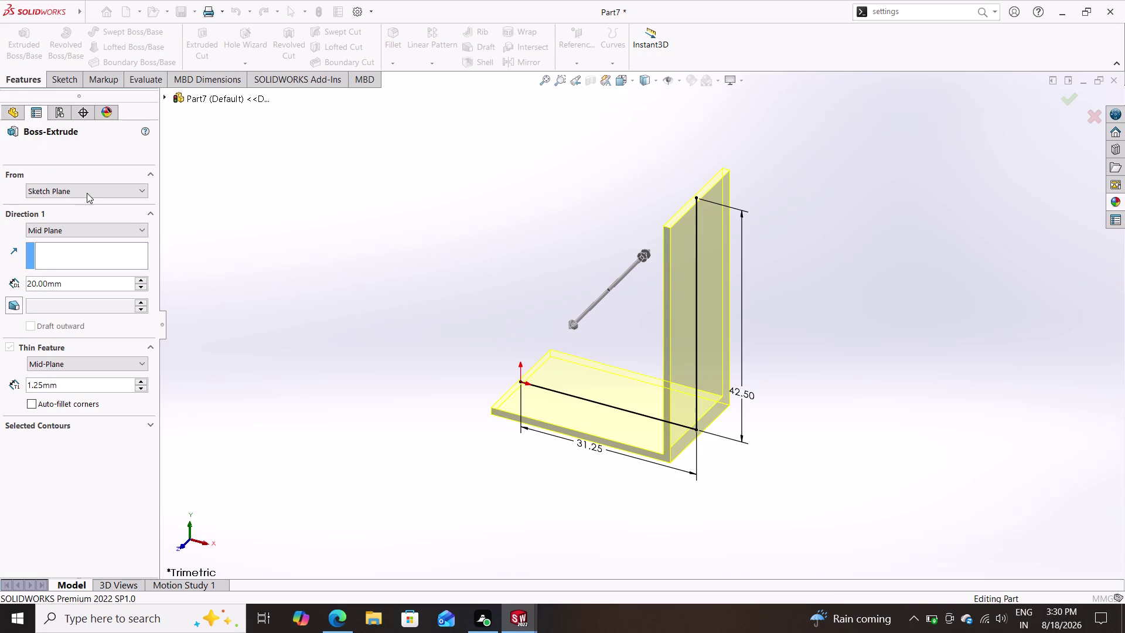
middle_drag(283, 309, 341, 339)
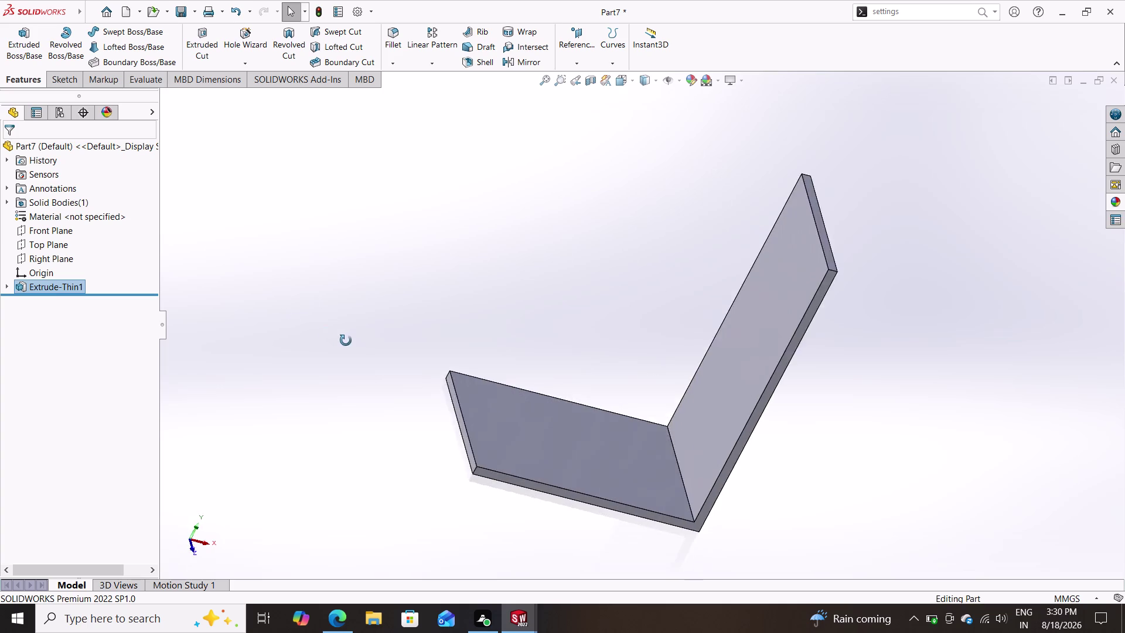
Start Sketch2 on the bracket's side face and view it straight on.
middle_drag(341, 340, 394, 377)
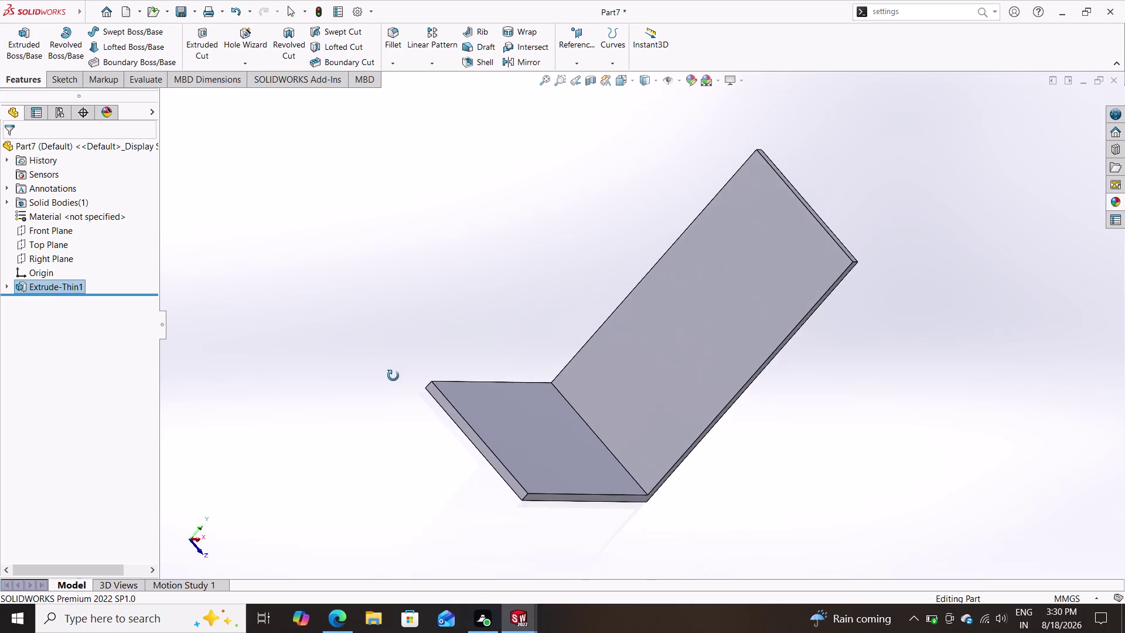
middle_drag(393, 376, 324, 243)
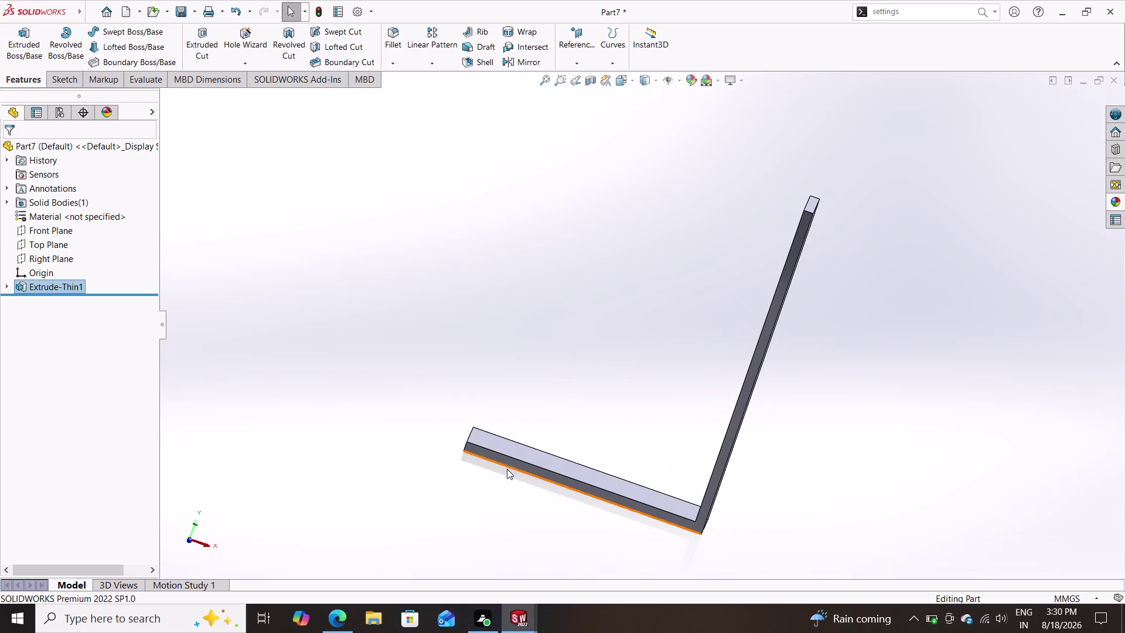
click(514, 464)
click(565, 429)
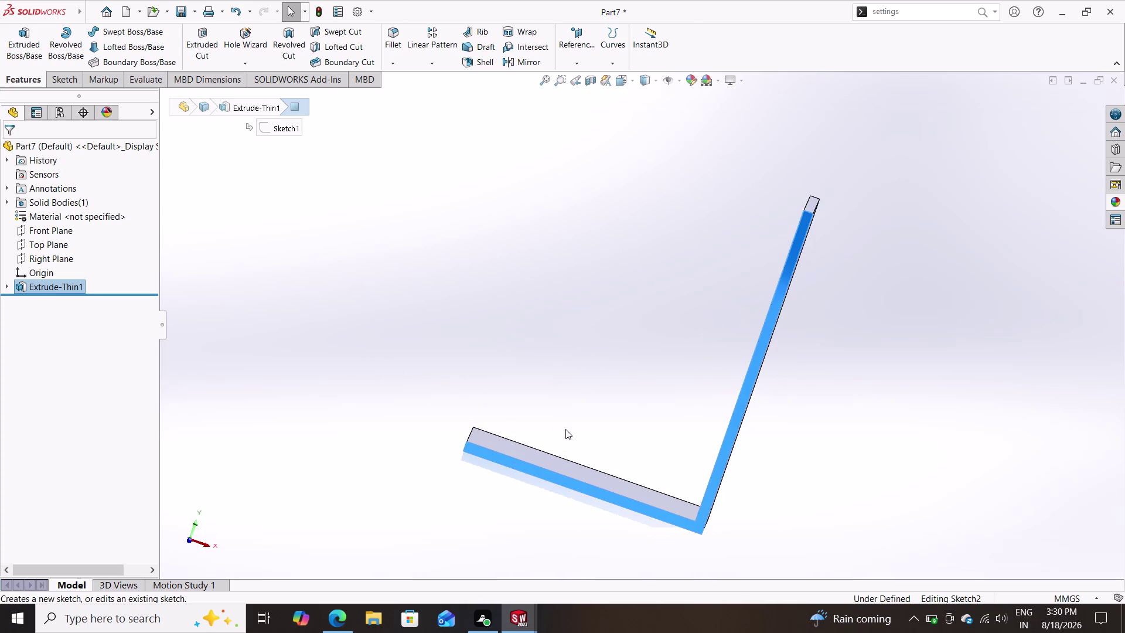
key(Escape)
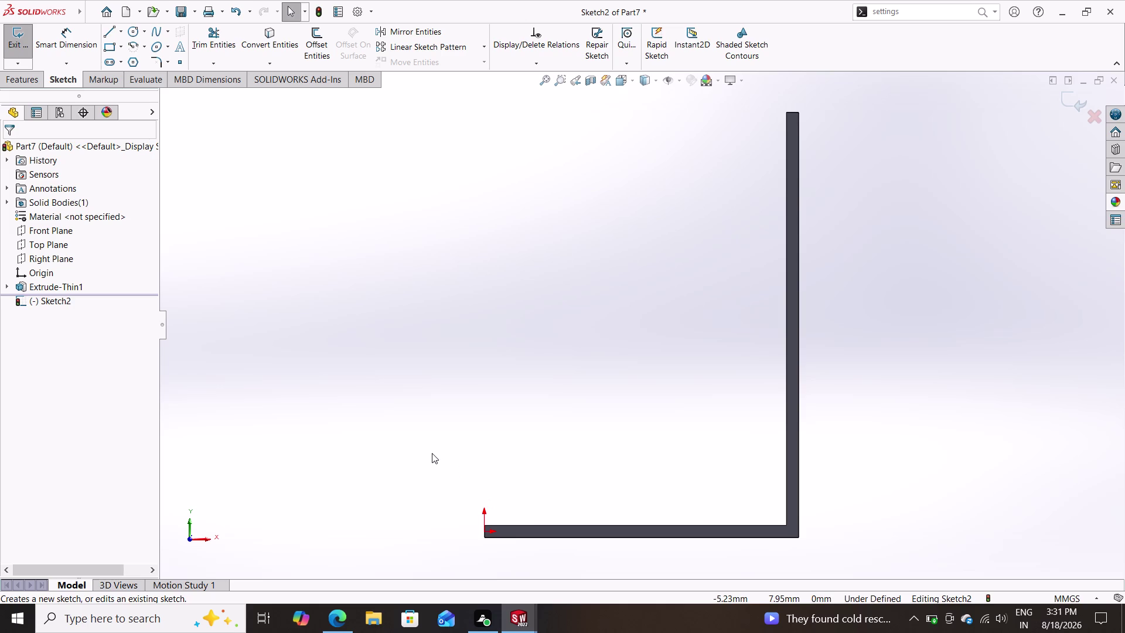
Draw a corner rectangle from the origin to the inner wall corner of the L.
click(122, 45)
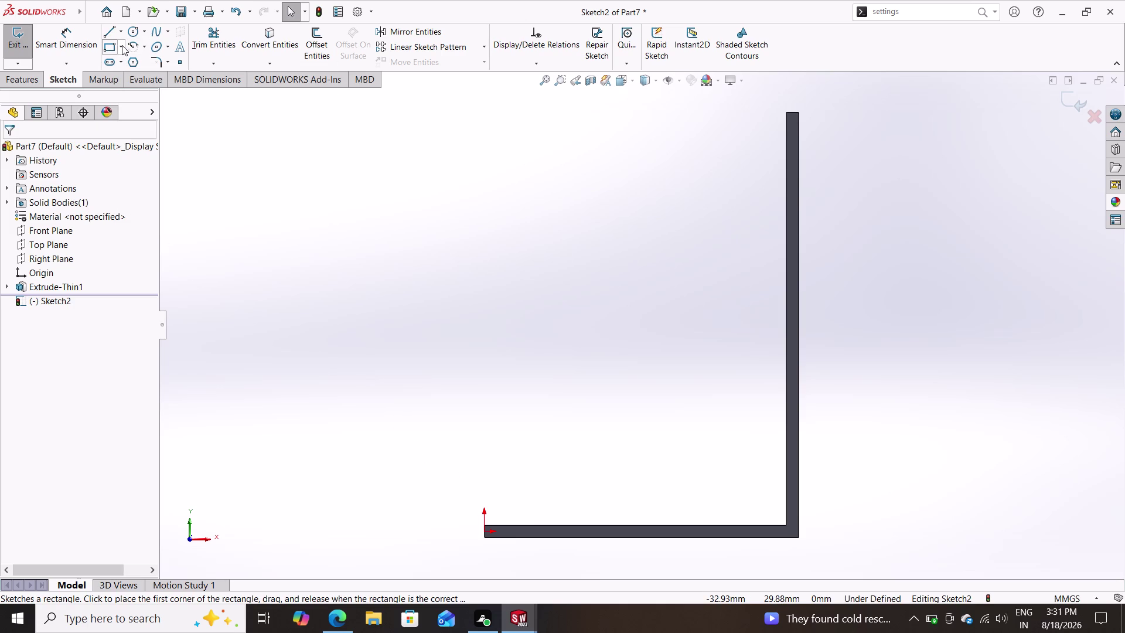
click(122, 45)
click(122, 46)
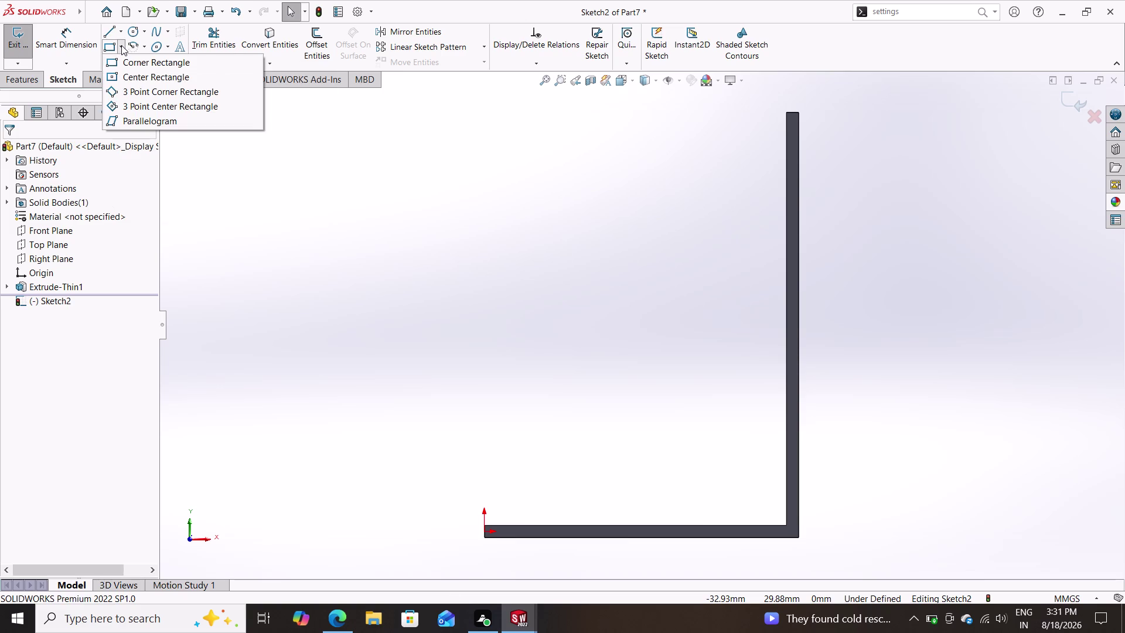
click(143, 64)
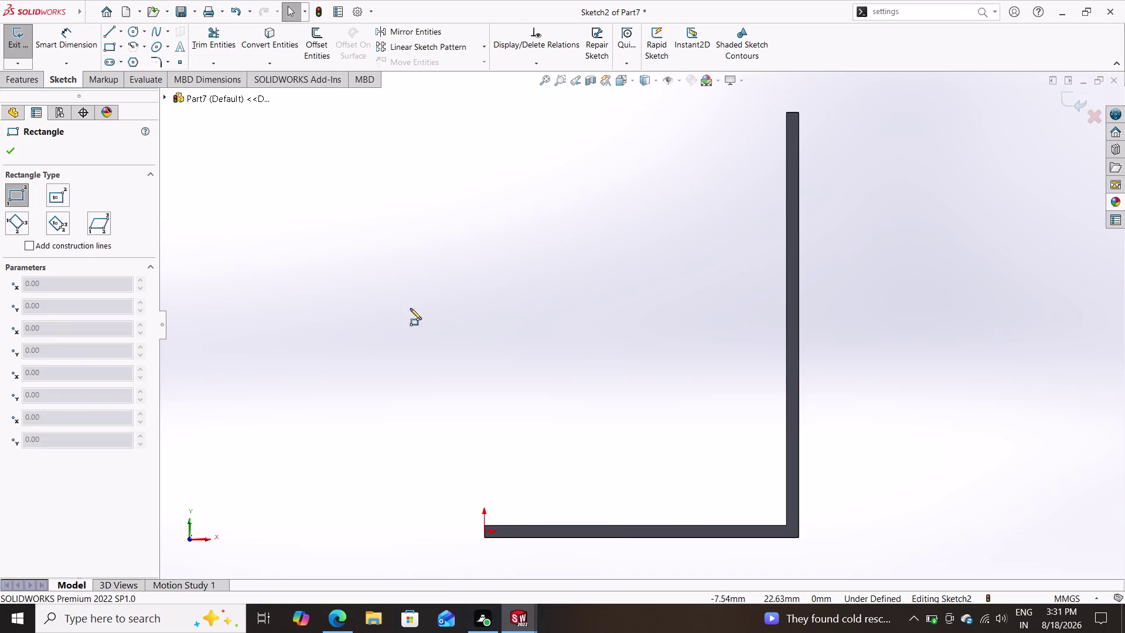
click(484, 455)
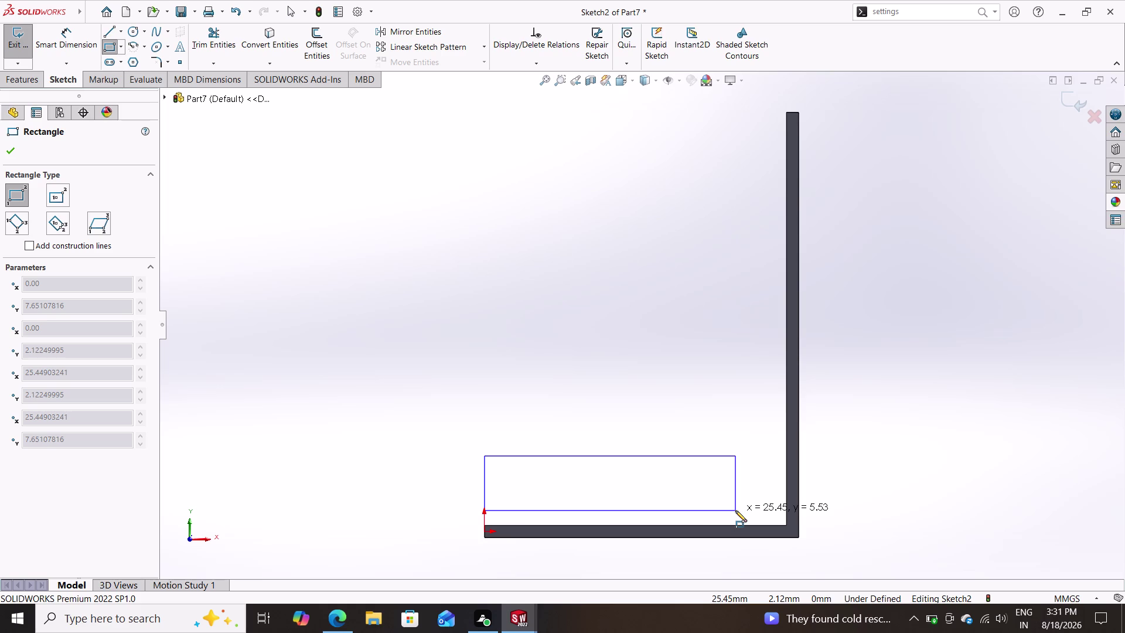
click(787, 525)
key(Escape)
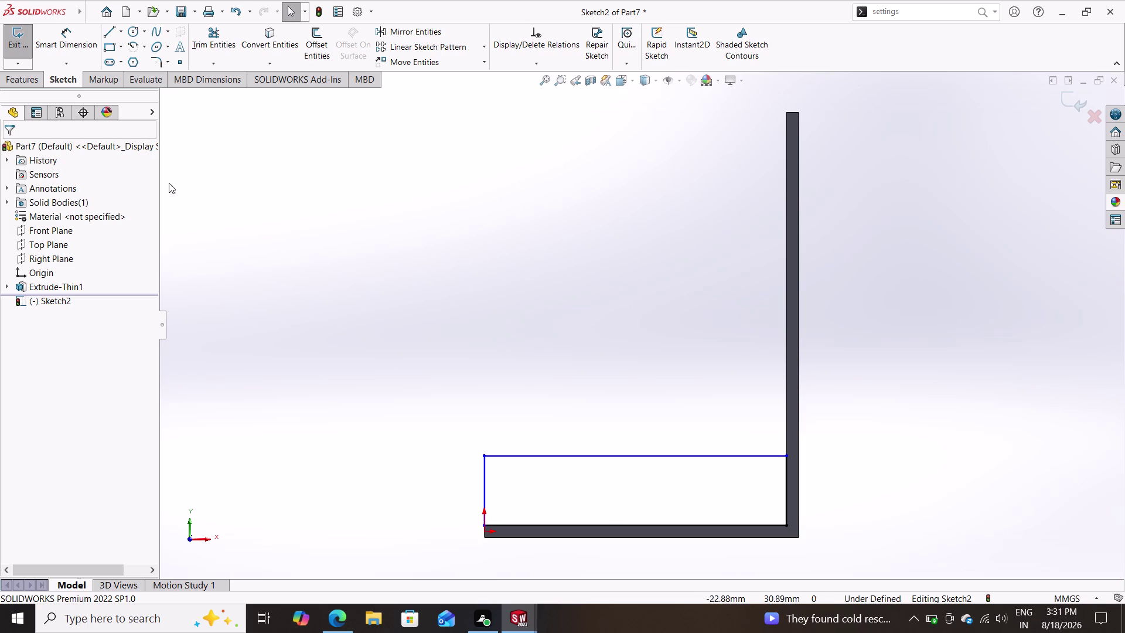
click(68, 35)
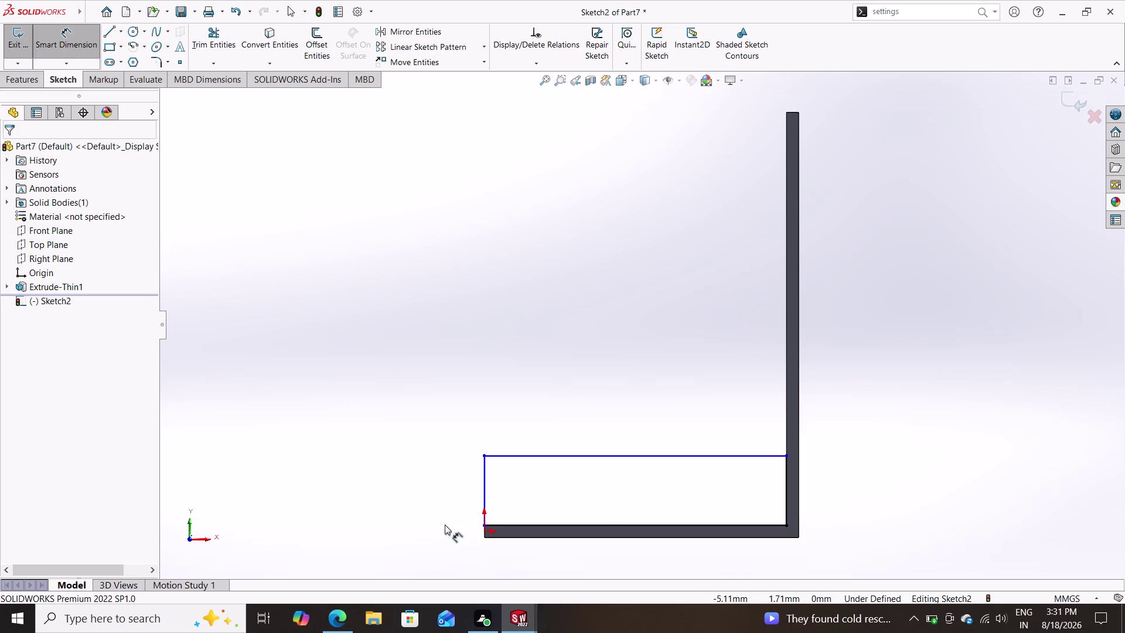
Dimension the rectangle's height to 5 mm and abandon the length dimension.
click(484, 537)
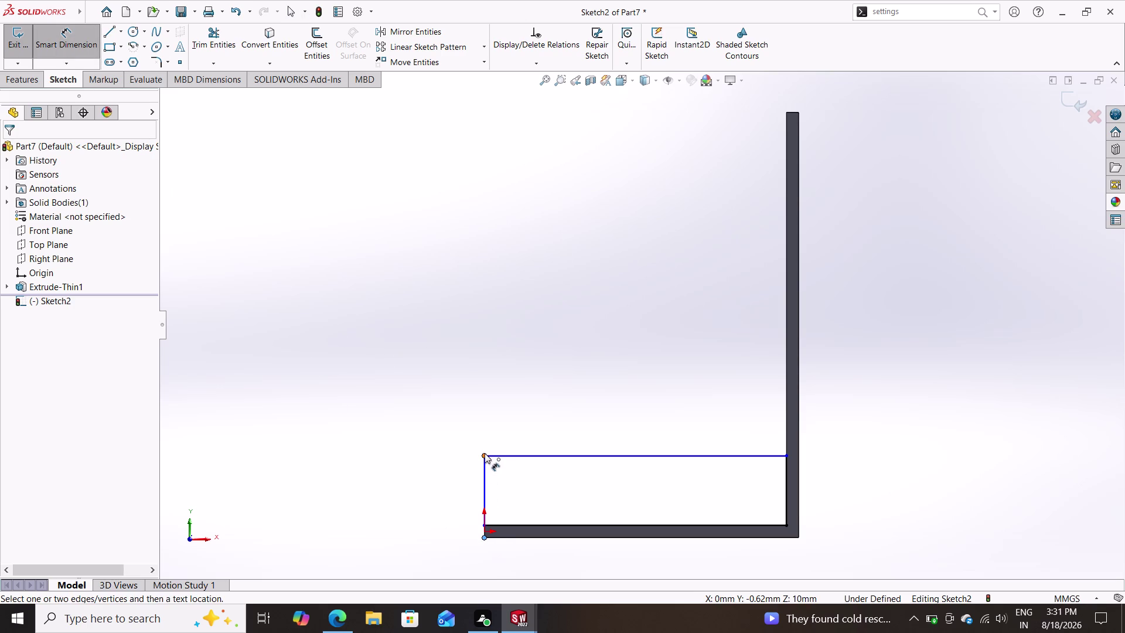
click(485, 454)
click(432, 480)
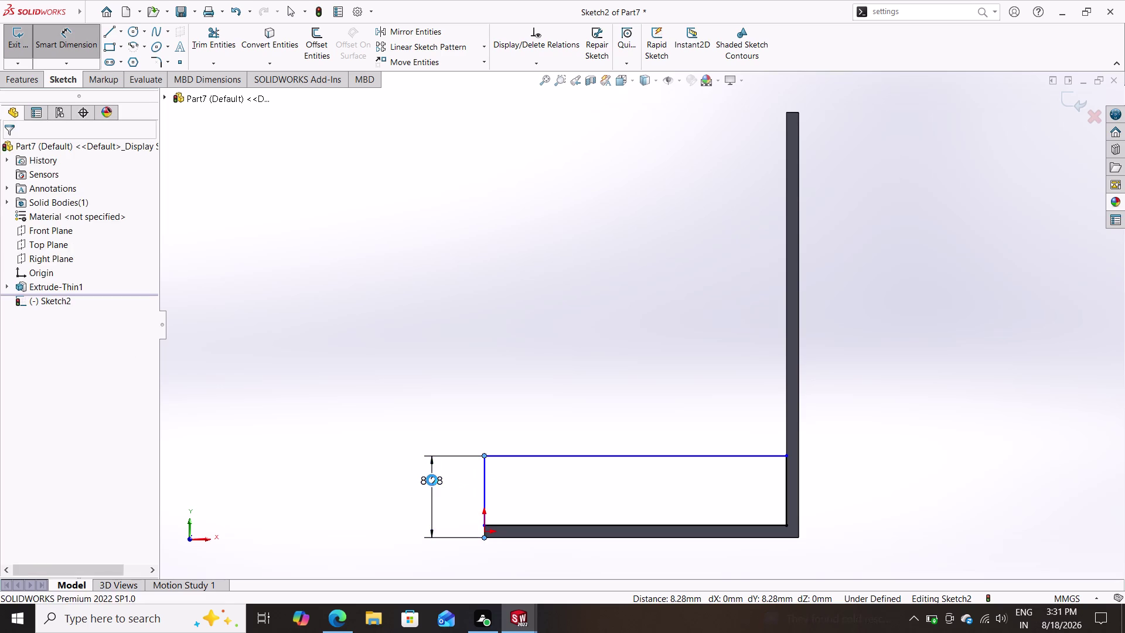
key(5)
key(Return)
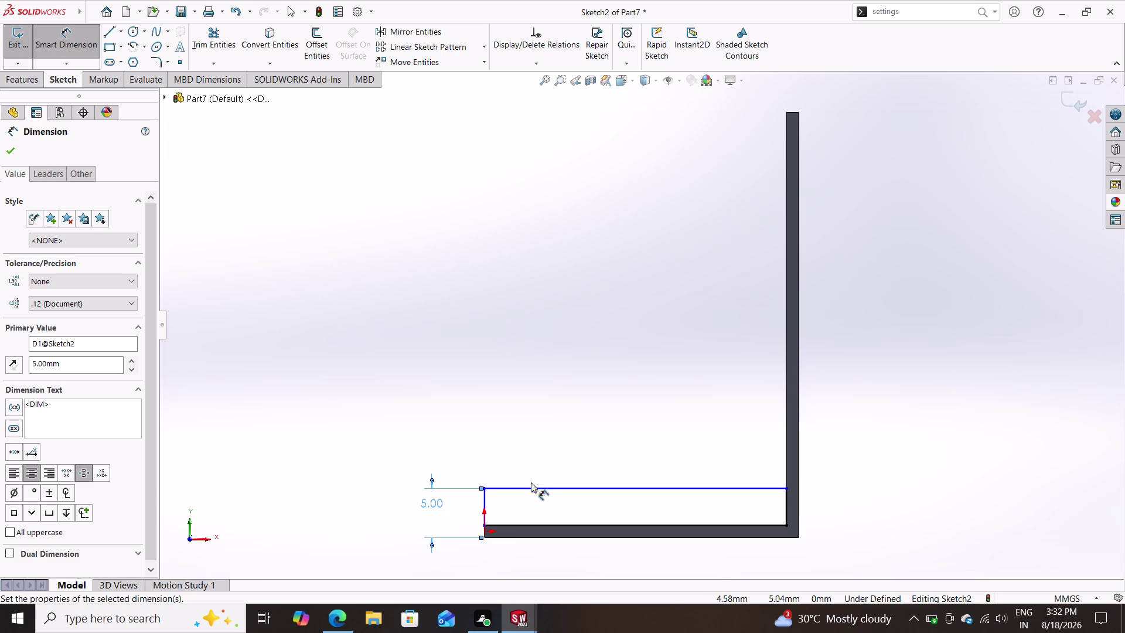
click(538, 486)
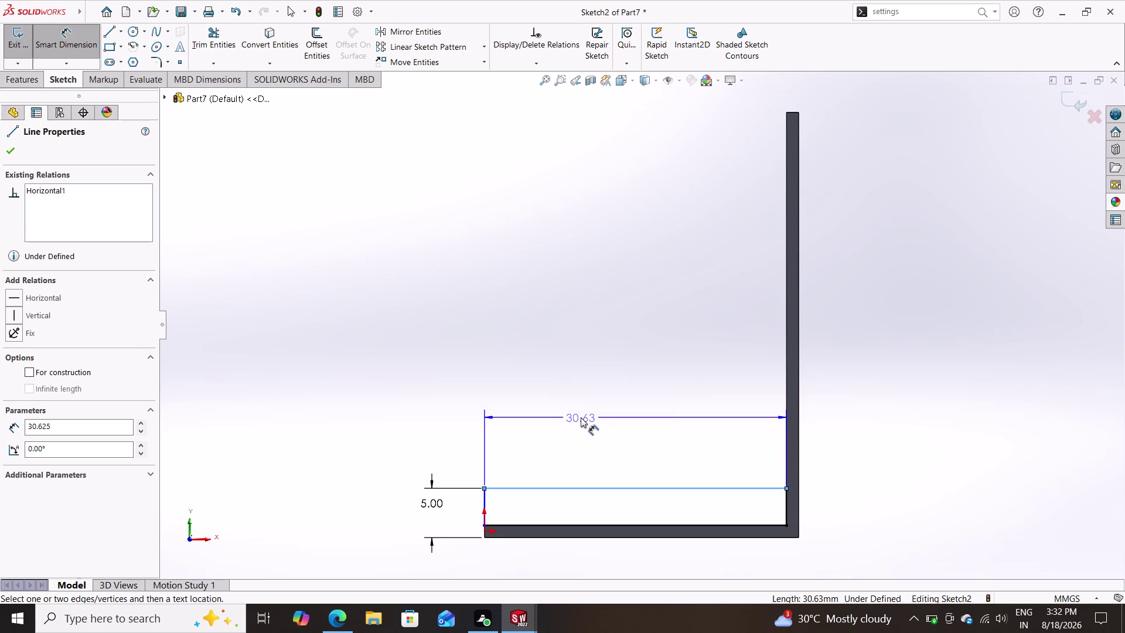
key(Escape)
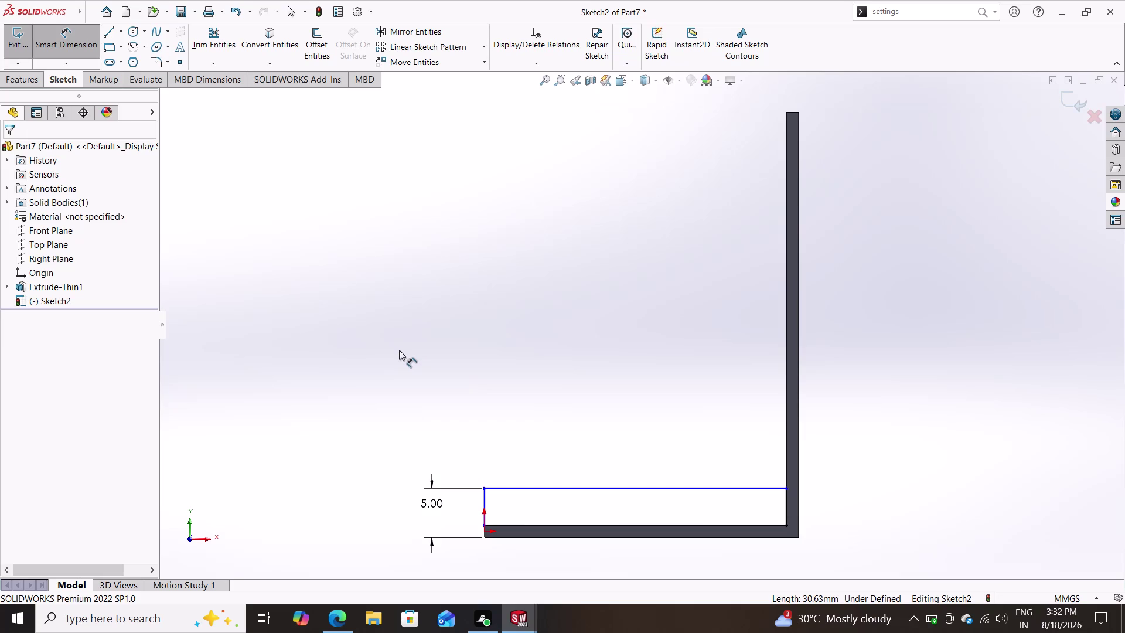
click(10, 74)
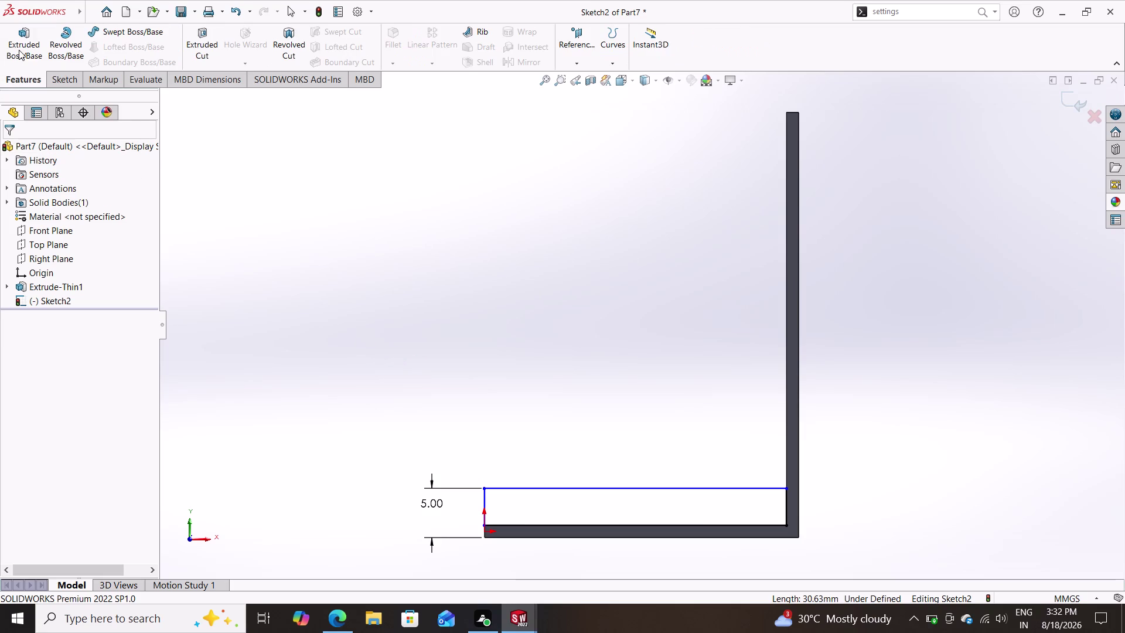
Preview and reverse an extrusion of the rectangle, then cancel it and undo to 8.28 mm height.
click(19, 49)
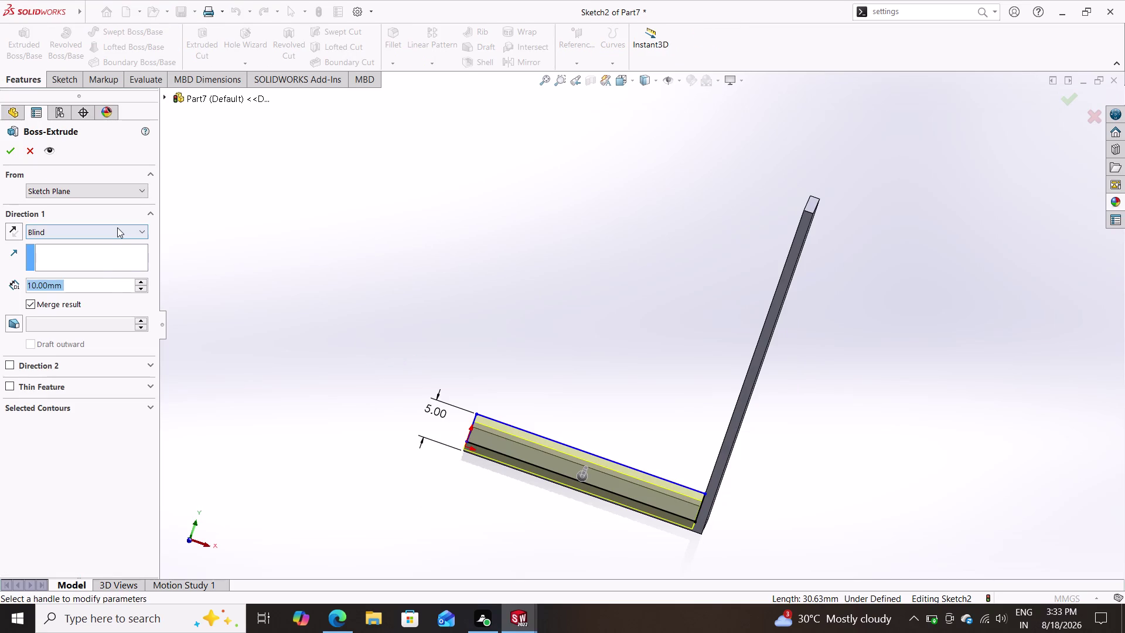
middle_drag(346, 341, 410, 410)
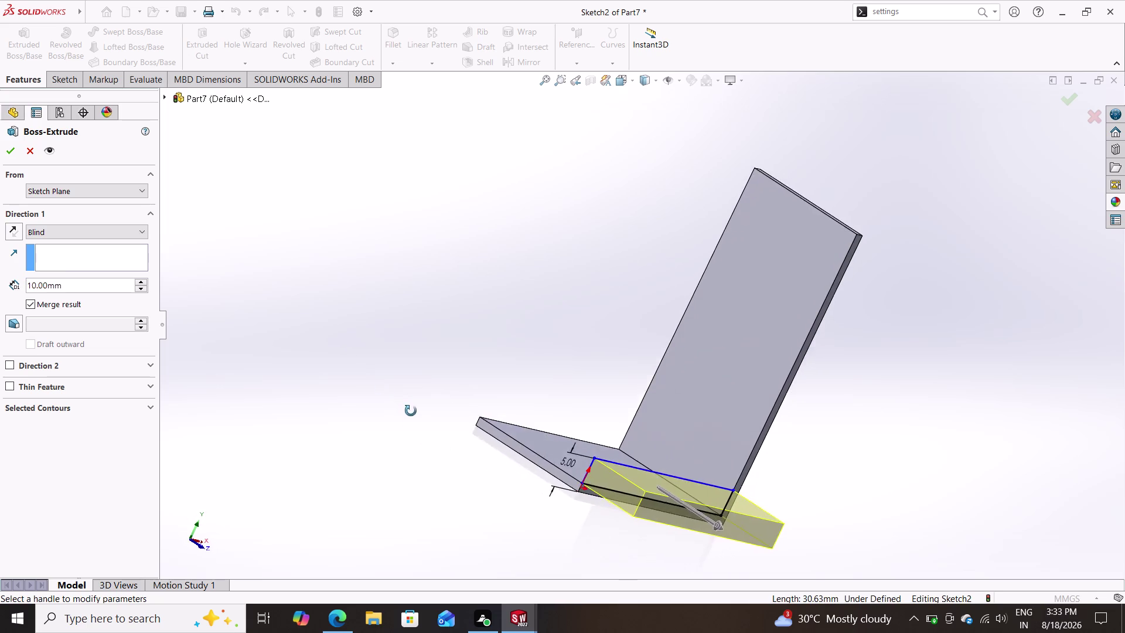
middle_drag(411, 410, 394, 435)
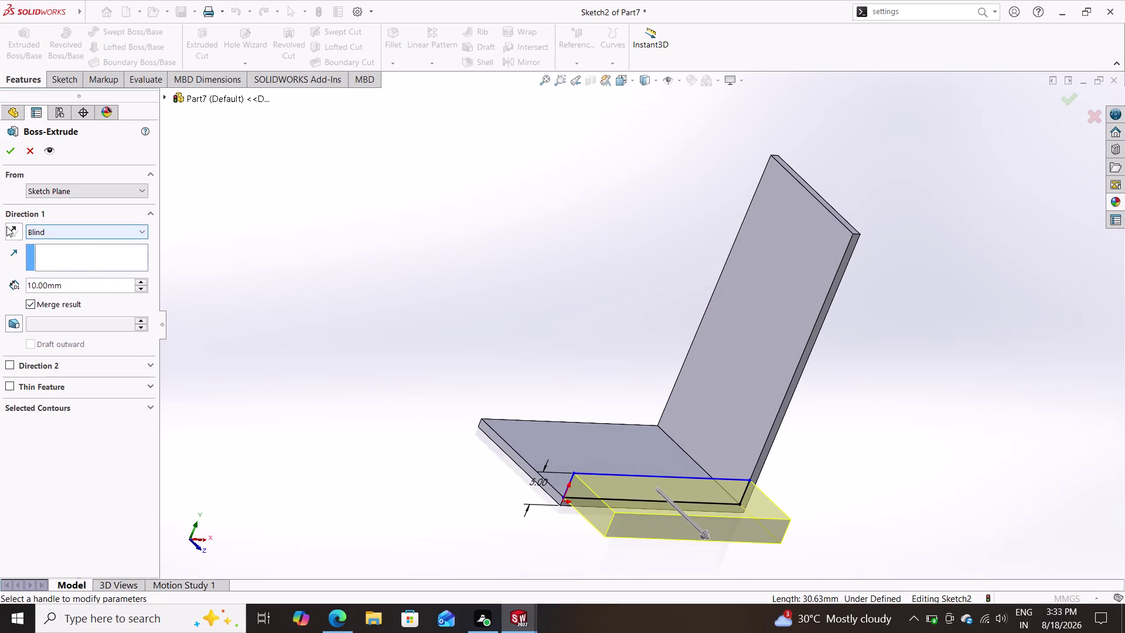
click(11, 226)
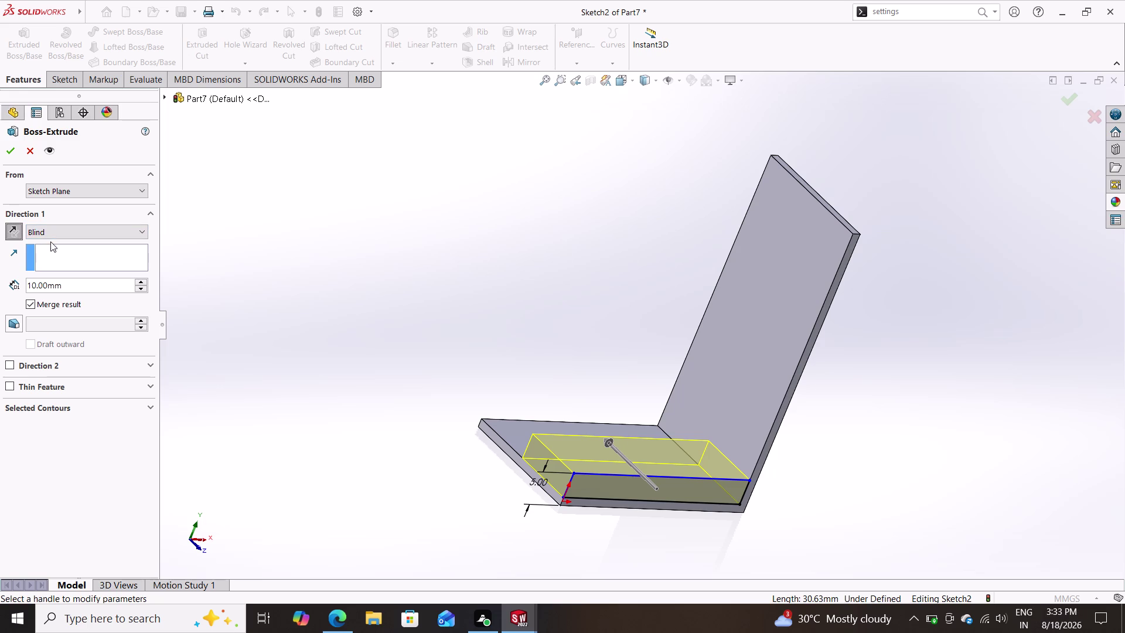
key(ctrl+z)
key(Escape)
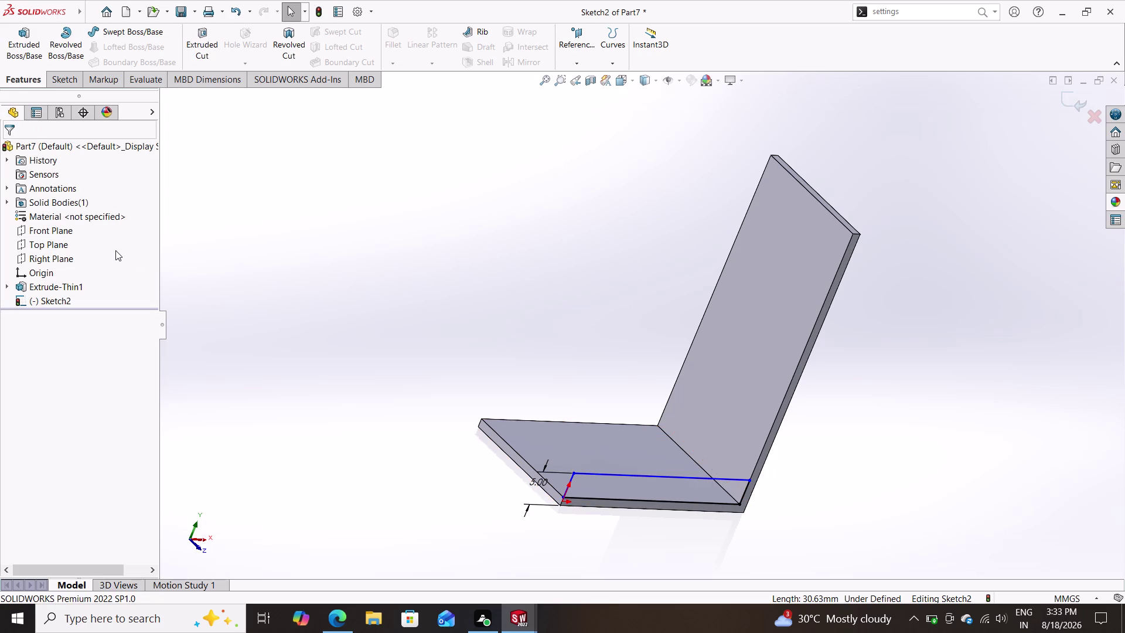
key(ctrl+z)
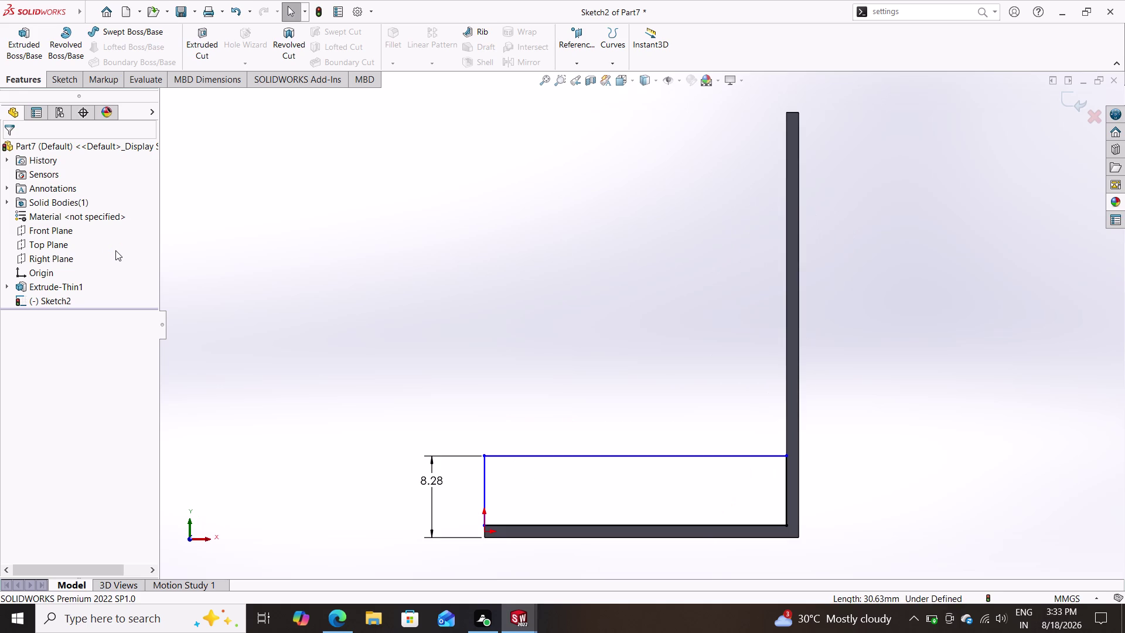
Undo the rectangle and its 8.28 dimension, then pick the Line tool.
key(ctrl+z)
key(ctrl+z)
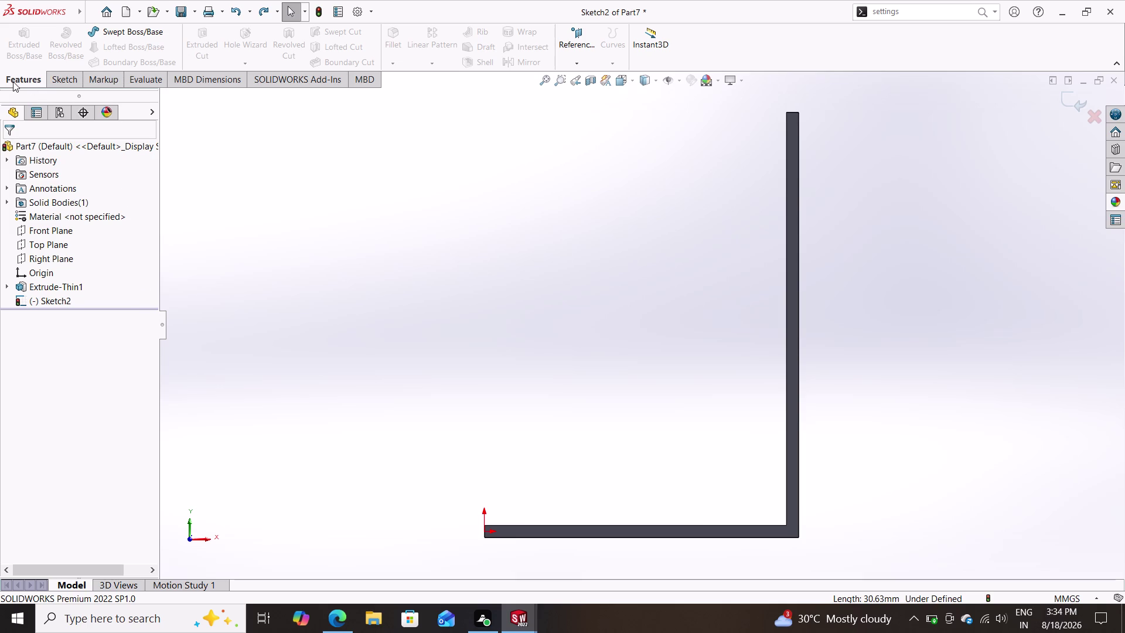
click(63, 77)
click(106, 31)
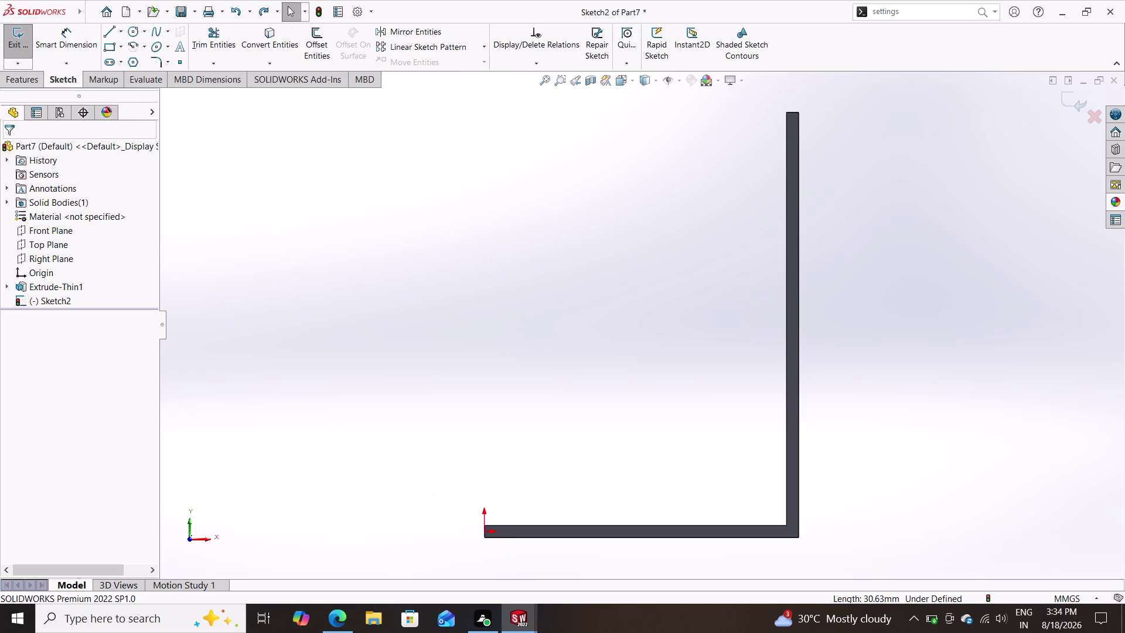
click(107, 33)
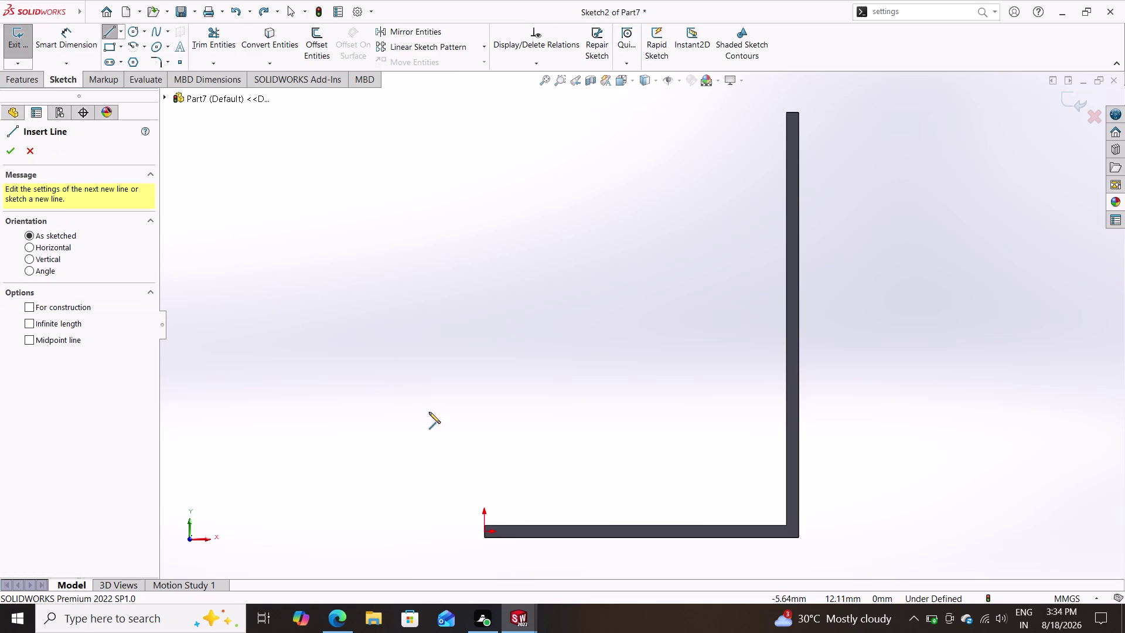
Draw connected lines from the origin up, across and beside the upright, plus a short top line.
click(485, 525)
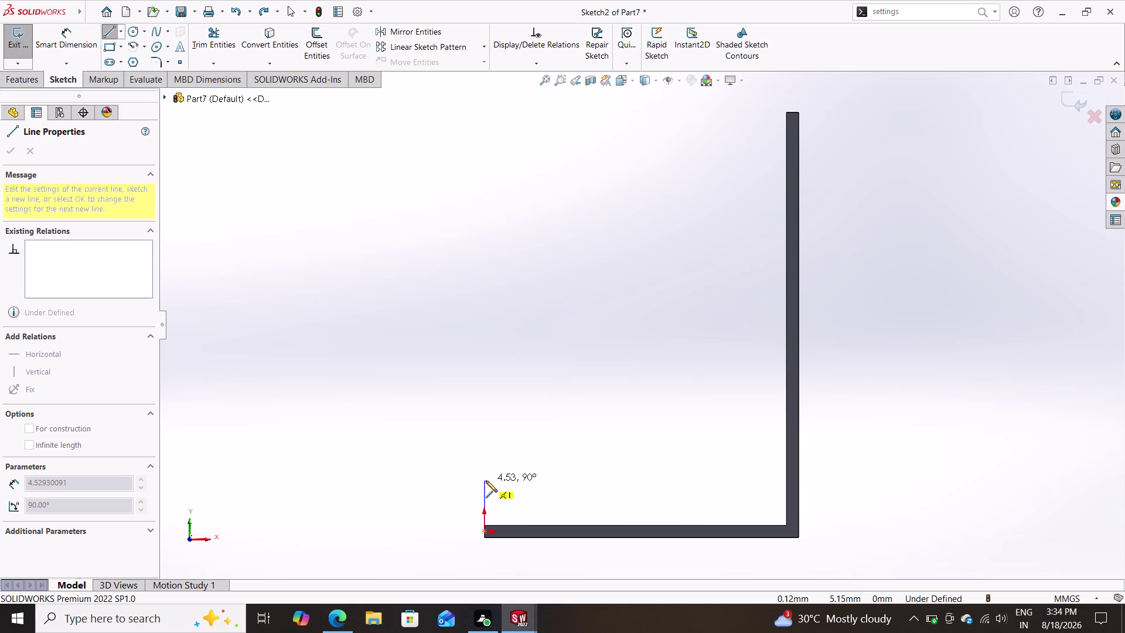
click(486, 480)
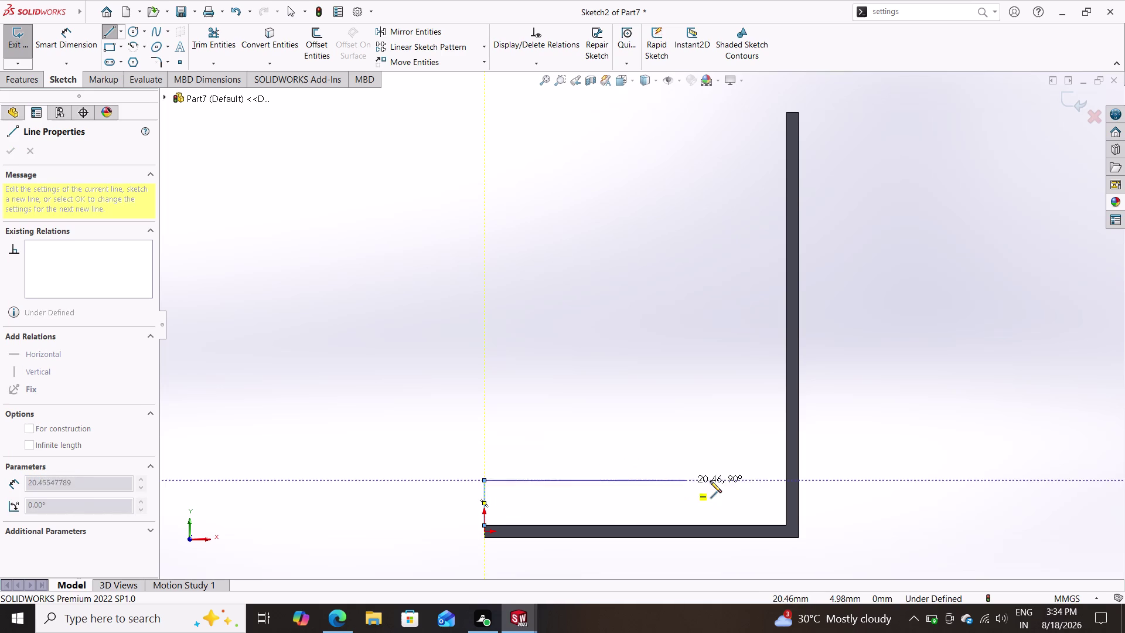
click(757, 482)
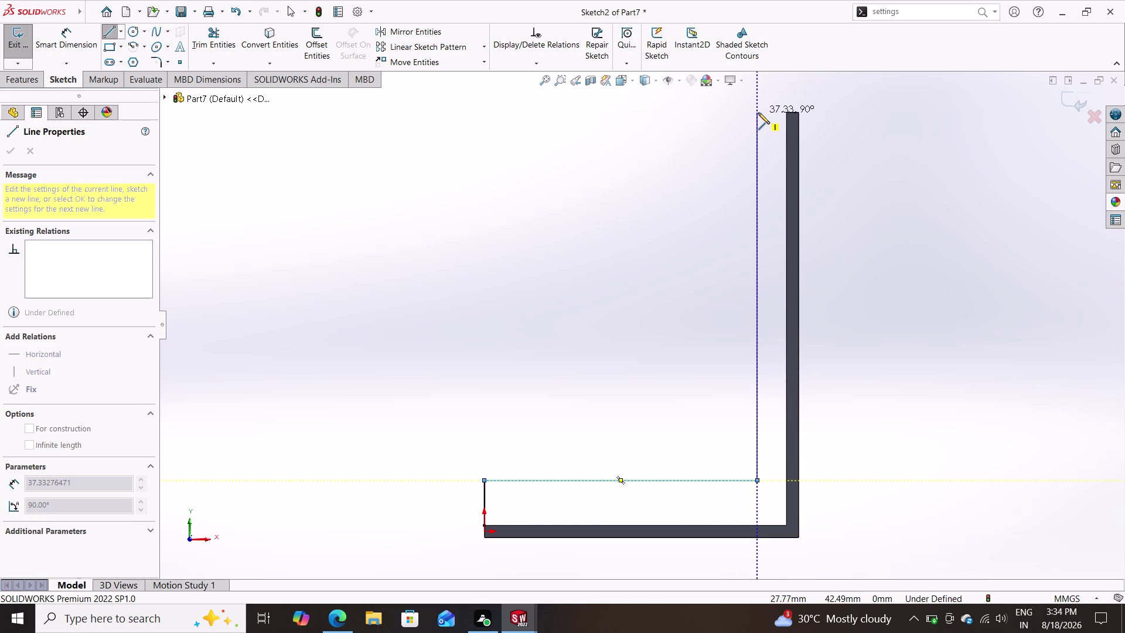
click(758, 99)
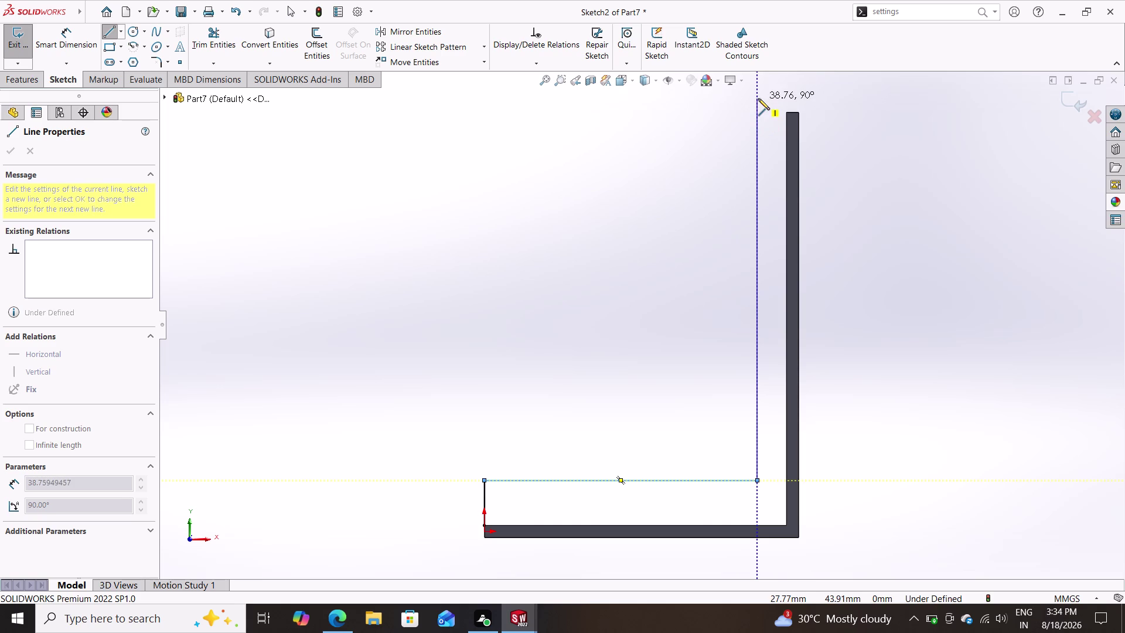
double_click(770, 107)
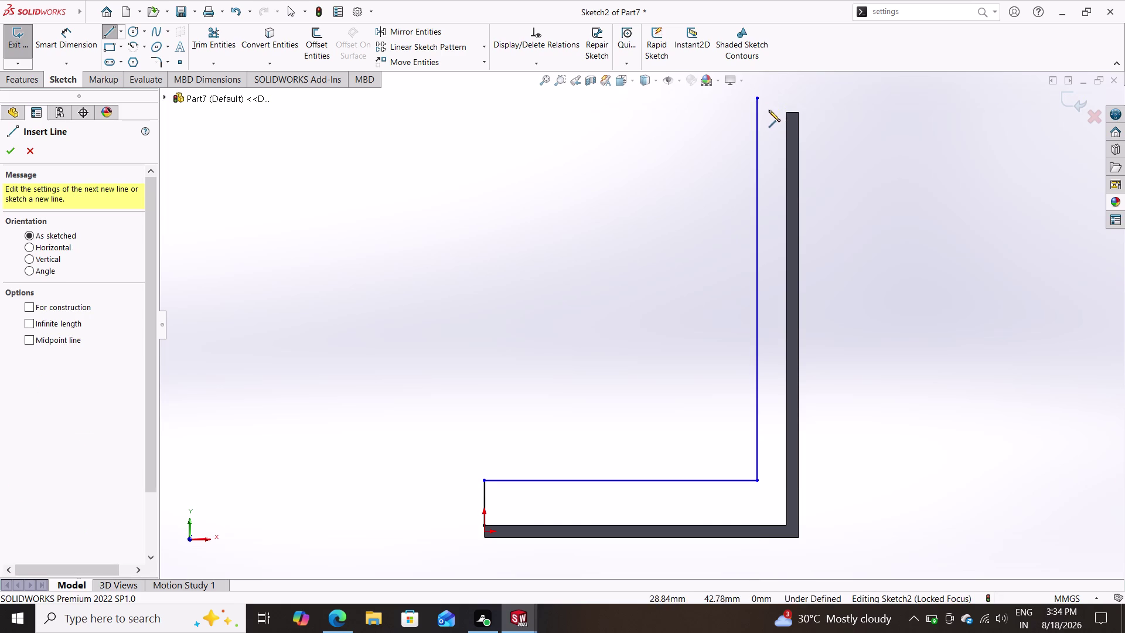
click(786, 114)
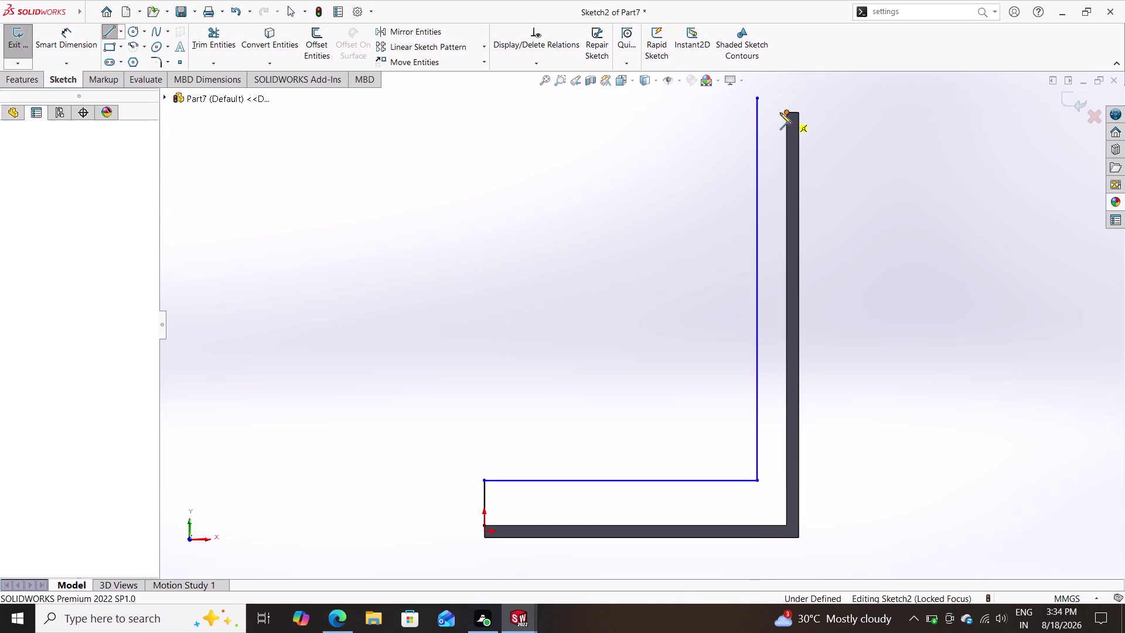
click(740, 113)
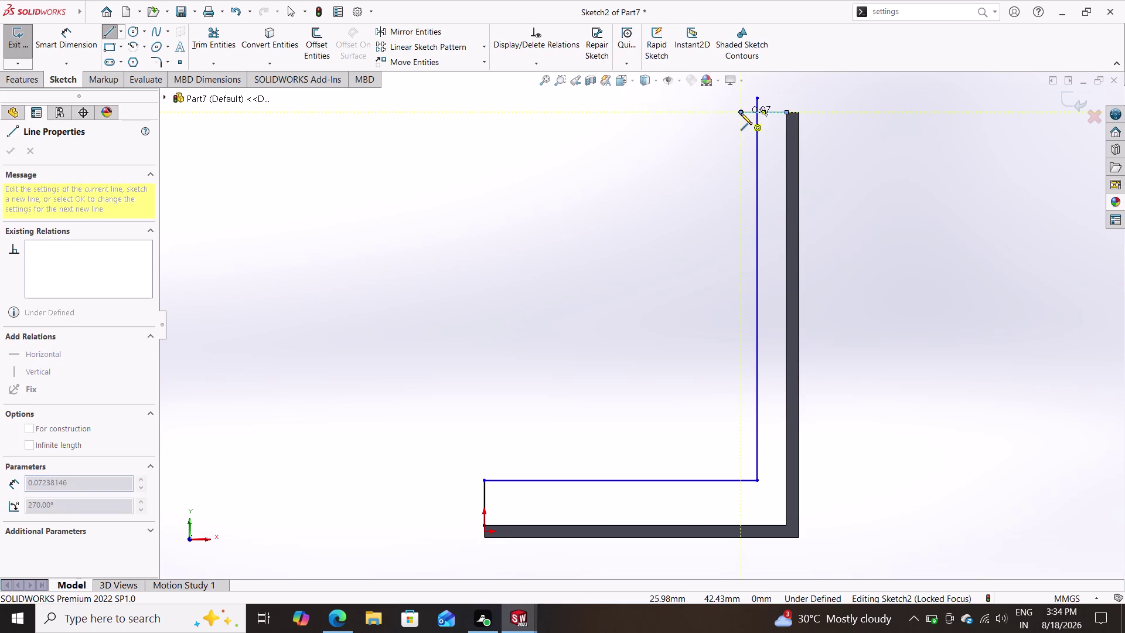
key(Escape)
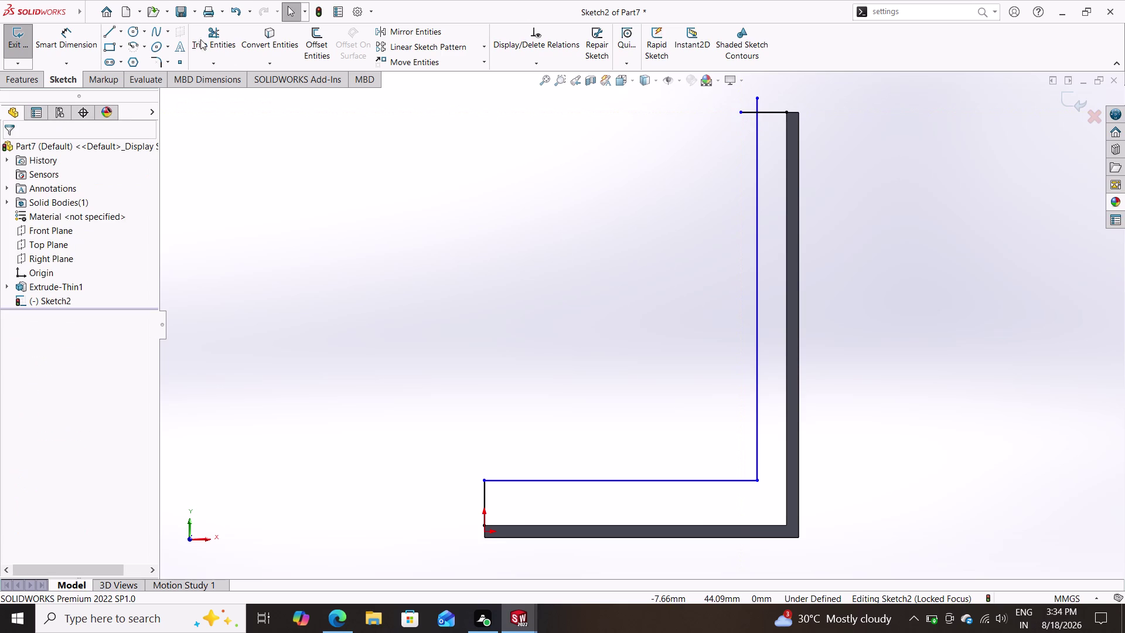
Trim the line end sticking up above the bracket top.
click(204, 36)
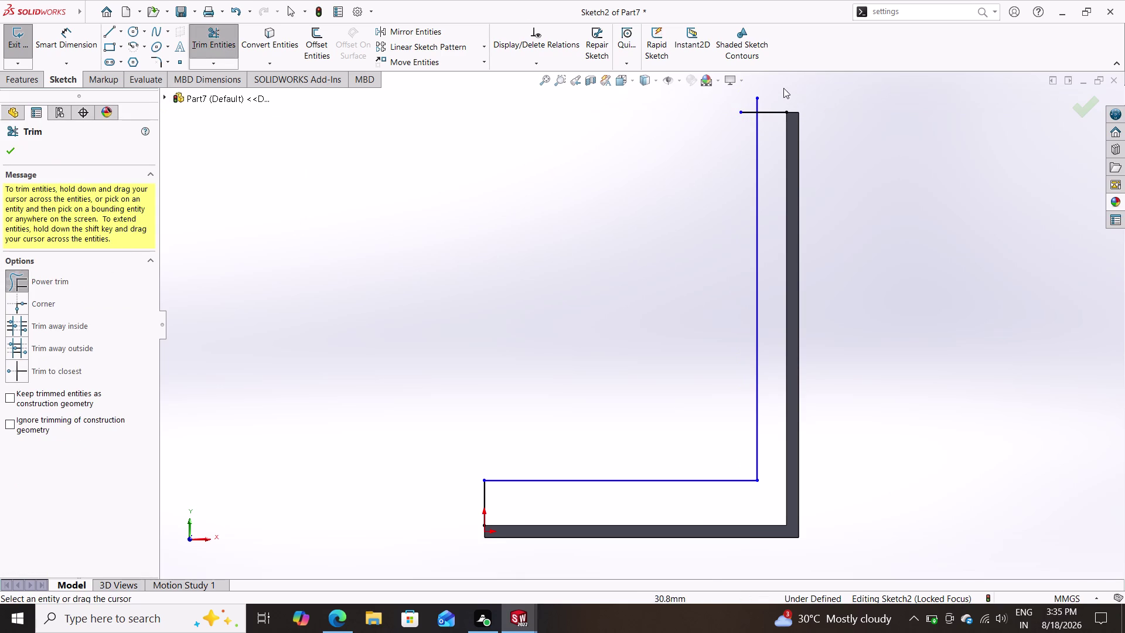
drag(780, 89, 749, 121)
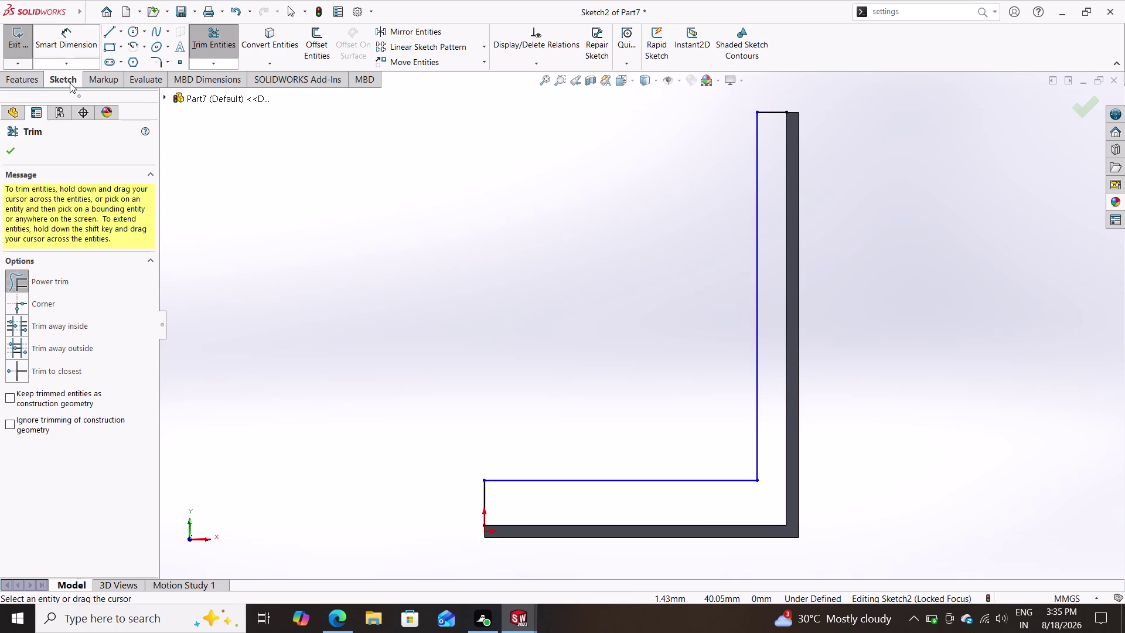
click(11, 152)
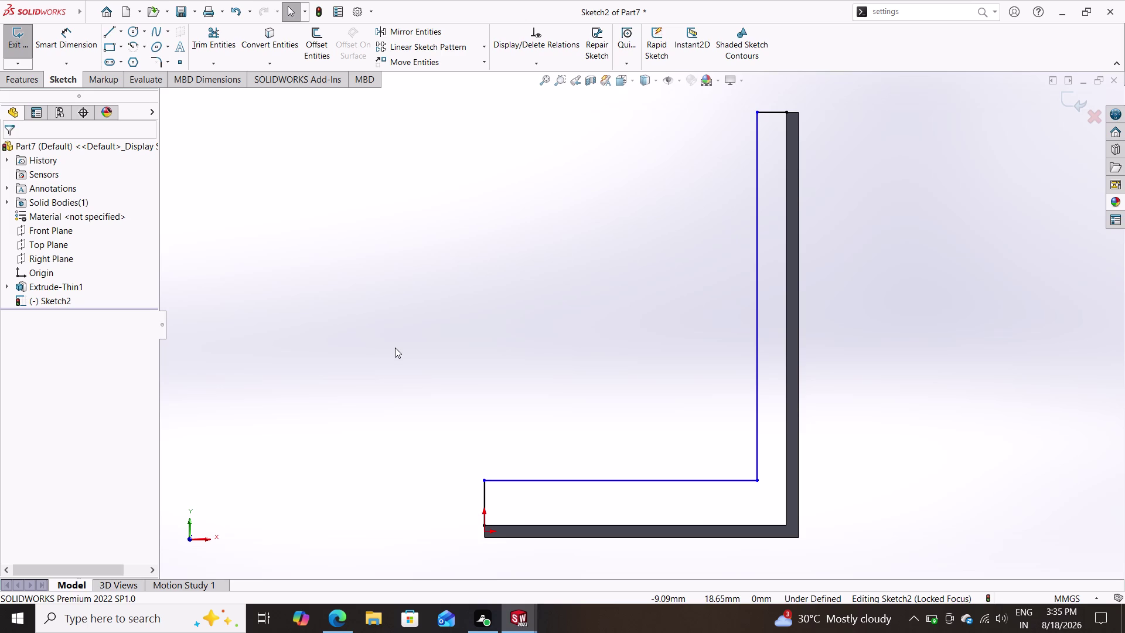
click(79, 53)
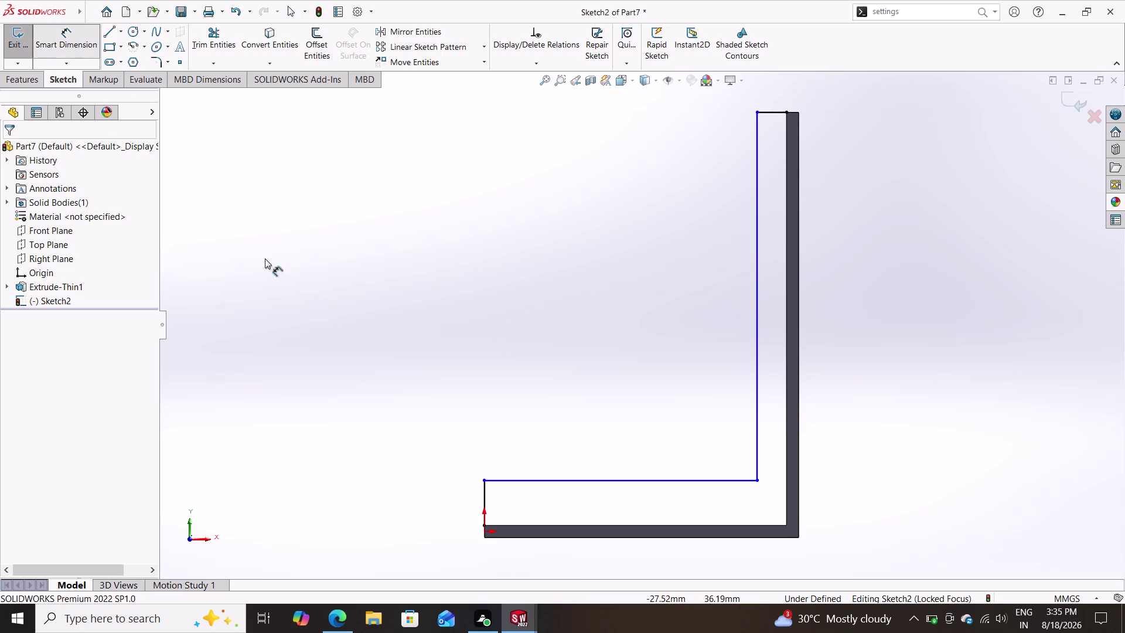
Dimension the short vertical segment above the origin to 5 mm.
click(483, 538)
click(485, 538)
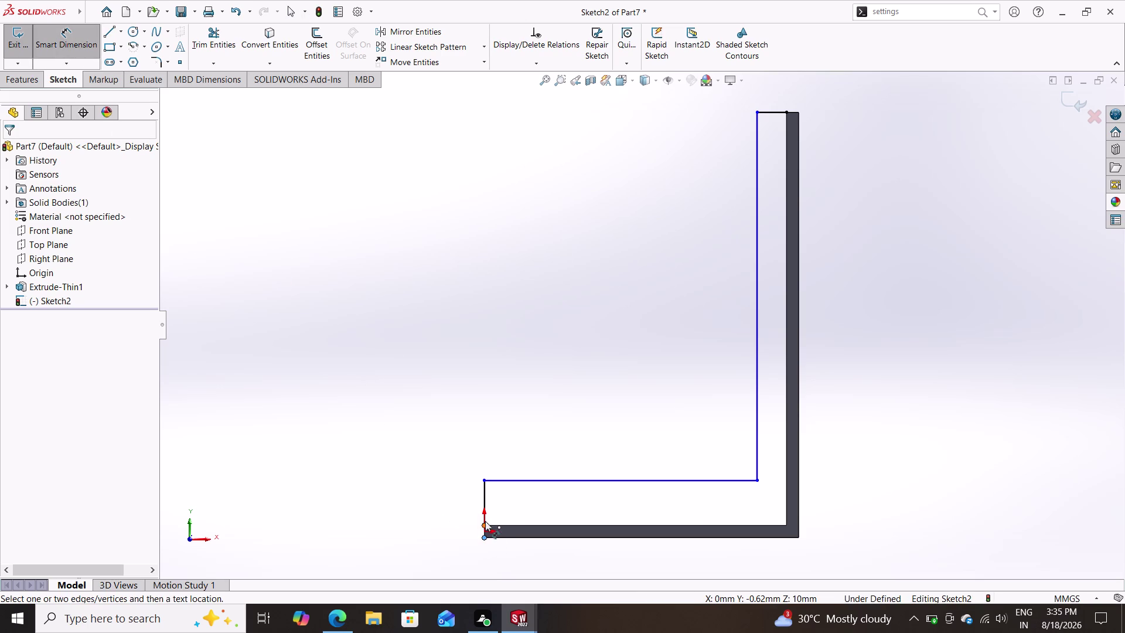
click(485, 481)
click(427, 507)
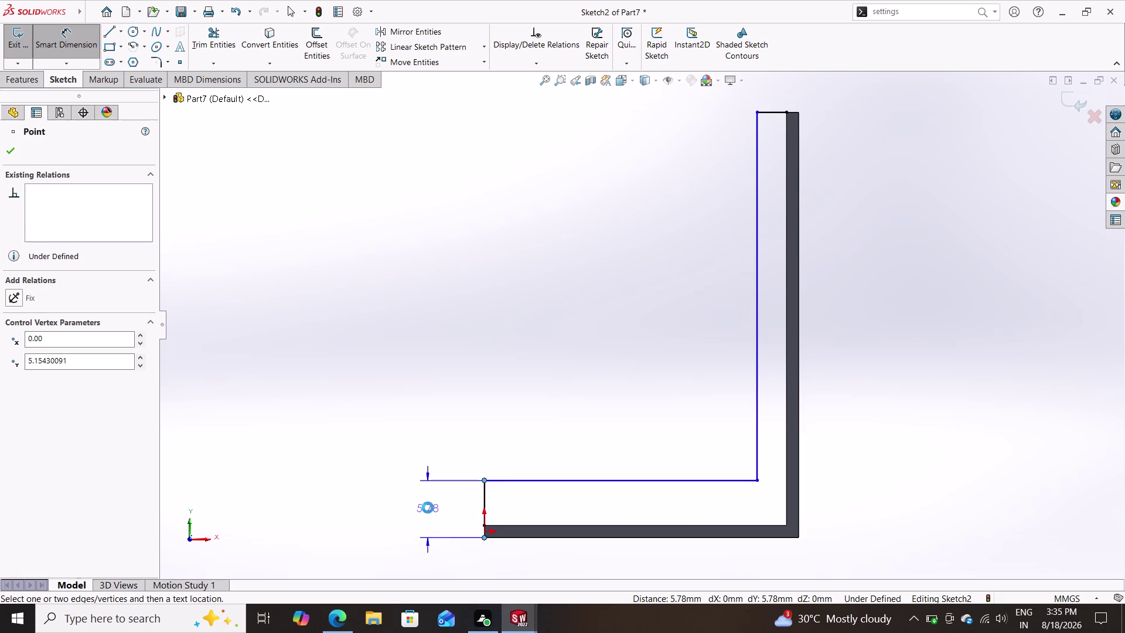
key(5)
key(Return)
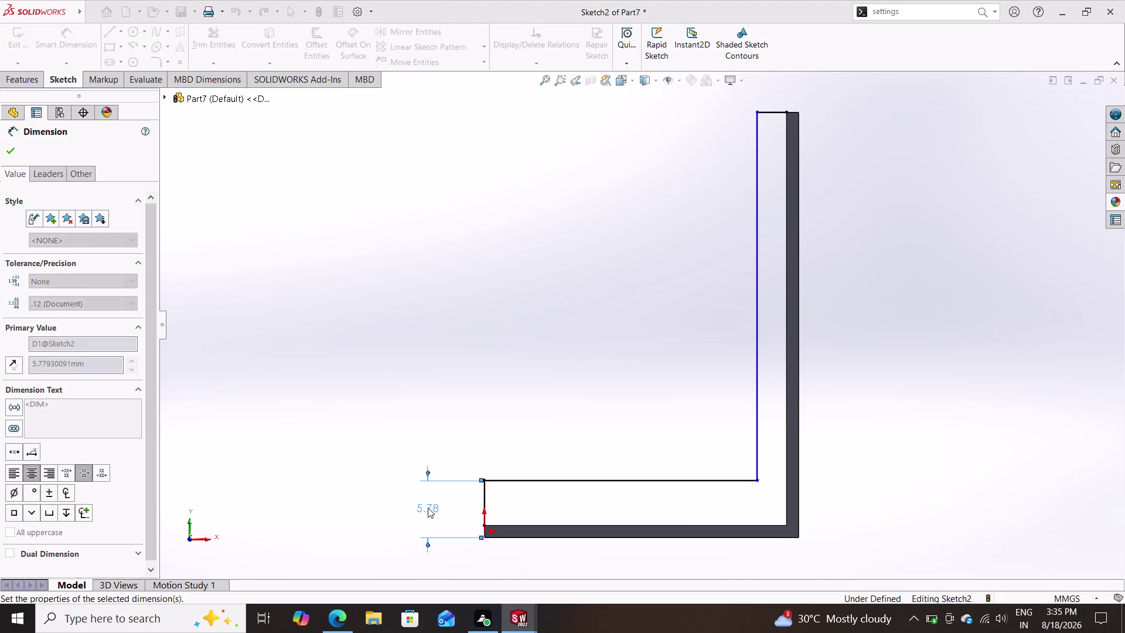
key(apostrophe)
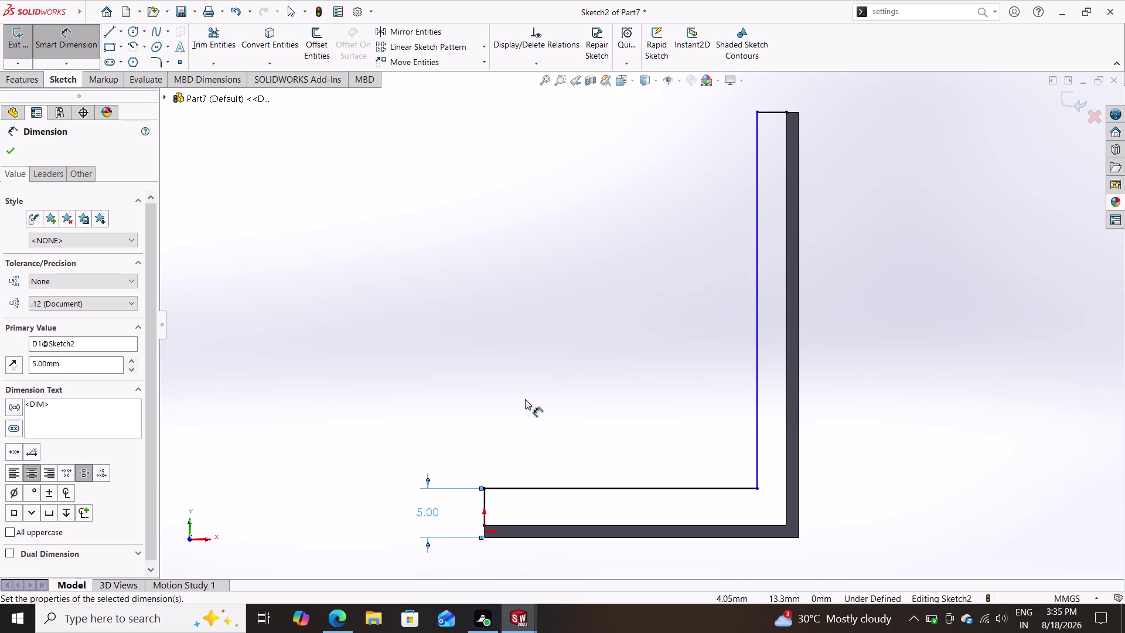
Dimension the top short line to 5 mm width, fully defining the sketch.
click(799, 112)
click(759, 110)
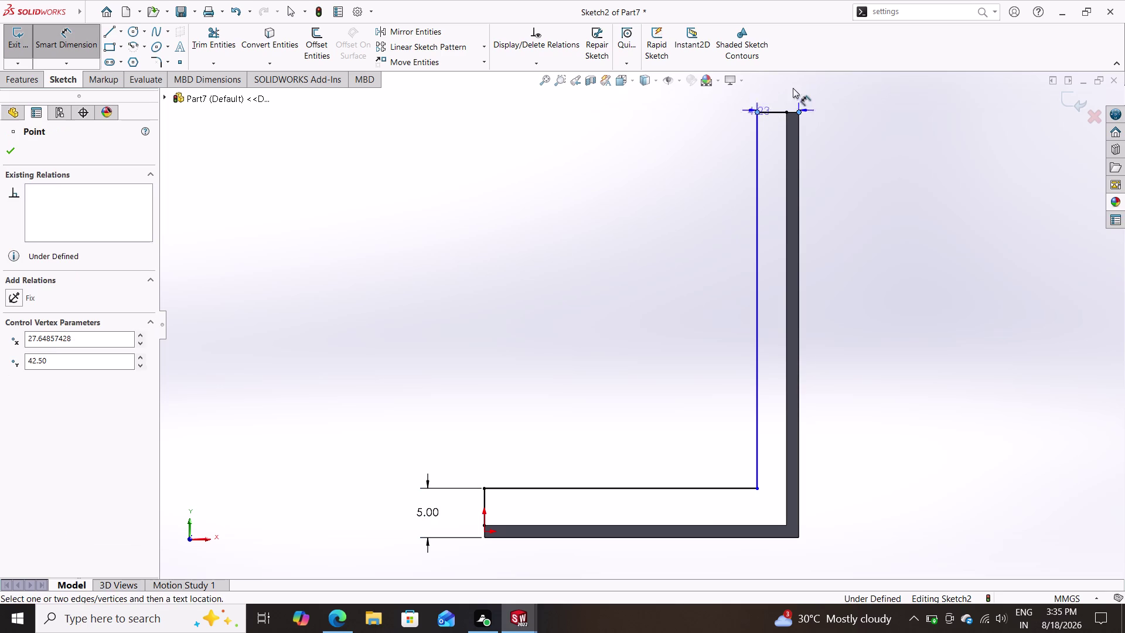
click(783, 91)
text(5)
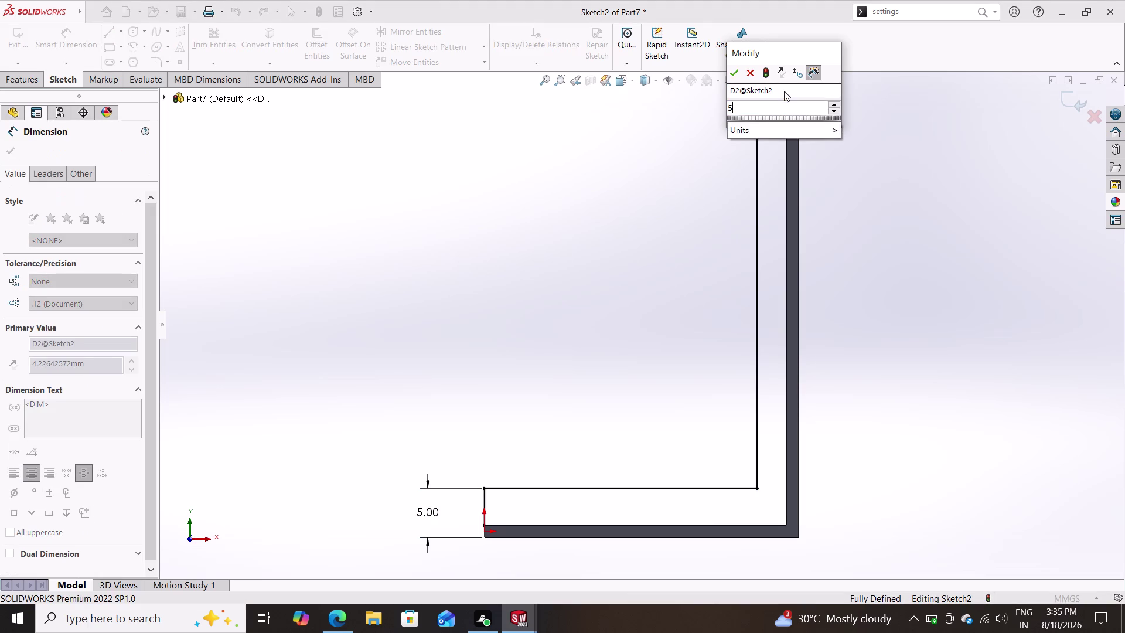
text(4)
key(BackSpace)
key(Return)
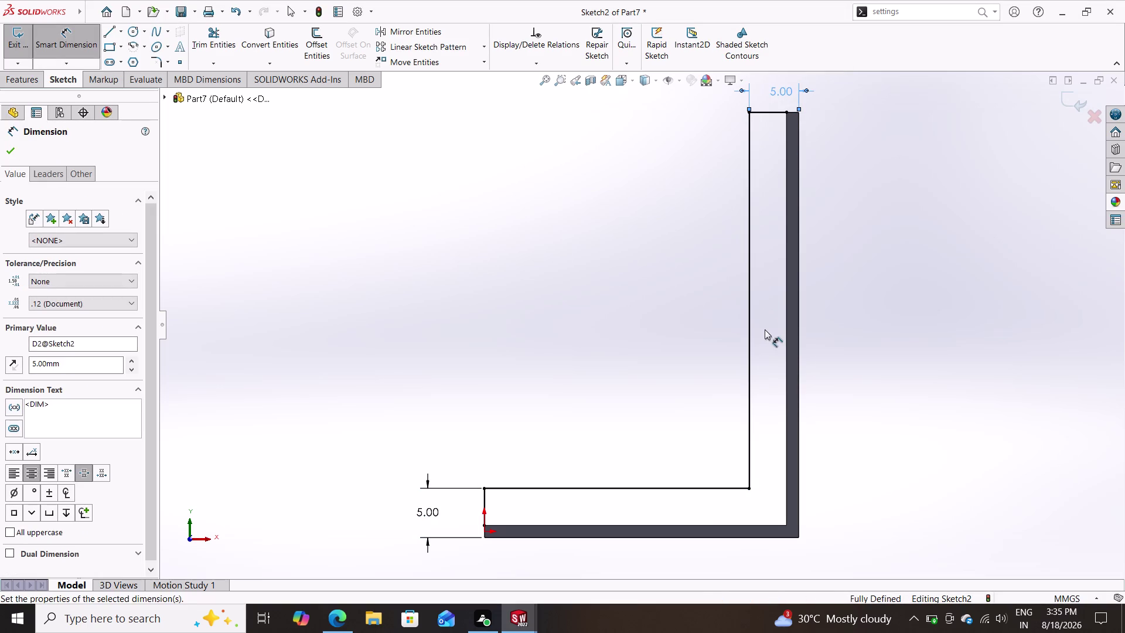
key(Escape)
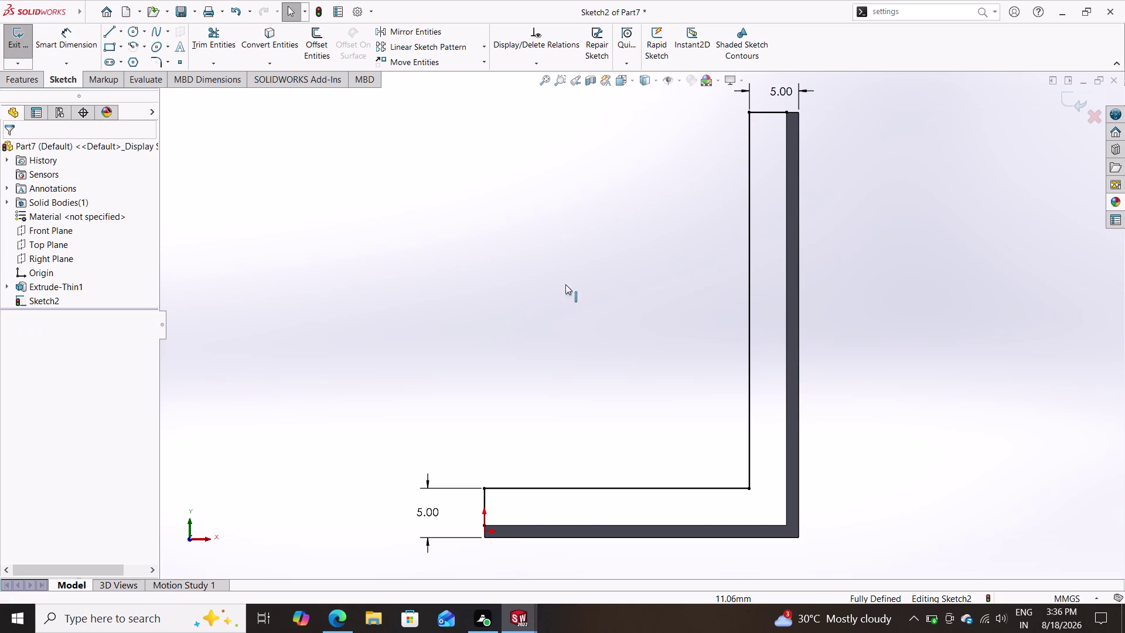
click(268, 44)
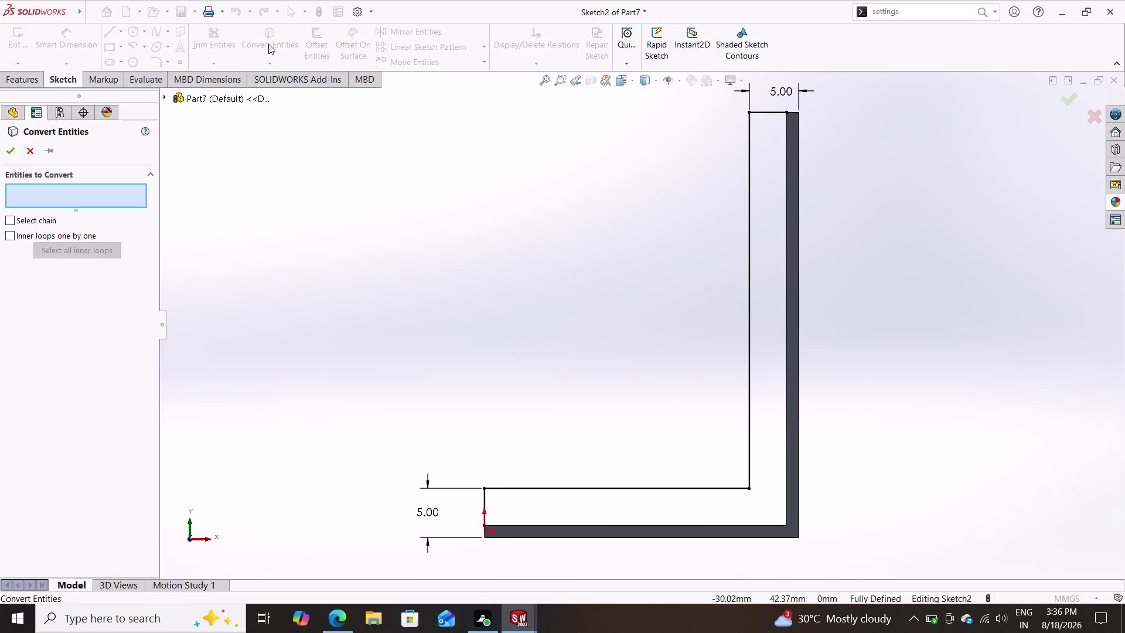
Convert the body's bottom and vertical inner edges into Sketch2 lines.
click(786, 251)
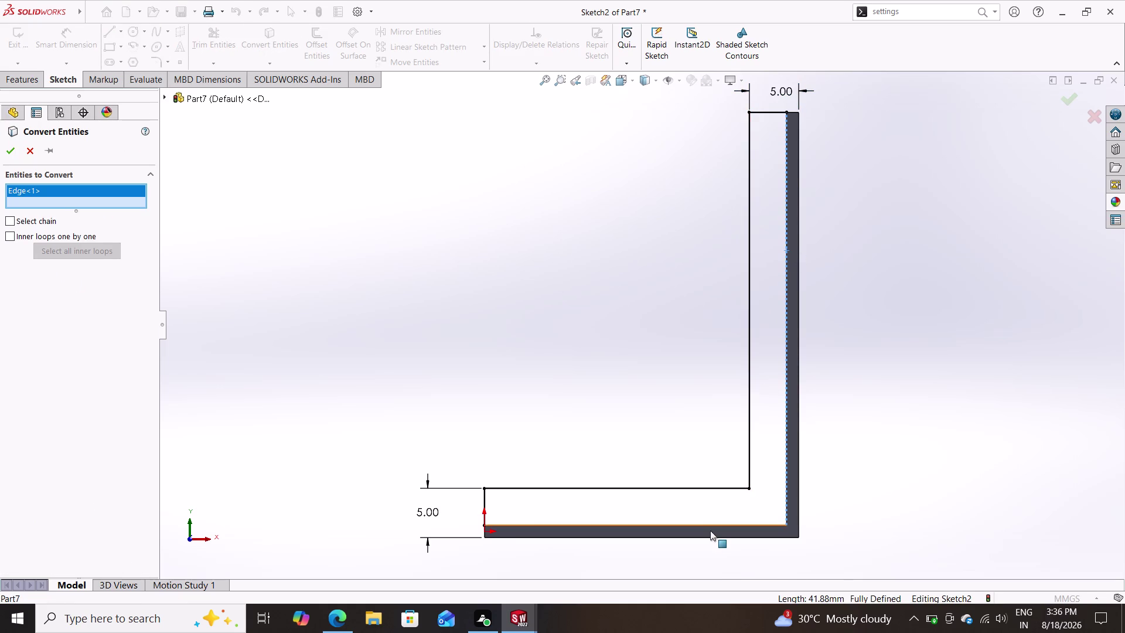
click(712, 525)
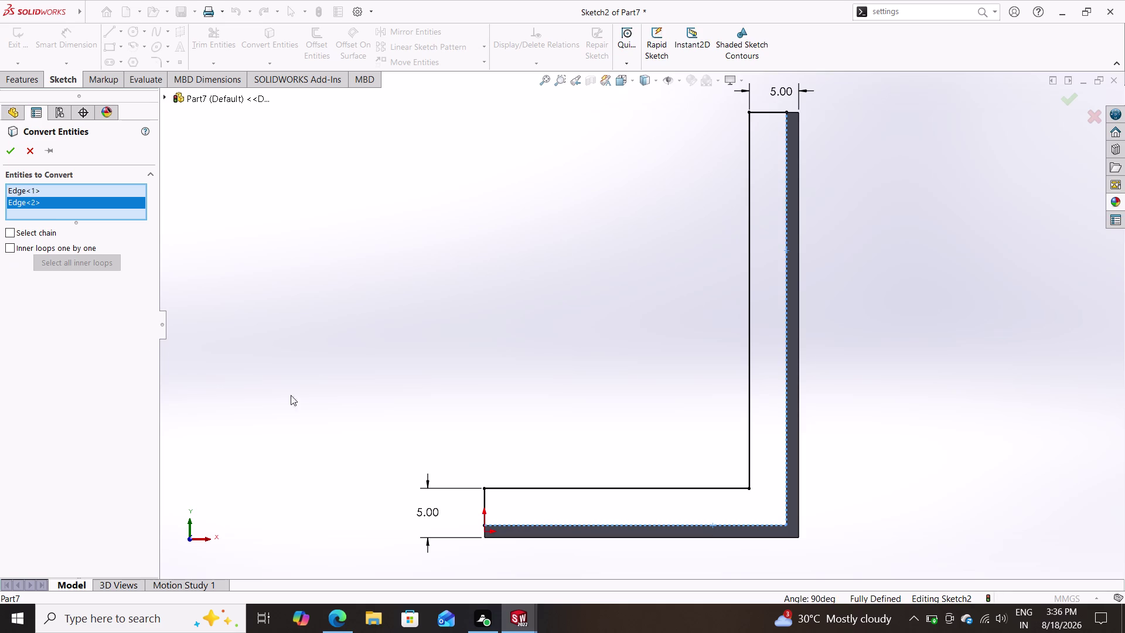
click(9, 152)
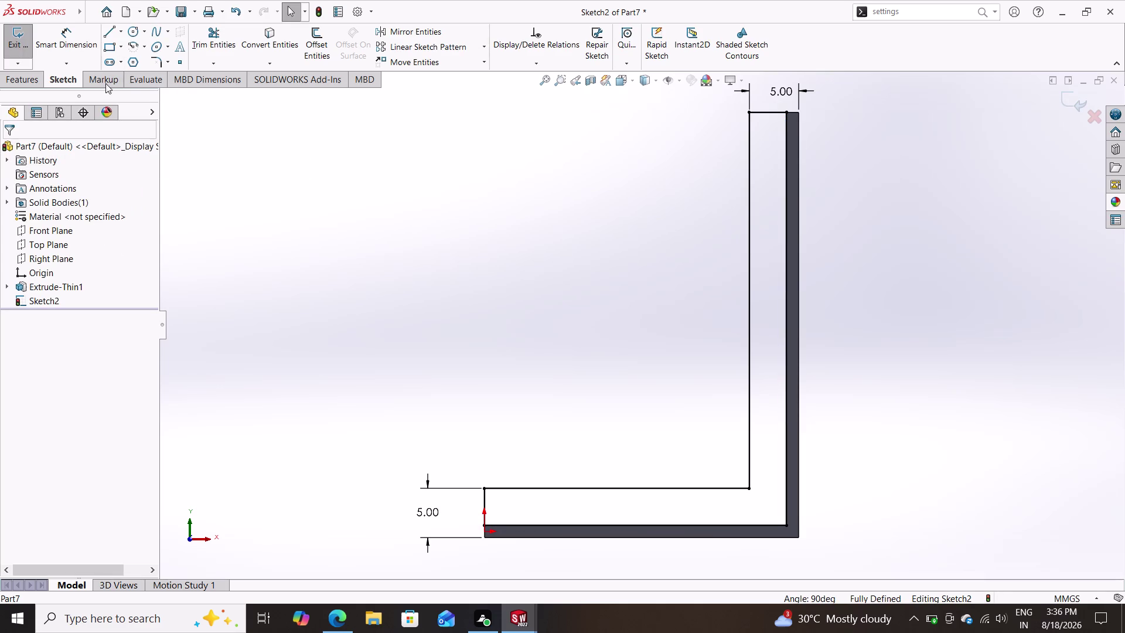
click(16, 76)
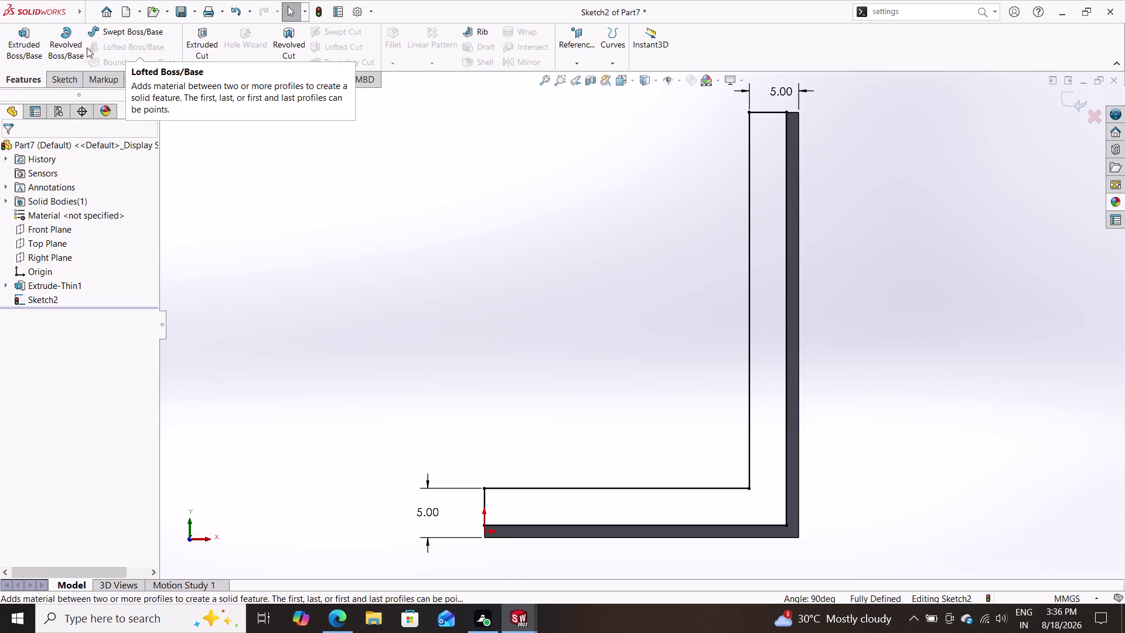
Start a boss extrusion of the closed L profile, previewed at 10 mm depth.
click(18, 43)
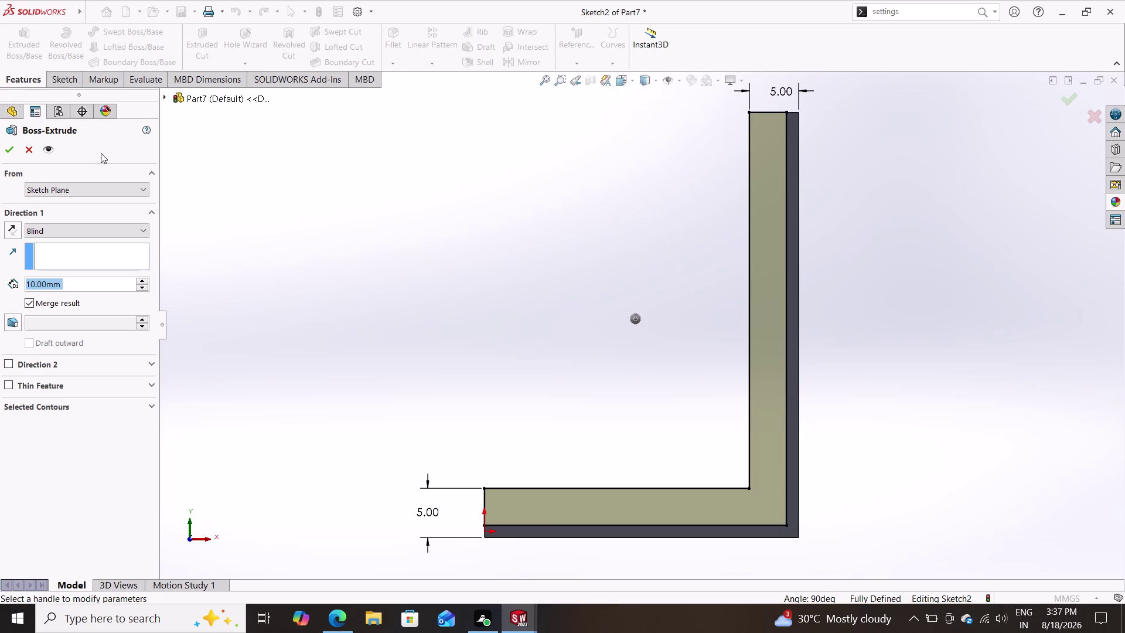
Reverse the 10 mm extrusion to run back along the bracket, and toggle Thin Feature.
middle_drag(392, 295, 469, 356)
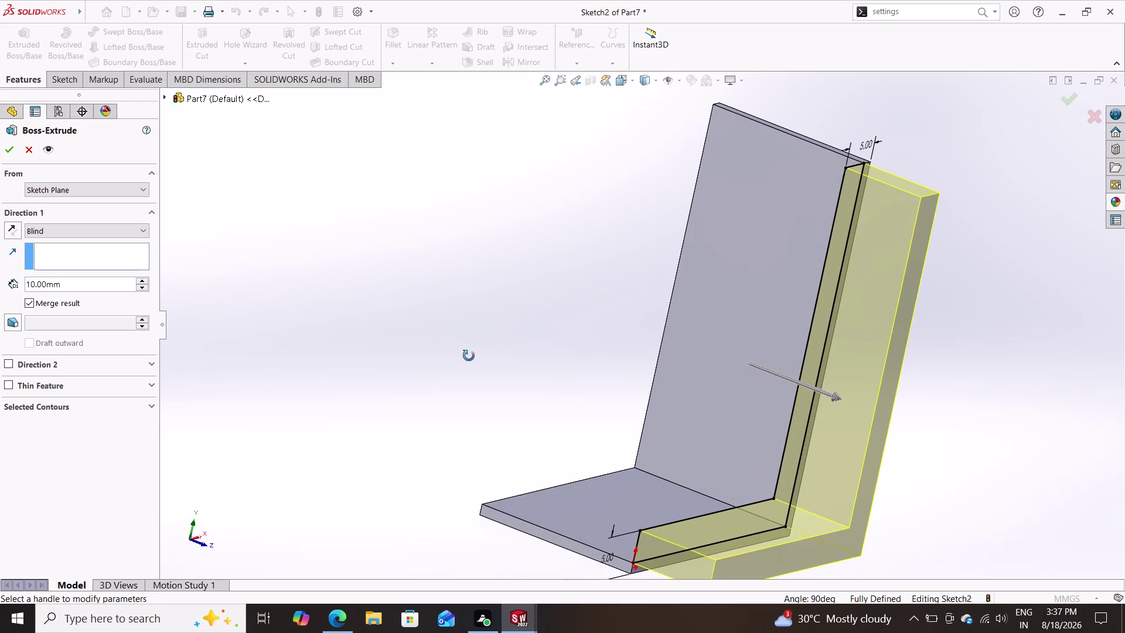
middle_drag(469, 356, 464, 355)
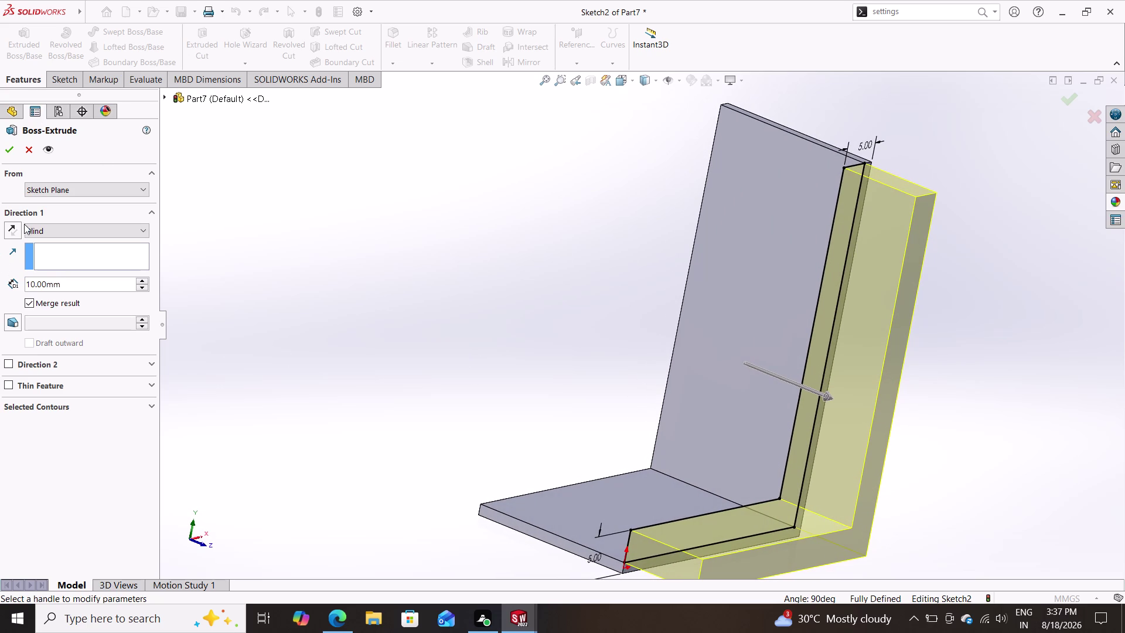
click(8, 233)
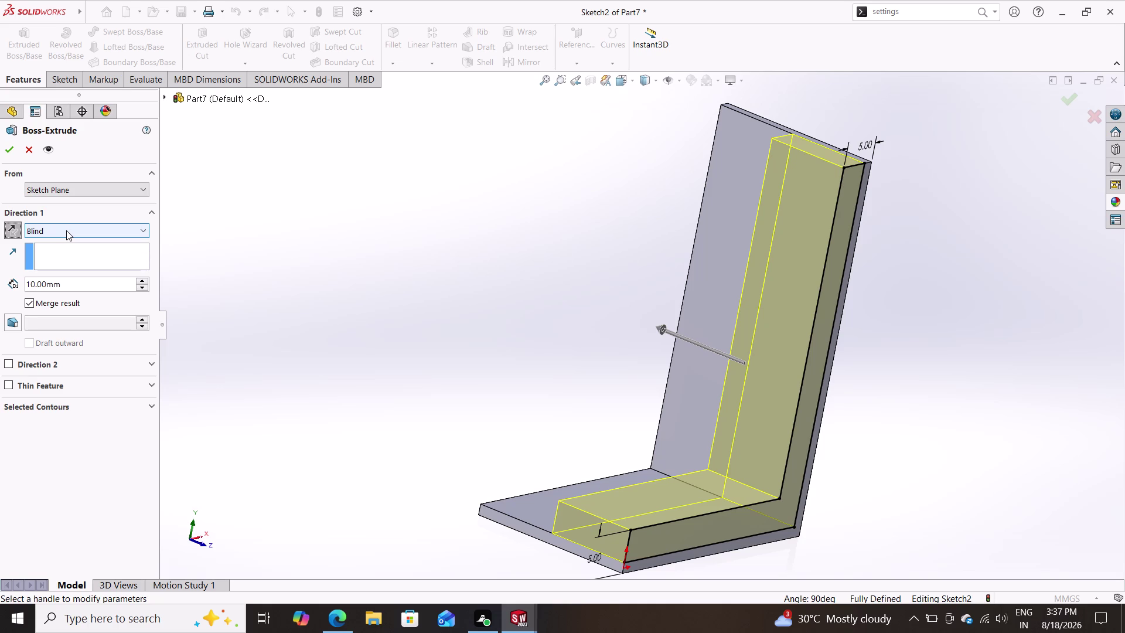
click(4, 383)
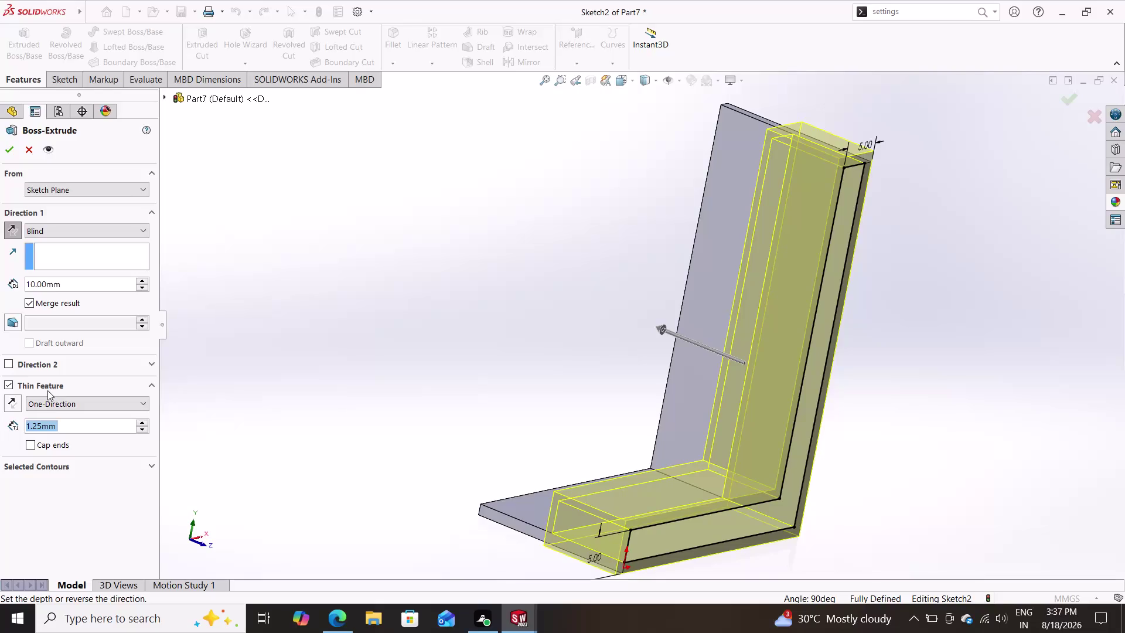
click(10, 385)
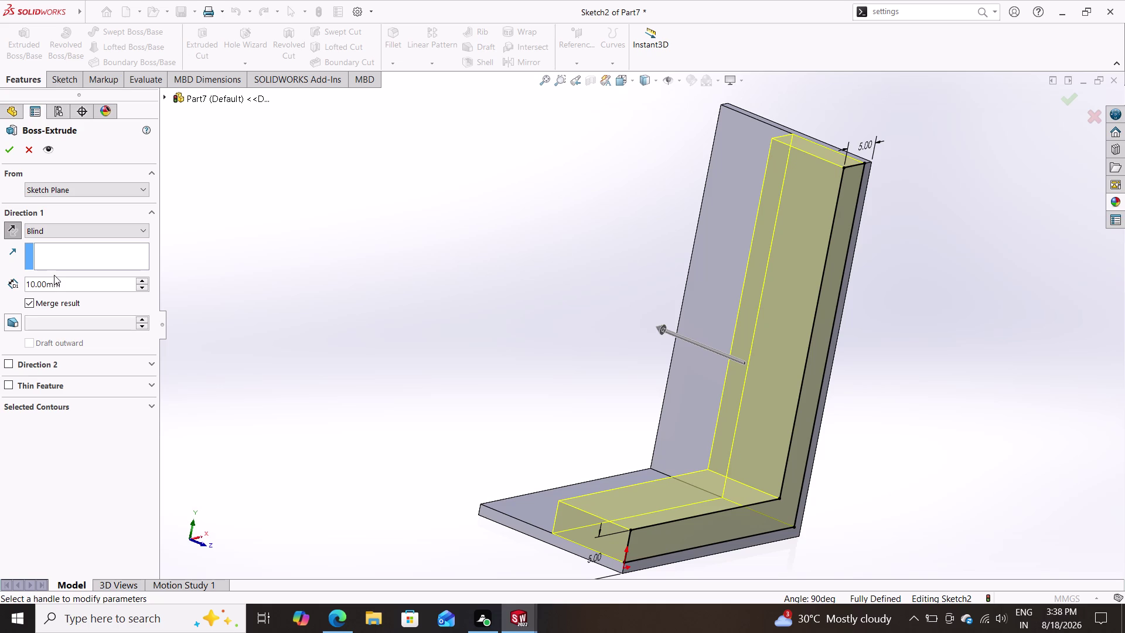
Select the existing depth value in the Direction 1 field so it can be replaced.
drag(66, 282, 0, 290)
Set the Sketch2 boss extrusion depth to 1.5 mm and accept it.
text(1.5)
key(Return)
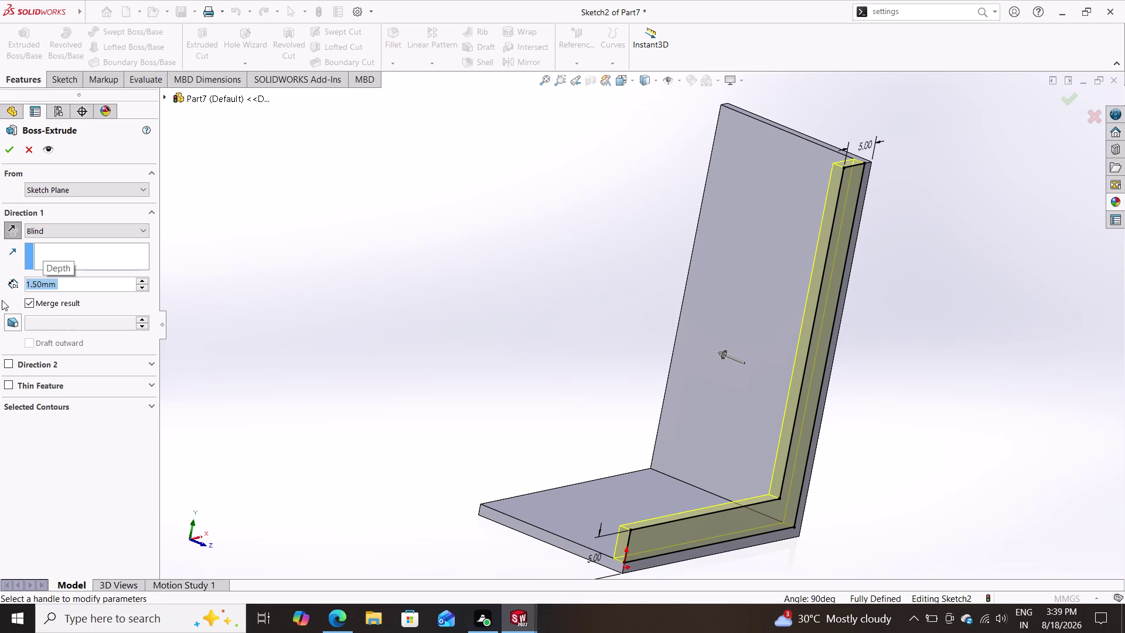
click(8, 148)
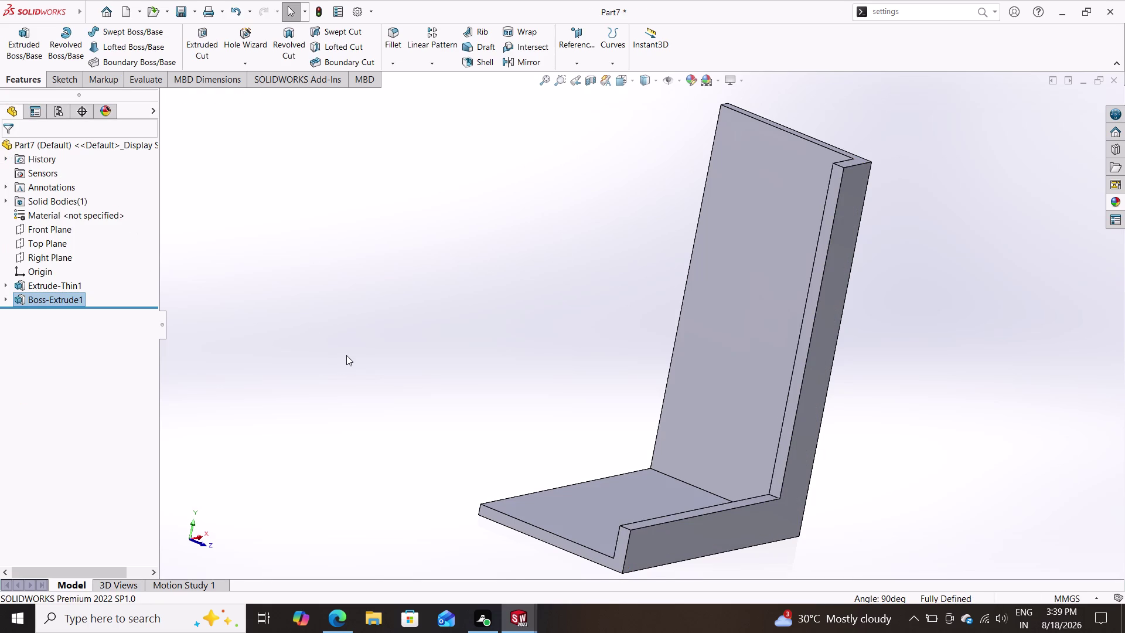
Start a new reference plane with a bracket face as its first reference.
middle_drag(414, 414, 370, 396)
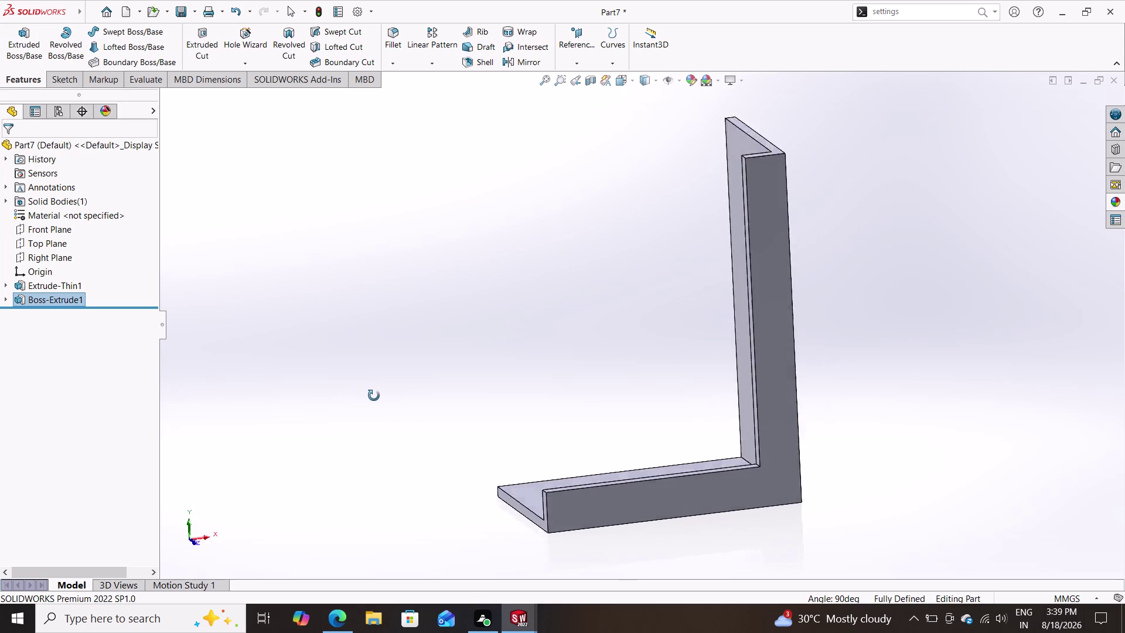
middle_drag(370, 396, 427, 404)
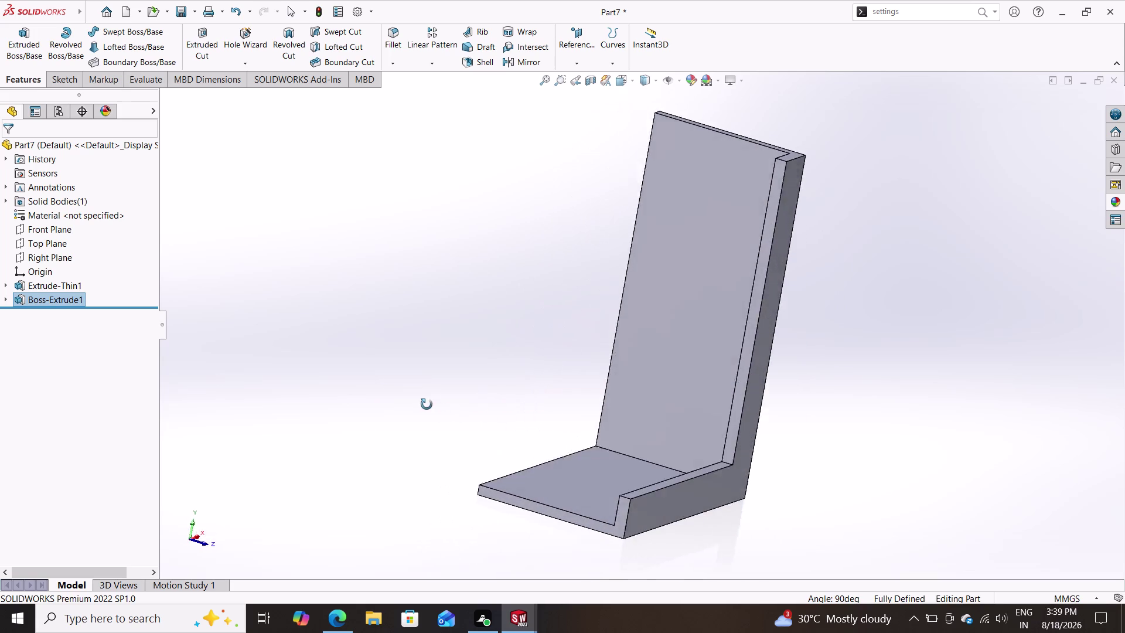
middle_drag(427, 404, 417, 408)
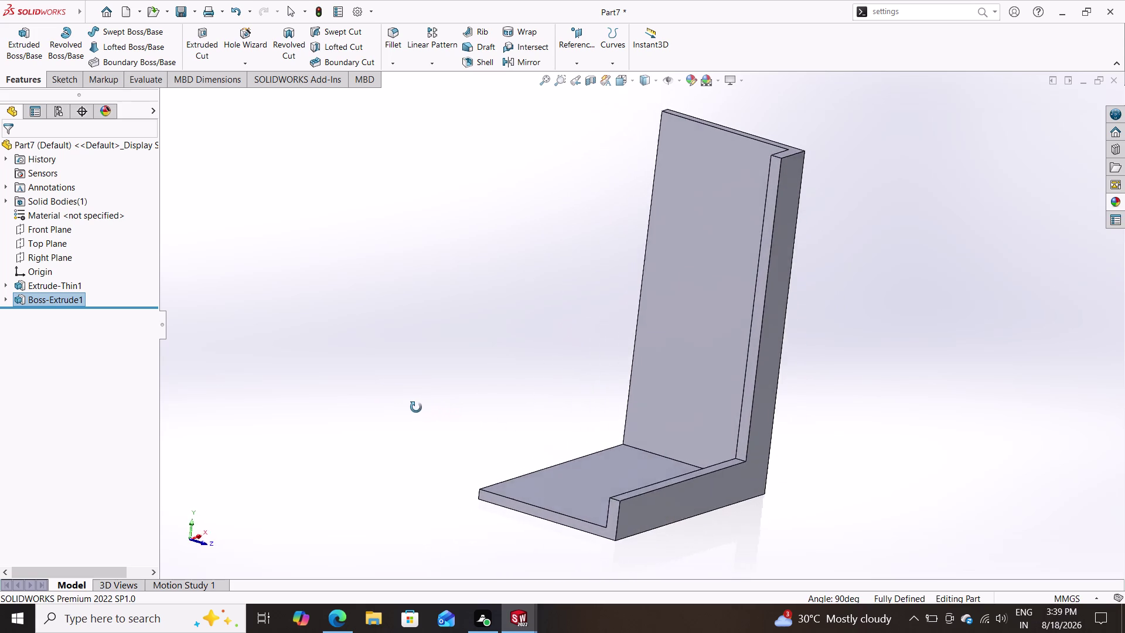
middle_drag(418, 408, 406, 389)
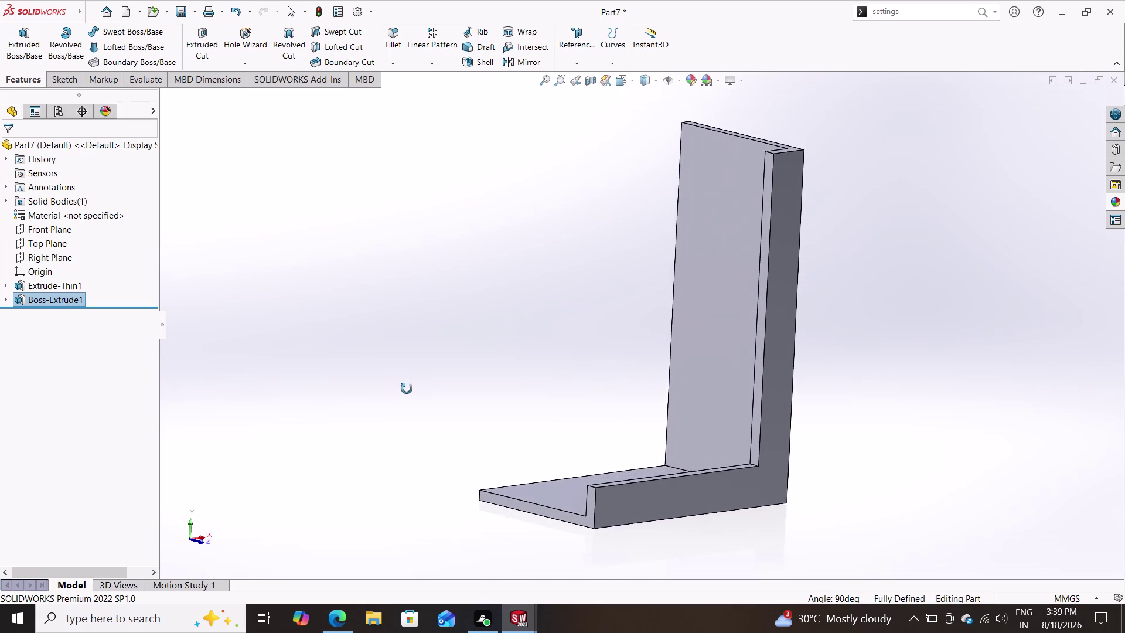
middle_drag(406, 388, 382, 388)
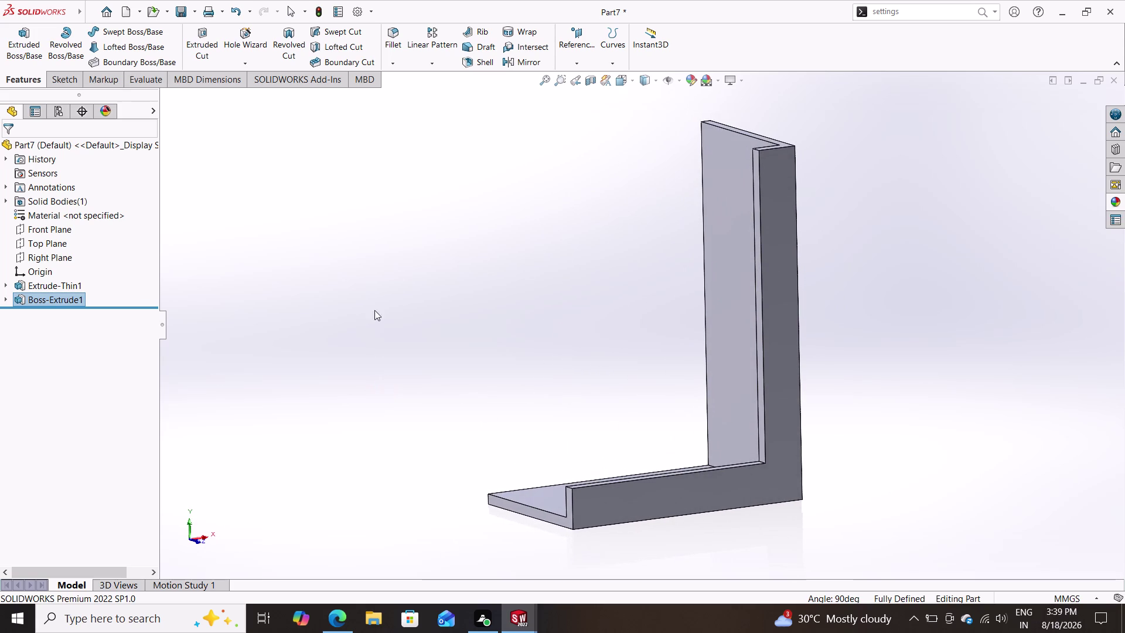
click(573, 62)
click(573, 74)
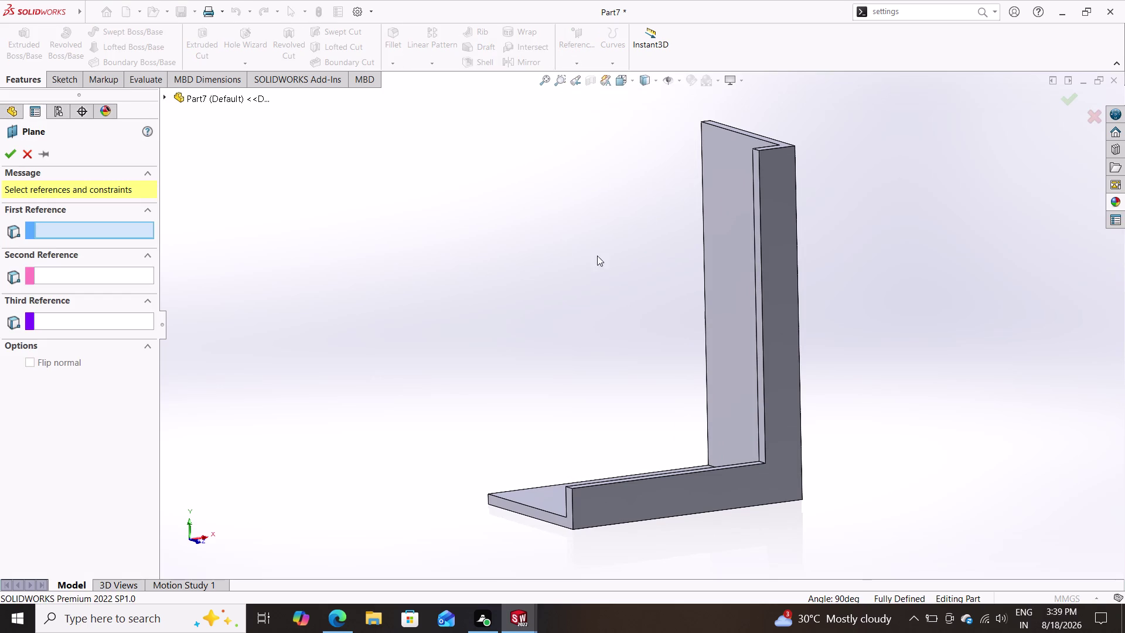
click(692, 496)
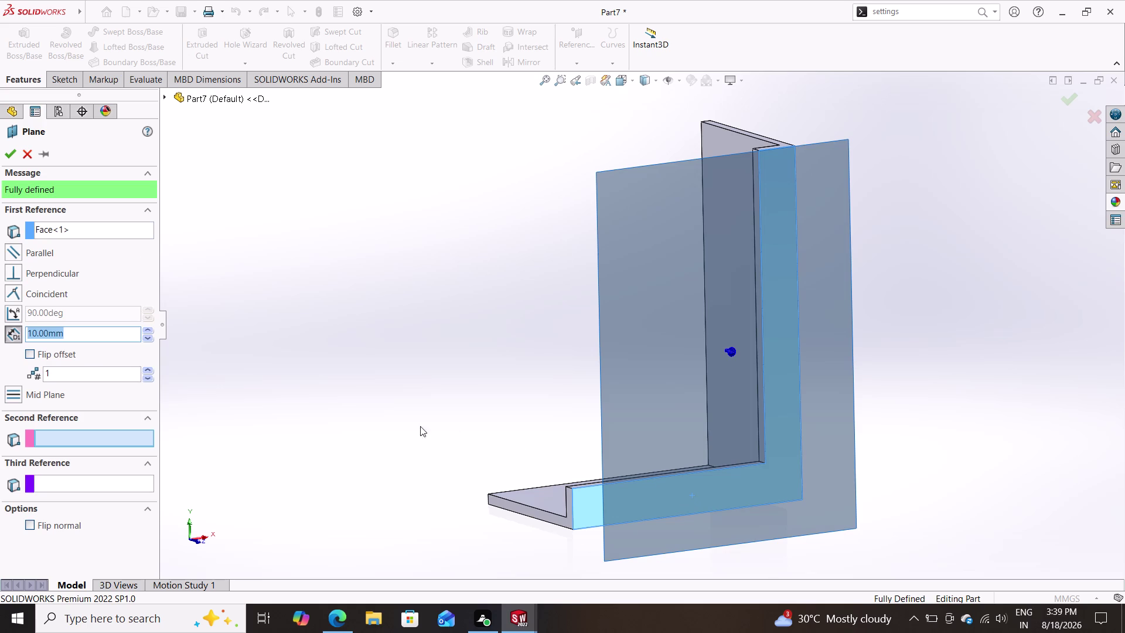
Add the opposite bracket face as second reference and accept Plane1.
middle_drag(405, 426, 537, 436)
click(519, 459)
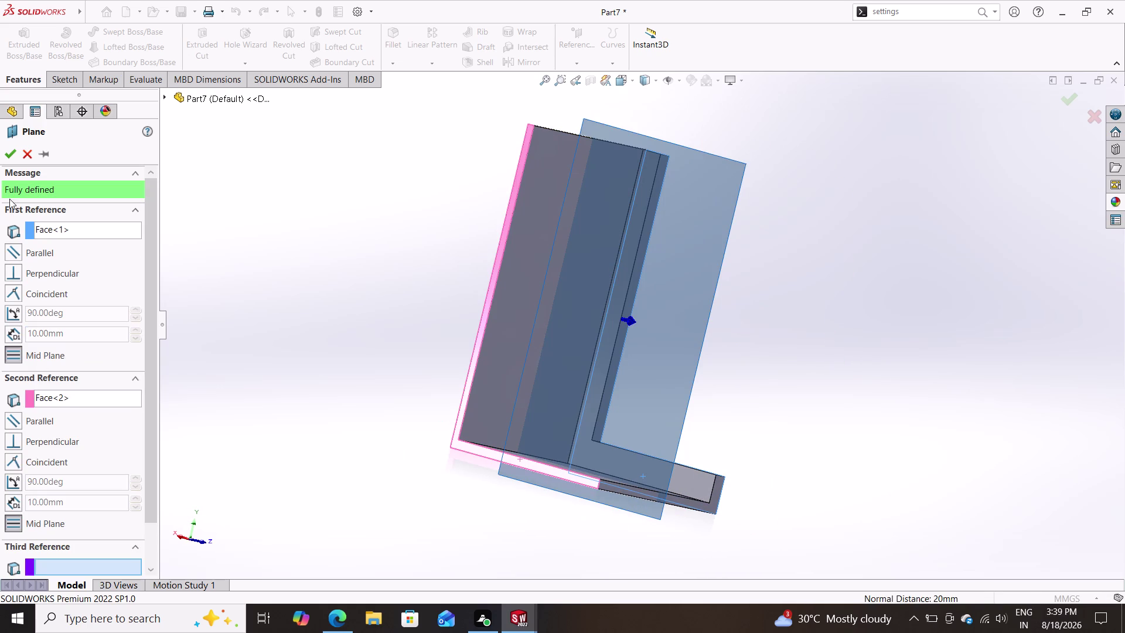
click(12, 148)
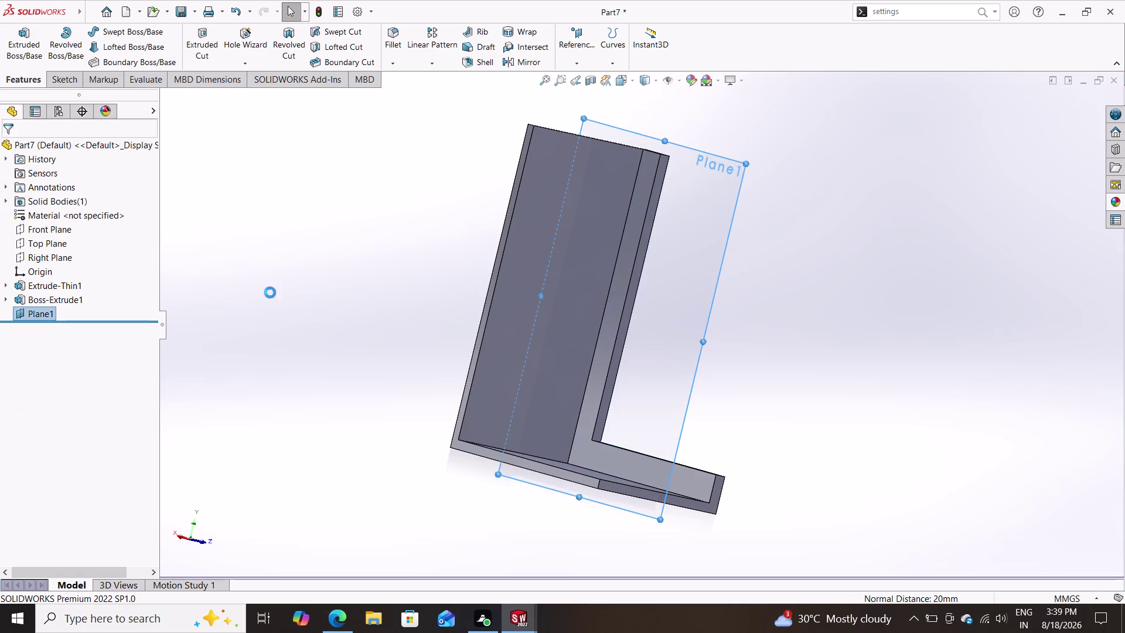
middle_drag(278, 295, 169, 310)
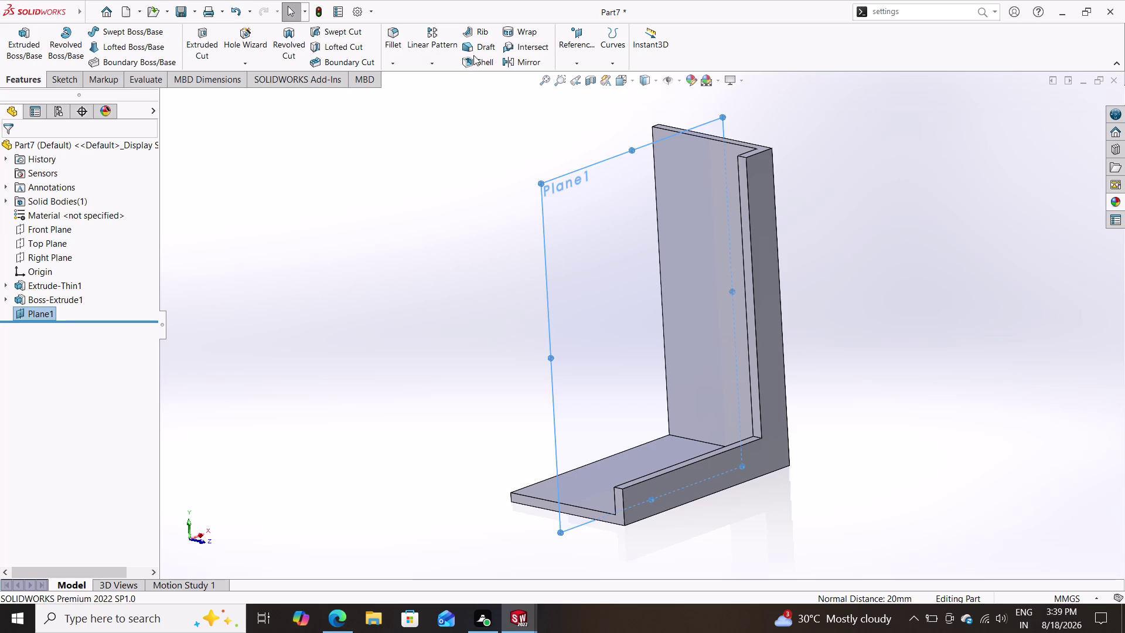
click(524, 57)
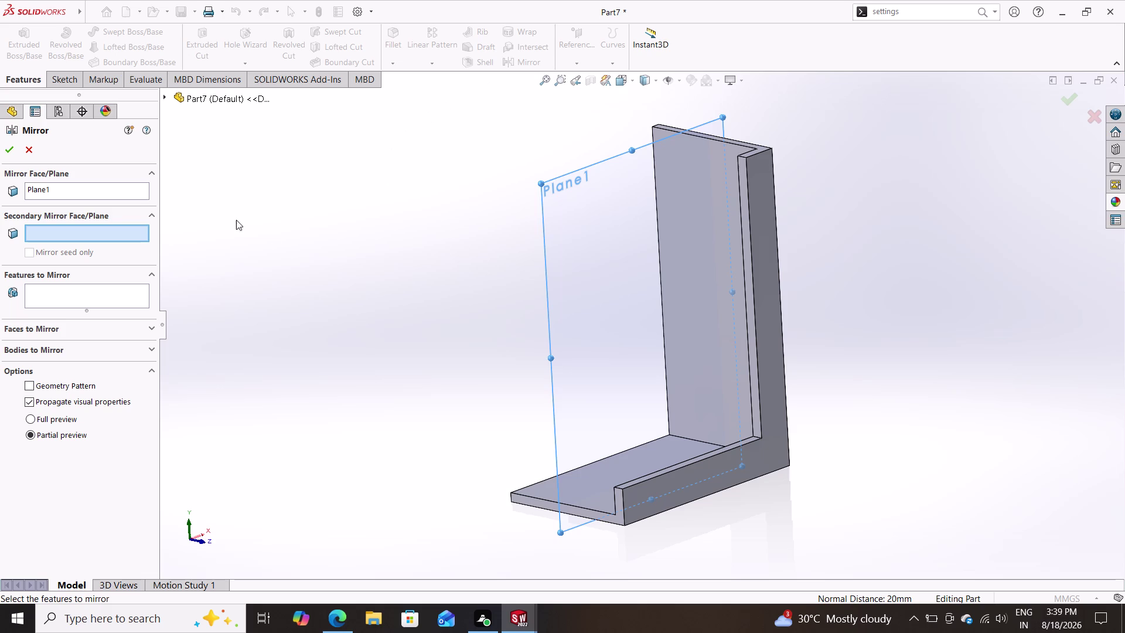
Mirror Extrude-Thin1 about Plane1 after removing the extra side-face reference.
click(703, 482)
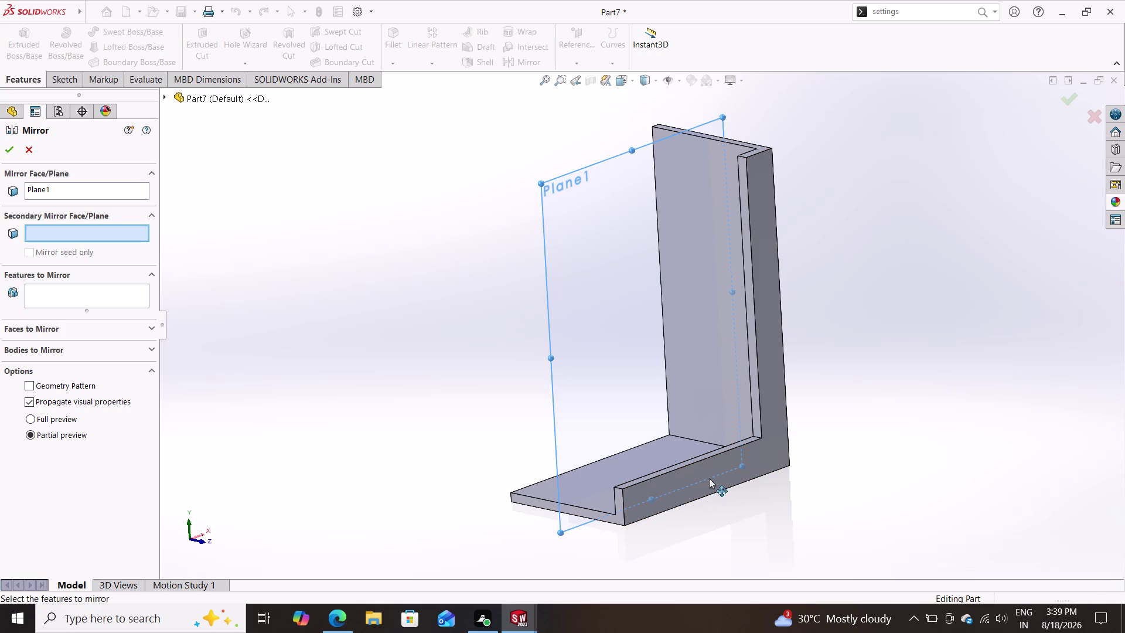
click(771, 435)
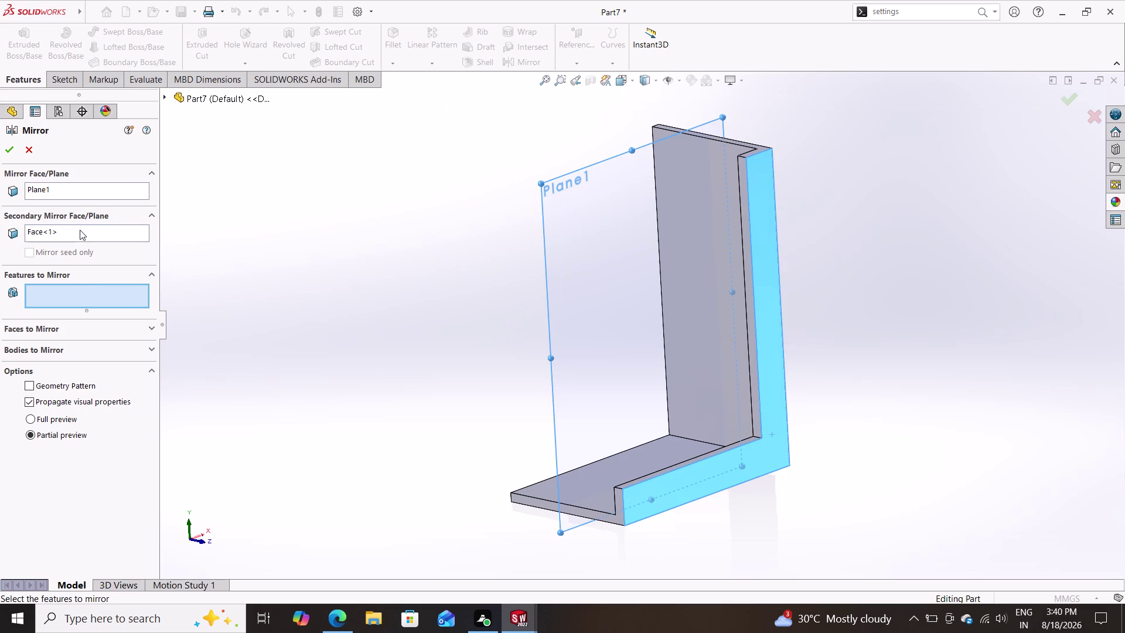
drag(78, 229, 0, 238)
key(Delete)
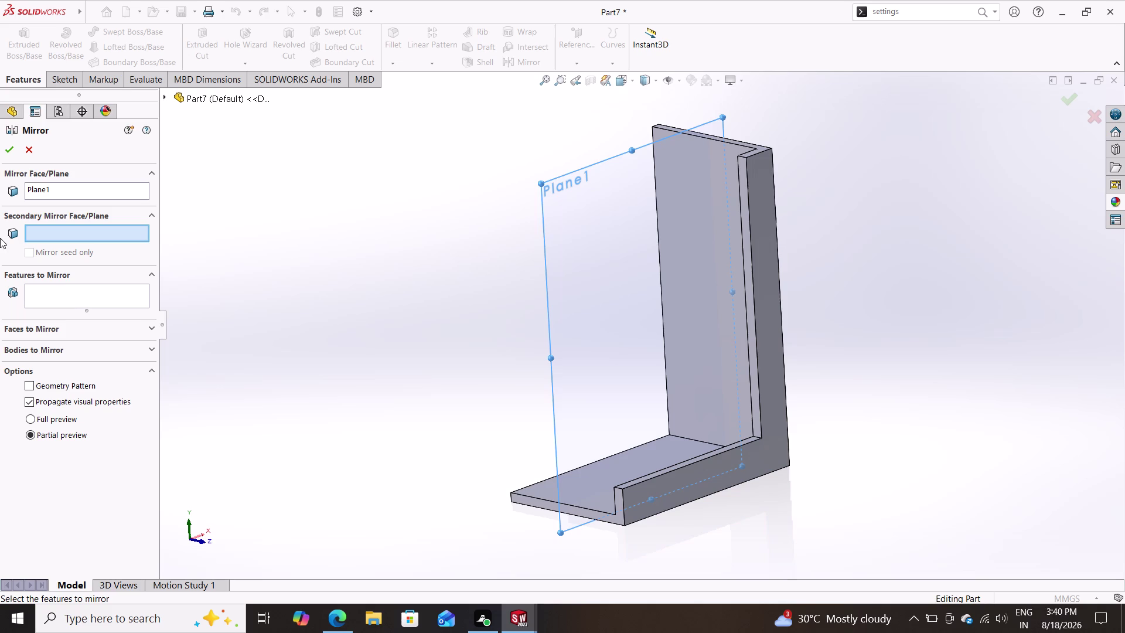
click(63, 286)
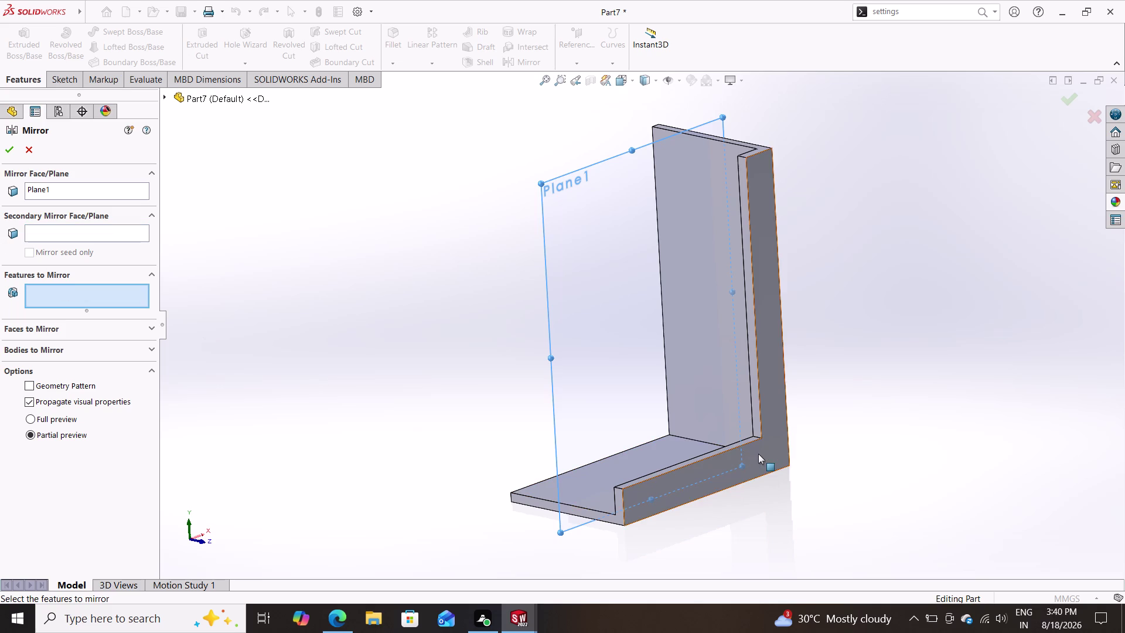
click(758, 453)
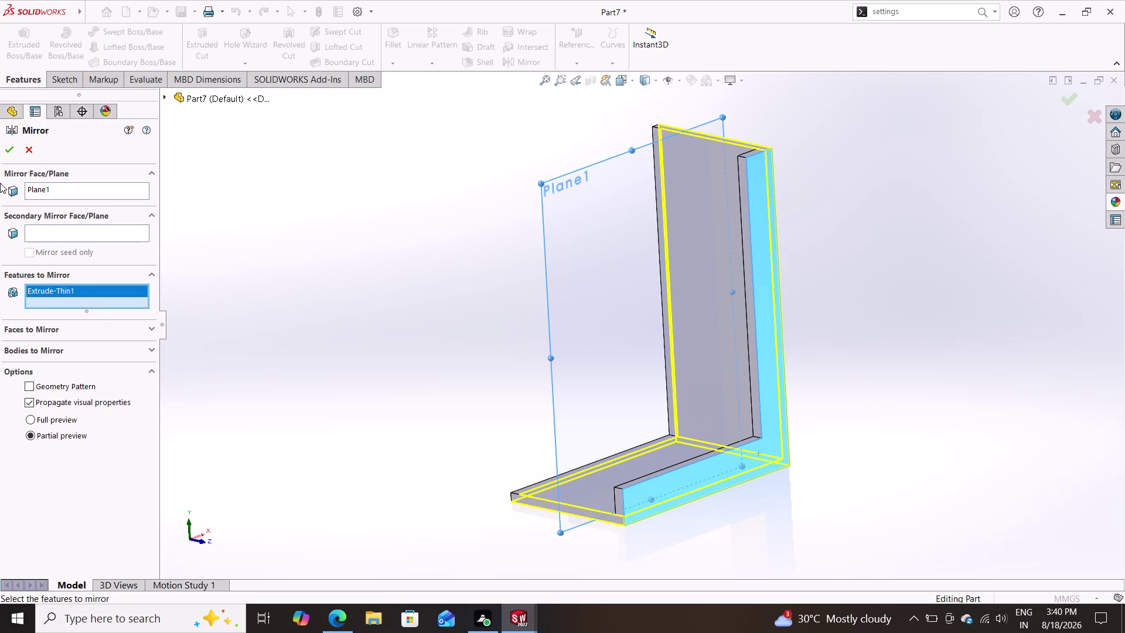
click(8, 155)
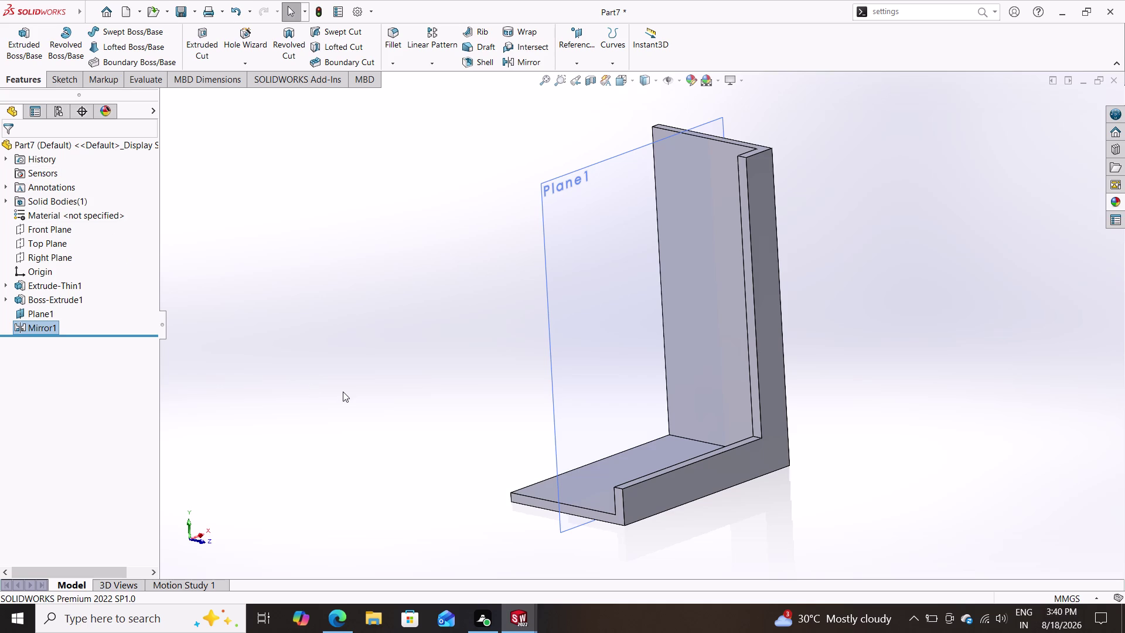
Undo that mirror and start a new one about the bracket's side face.
middle_drag(314, 372, 364, 412)
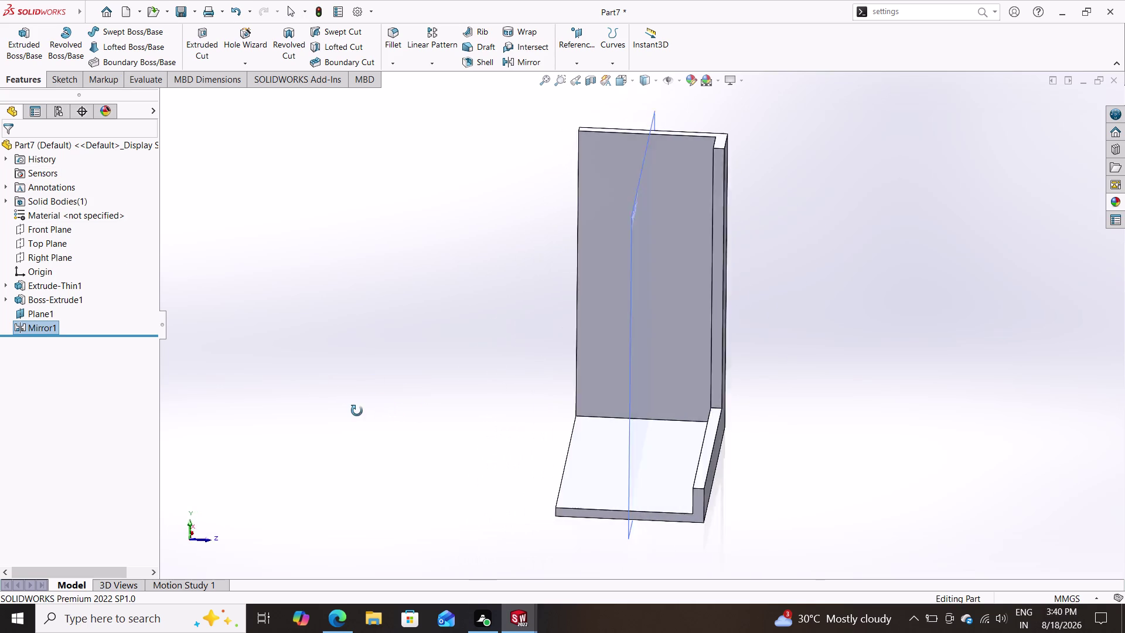
middle_drag(365, 412, 313, 388)
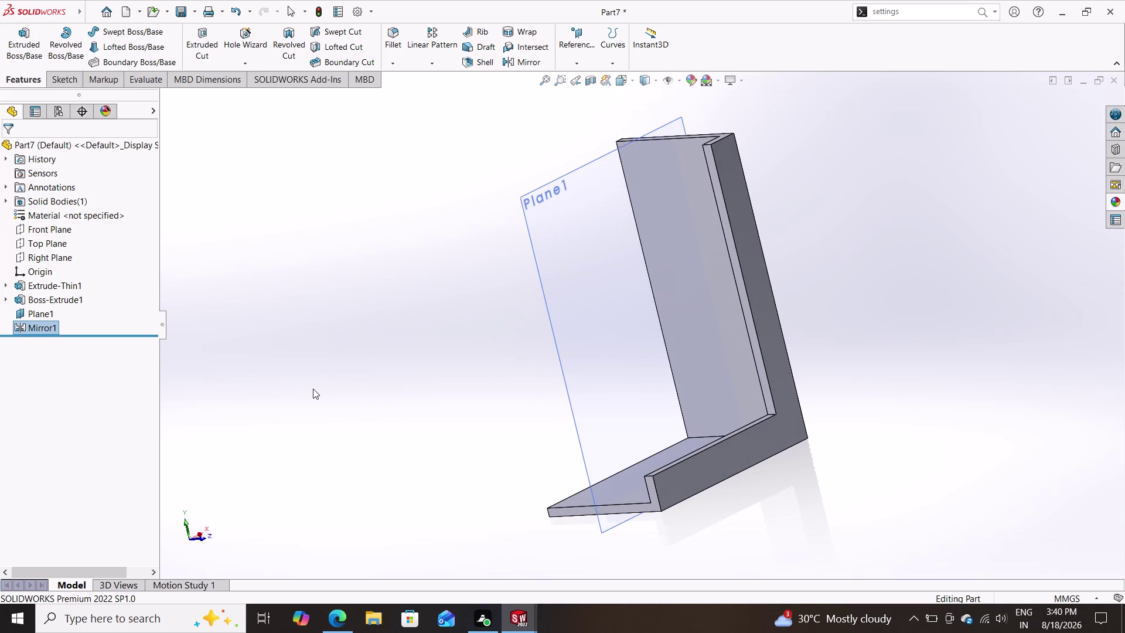
key(ctrl+z)
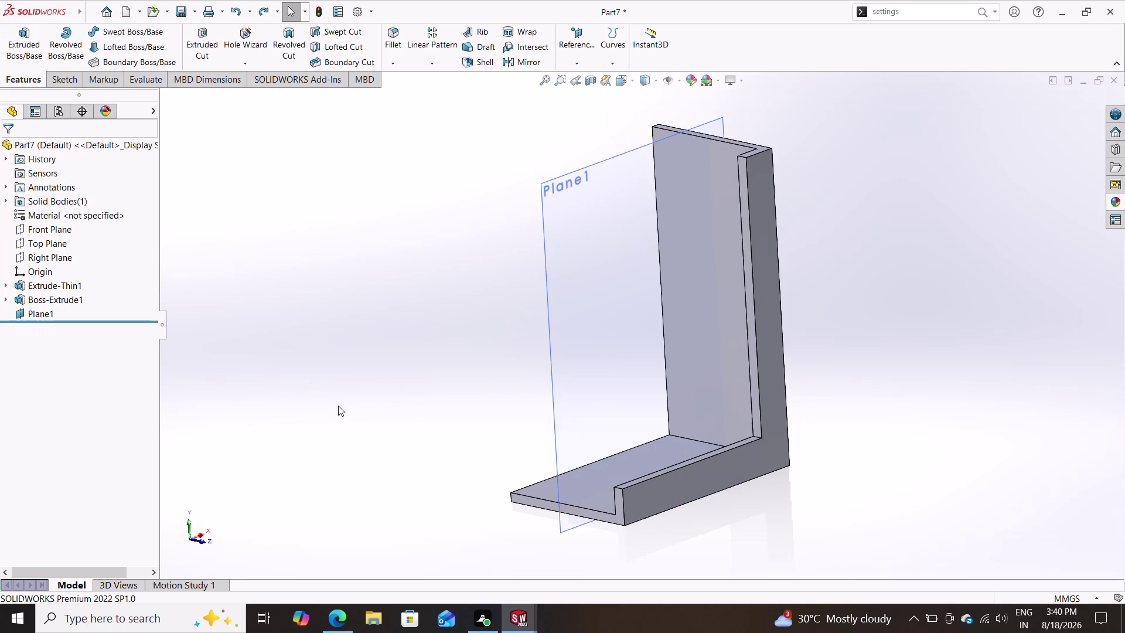
click(514, 65)
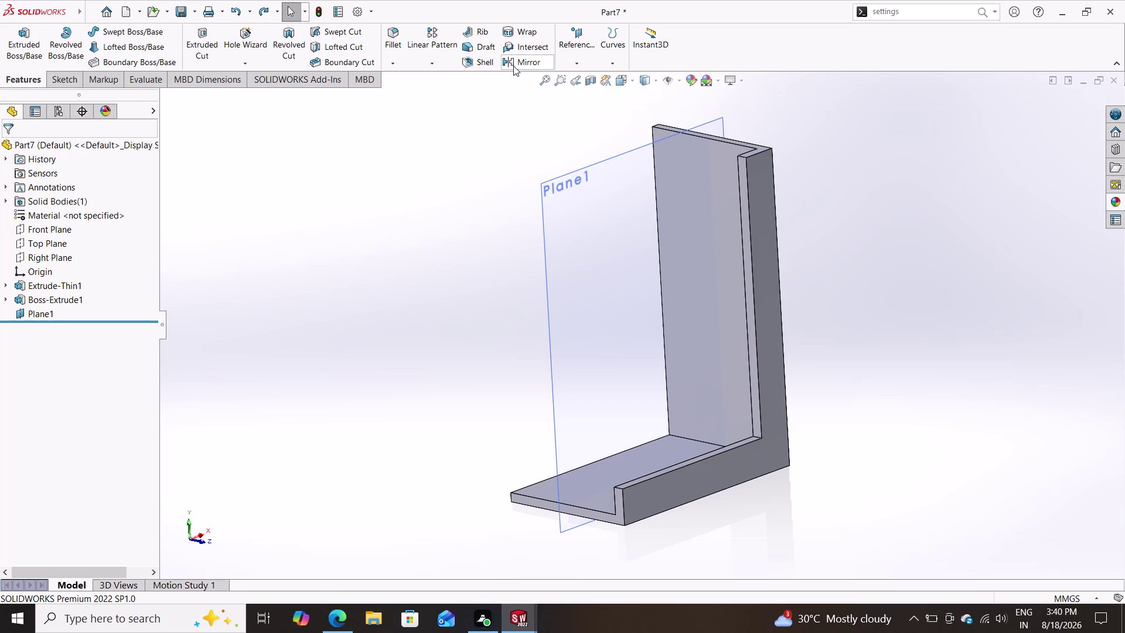
click(773, 417)
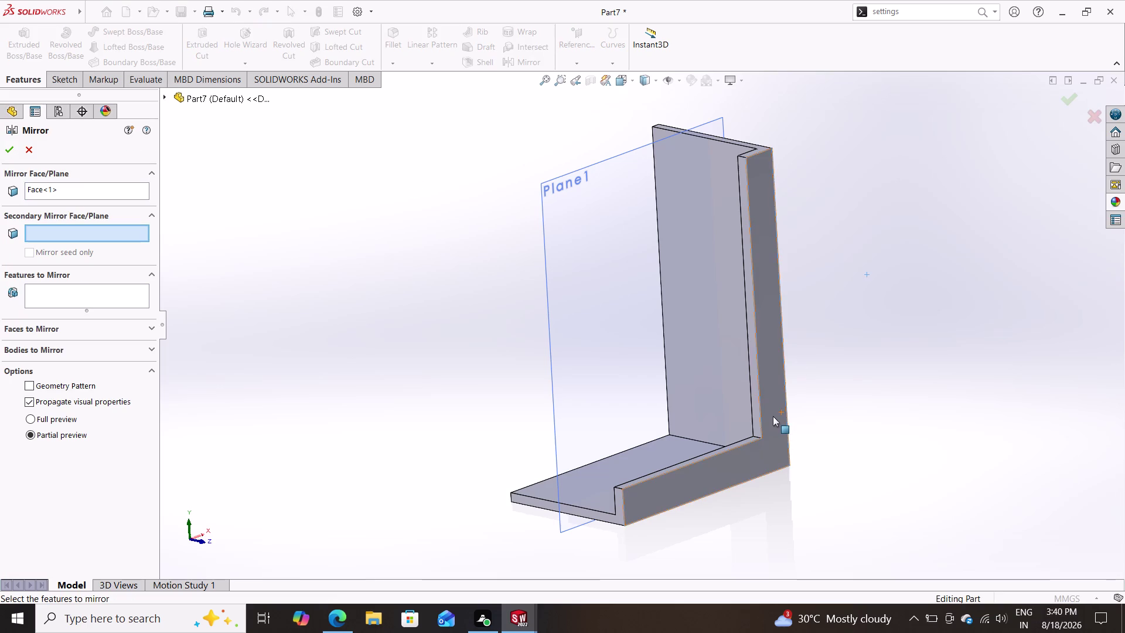
middle_drag(408, 423, 471, 438)
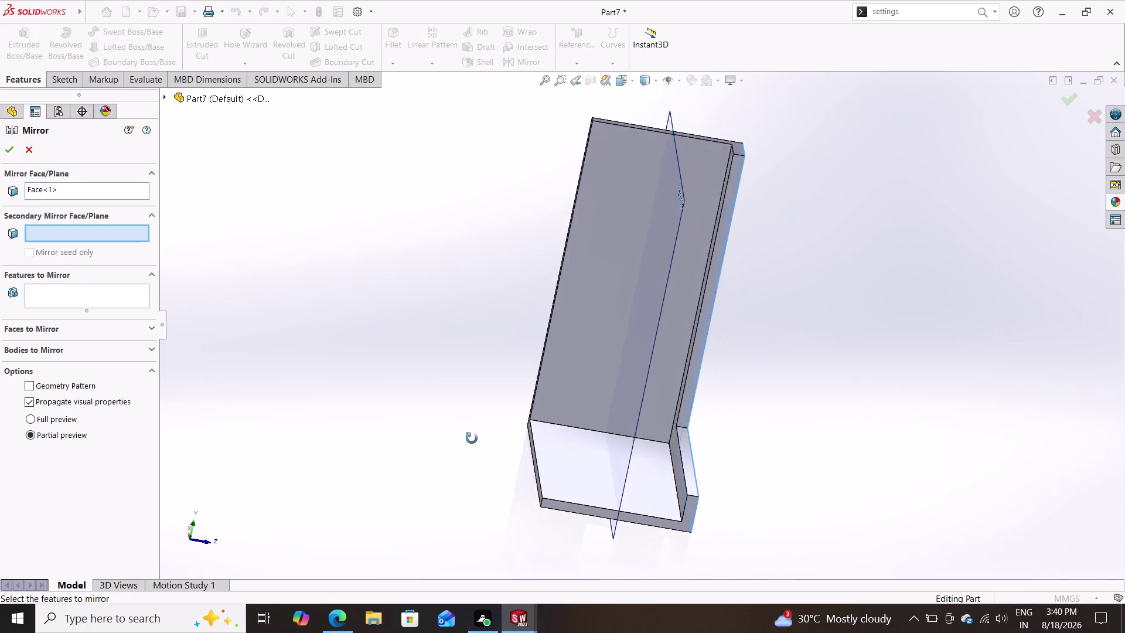
middle_drag(471, 438, 491, 461)
click(649, 443)
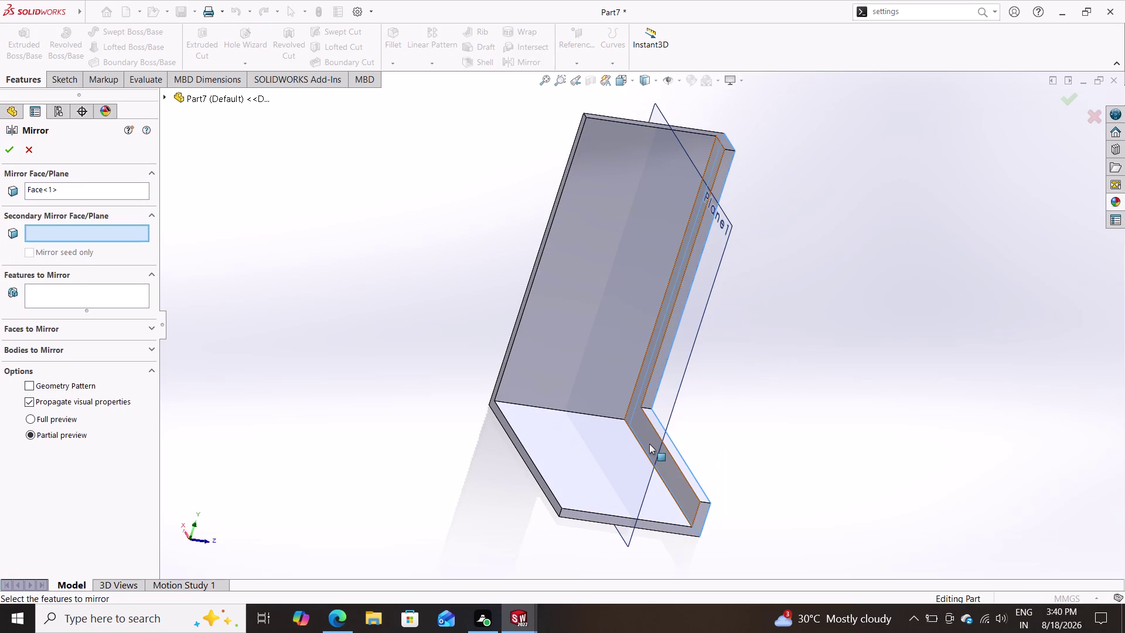
click(665, 432)
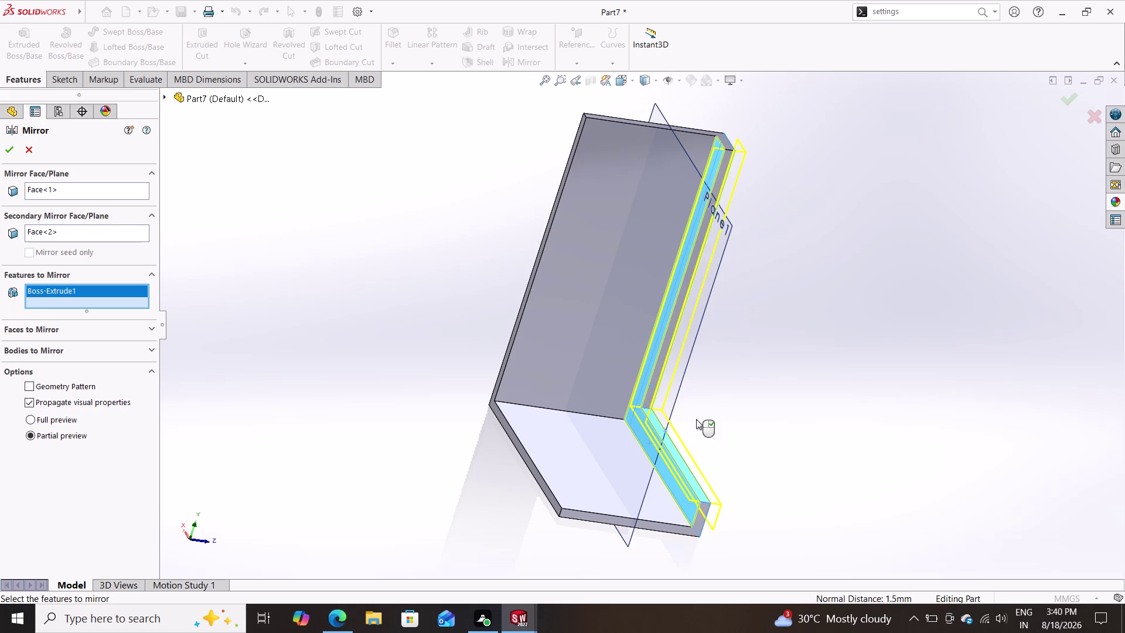
middle_drag(699, 417, 617, 434)
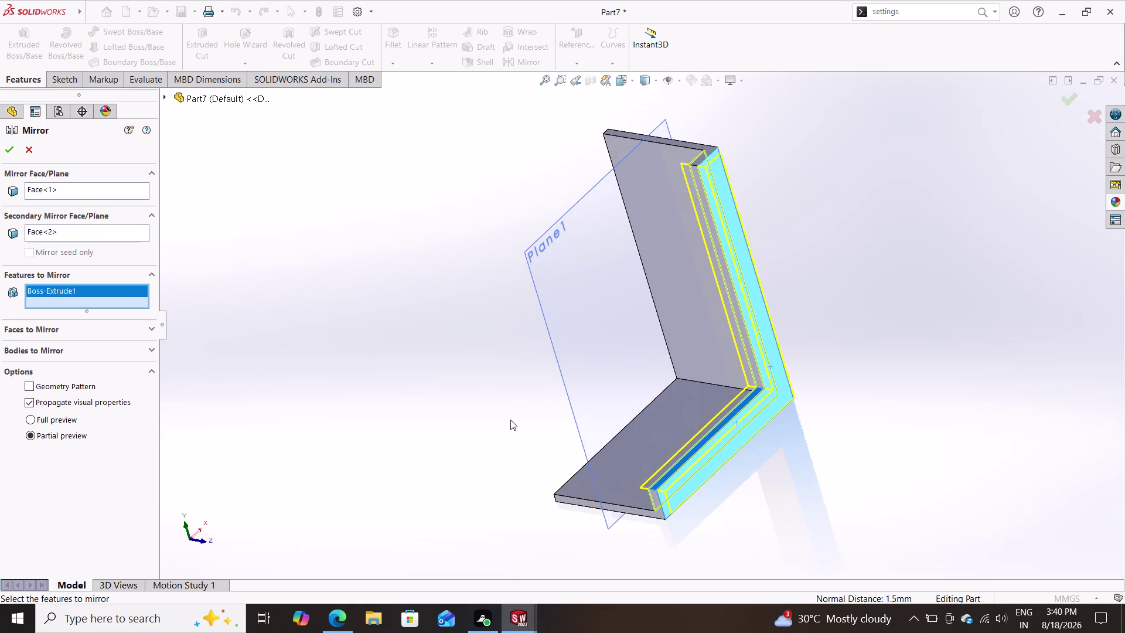
click(27, 151)
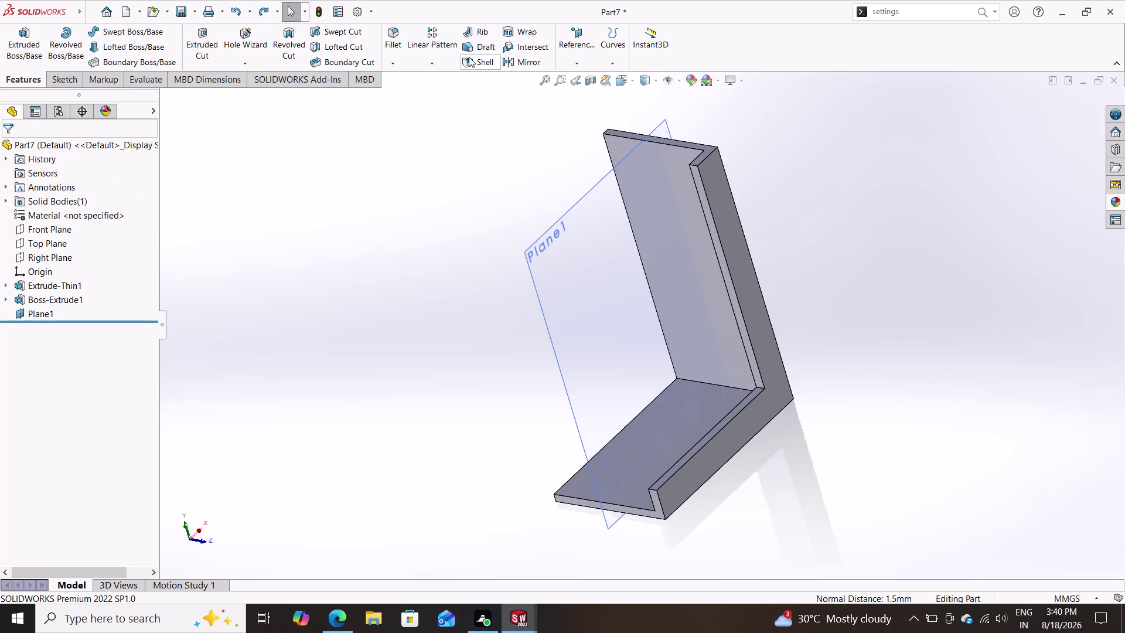
click(520, 61)
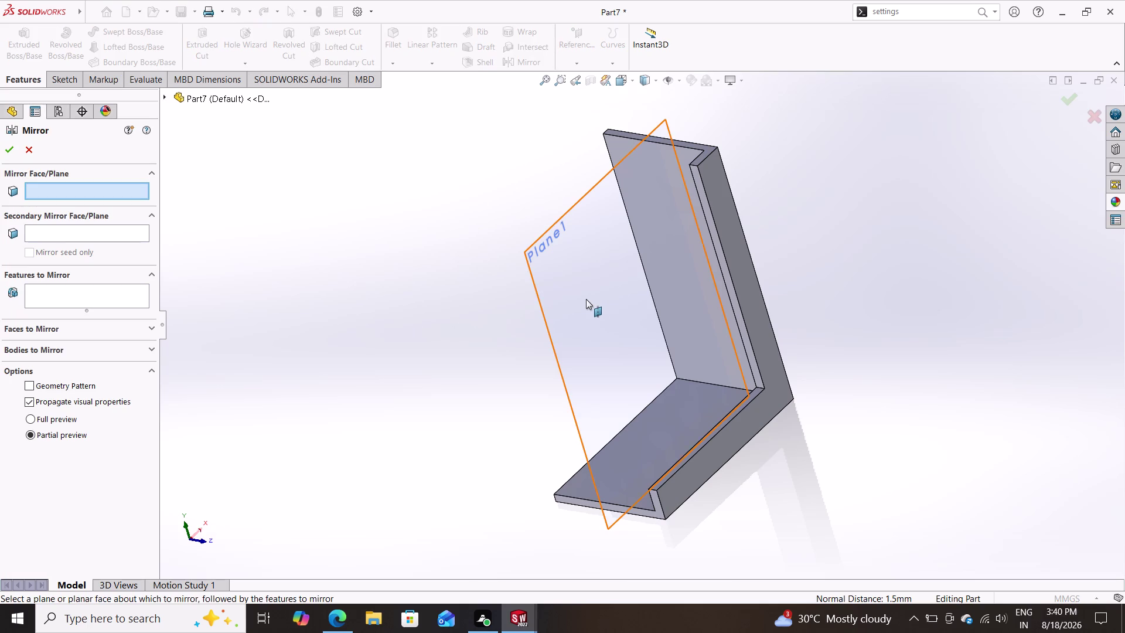
Try Plane1 as the mirror plane, then cancel the mirror setup.
click(593, 298)
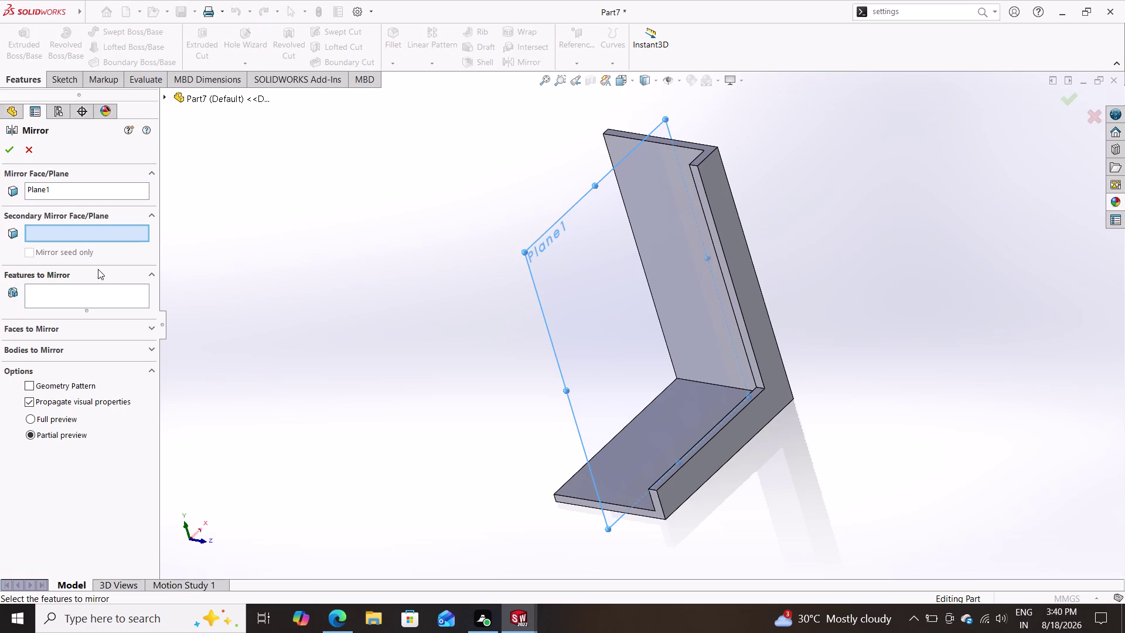
click(92, 289)
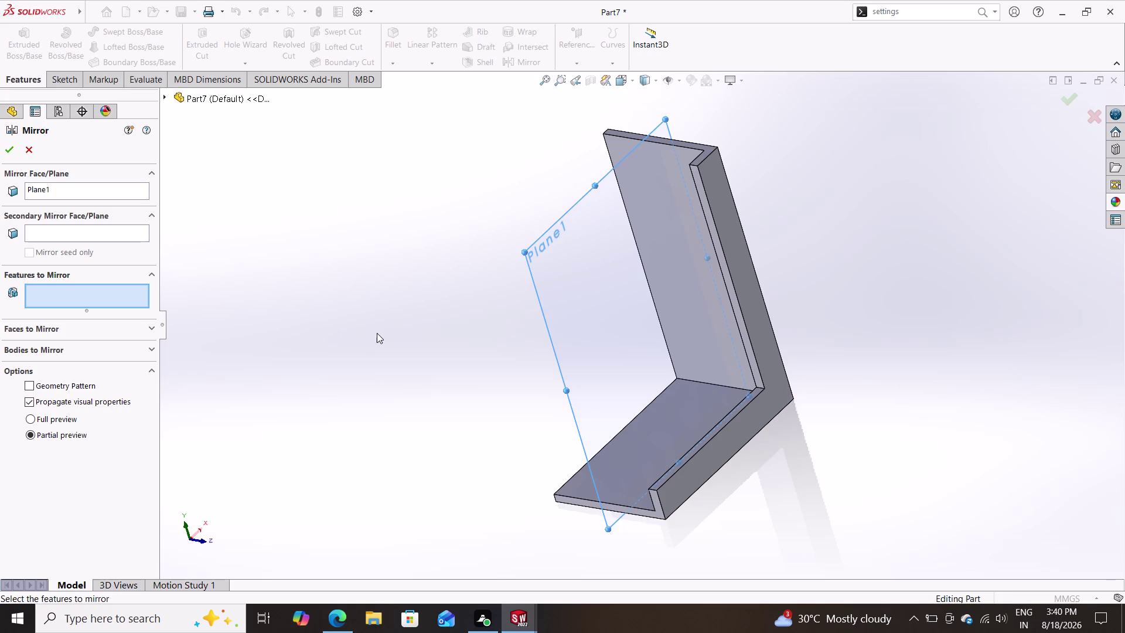
middle_drag(376, 332, 365, 344)
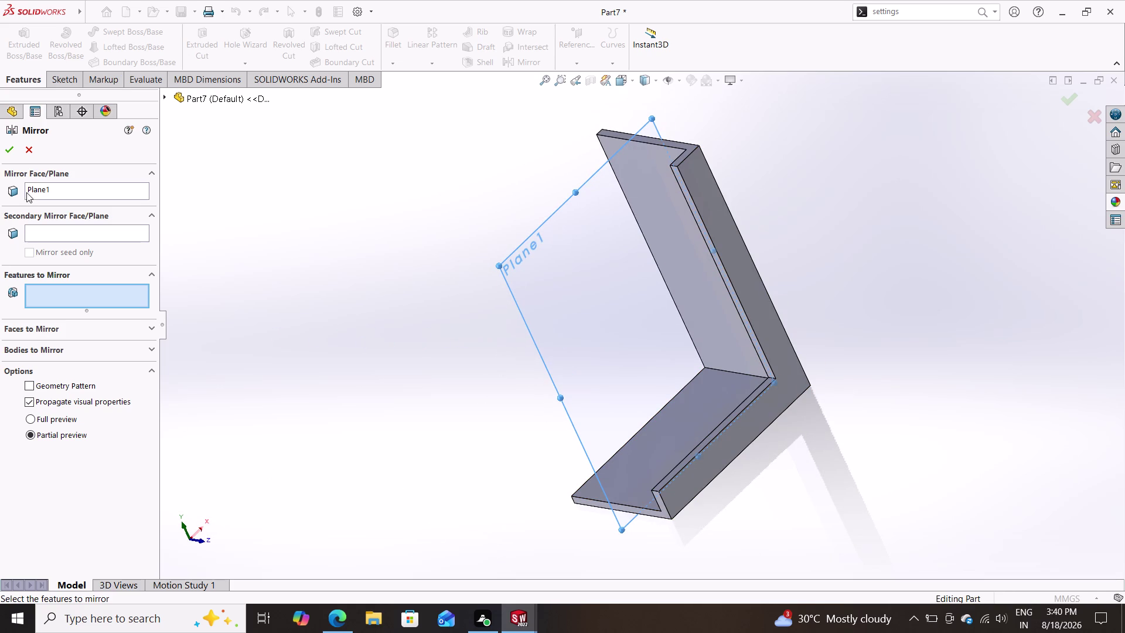
click(28, 157)
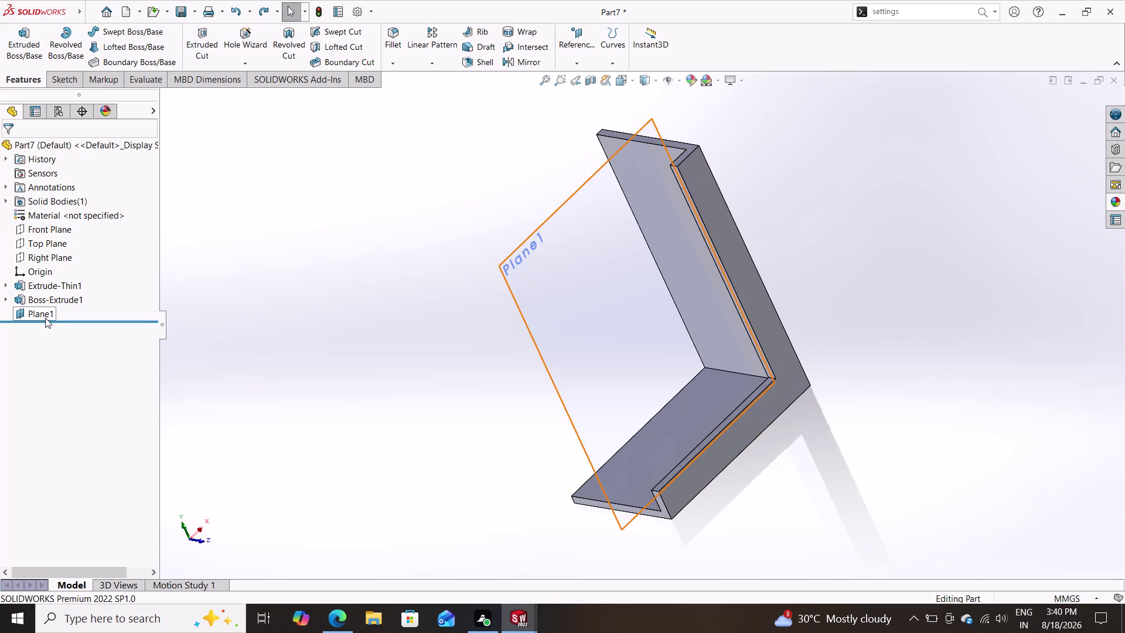
Select Boss-Extrude1 and mirror it across Plane1 as Mirror2.
click(63, 303)
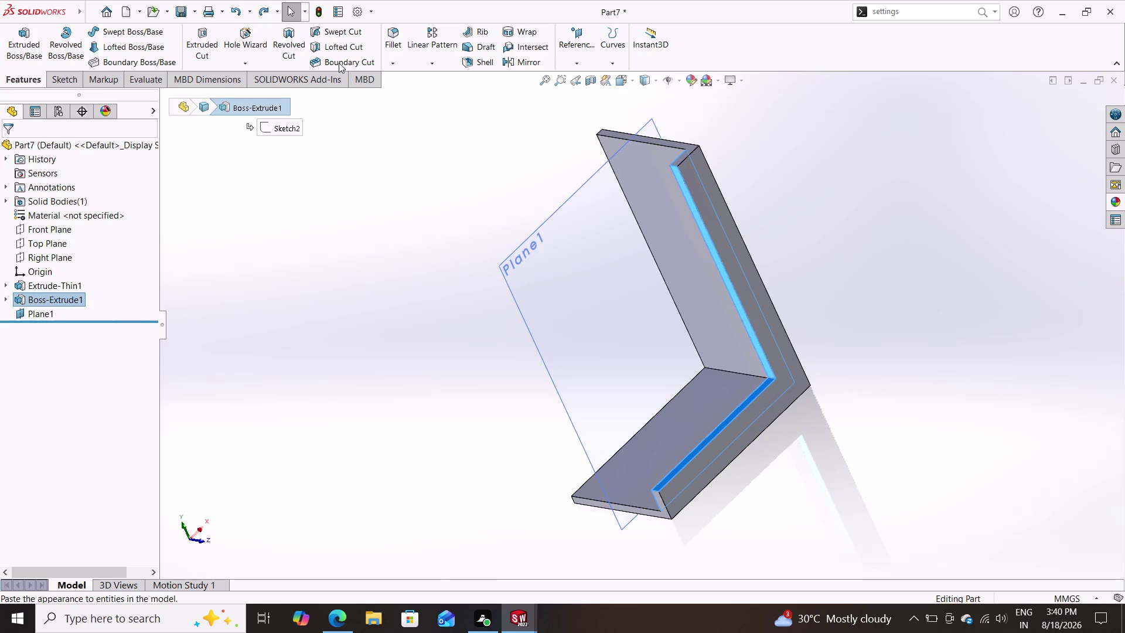
click(535, 66)
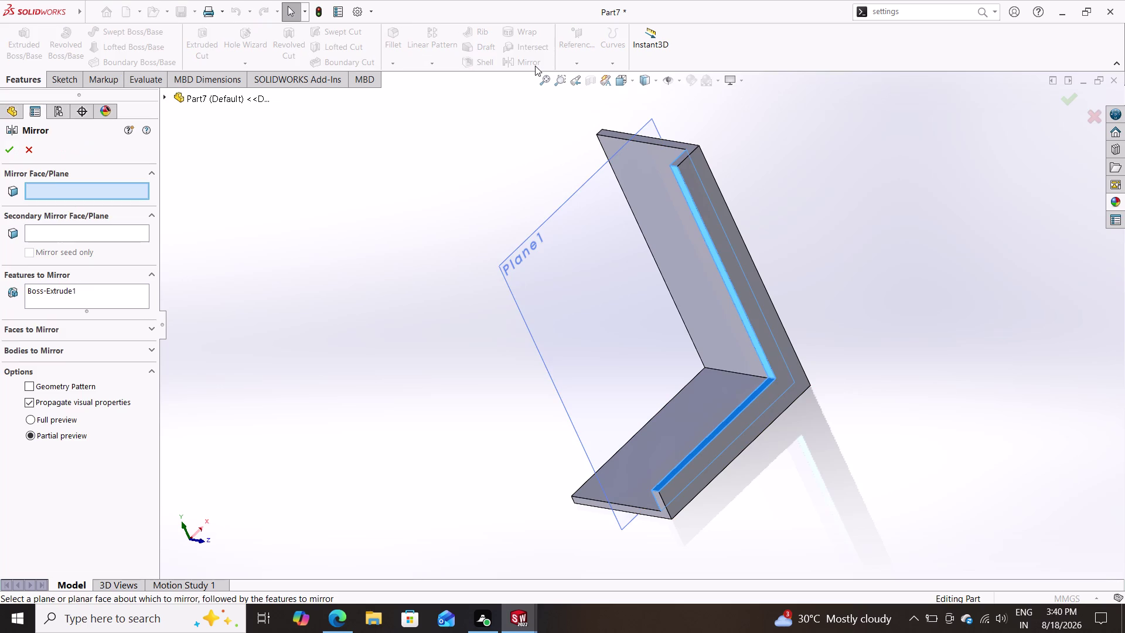
click(613, 301)
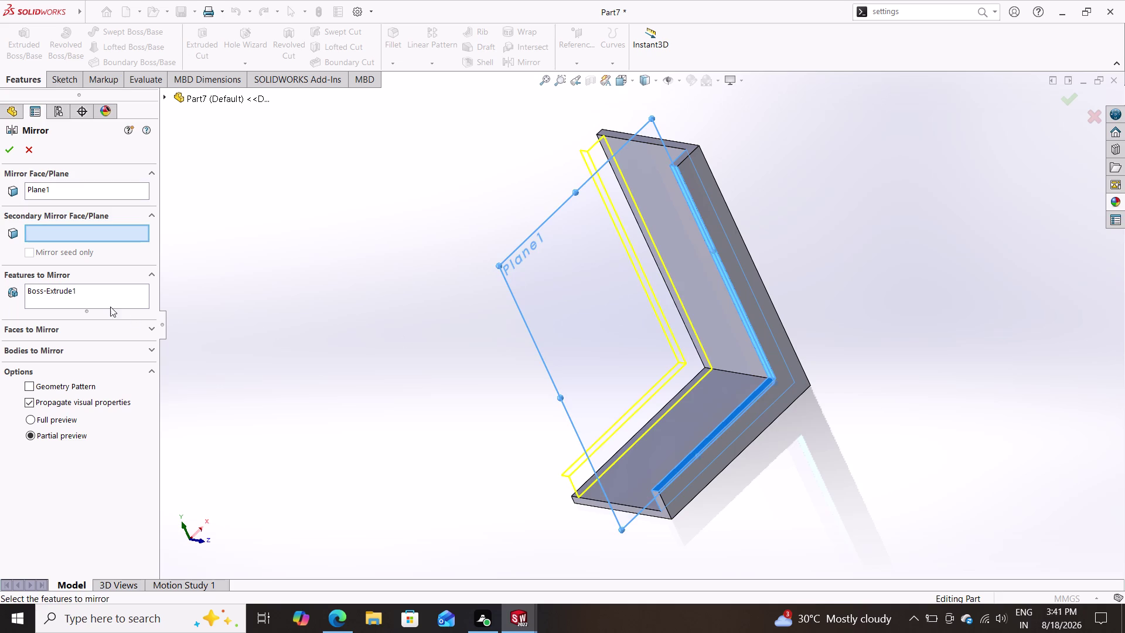
click(7, 155)
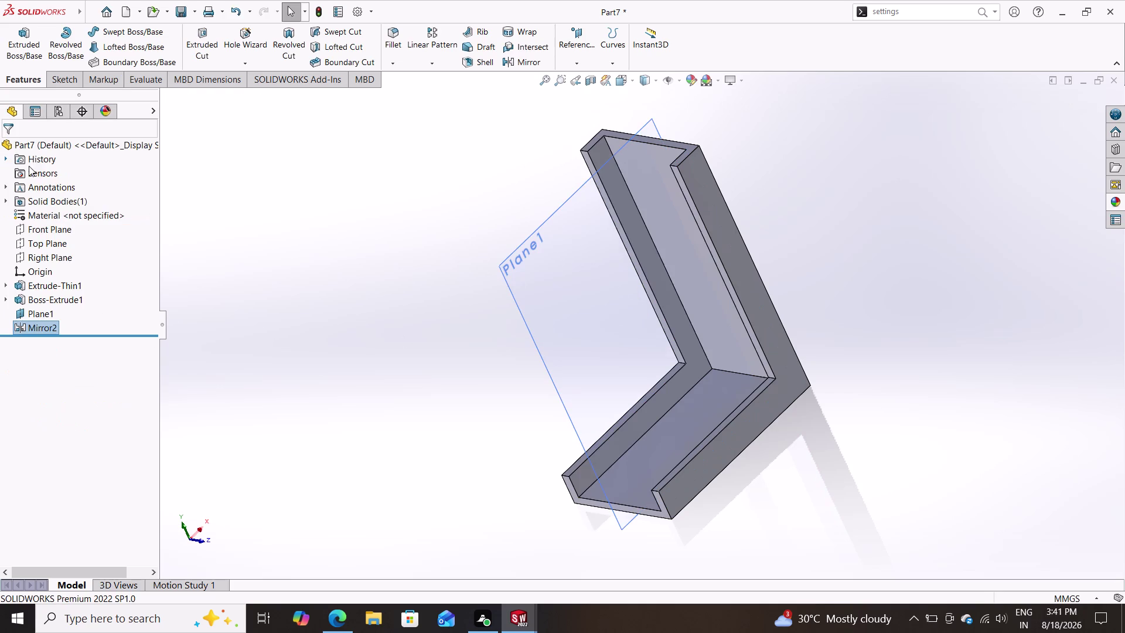
middle_drag(266, 338, 381, 325)
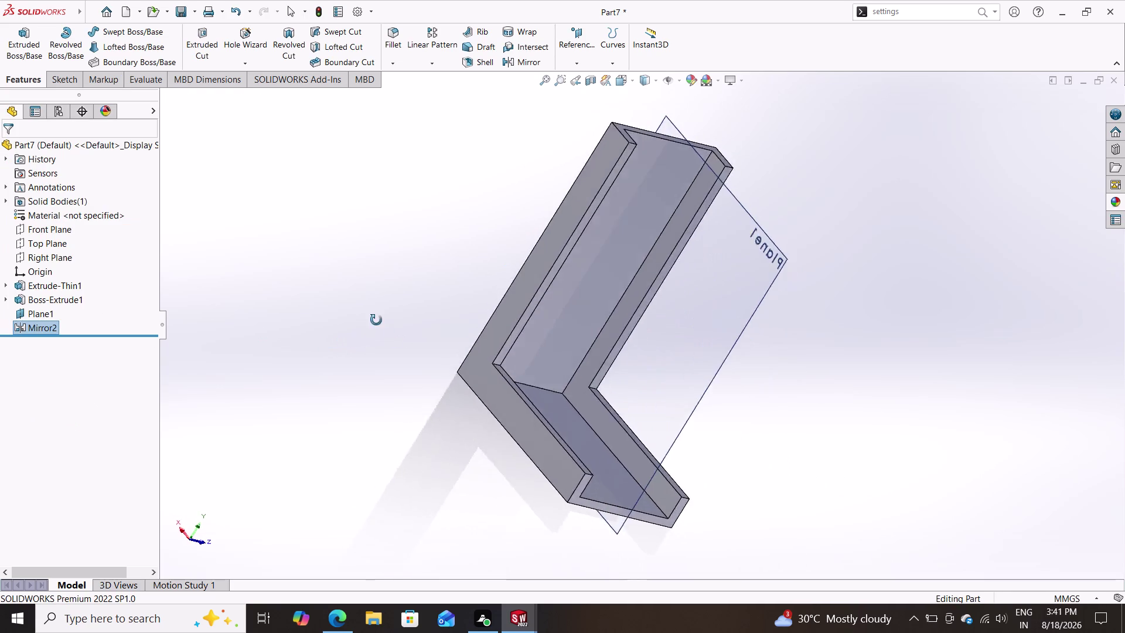
middle_drag(381, 325, 357, 365)
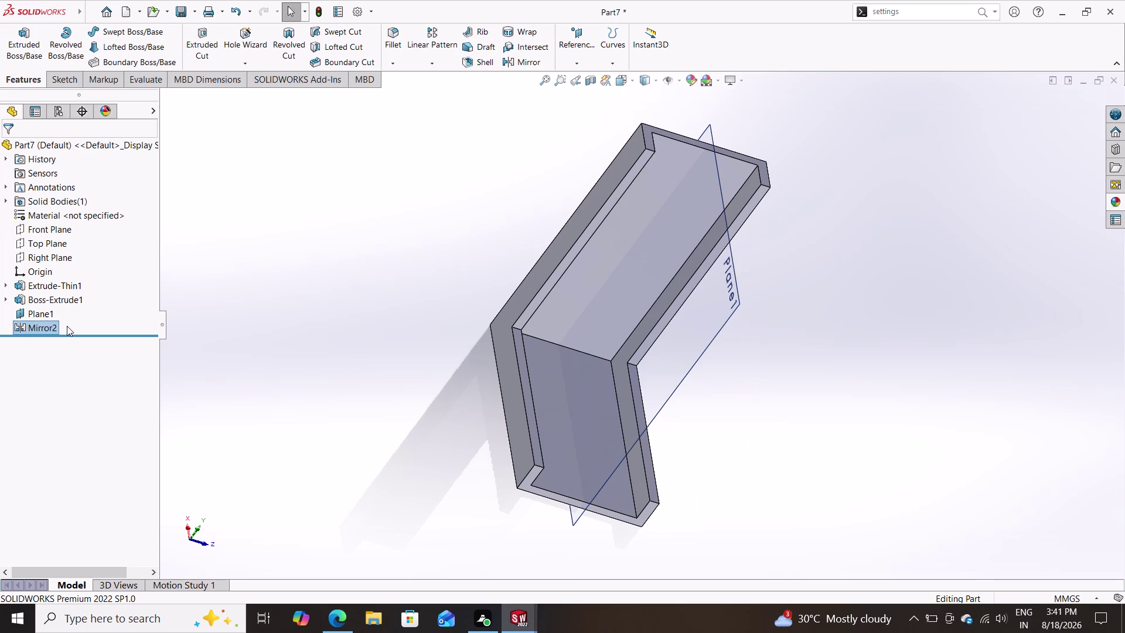
click(48, 313)
Open a sketch on Plane1, keeping Plane1's name unchanged.
click(45, 305)
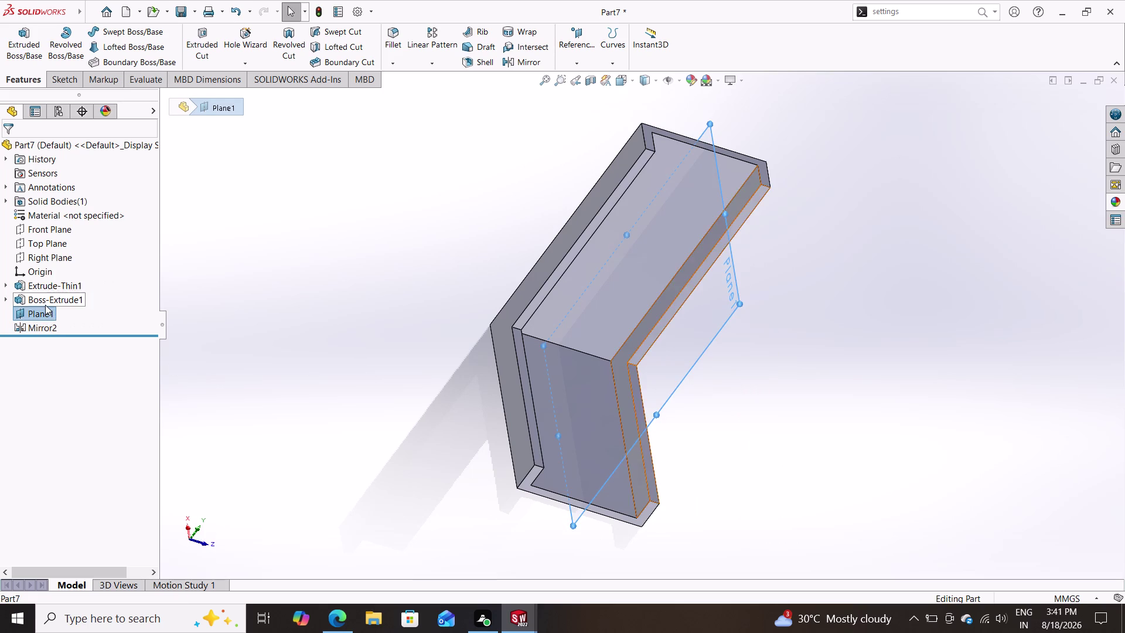
click(40, 313)
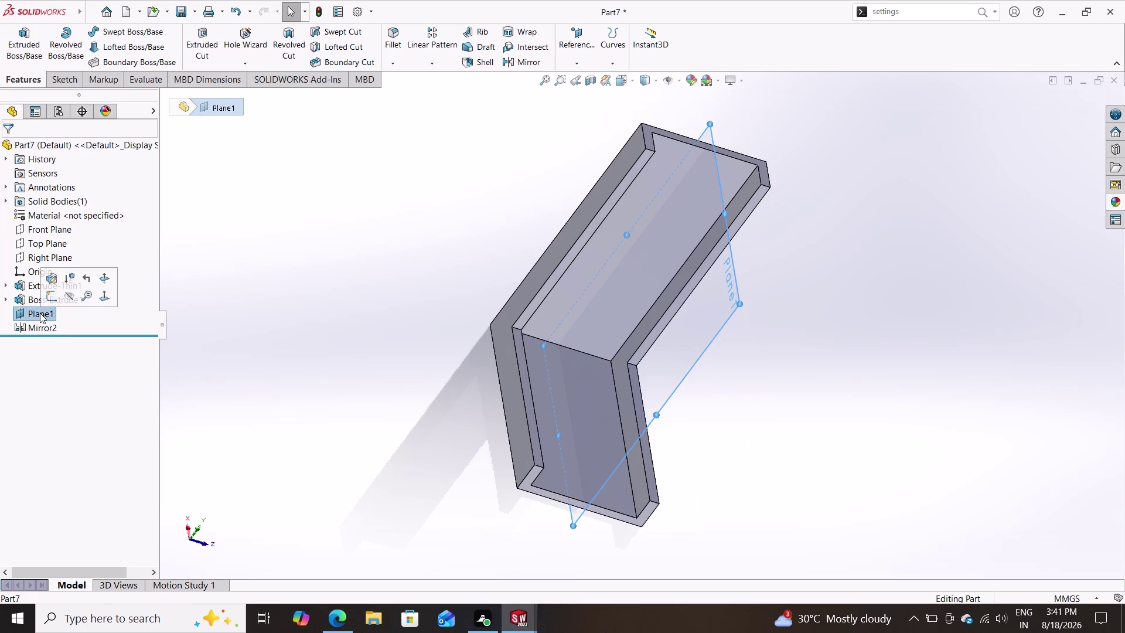
click(56, 297)
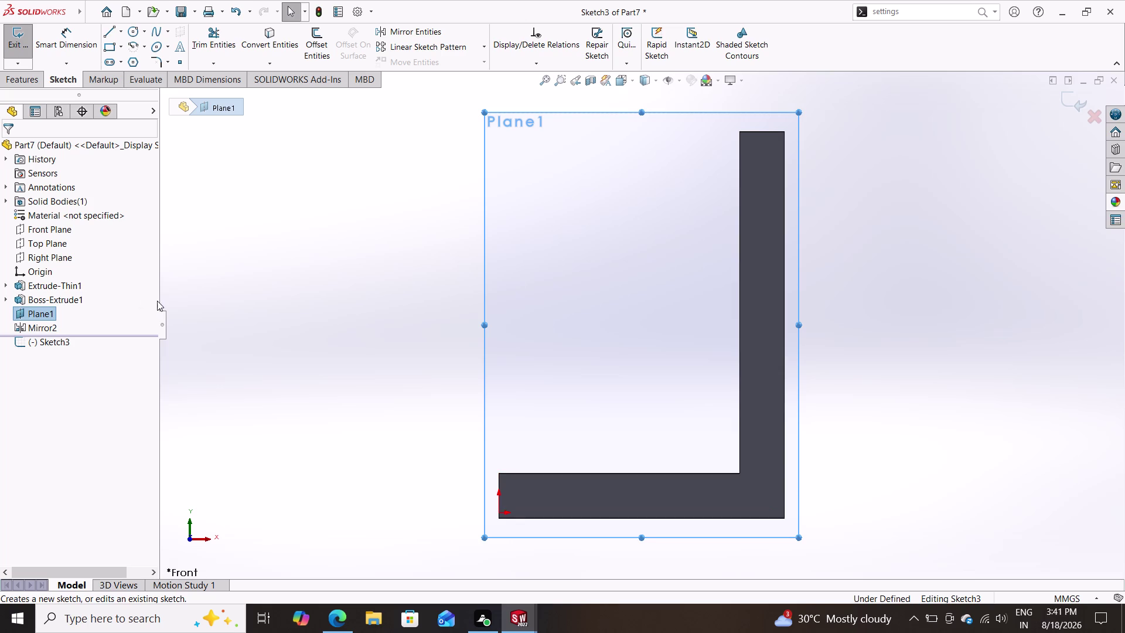
click(40, 311)
click(9, 315)
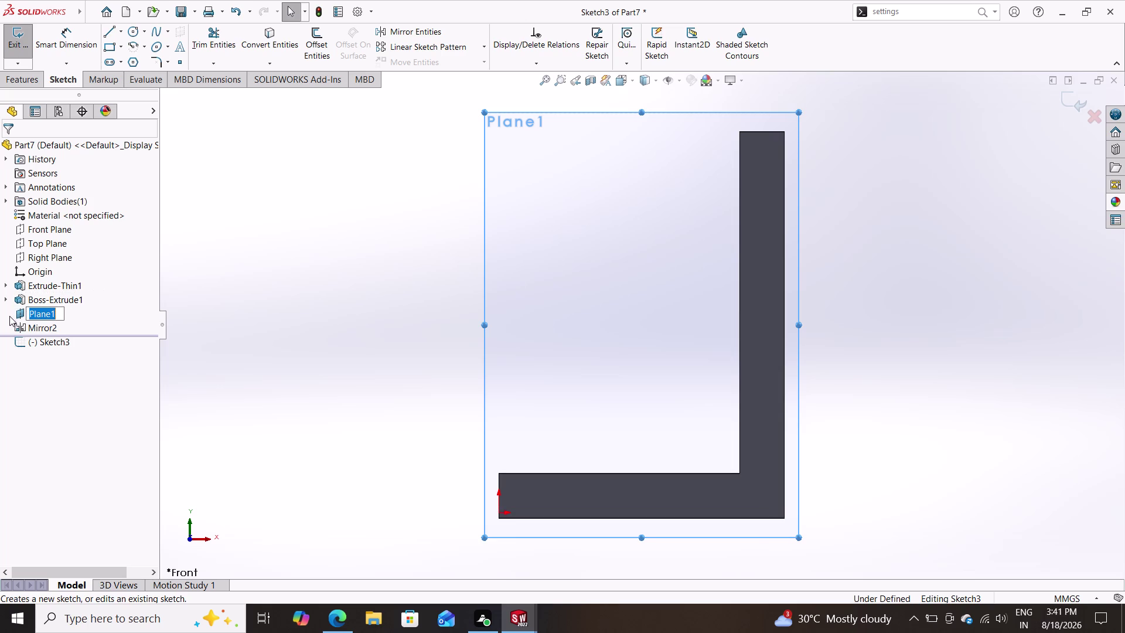
click(36, 300)
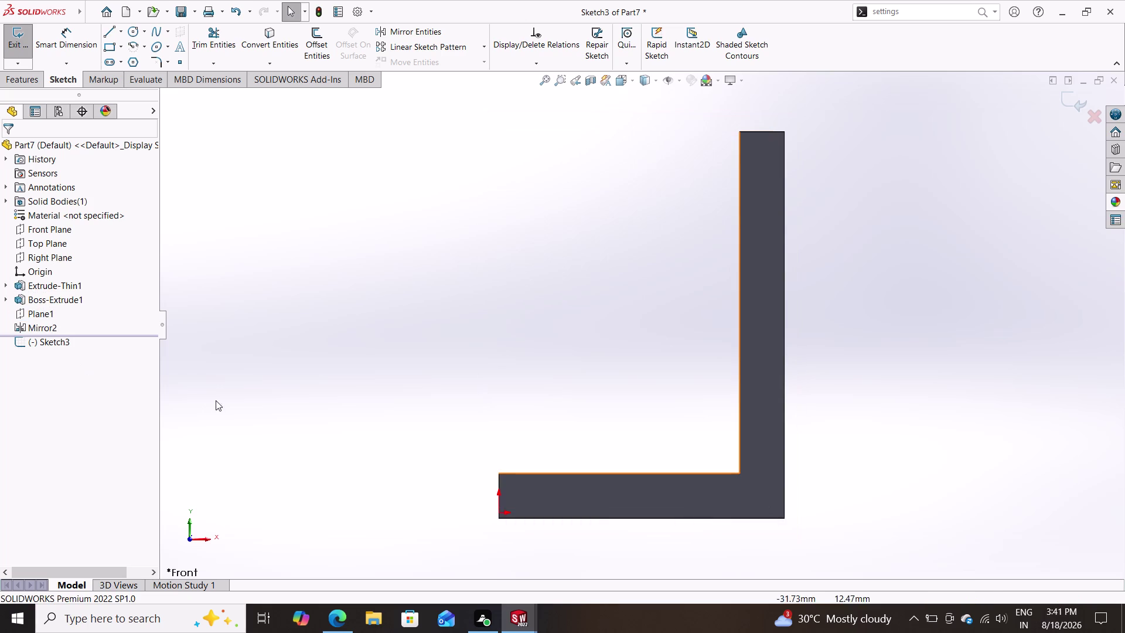
Select the bracket's long side face and discard the empty sketch.
middle_drag(189, 381, 252, 453)
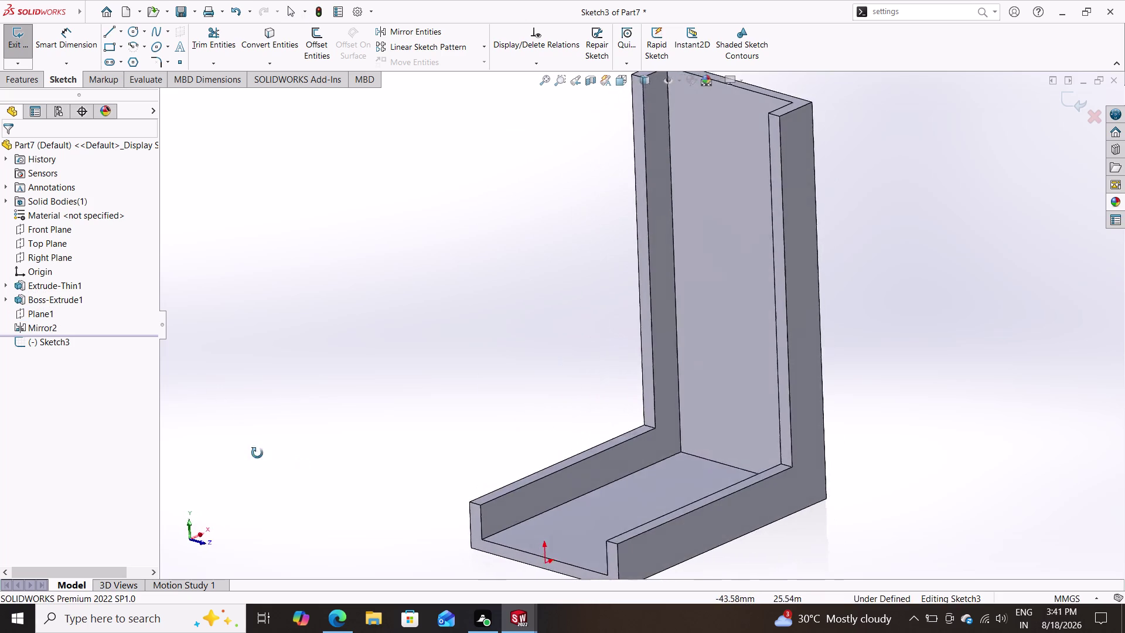
middle_drag(252, 452, 292, 419)
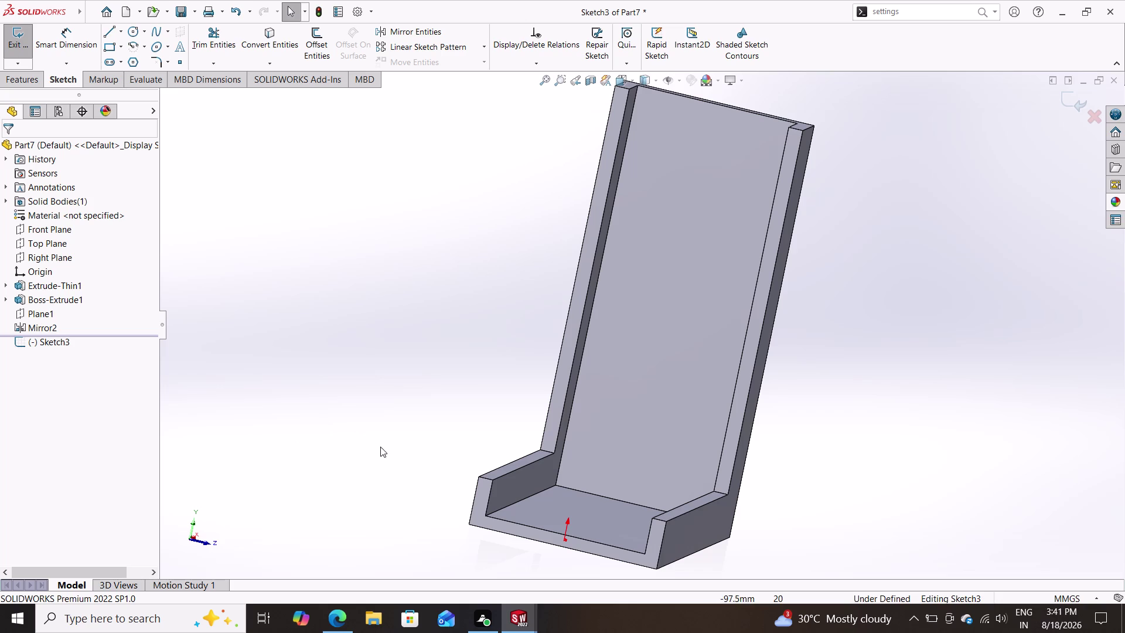
middle_drag(408, 463, 306, 432)
middle_drag(378, 448, 389, 444)
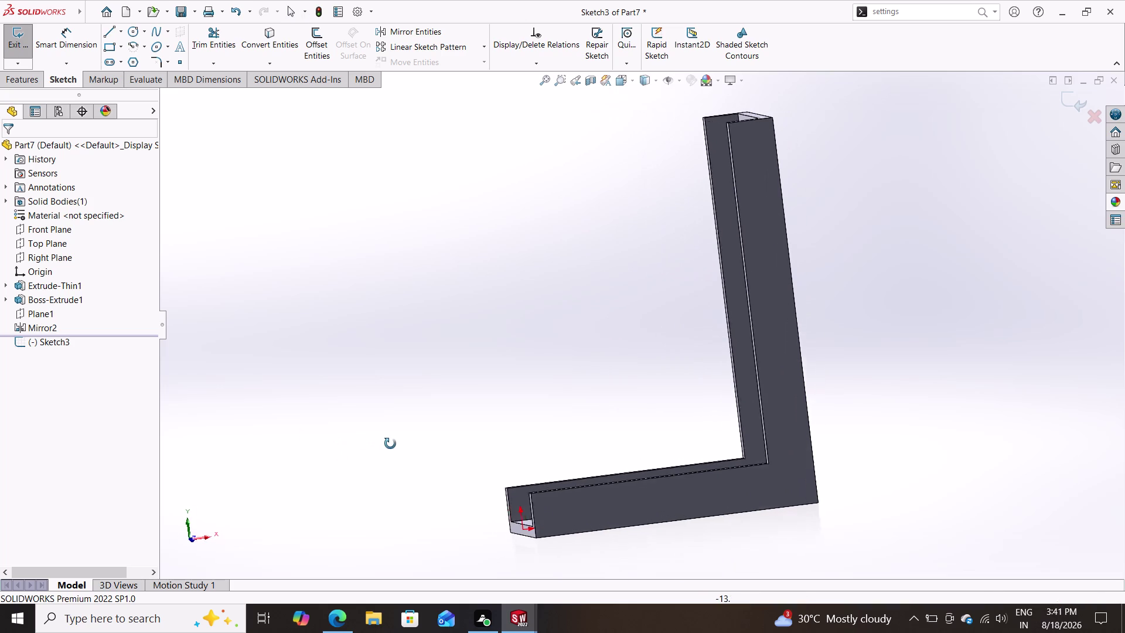
middle_drag(389, 444, 385, 441)
click(577, 517)
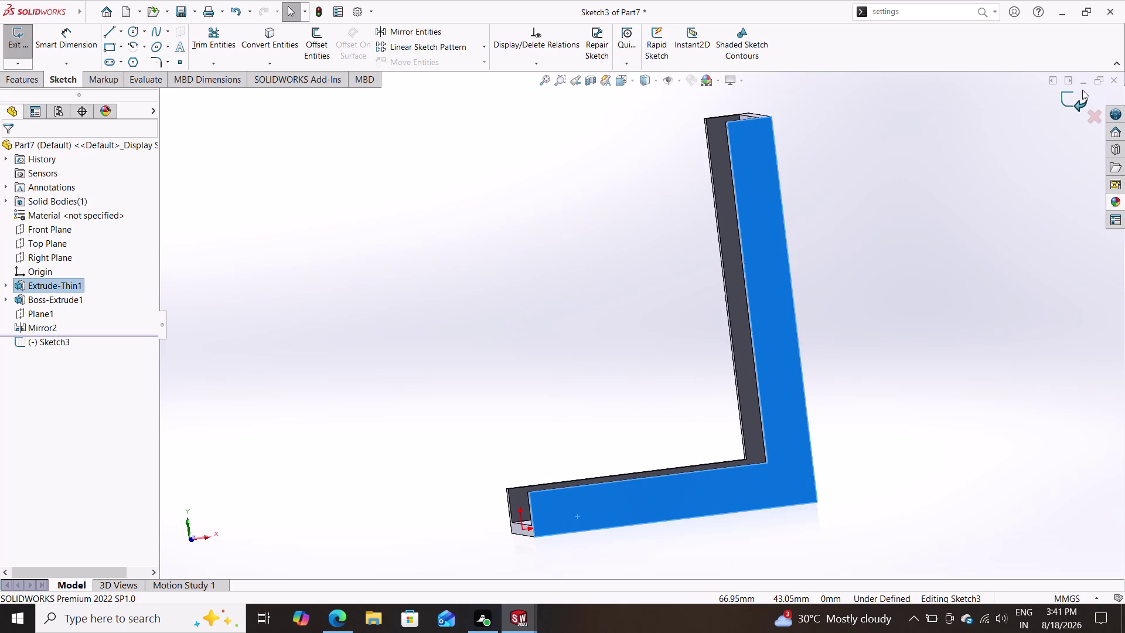
click(1079, 100)
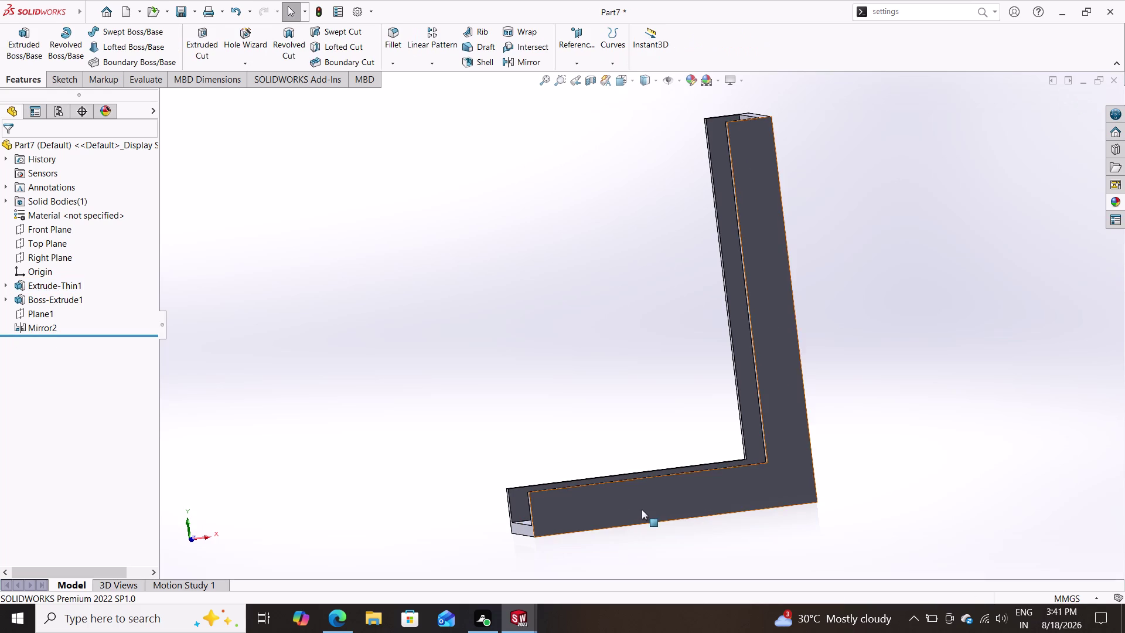
Start Sketch4 on the bracket's side face with Hidden Lines Visible display.
click(642, 509)
click(688, 473)
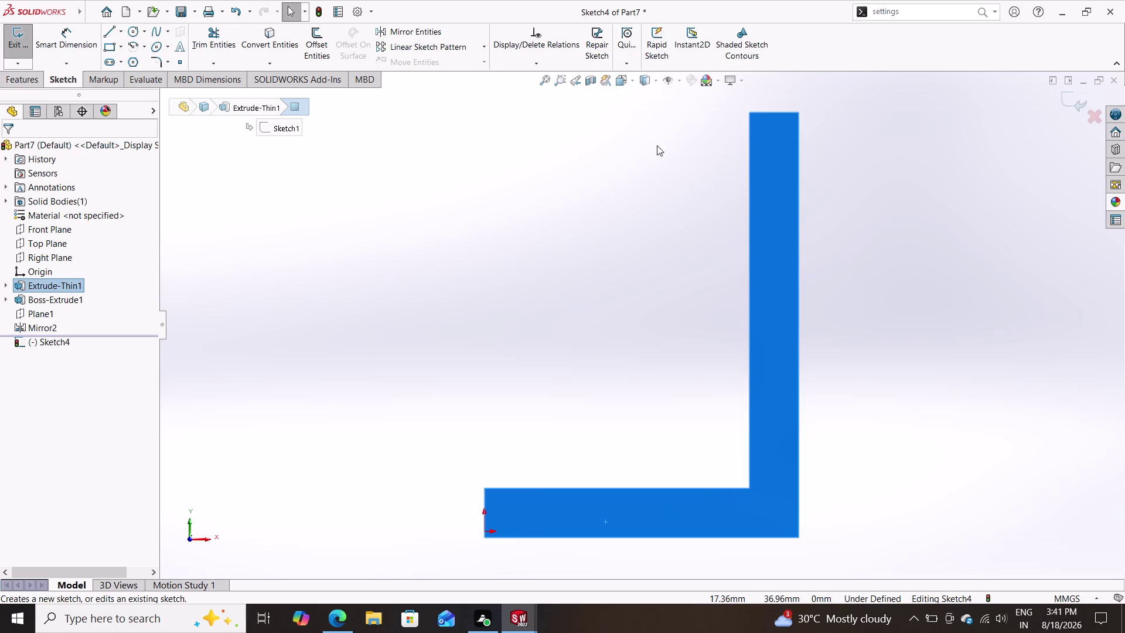
click(658, 82)
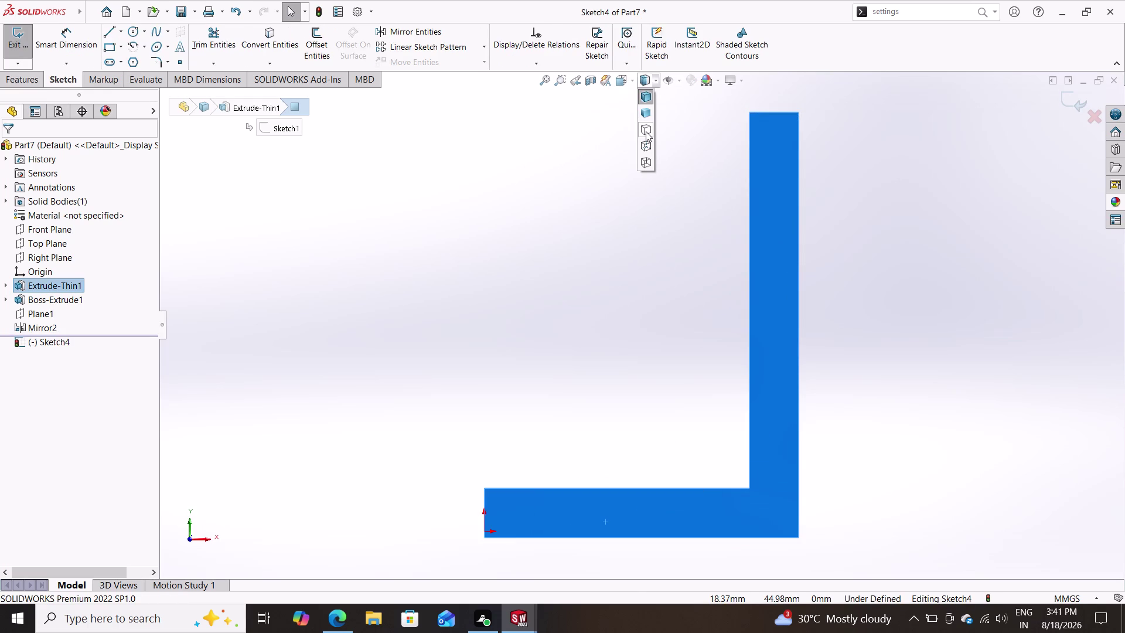
click(645, 131)
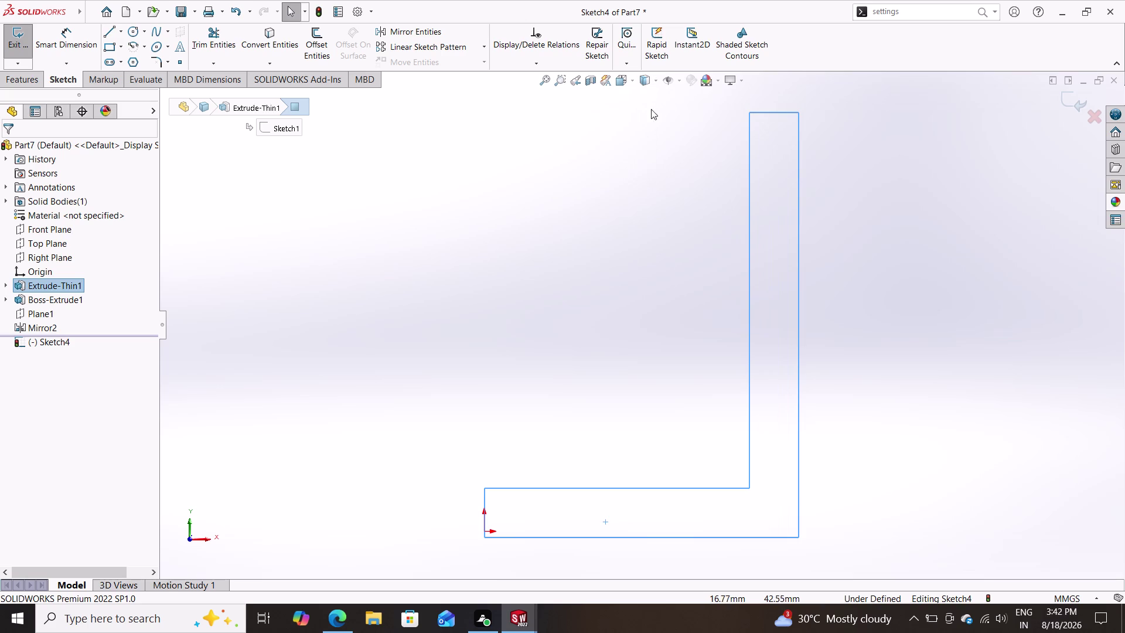
click(658, 83)
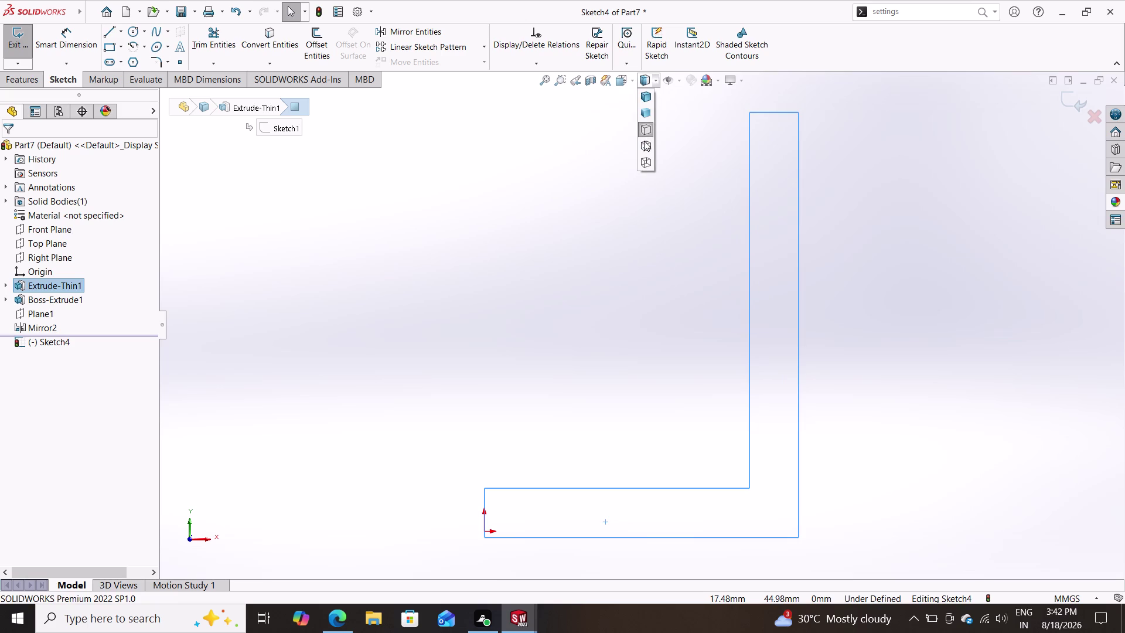
click(644, 142)
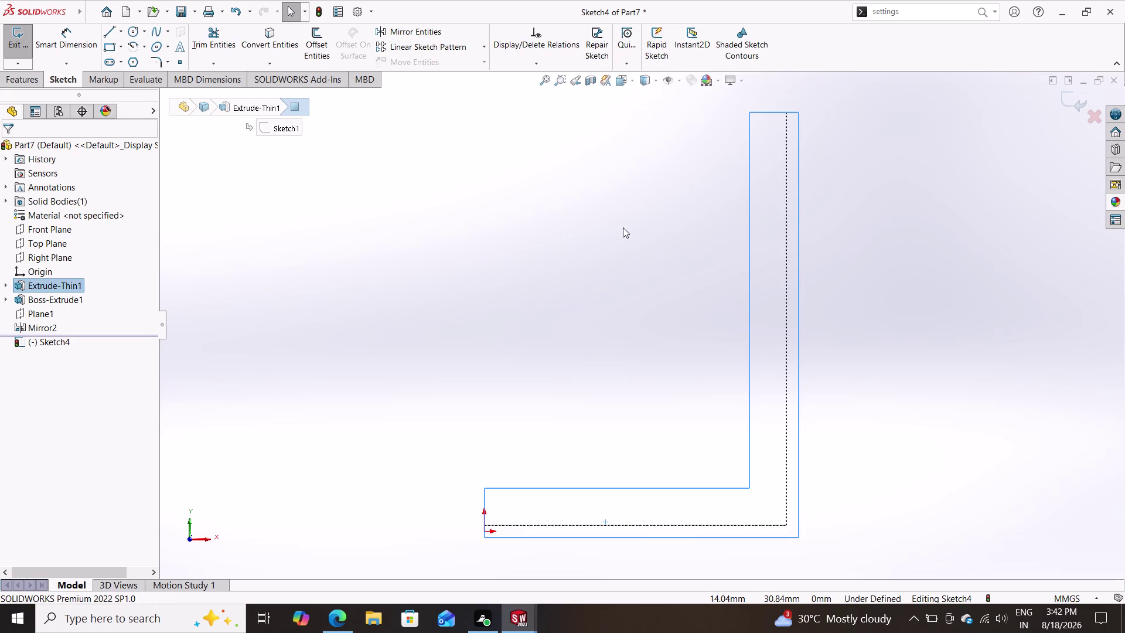
key(Escape)
Convert the outer L outline and hidden inner wall edge into Sketch4.
click(273, 34)
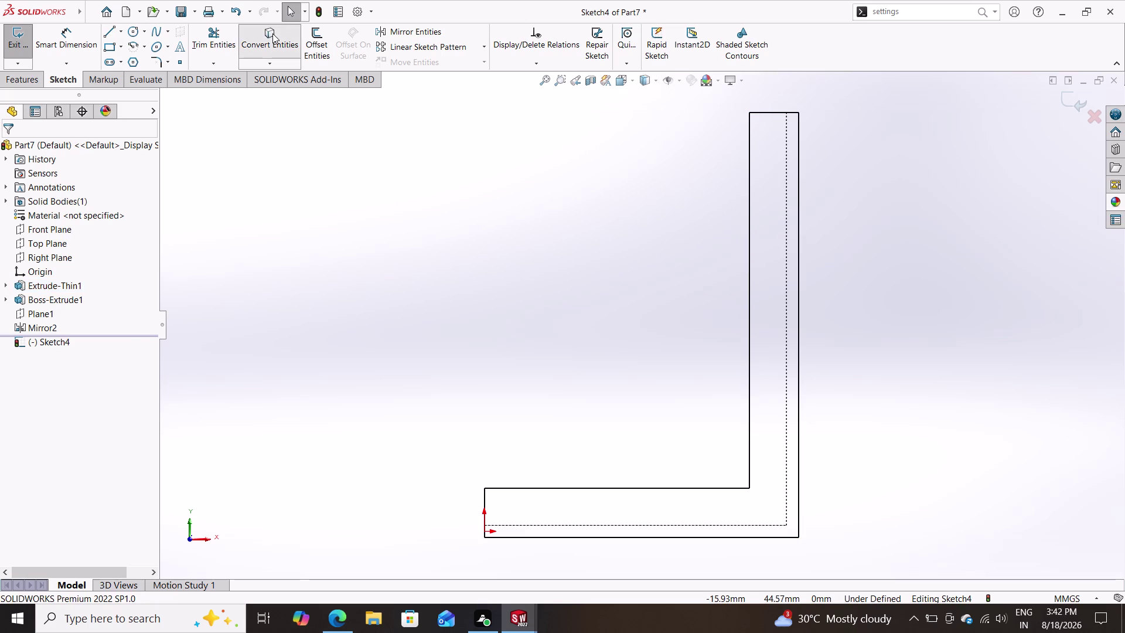
click(545, 524)
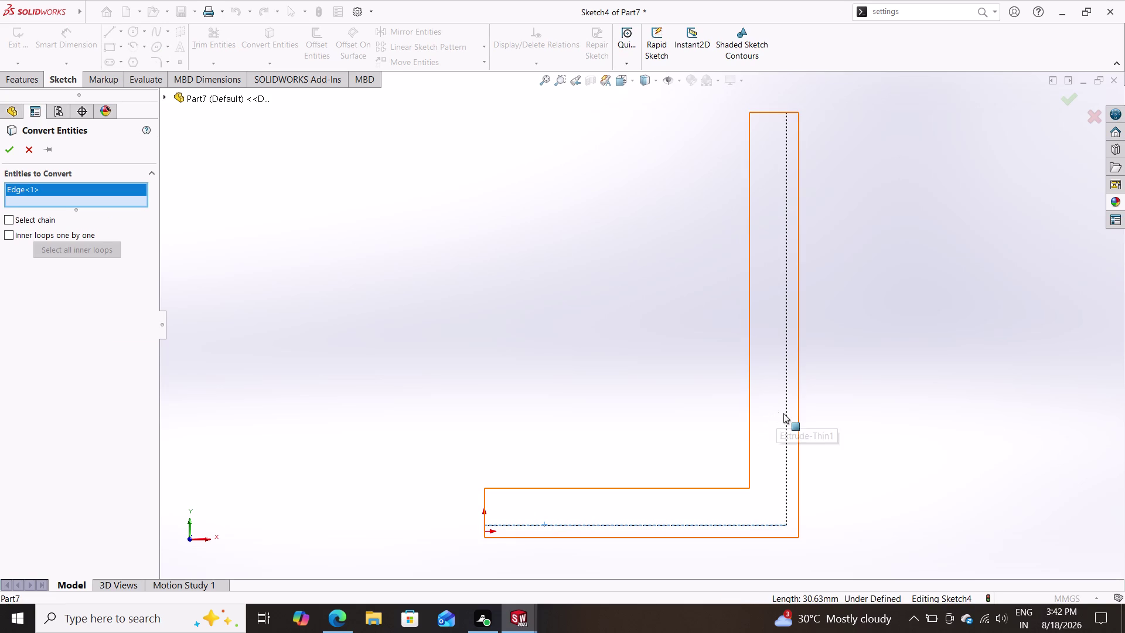
click(787, 413)
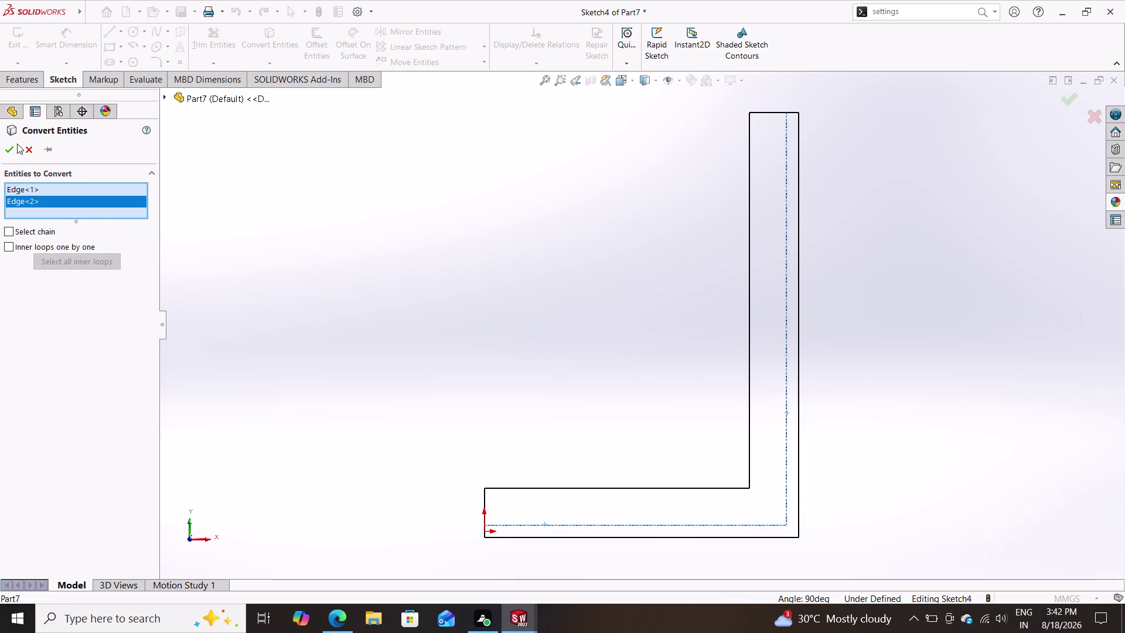
click(9, 147)
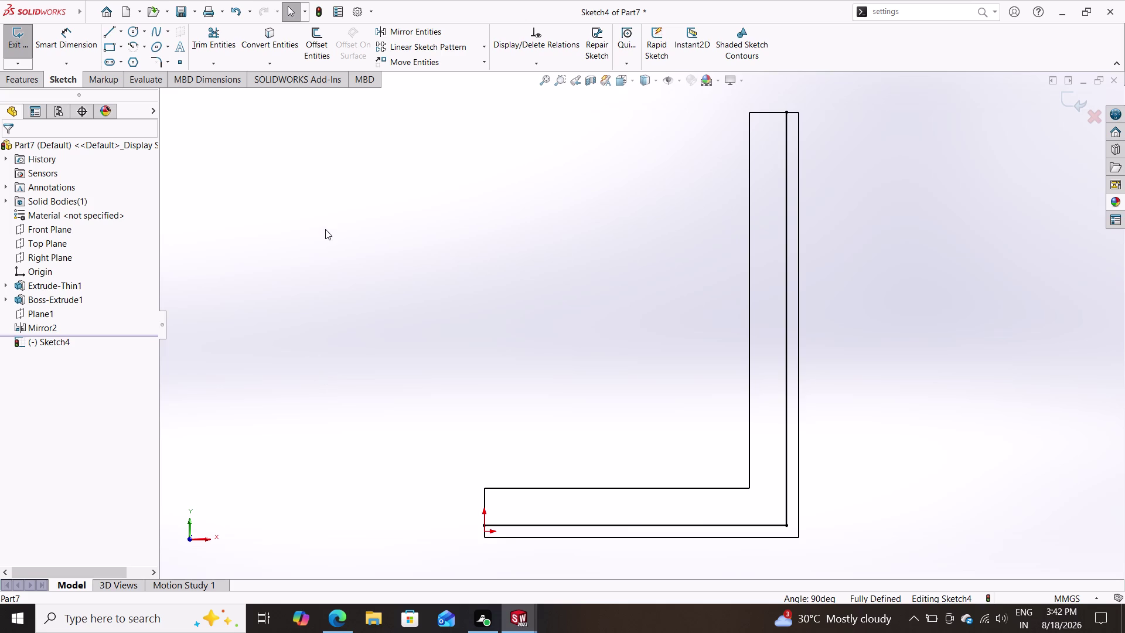
Draw the diagonal brace line from the bottom inner edge to the inner vertical edge.
click(110, 32)
click(507, 525)
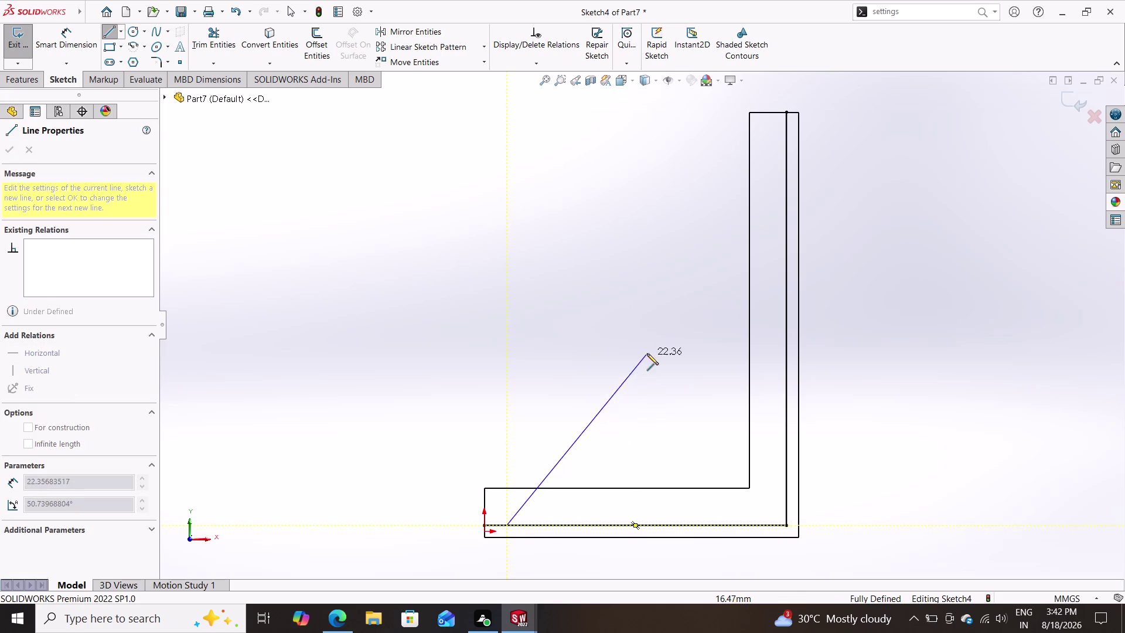
click(784, 152)
key(Escape)
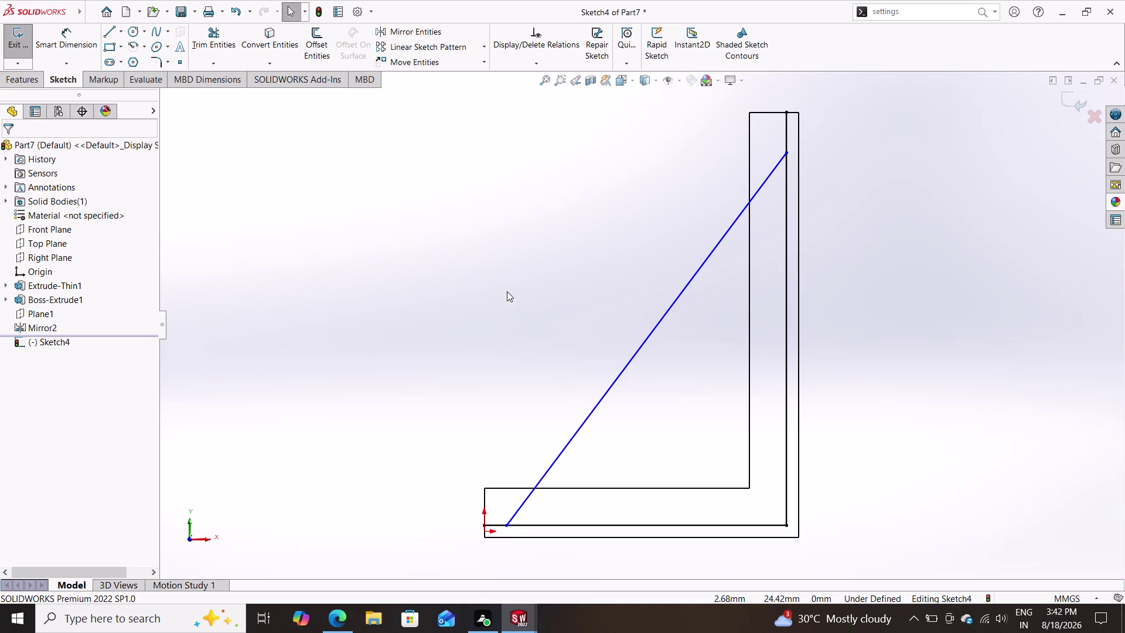
Preview a dimension from the line's lower end to the inner corner, then cancel it.
click(67, 39)
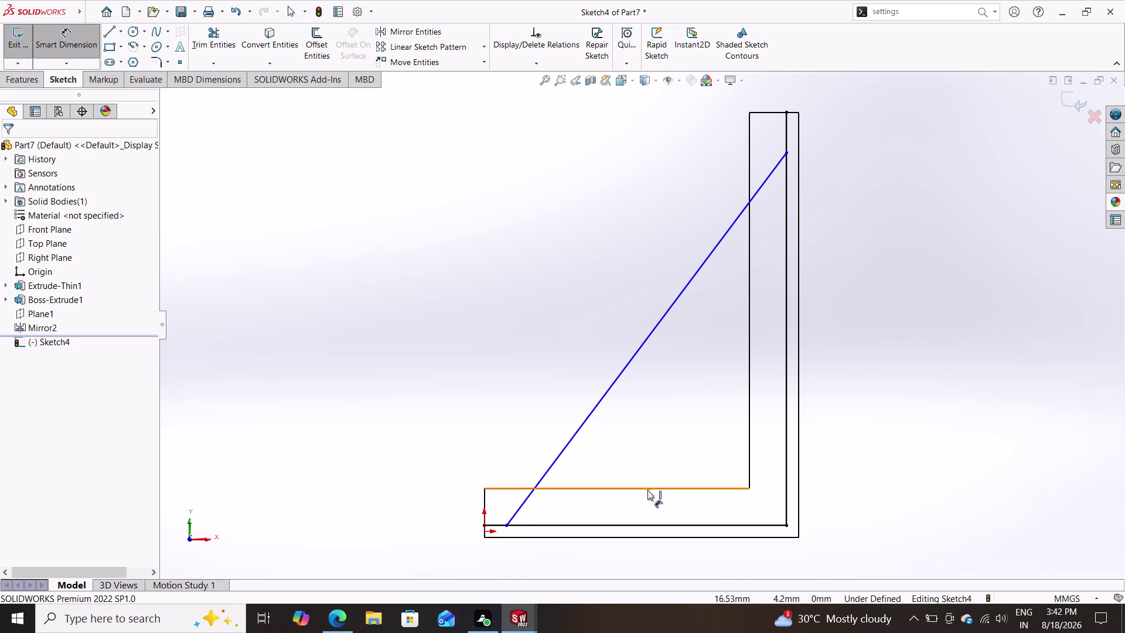
drag(508, 527, 529, 527)
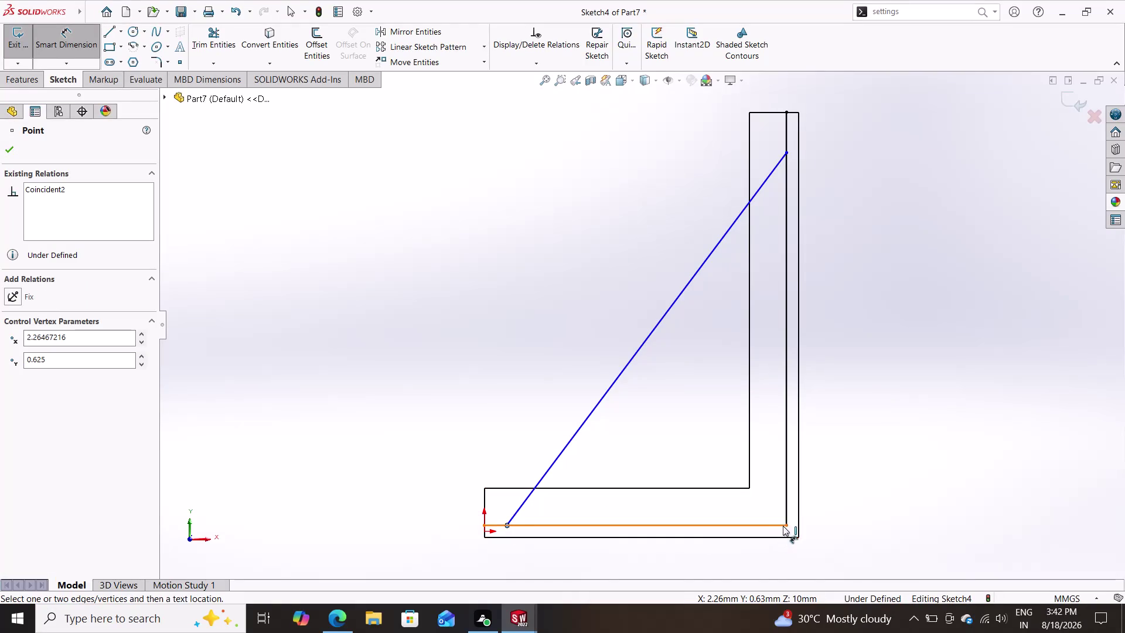
drag(786, 524, 783, 530)
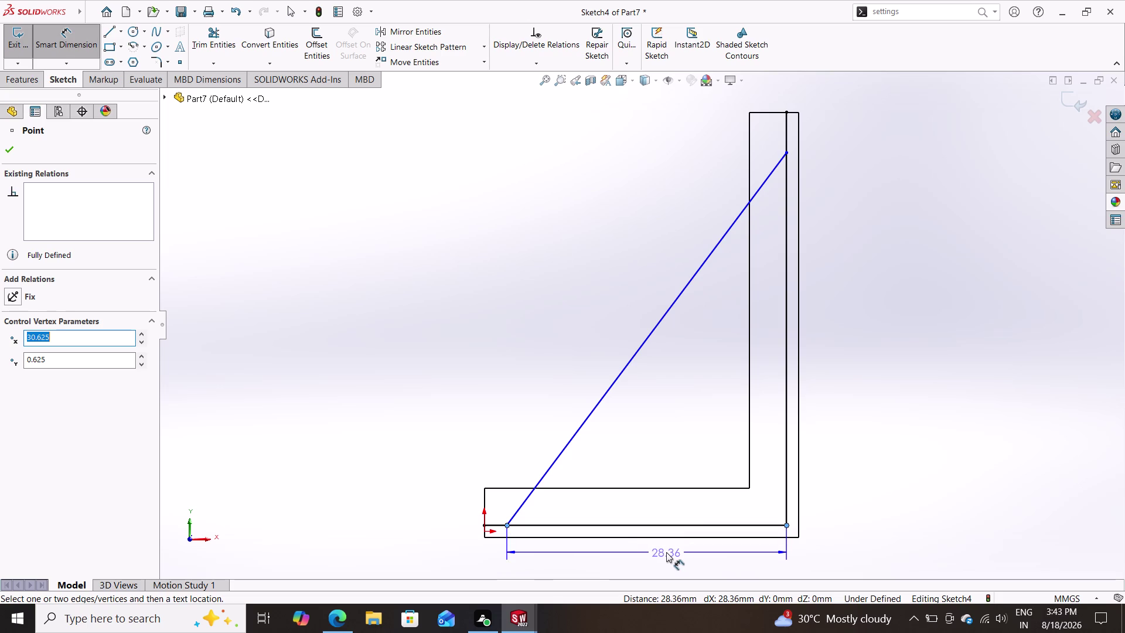
key(Escape)
key(Escape)
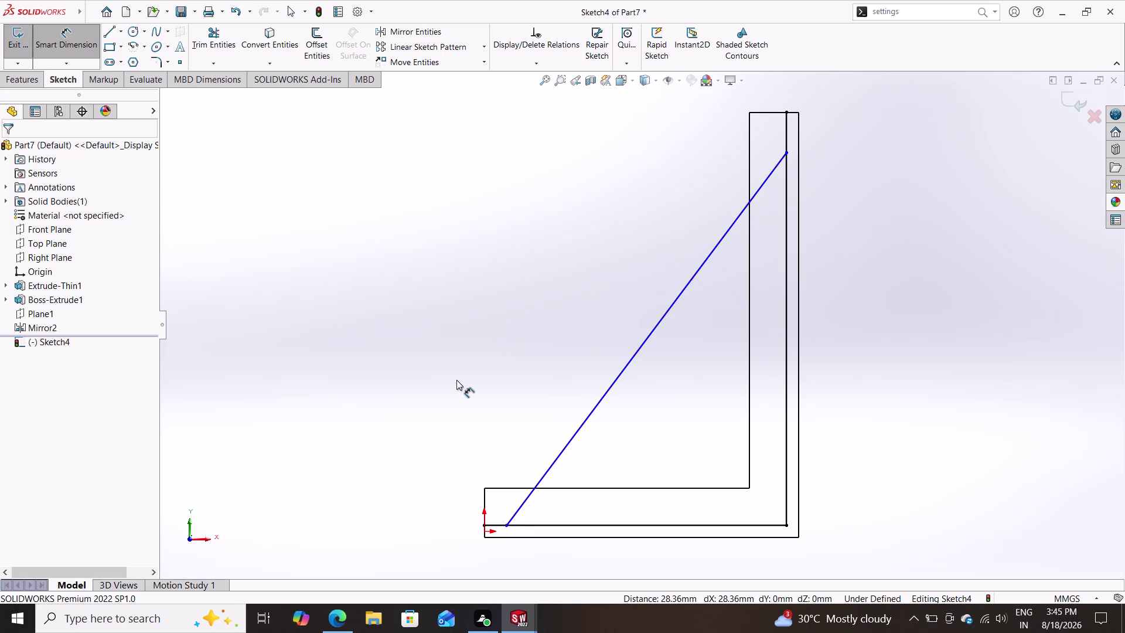
click(456, 380)
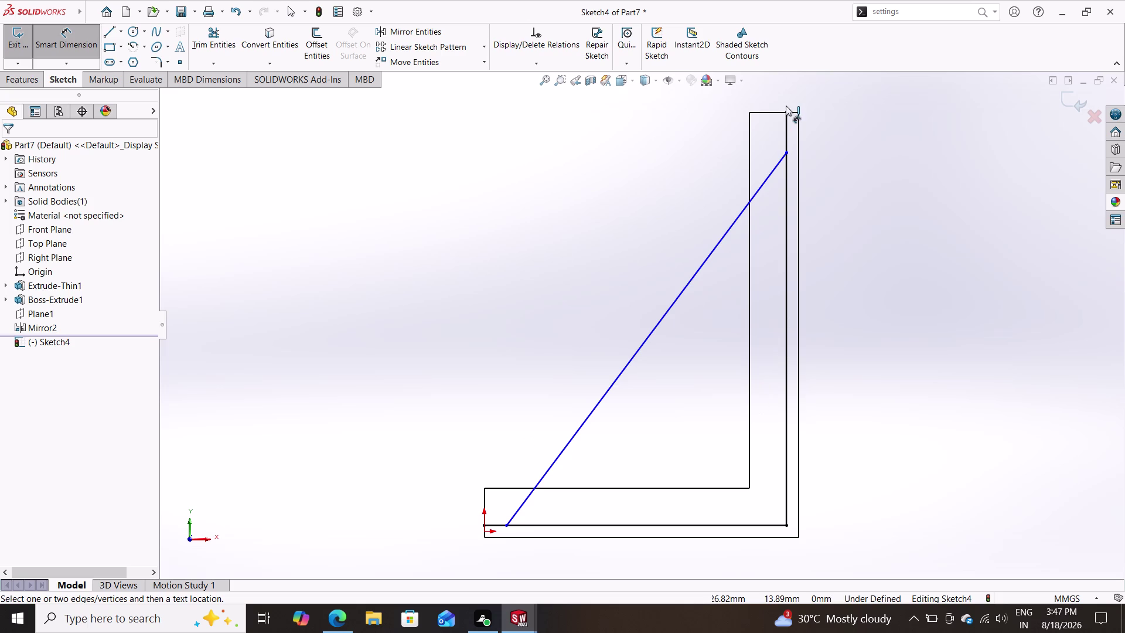
Dimension the brace's upper end above the lower inner corner, entering 37.5.
click(786, 152)
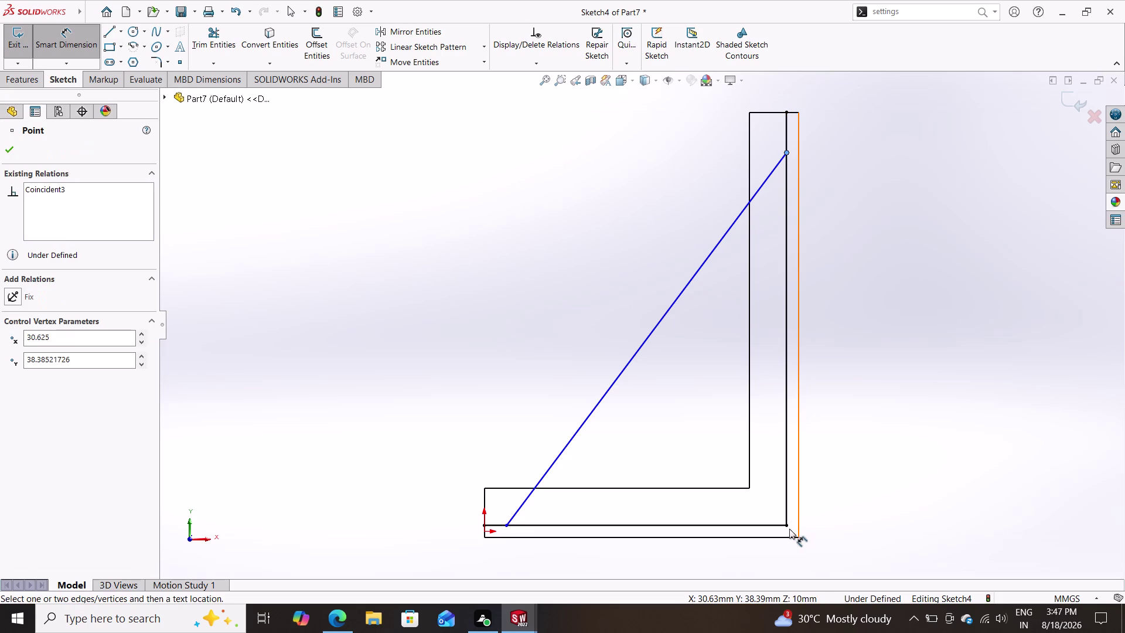
click(788, 525)
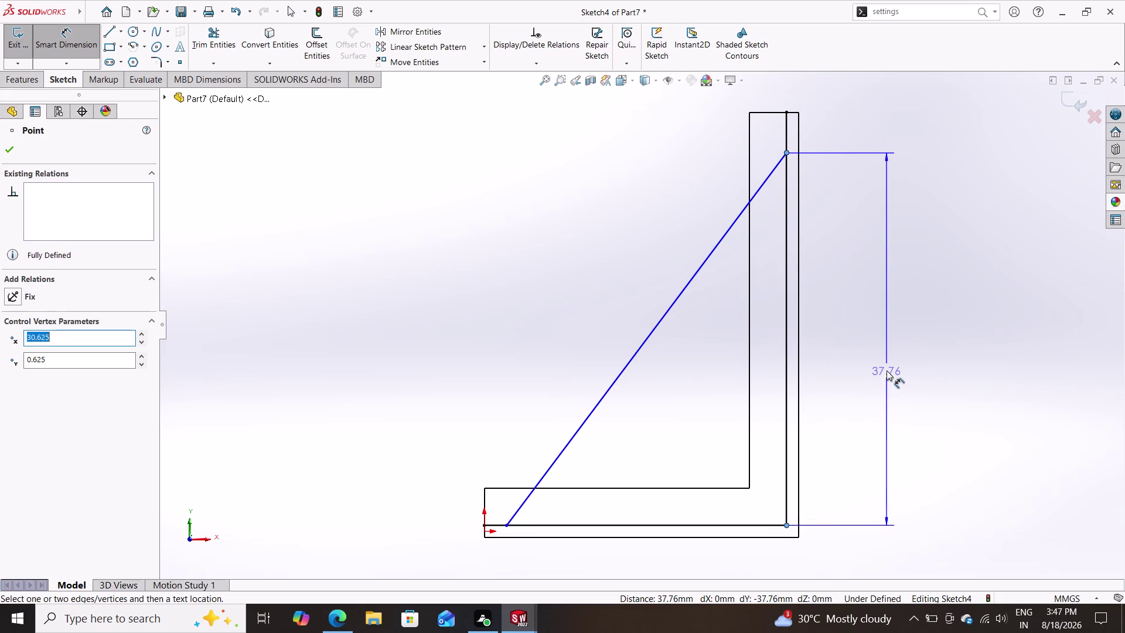
click(886, 370)
text(3)
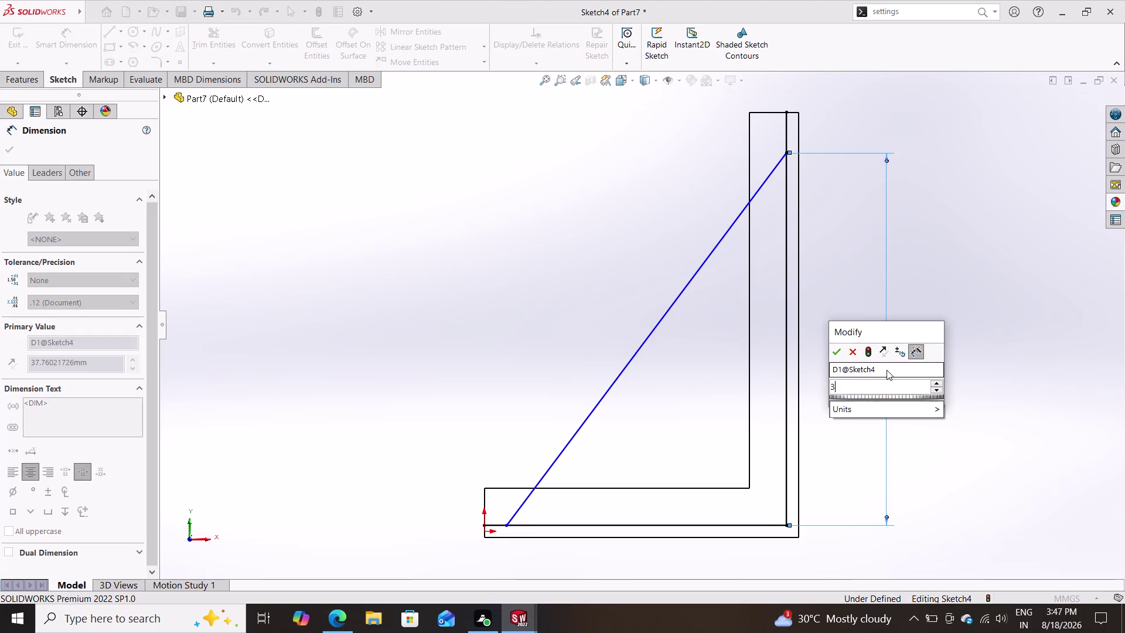
text(7.5)
key(Return)
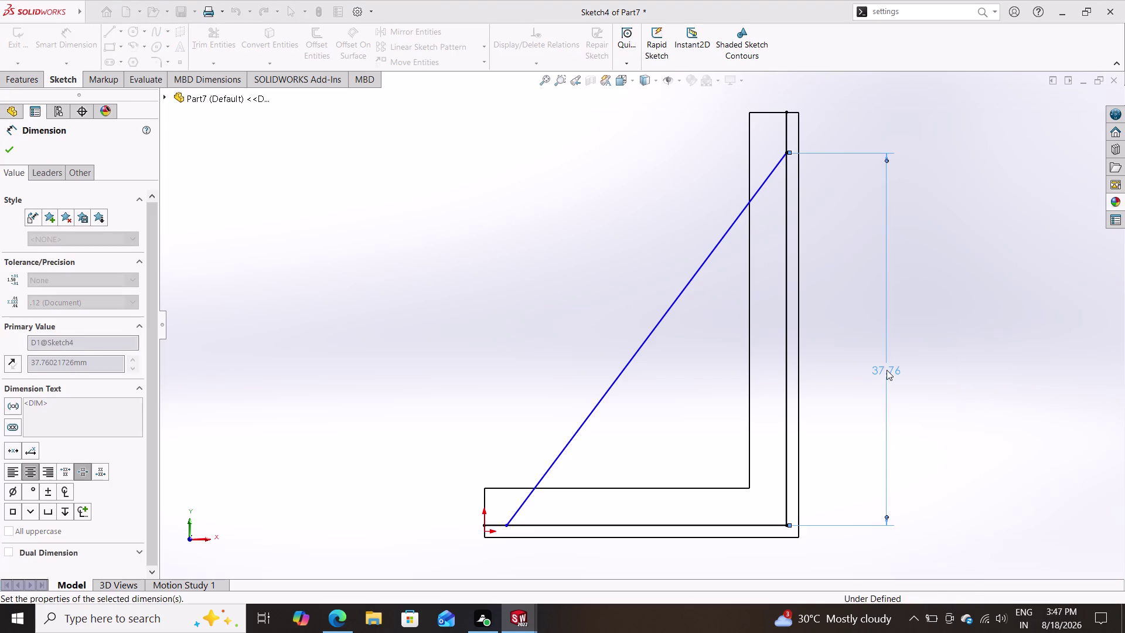